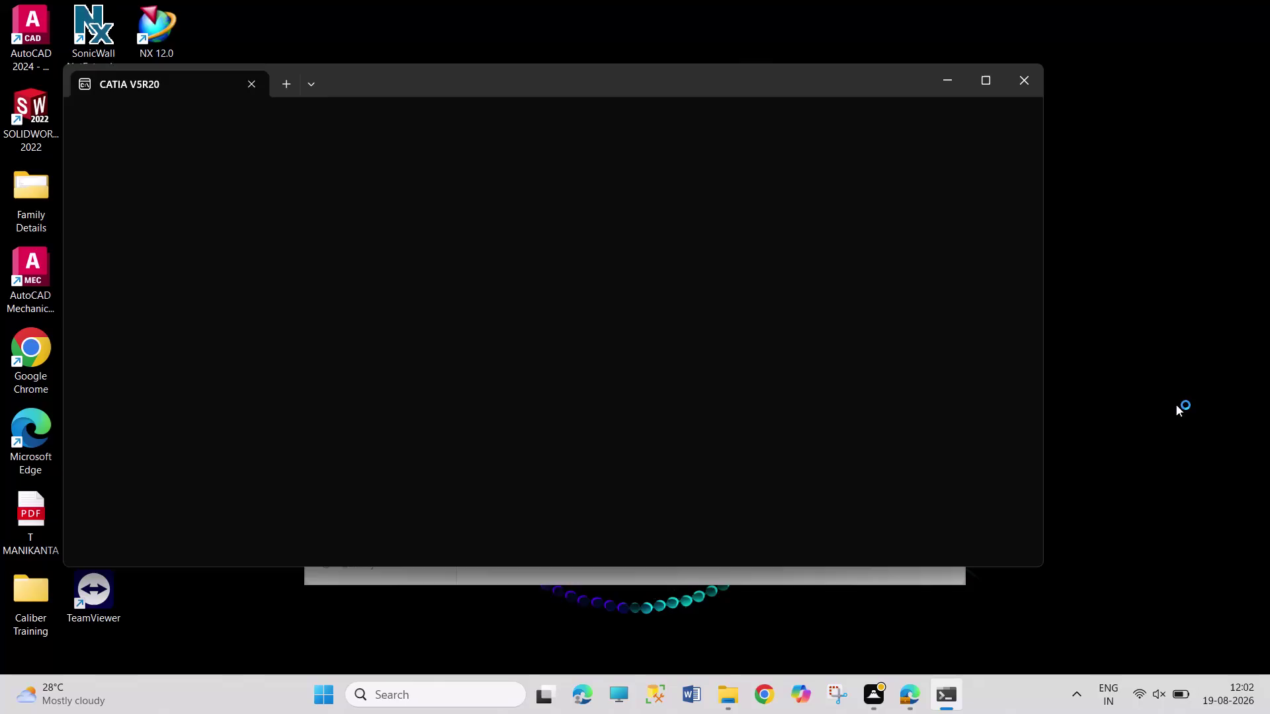
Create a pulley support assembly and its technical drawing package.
Wait in the console window while CATIA V5R20 loads, until its splash screen appears.
drag(1148, 330, 1219, 485)
drag(1146, 346, 1256, 485)
drag(1112, 342, 1220, 446)
drag(1175, 383, 1229, 449)
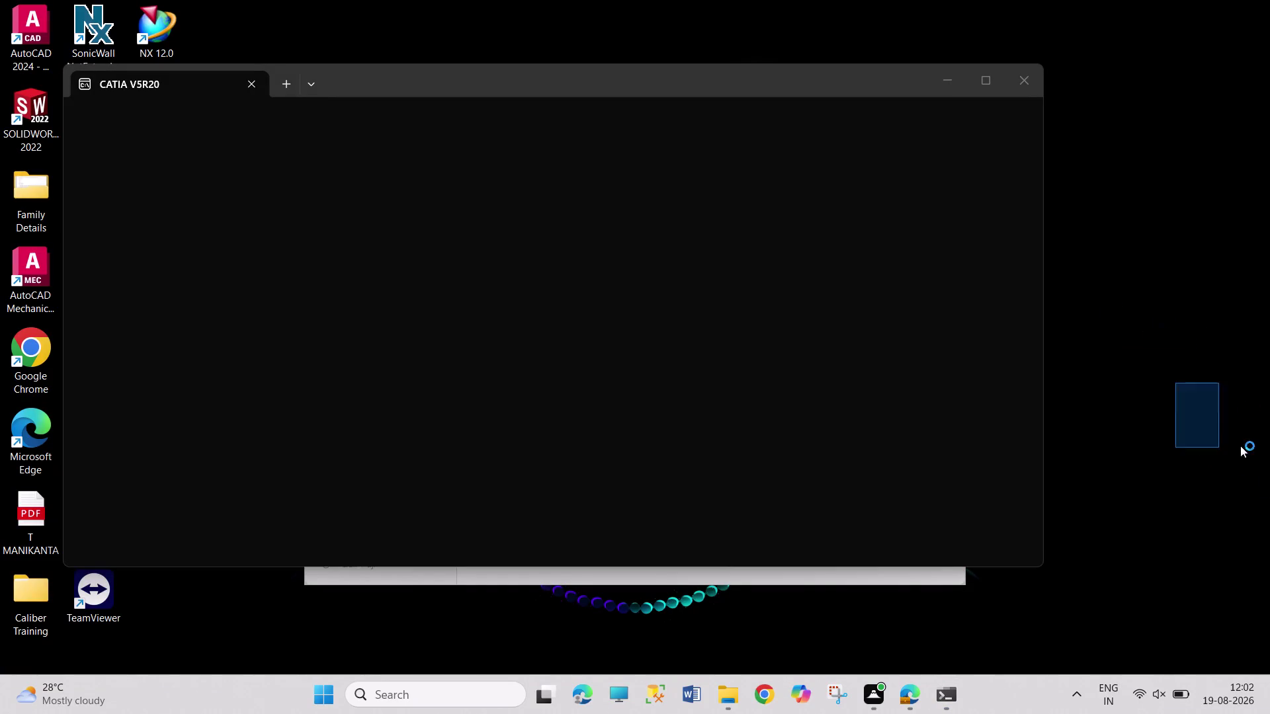
drag(1142, 349, 1204, 449)
drag(1111, 315, 1149, 400)
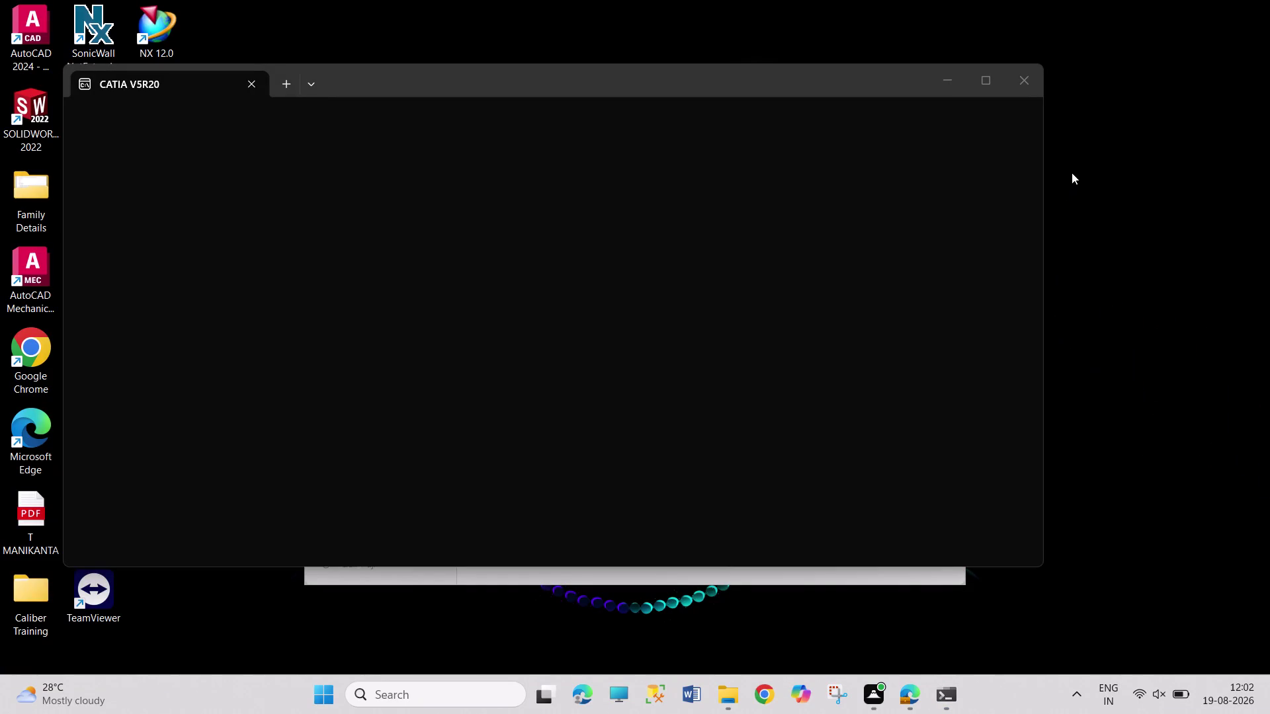
drag(1064, 0, 1164, 405)
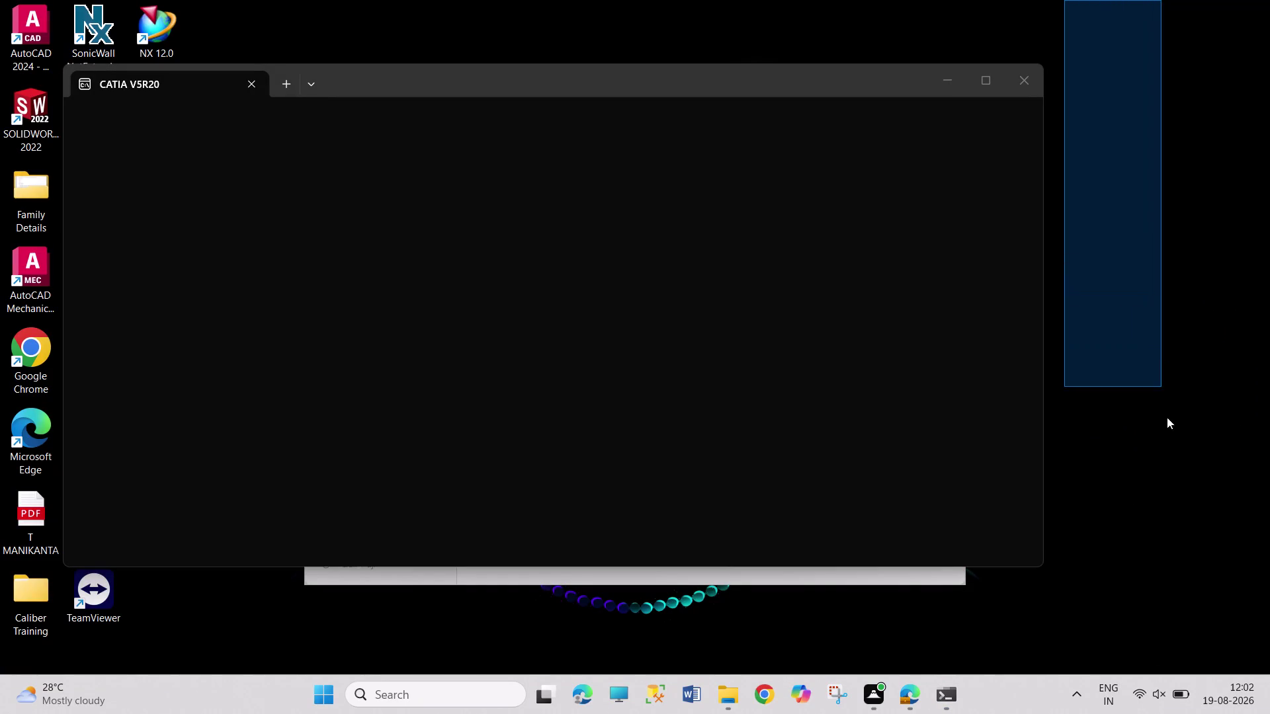
drag(1164, 406, 1238, 665)
drag(1068, 0, 1246, 550)
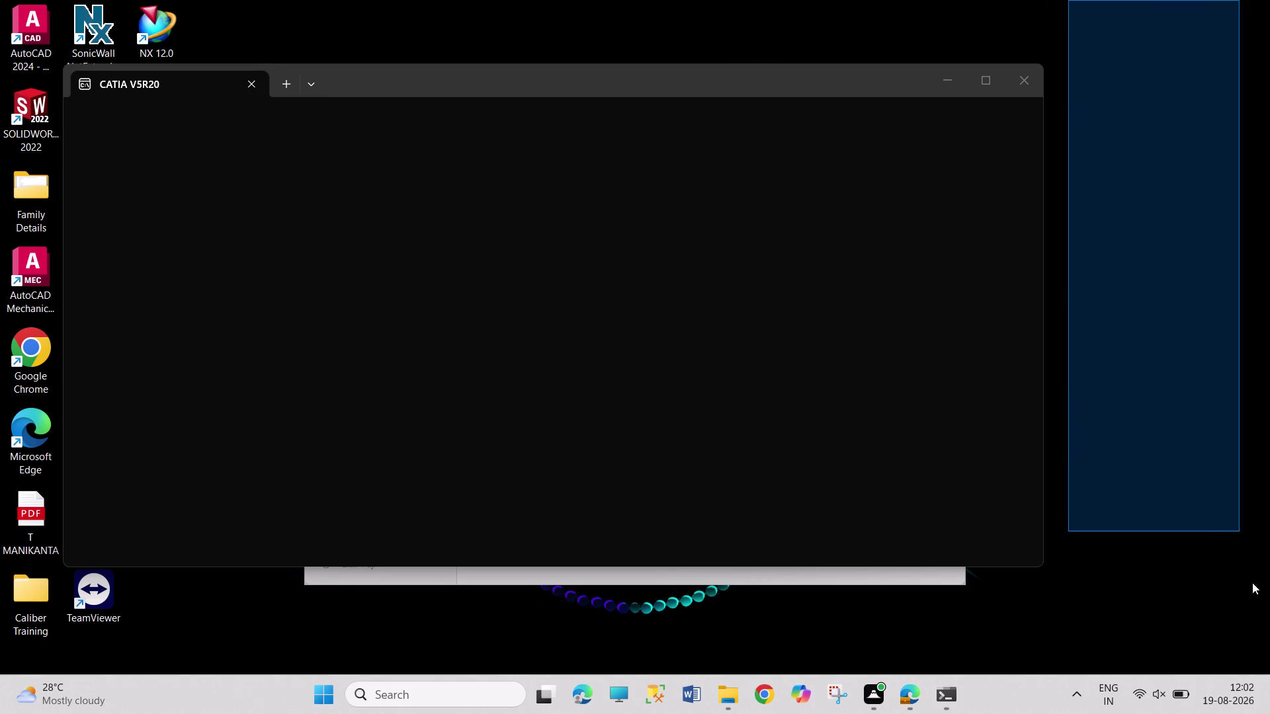
drag(1246, 550, 1269, 687)
drag(1074, 0, 1246, 638)
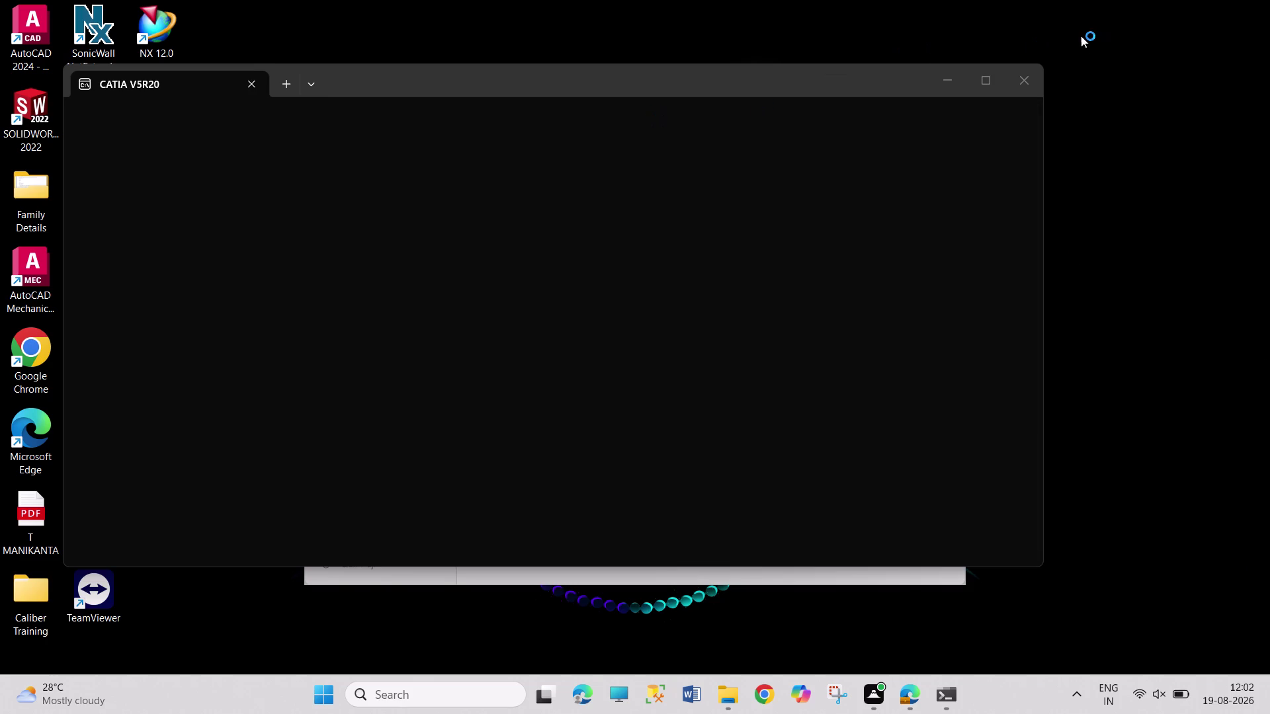
drag(1081, 35, 1210, 254)
drag(1092, 18, 1228, 271)
drag(1105, 54, 1164, 394)
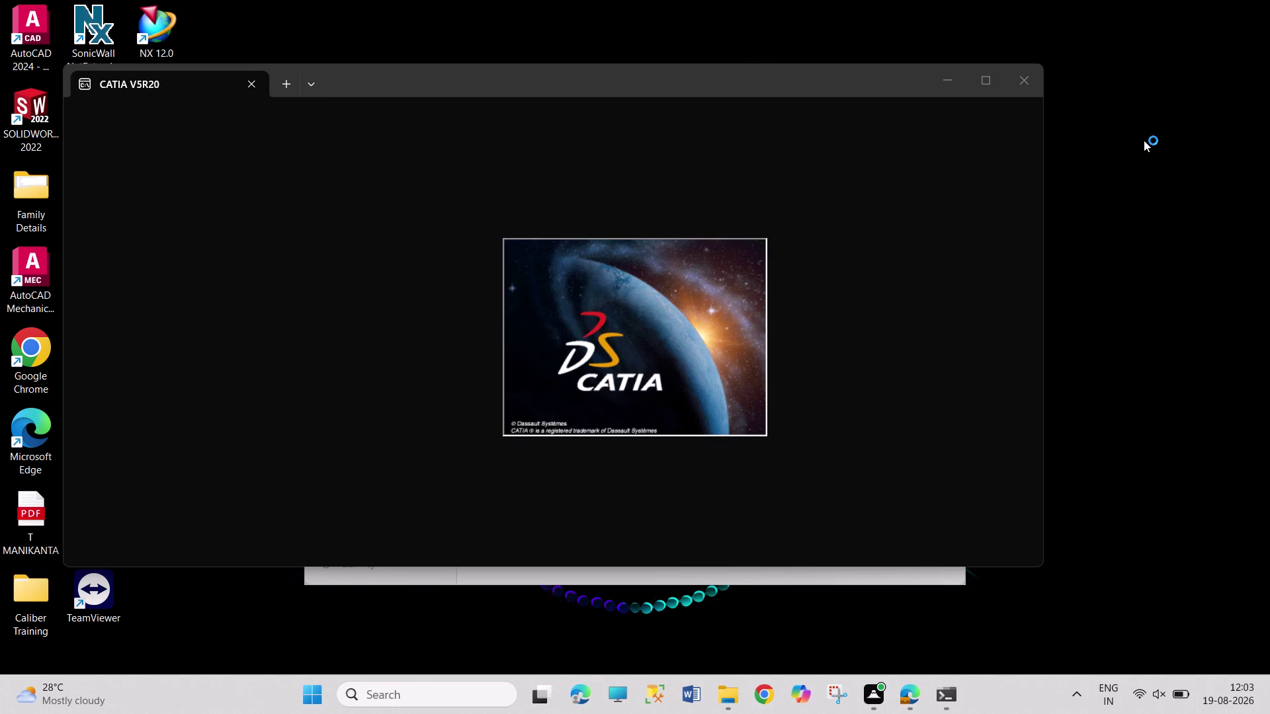
Wait past the splash screen until the empty Product1 assembly workspace opens.
drag(1085, 0, 1084, 5)
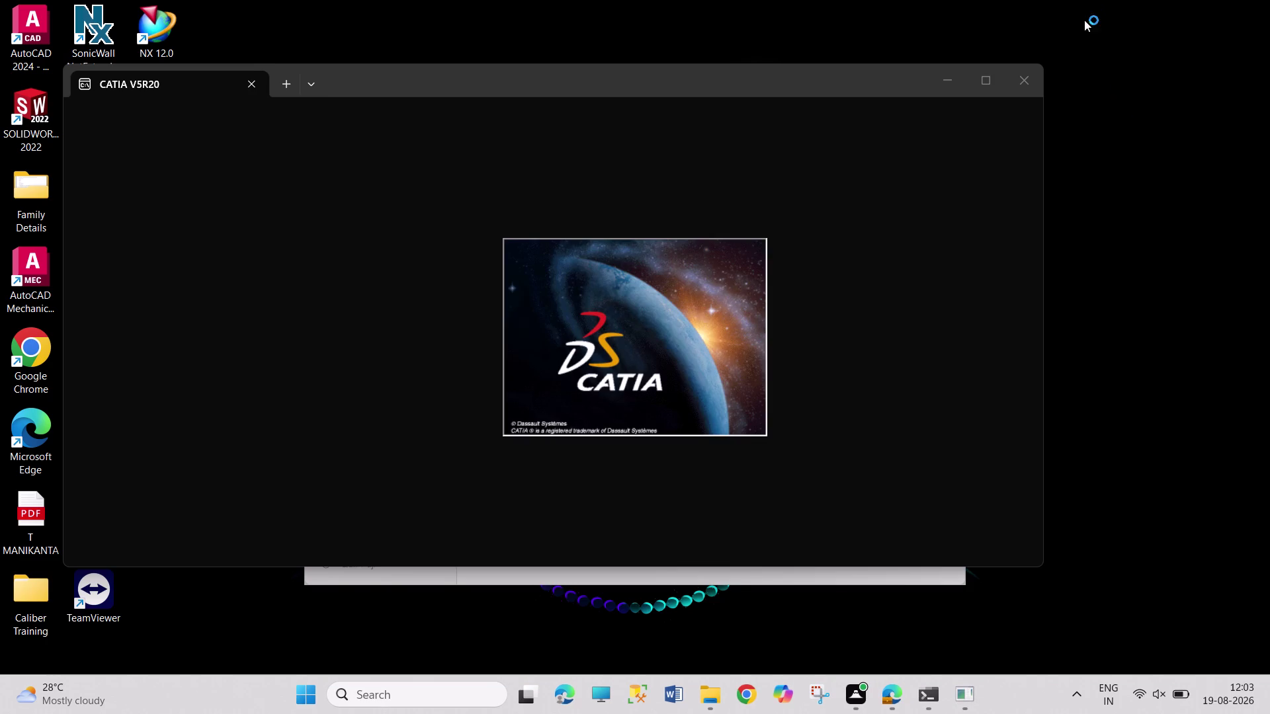
drag(1084, 5, 1261, 510)
drag(1071, 0, 1230, 684)
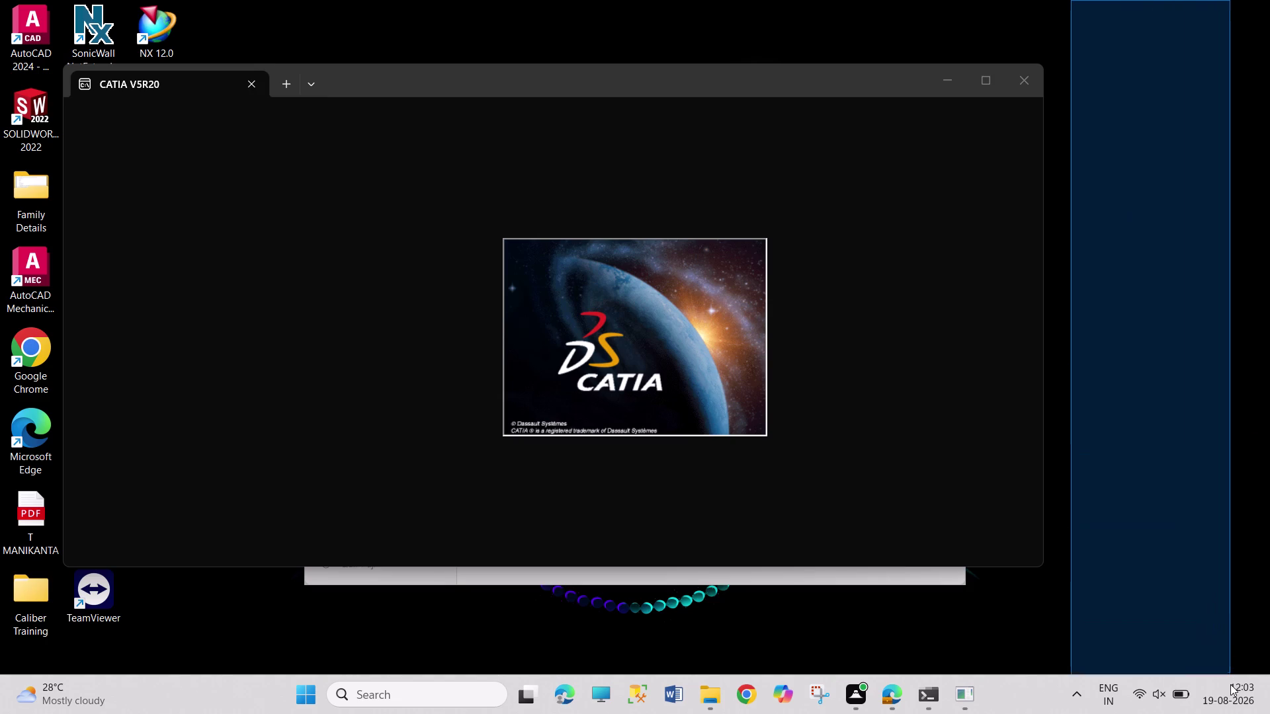
drag(1230, 685, 1237, 647)
drag(1057, 0, 1154, 565)
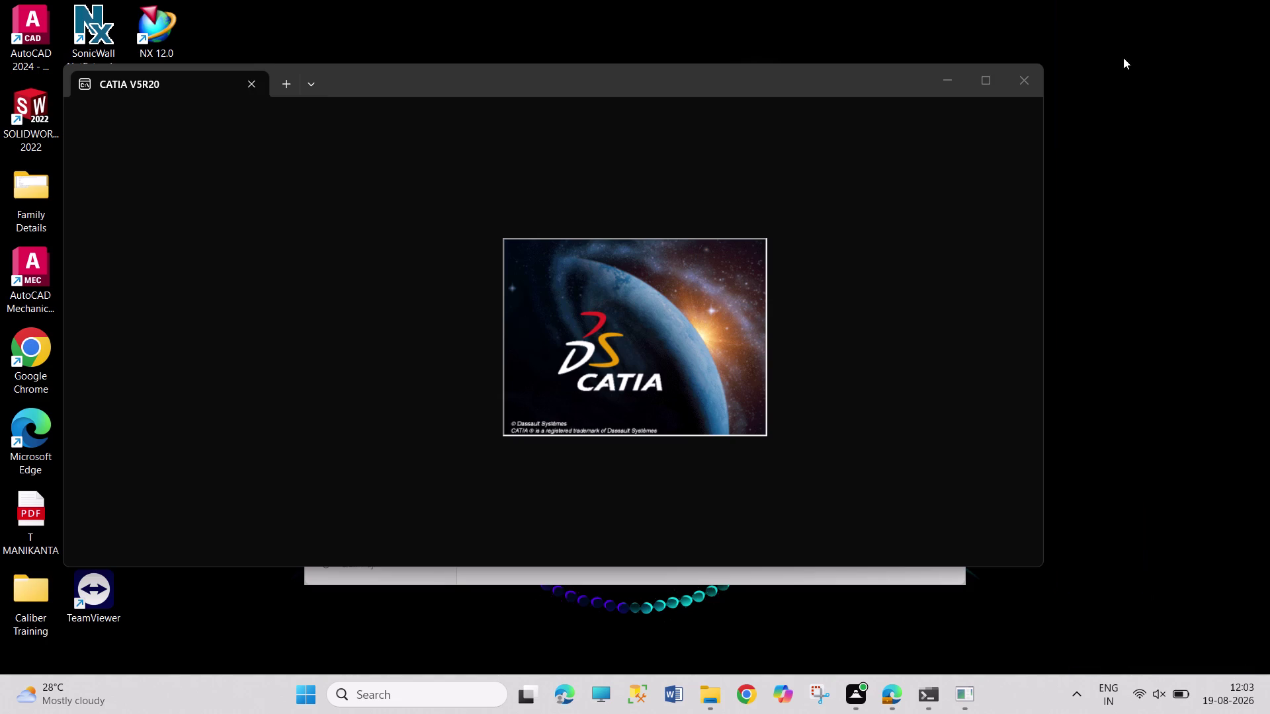
drag(1074, 0, 1269, 699)
drag(1160, 10, 1250, 494)
drag(1086, 0, 1144, 347)
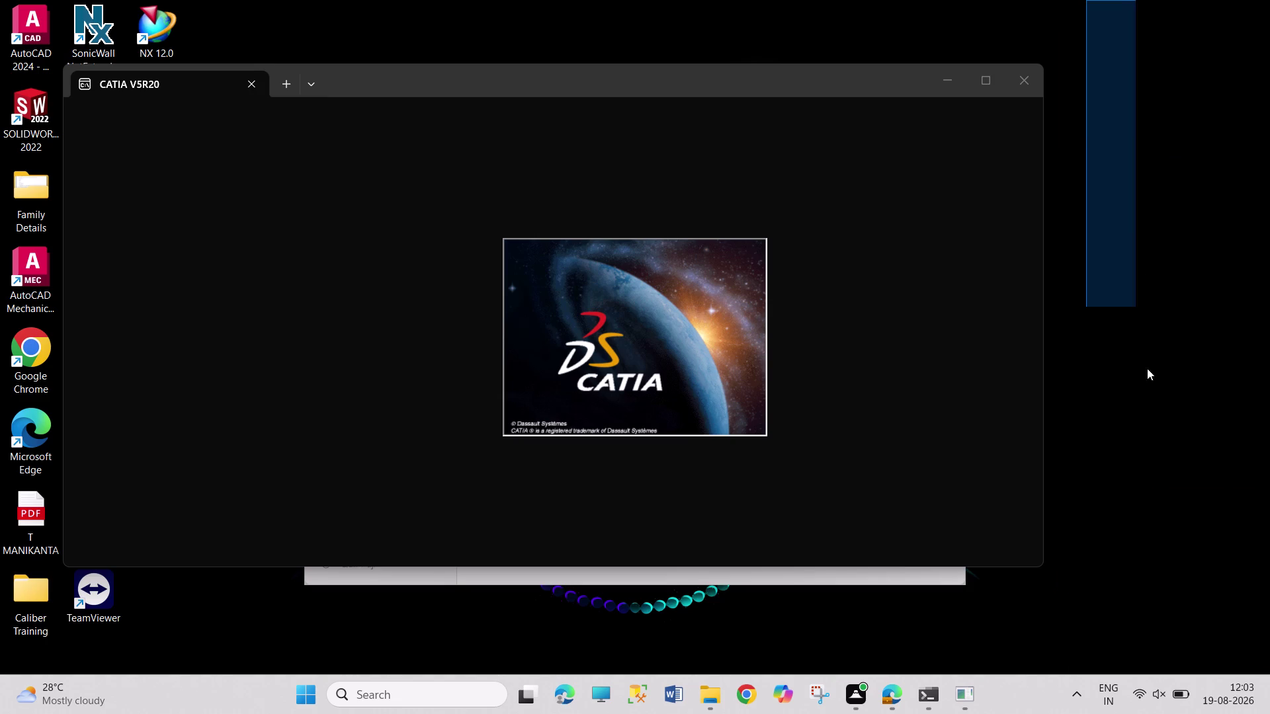
drag(1144, 348, 1171, 569)
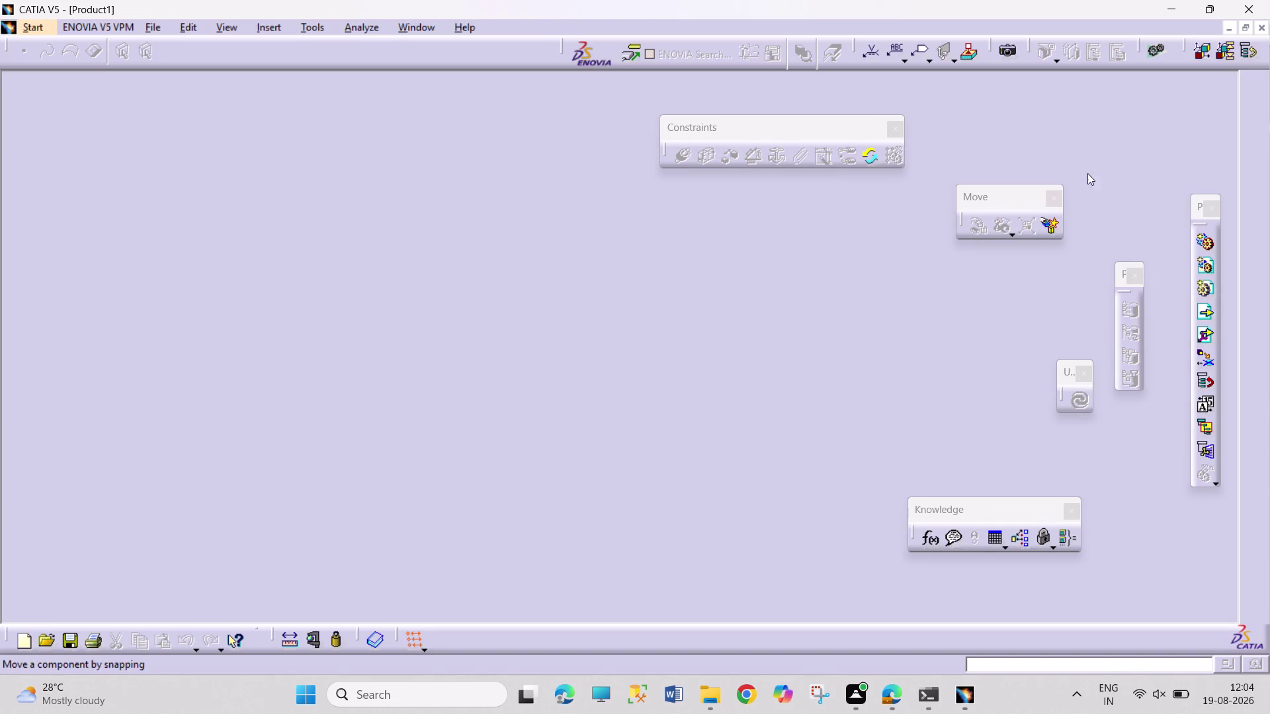
Close Product1 and set up a new CATScript macro recording.
click(1264, 28)
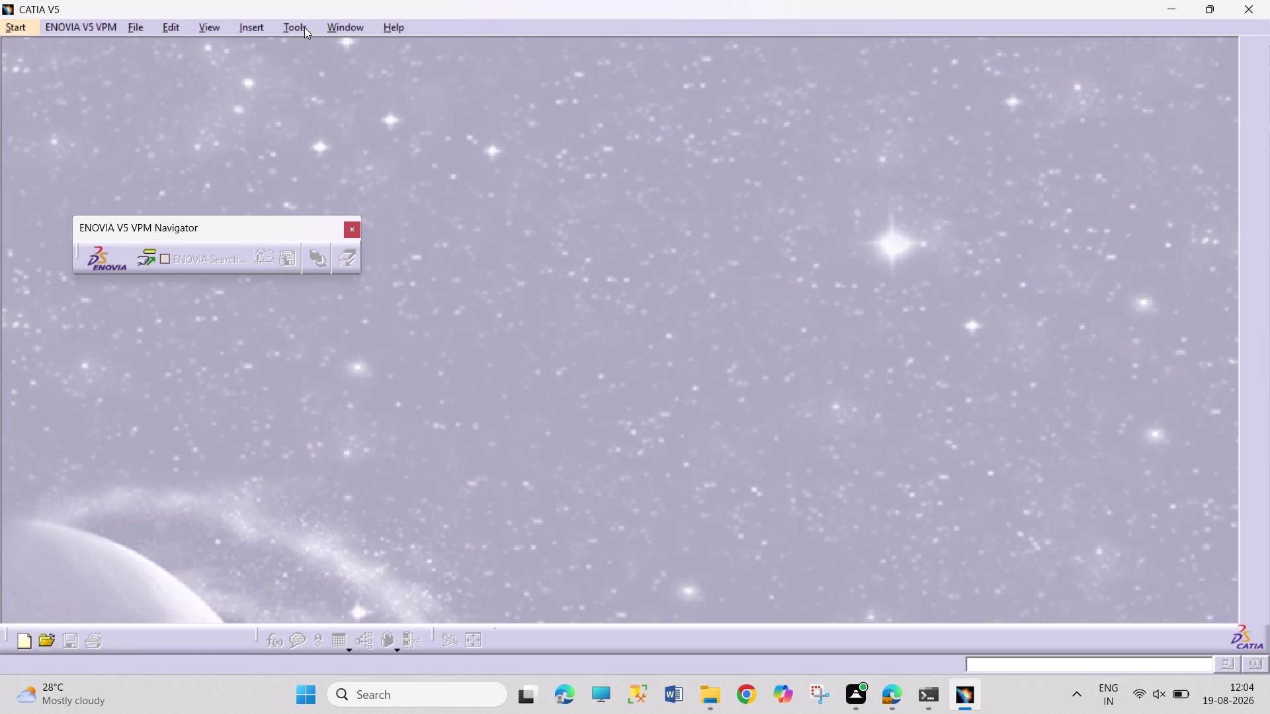
click(305, 27)
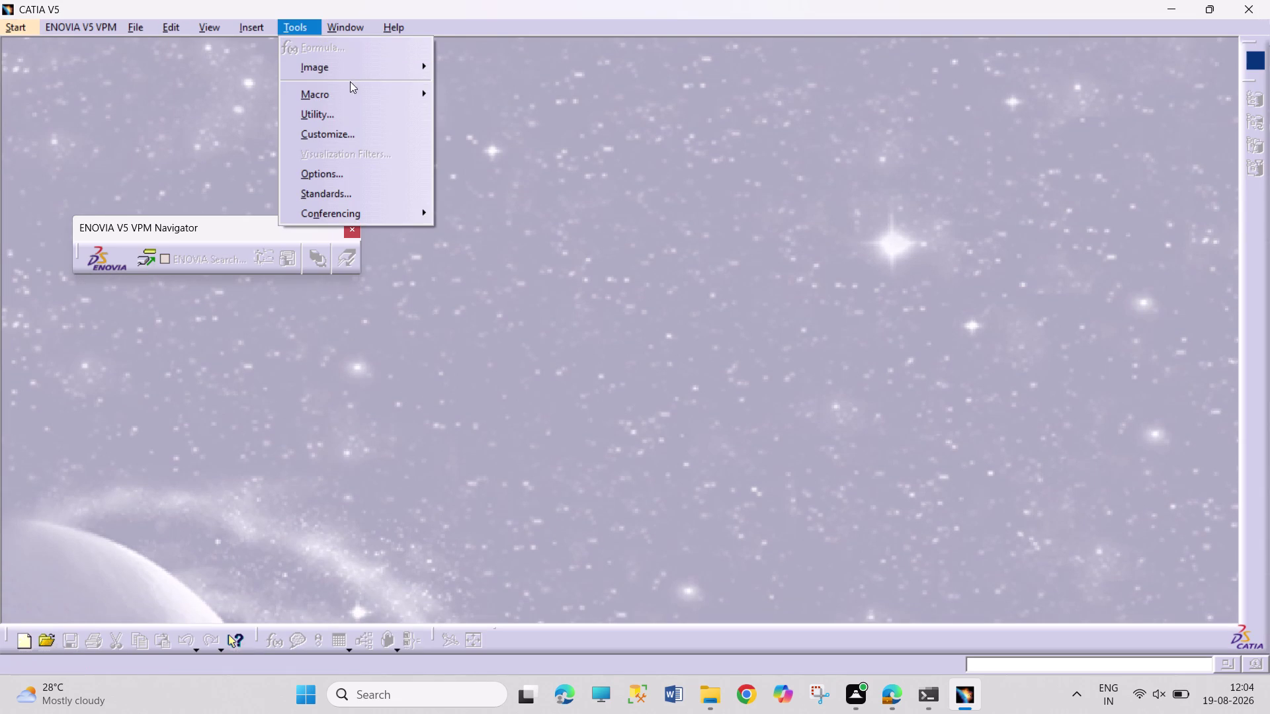
click(352, 89)
click(544, 118)
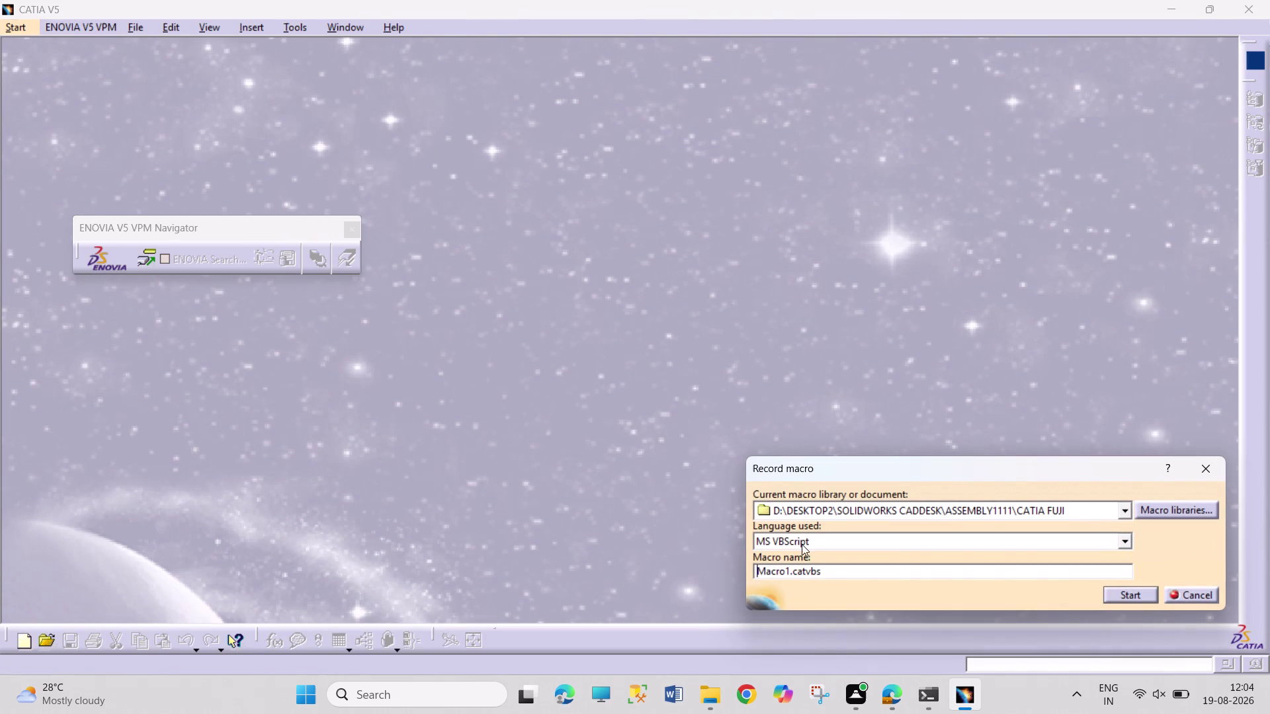
click(1121, 541)
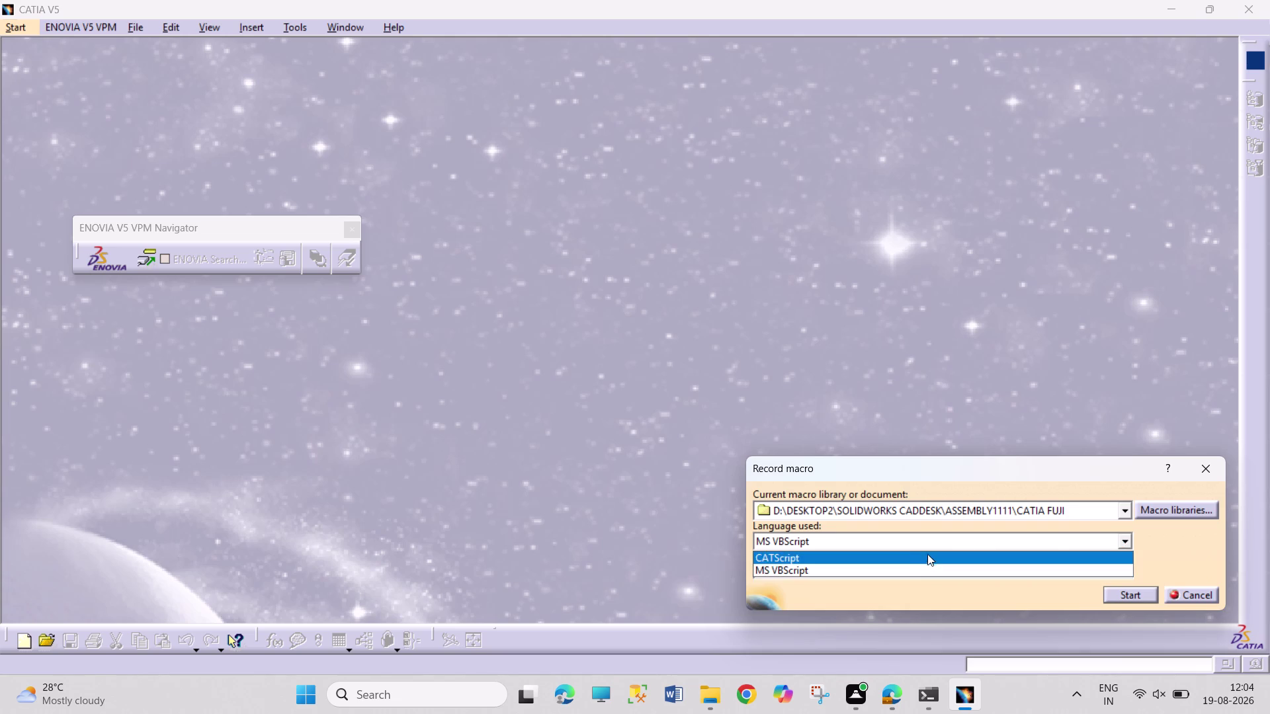
click(920, 557)
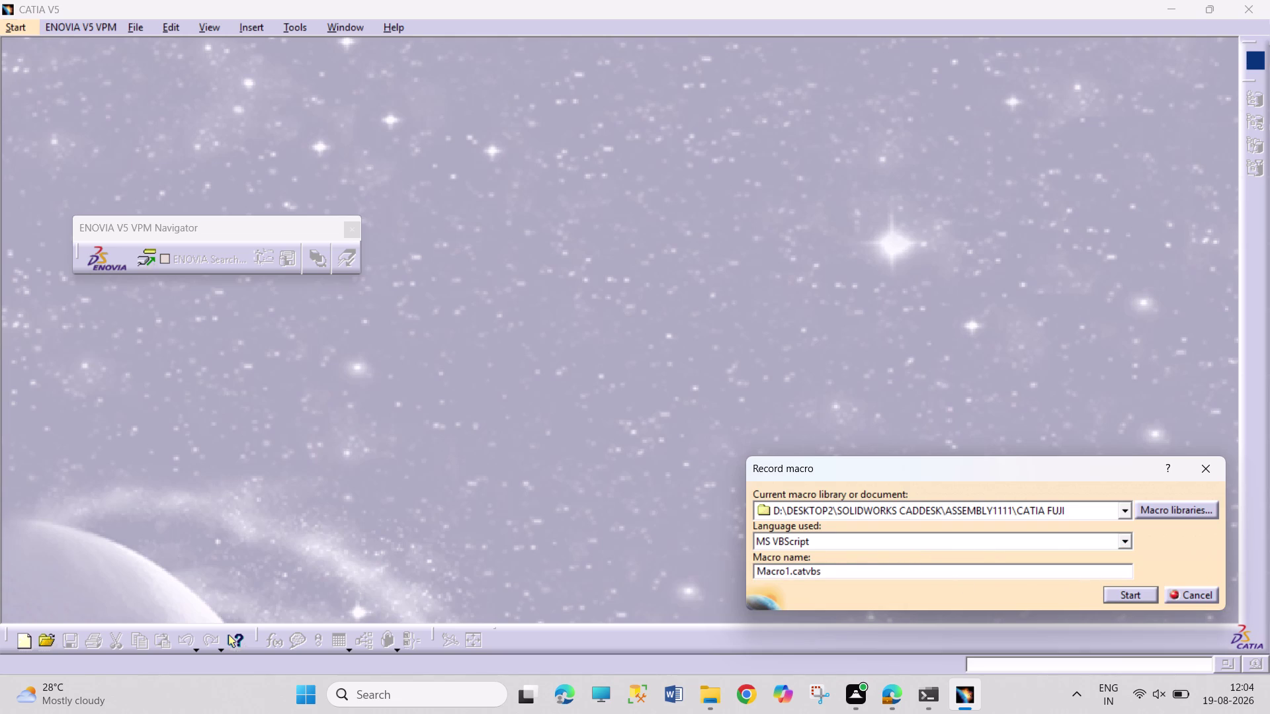
Name the macro 'PULLEY SUPPORT ASSEMBLY JOURNAL' and try to start recording.
double_click(864, 569)
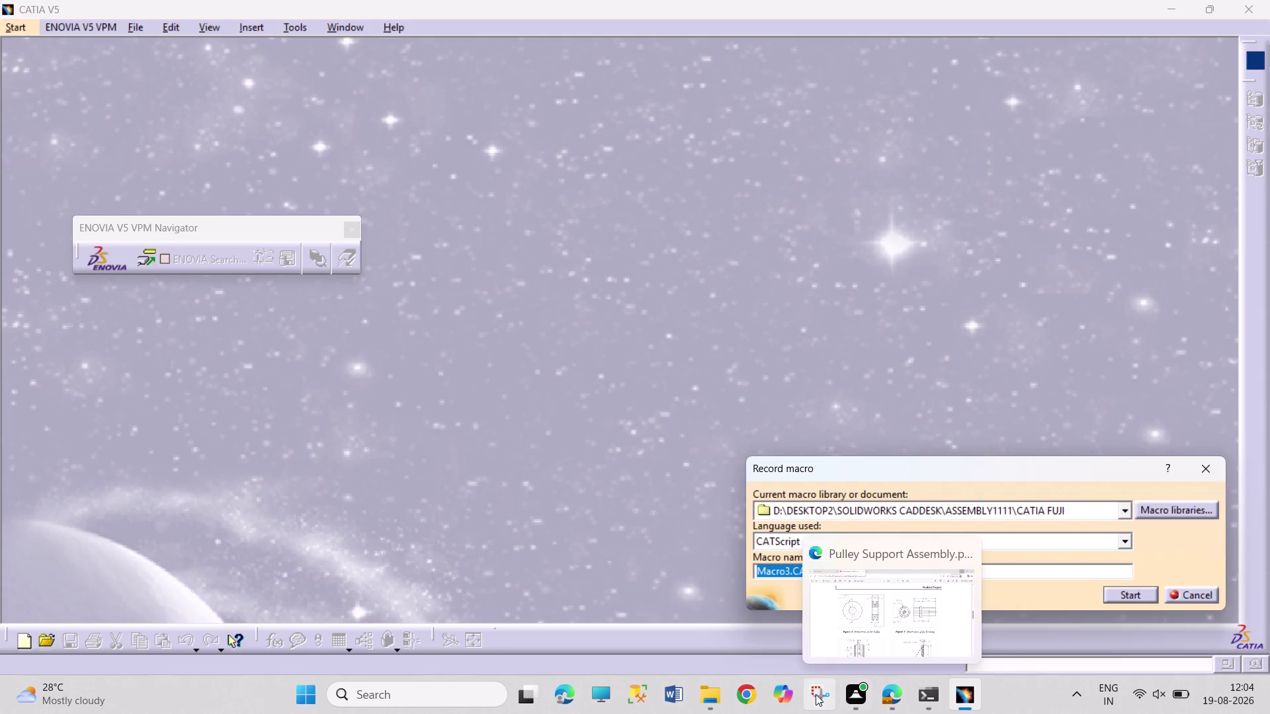
text(PULL)
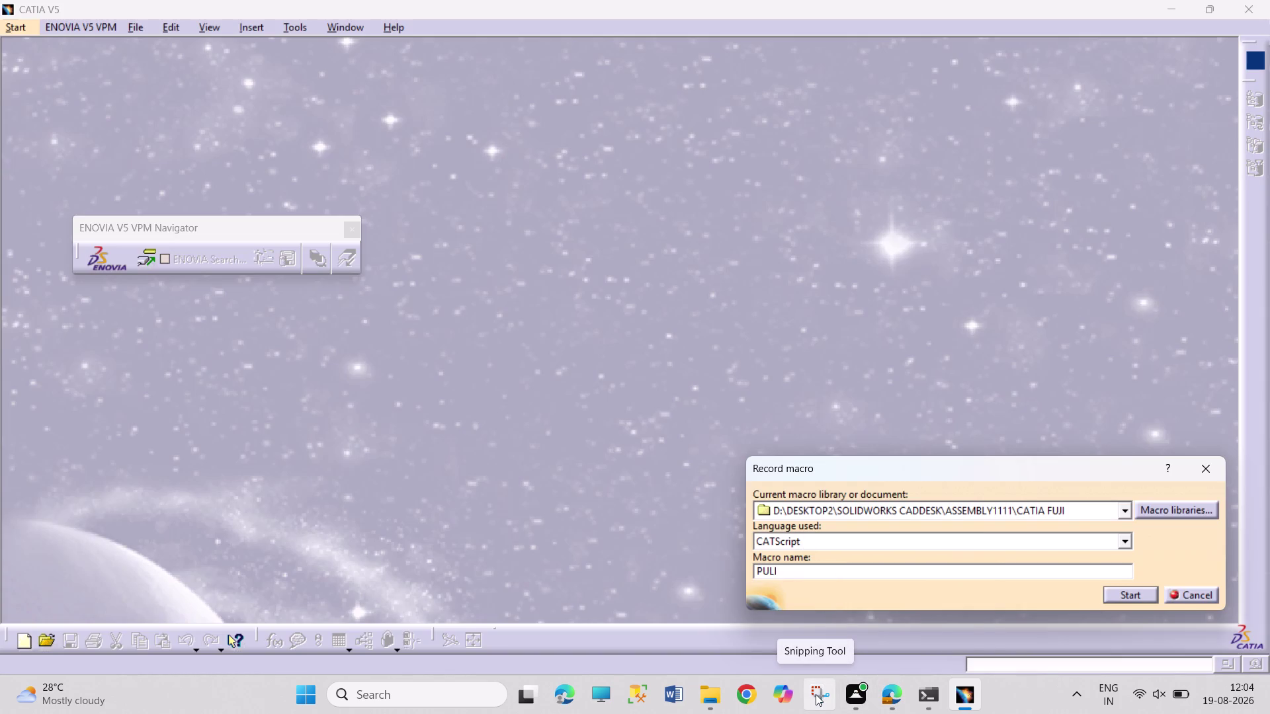
text(EY)
key(space)
text(SU)
text(PPORT)
key(space)
text(ASSEMB)
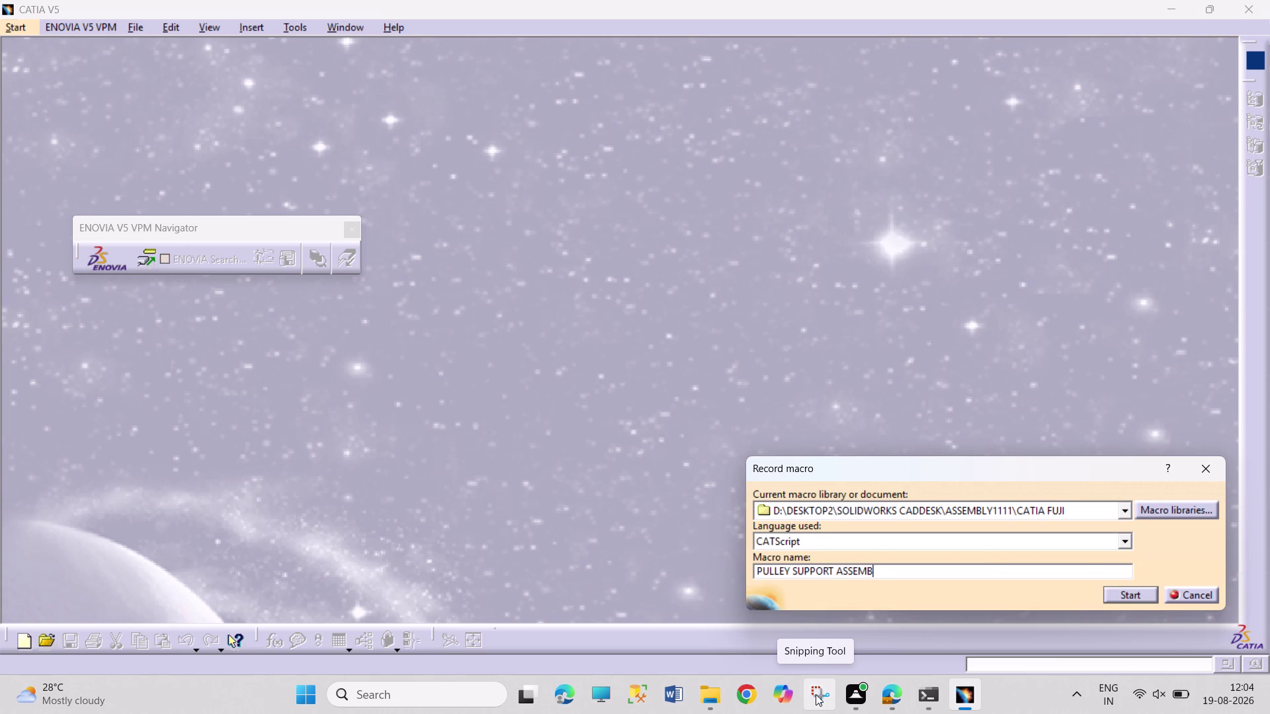
text(LY JO)
text(URNAL)
key(Return)
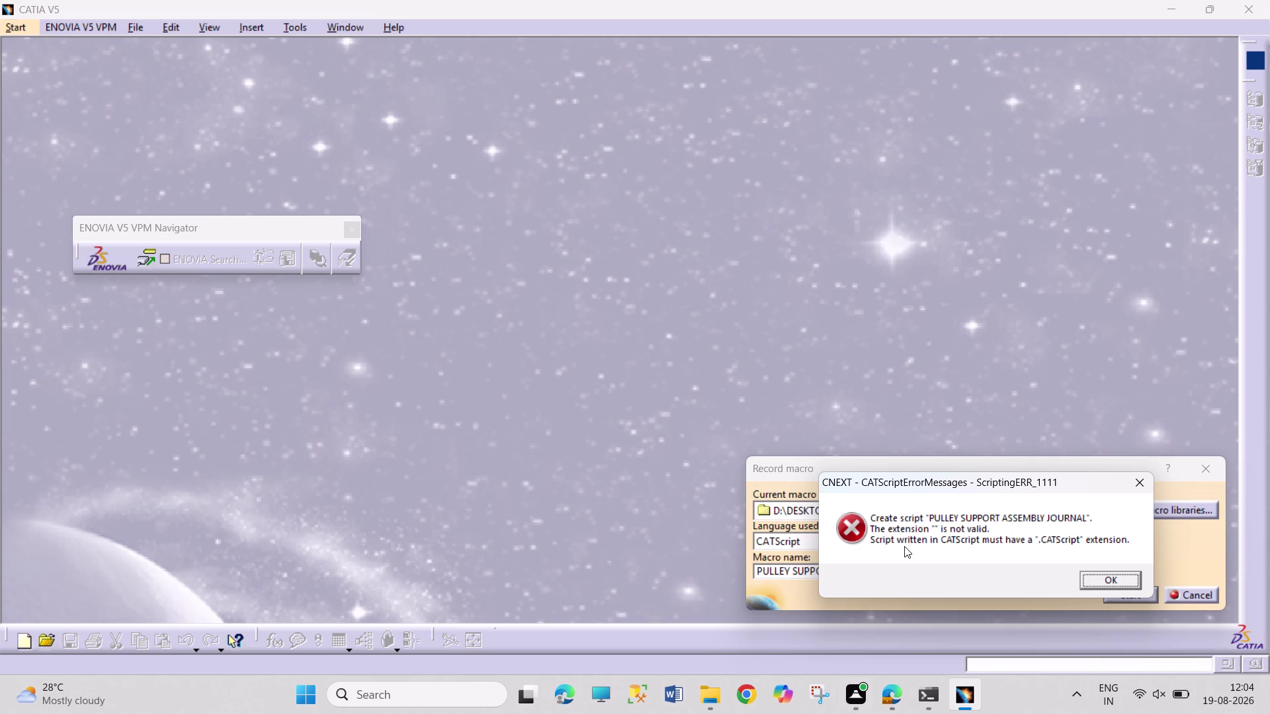
Dismiss the invalid extension errors and cancel the macro recording.
click(1090, 578)
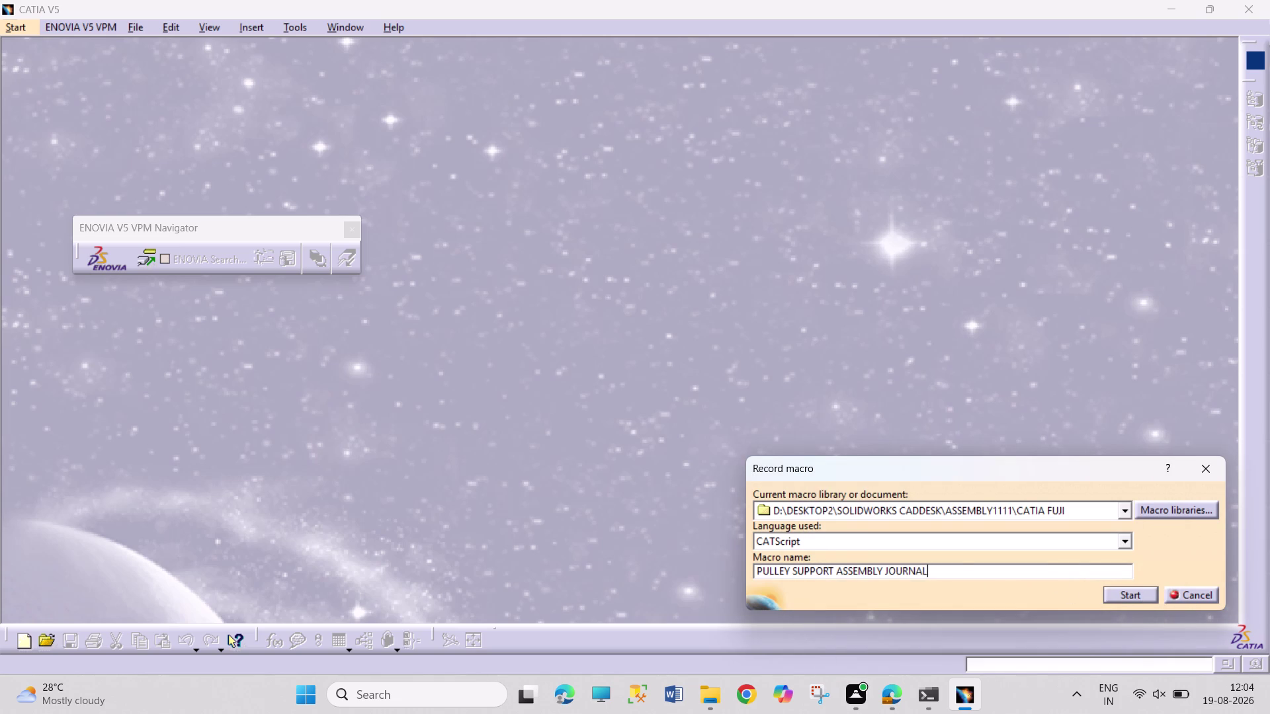
click(1144, 596)
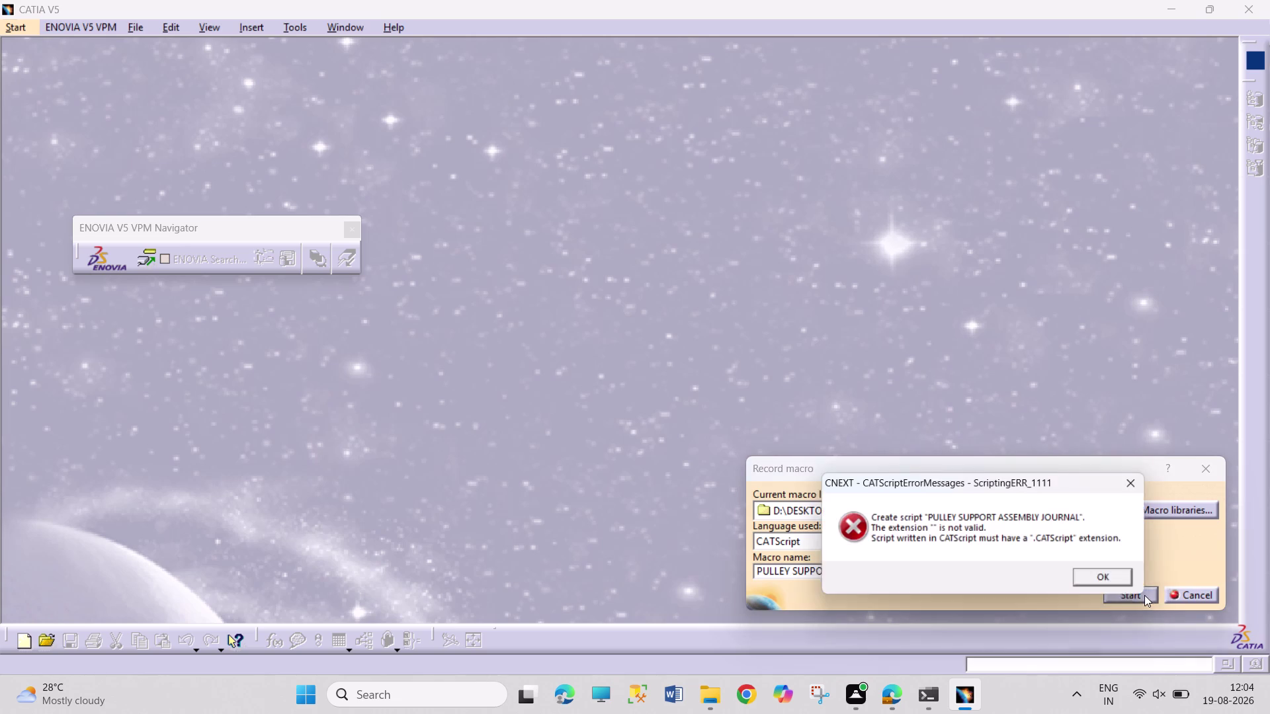
click(1101, 572)
click(1201, 598)
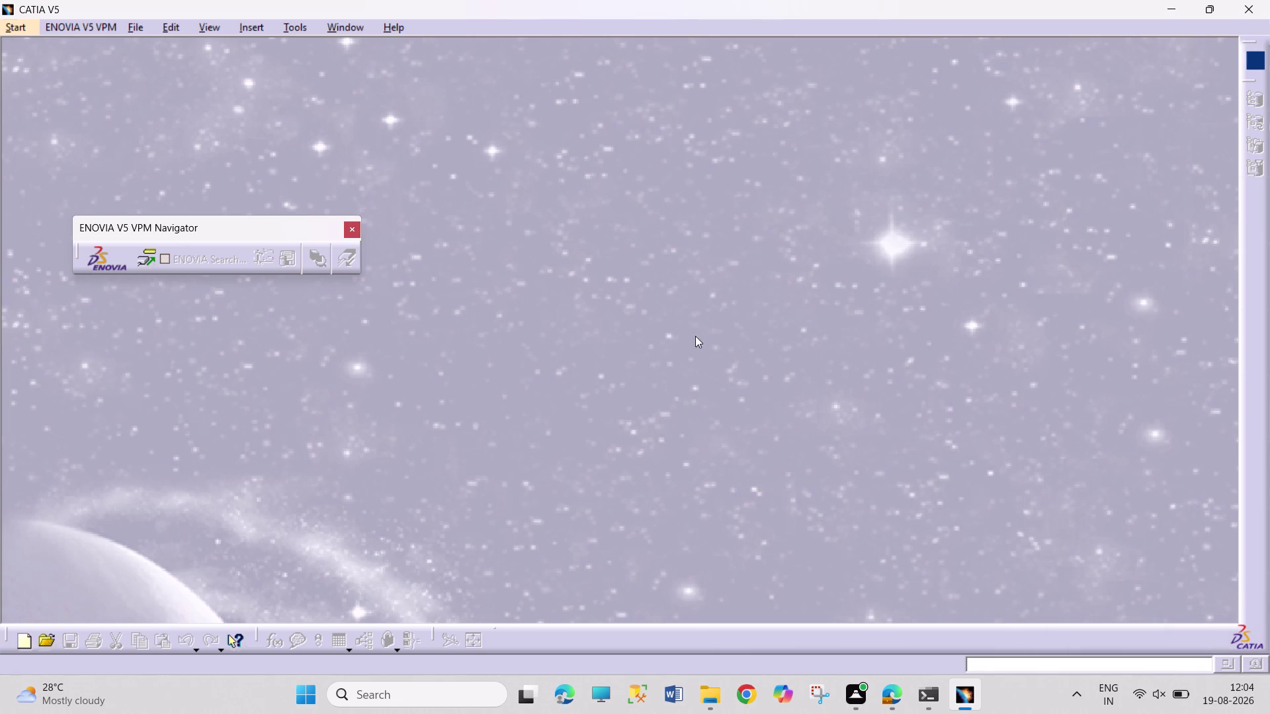
Set up a new macro recording and select the default name before the extension.
click(293, 27)
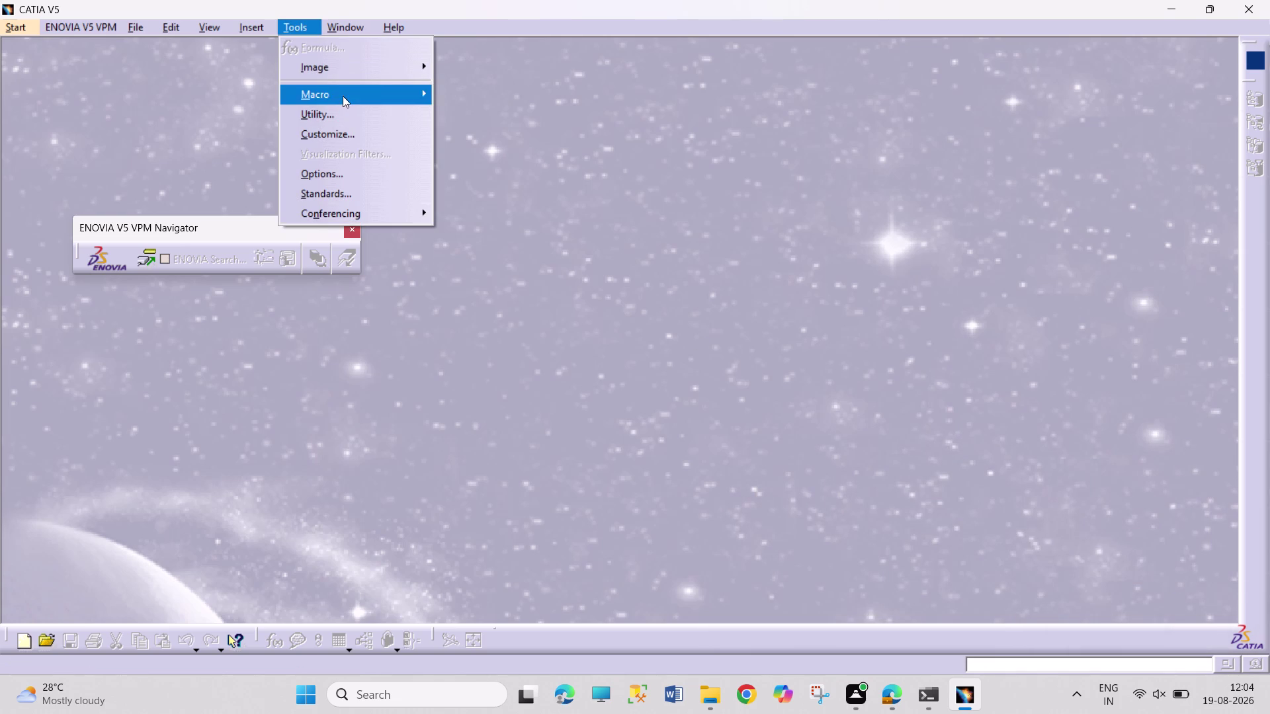
click(343, 96)
click(541, 117)
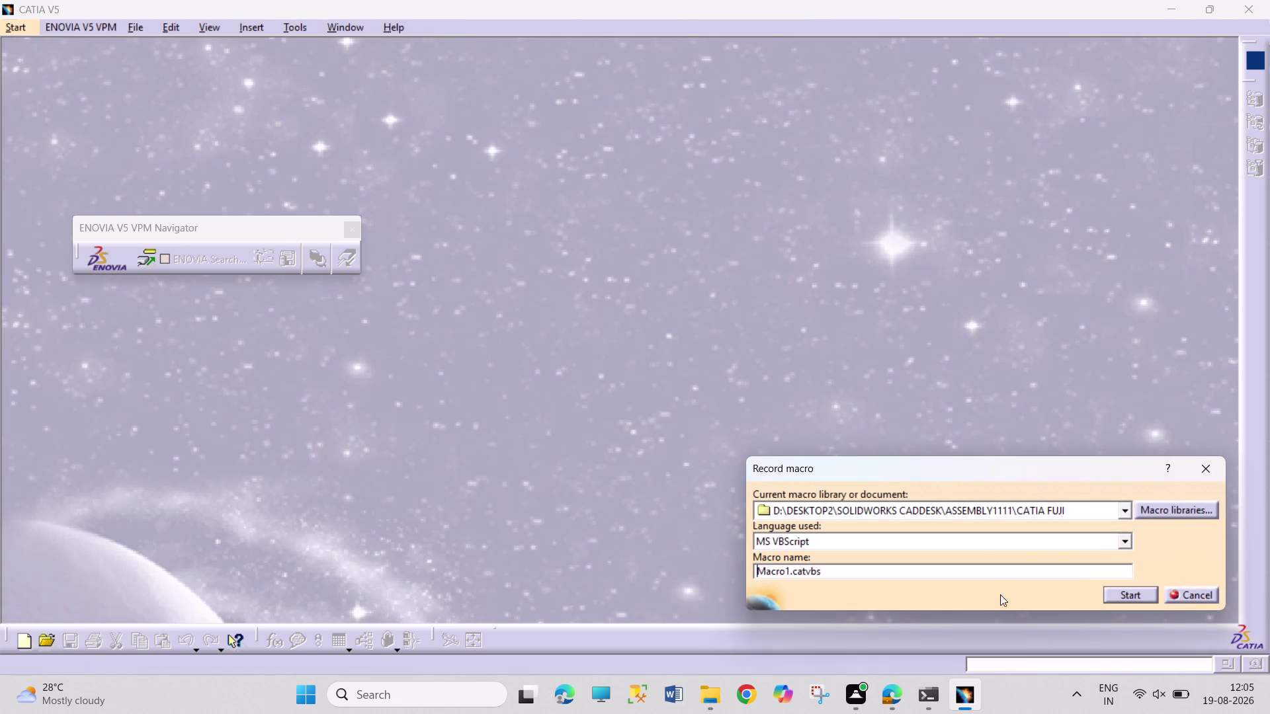
click(789, 576)
drag(789, 570, 747, 568)
Name the VBScript macro 'PULLY SUPPORT ASSEMBLY JOURNAL' and start recording.
text(PULLU)
key(BackSpace)
text(Y SU)
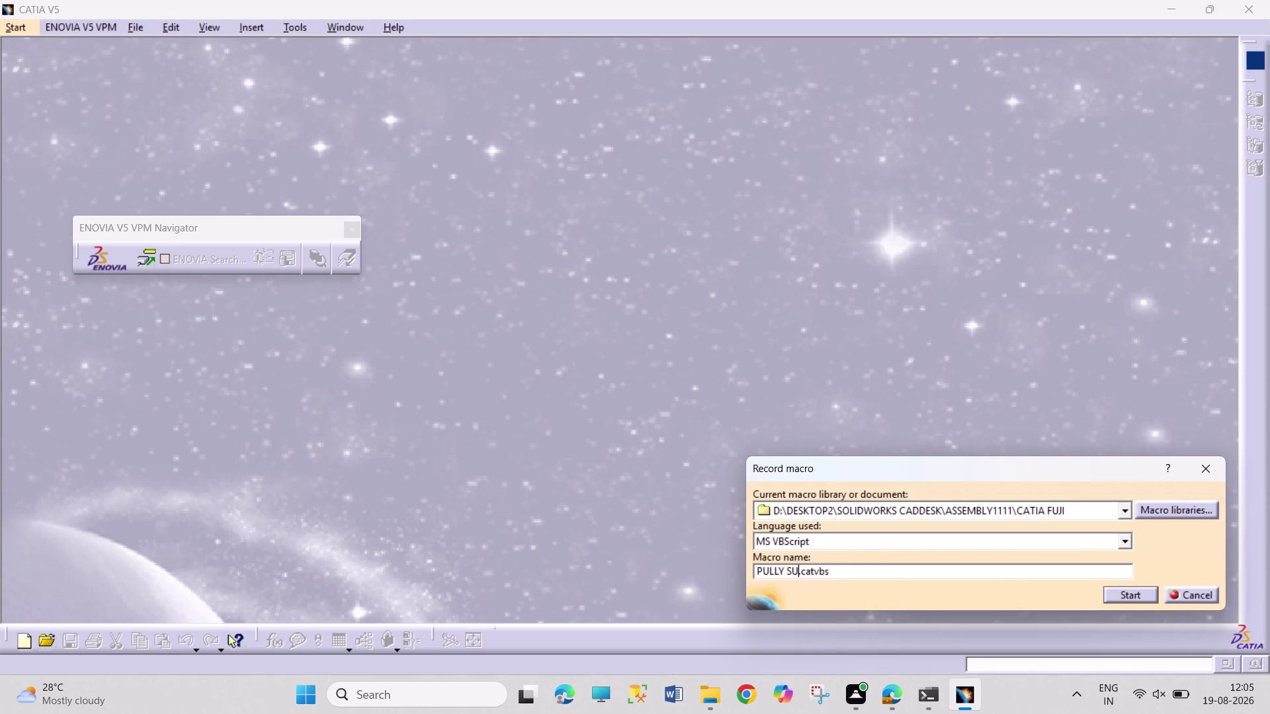
text(PPORT)
key(space)
text(ASSEMN)
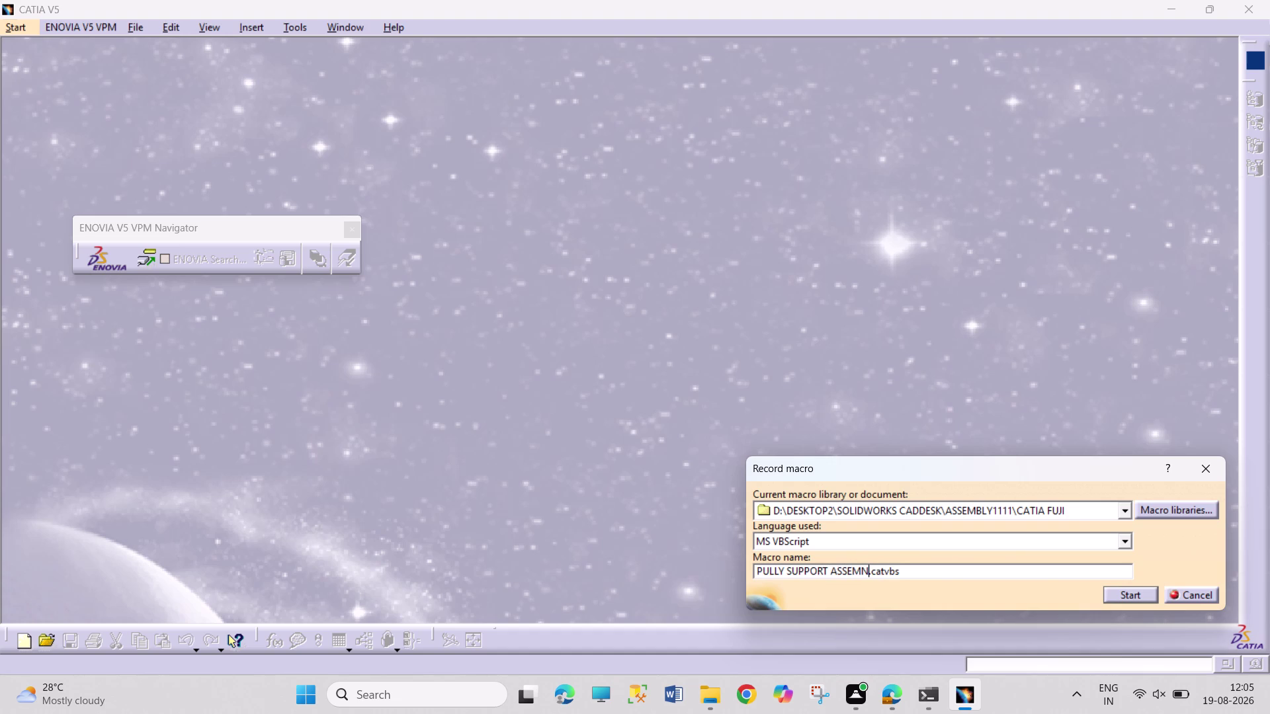
key(BackSpace)
text(BLY J)
text(OURNA)
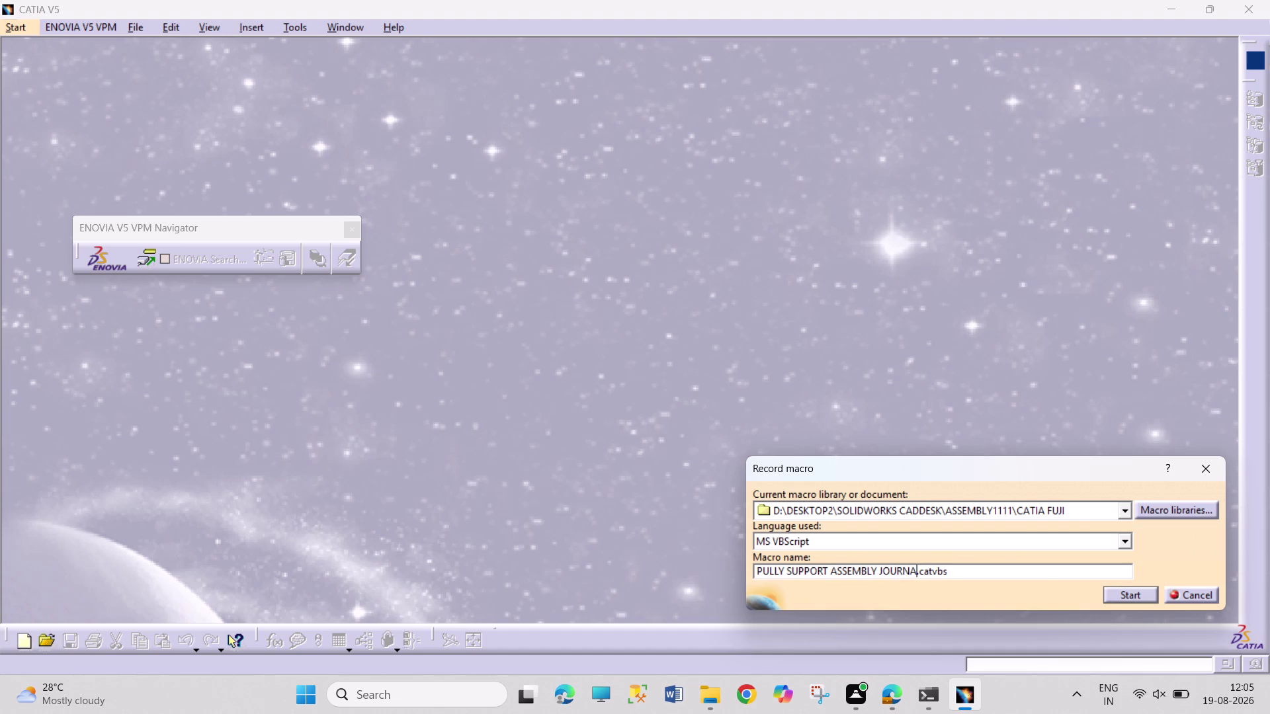
text(L)
key(Return)
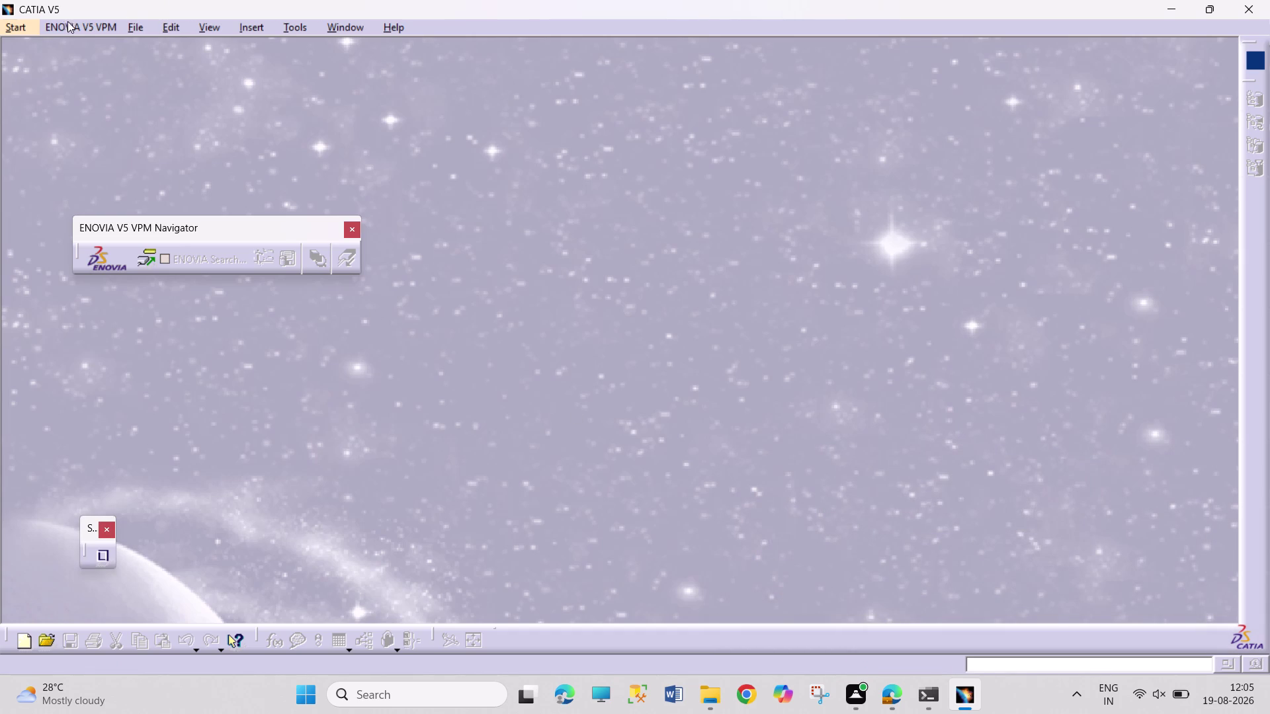
click(37, 25)
click(125, 64)
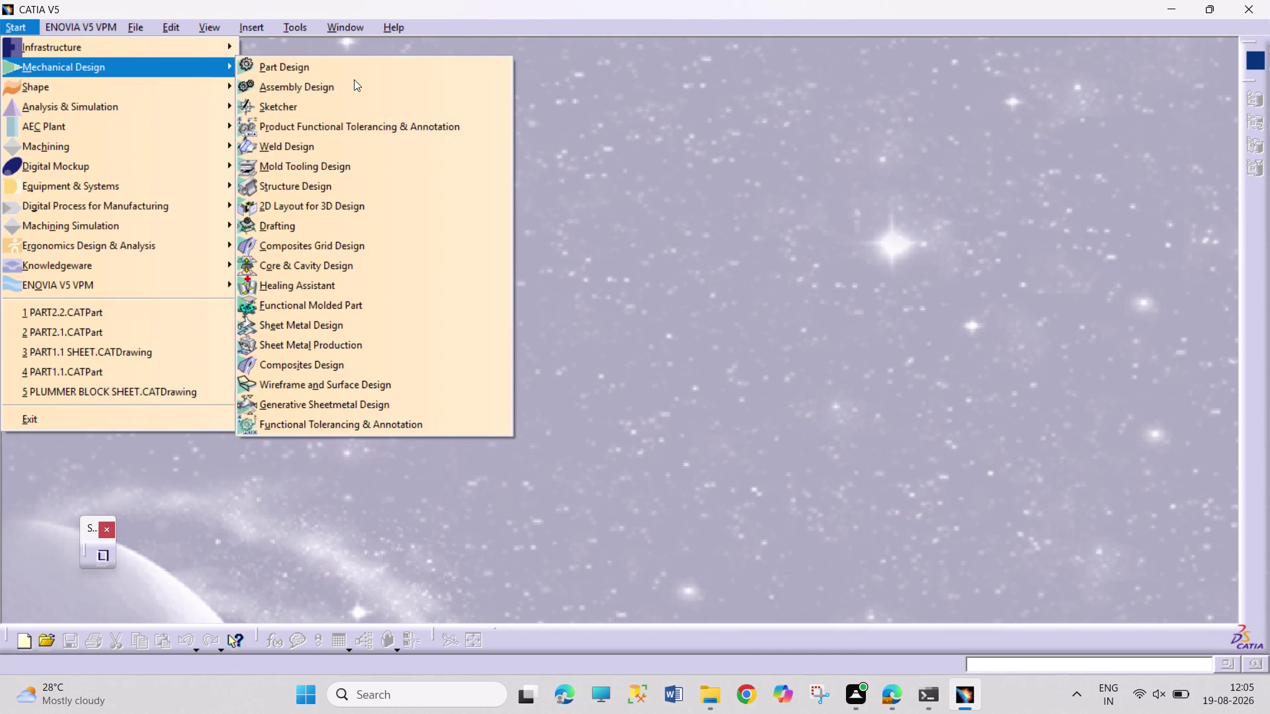
click(375, 67)
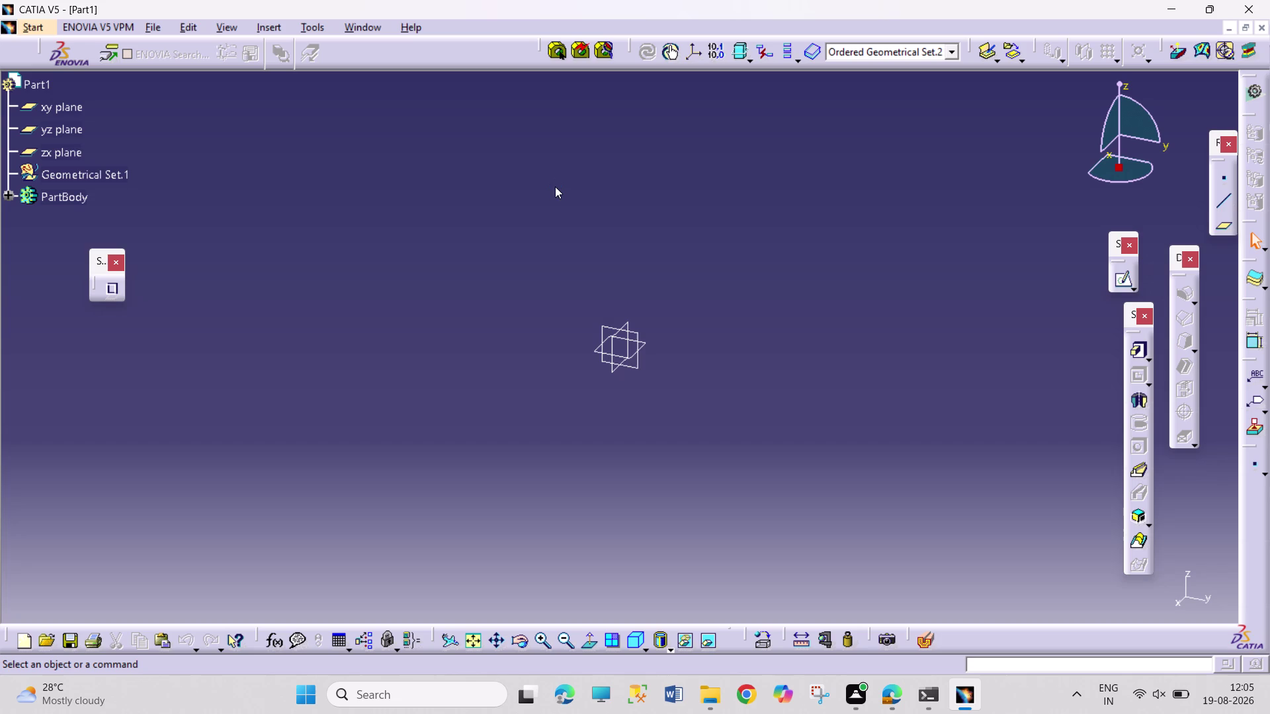
click(647, 348)
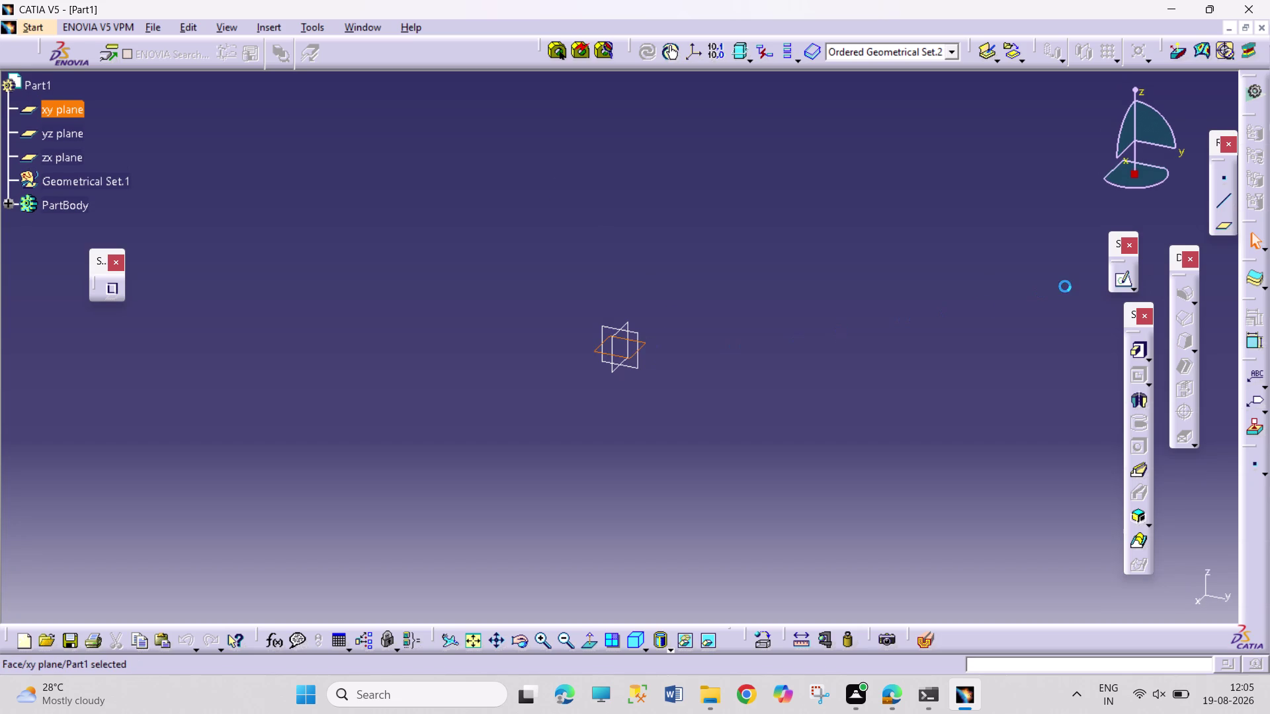
Start a sketch on the xy plane and draw the U outline with a V-notch top.
click(1119, 282)
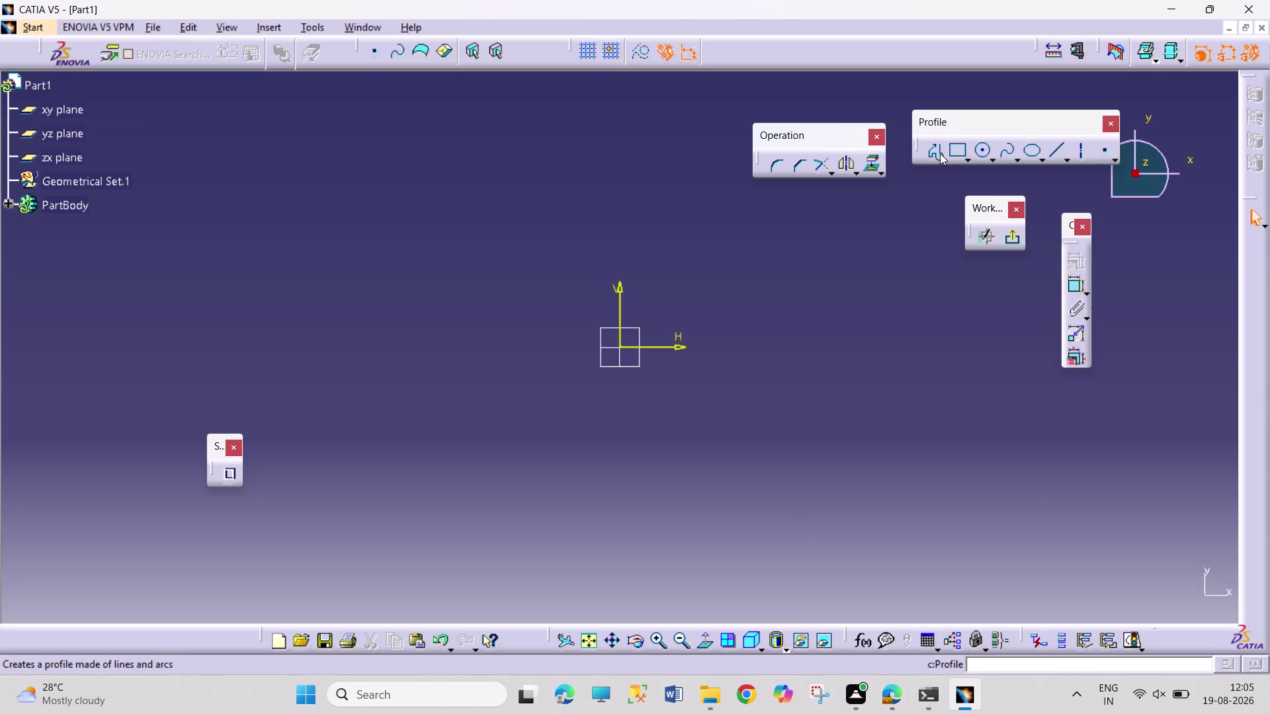
click(936, 153)
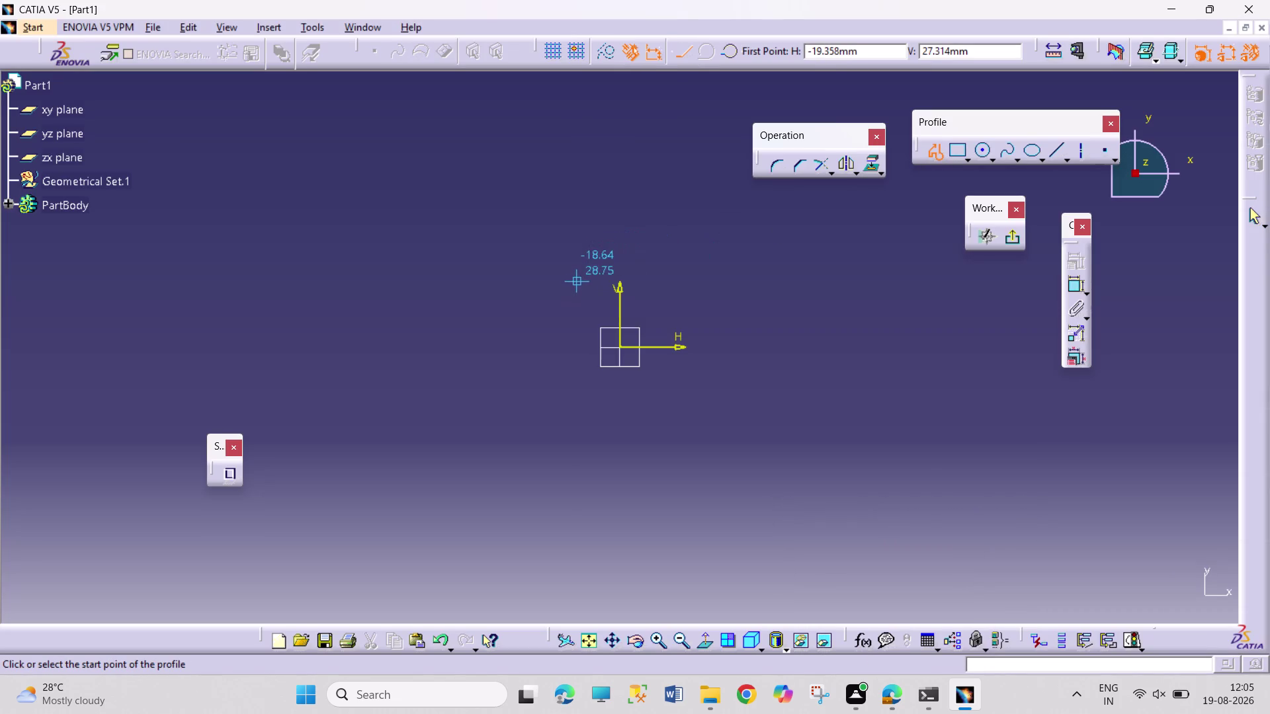
click(576, 286)
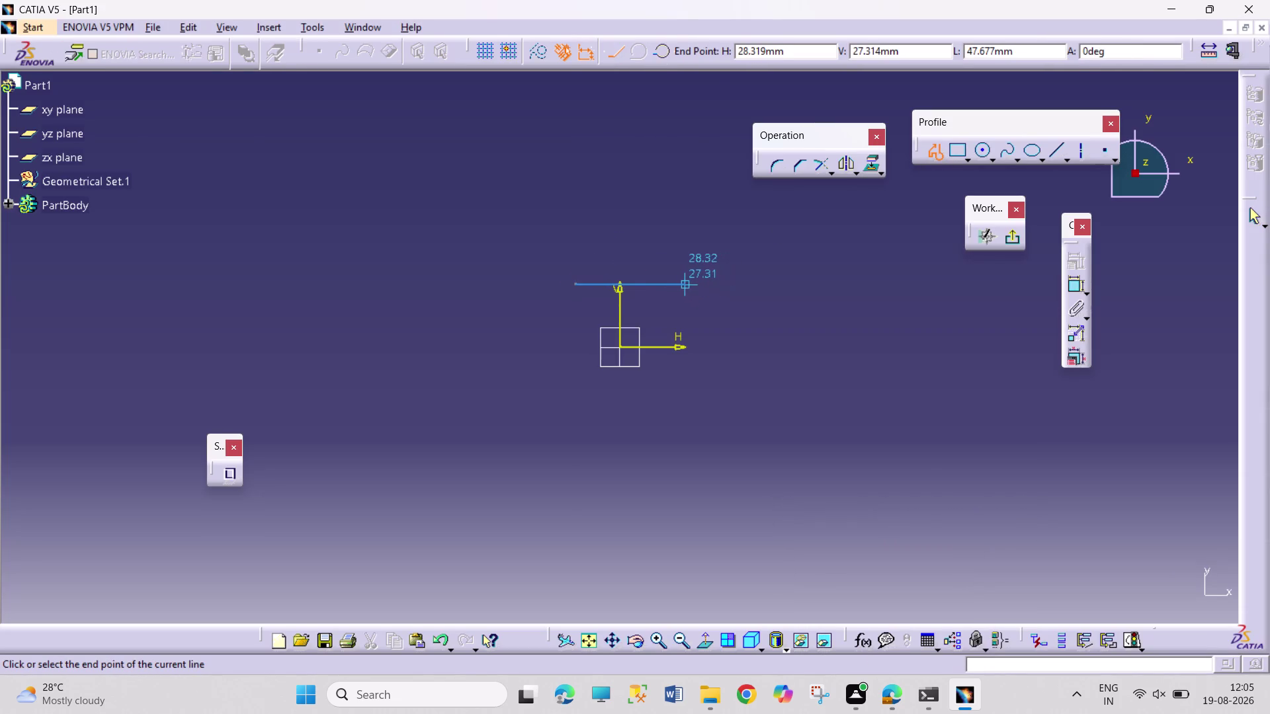
click(685, 285)
click(687, 162)
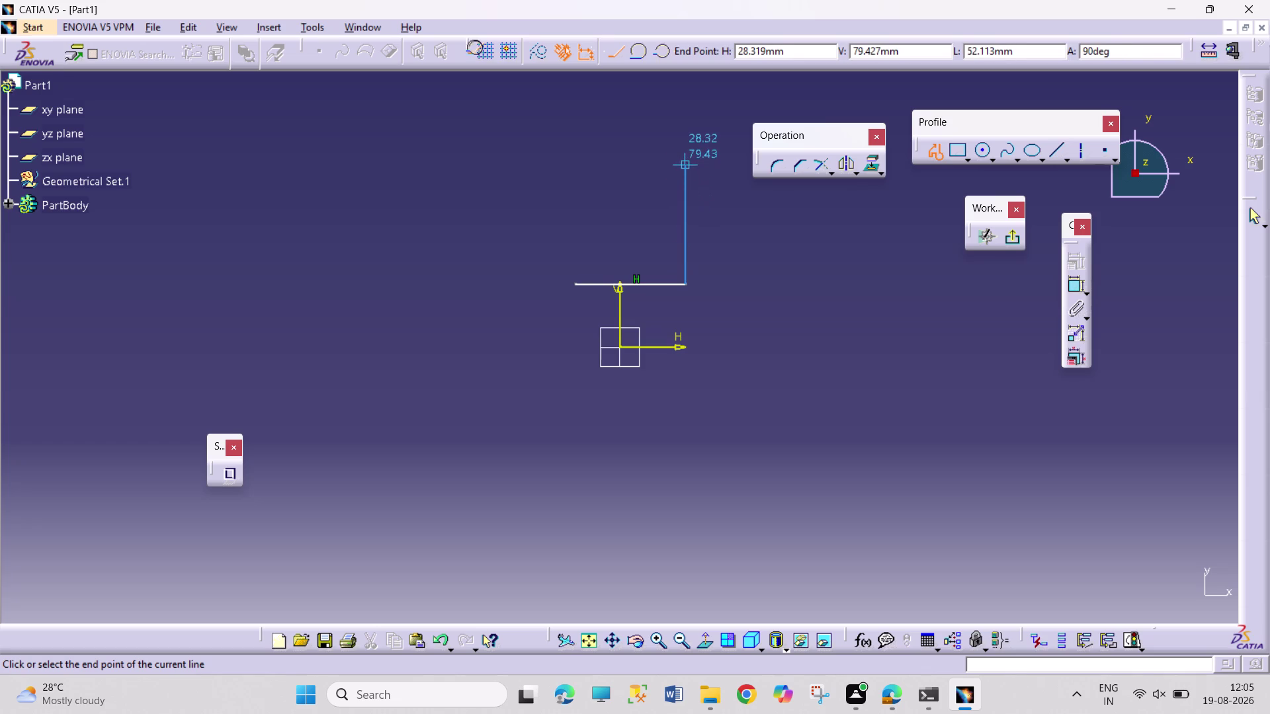
click(659, 162)
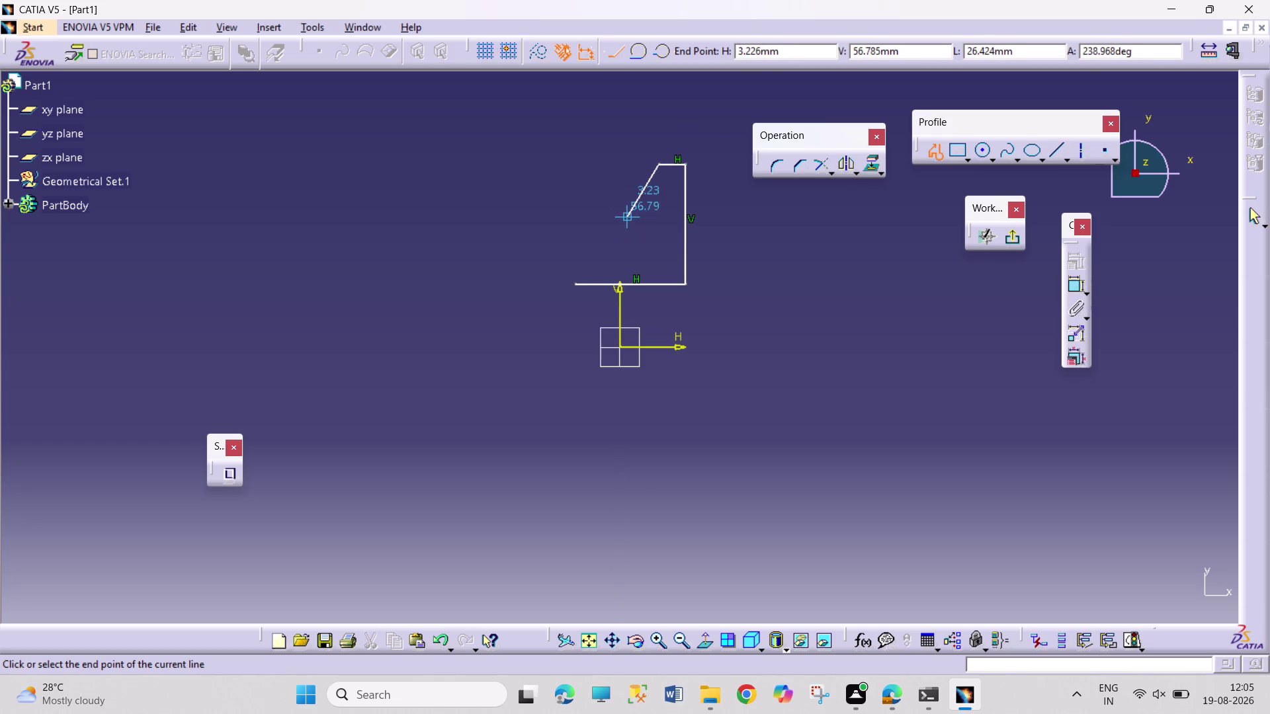
click(626, 212)
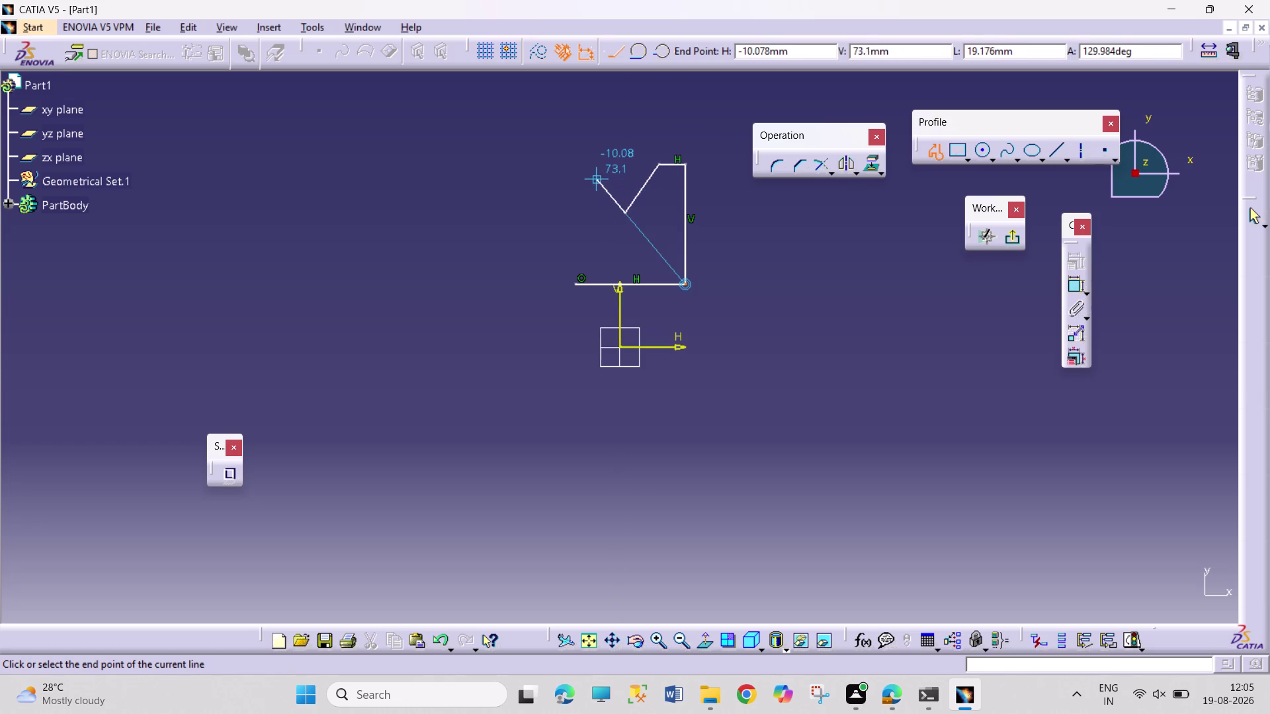
click(588, 163)
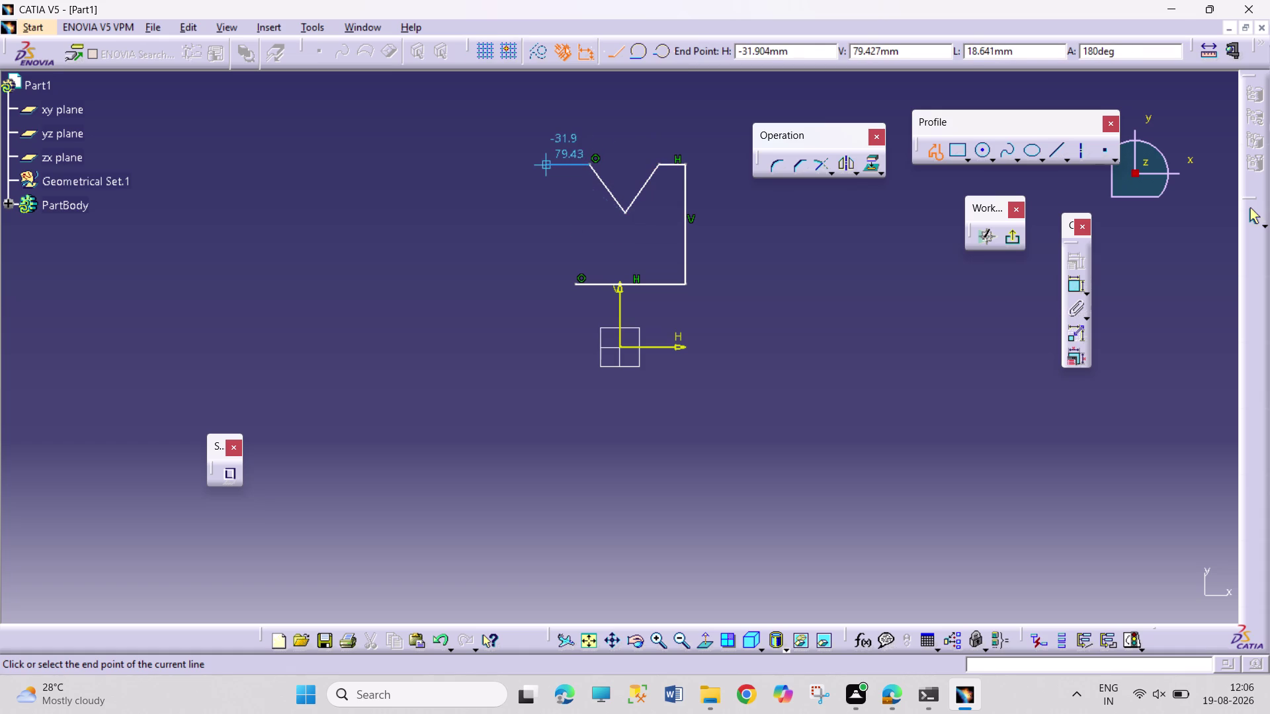
click(543, 165)
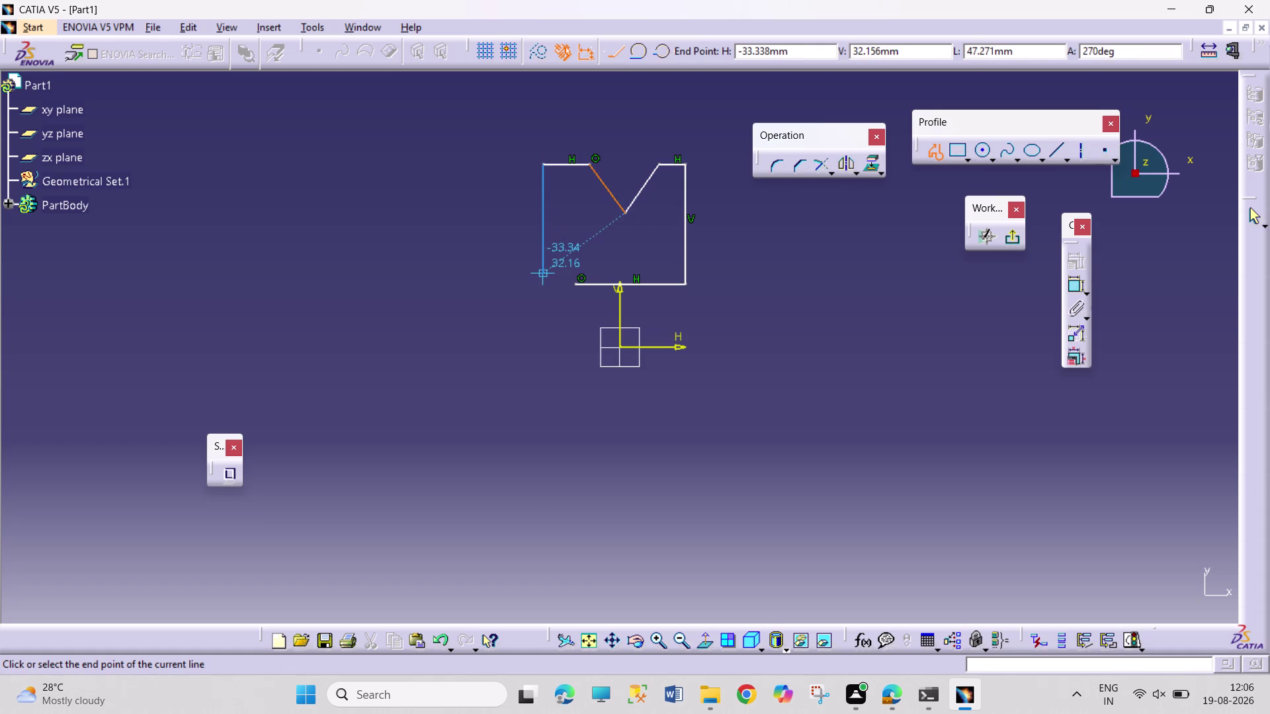
click(544, 285)
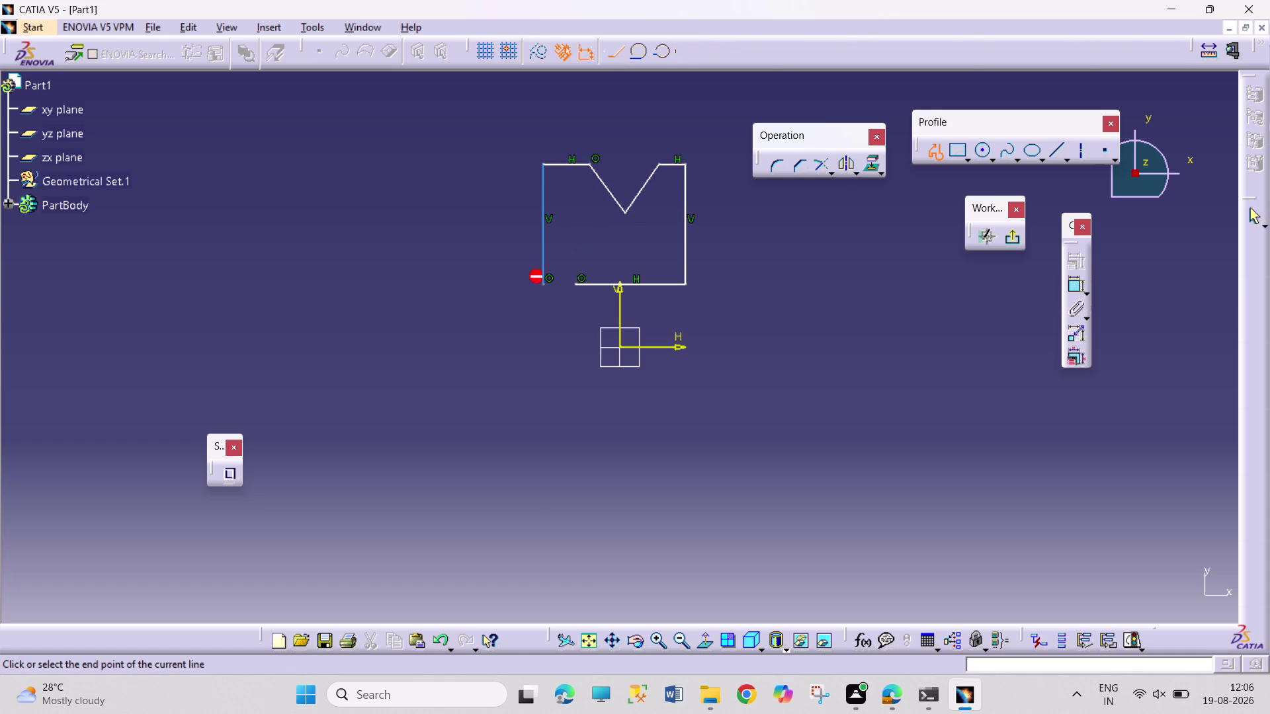
Exit the Profile tool and select the two open bottom end points for constraining.
key(Escape)
key(Escape)
key(Escape)
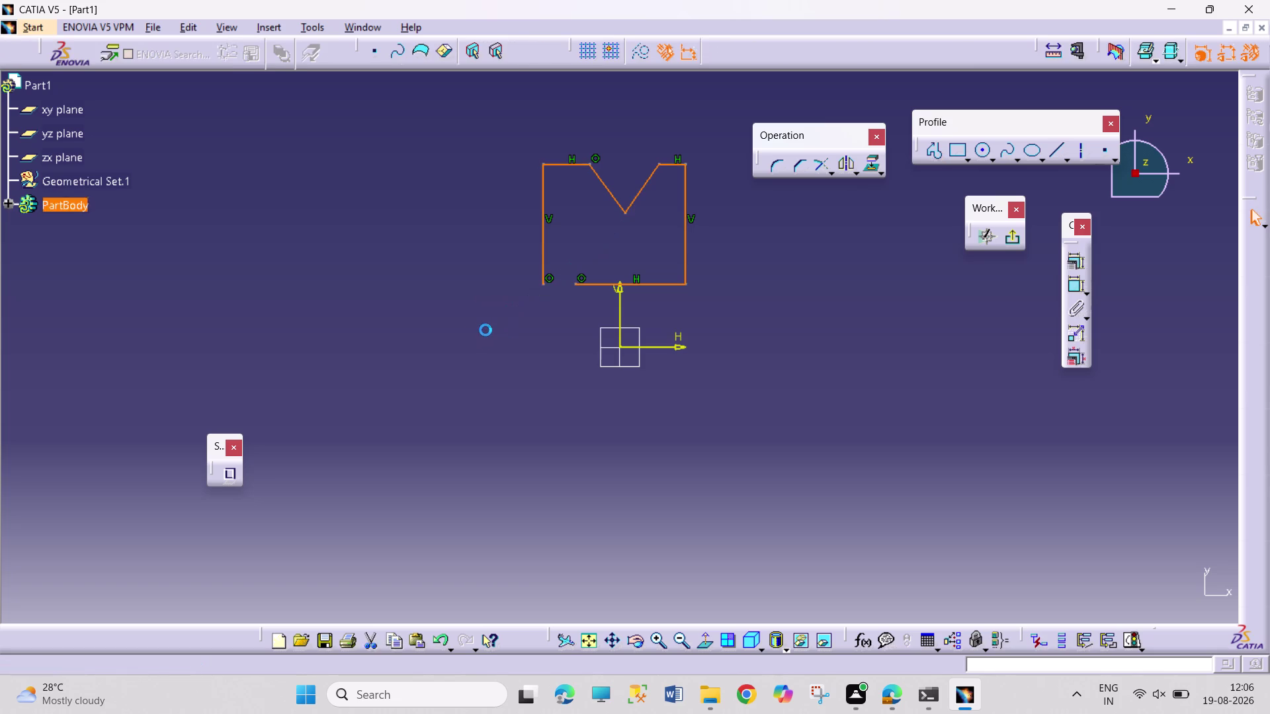
click(575, 287)
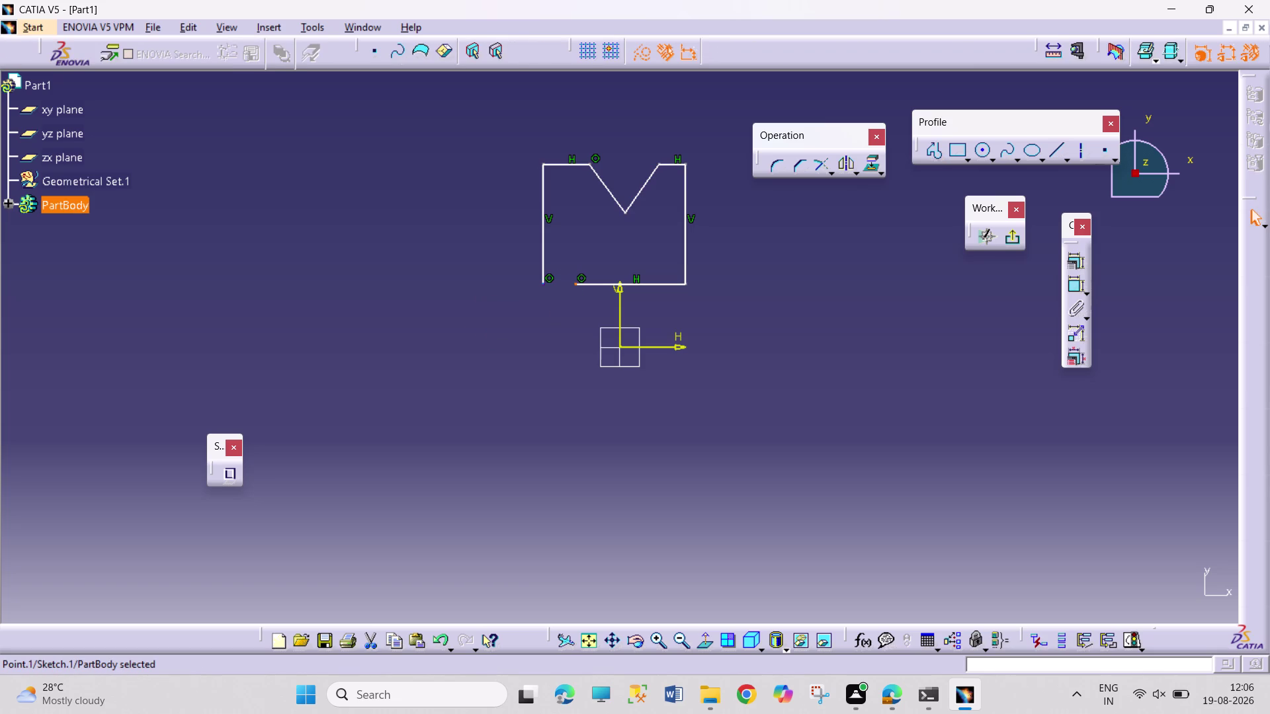
click(544, 285)
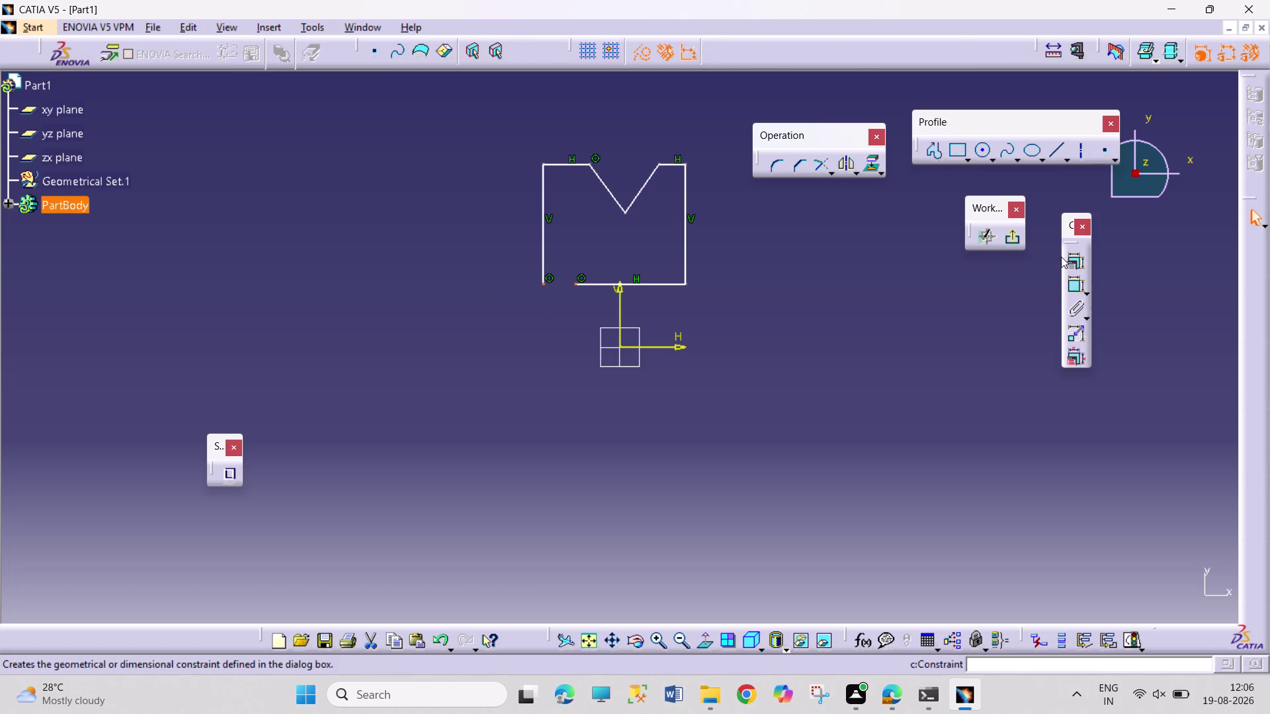
click(1065, 257)
Make the open end points coincident and the side edges symmetric about the vertical axis.
click(1163, 434)
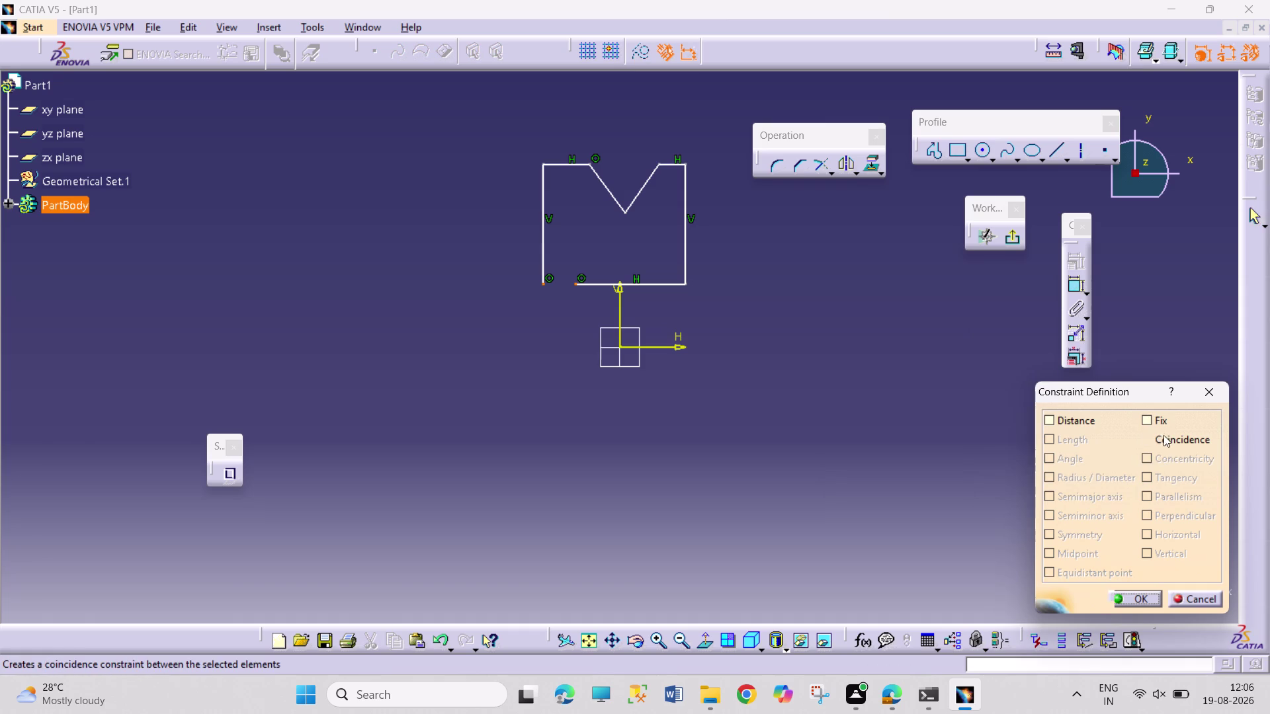
click(1134, 601)
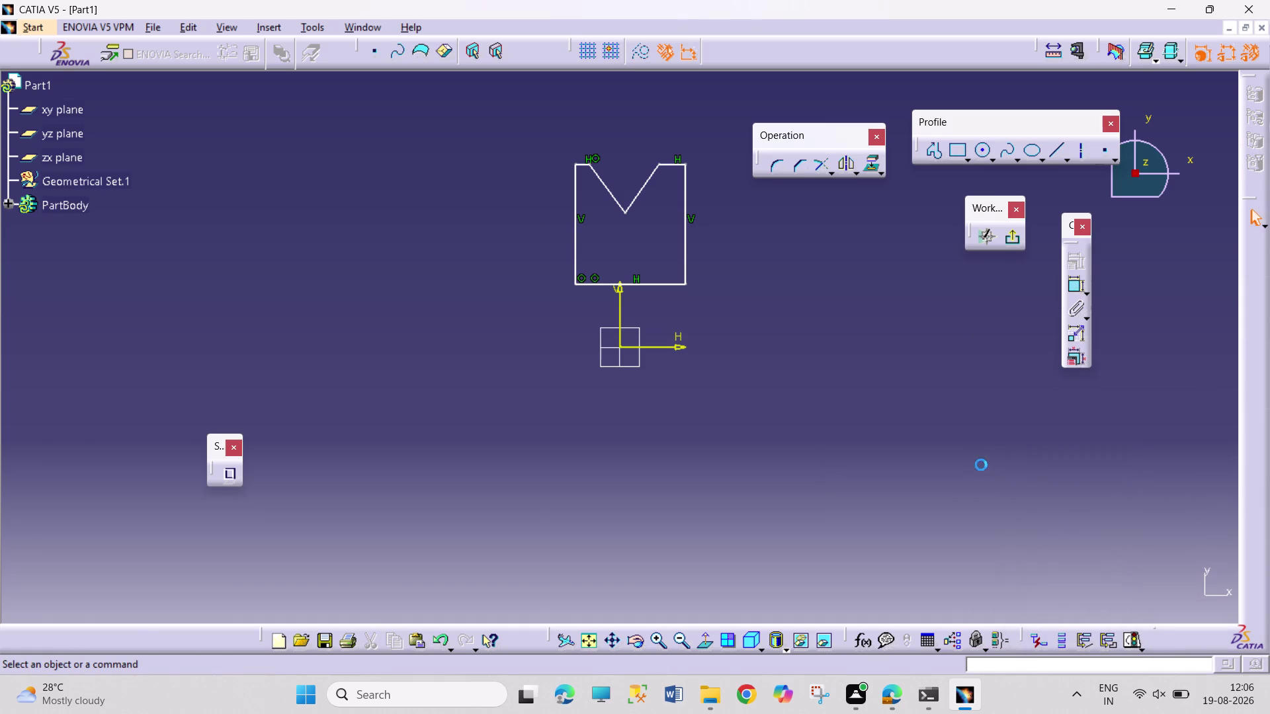
click(576, 248)
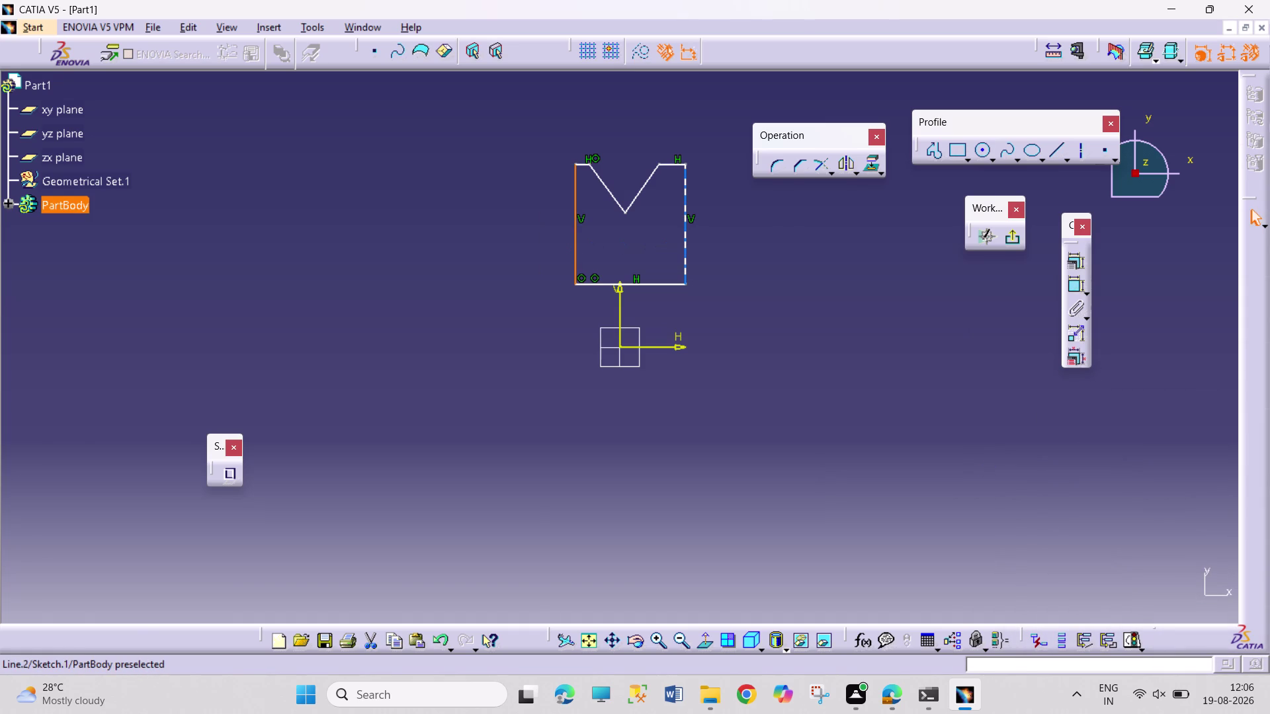
click(686, 251)
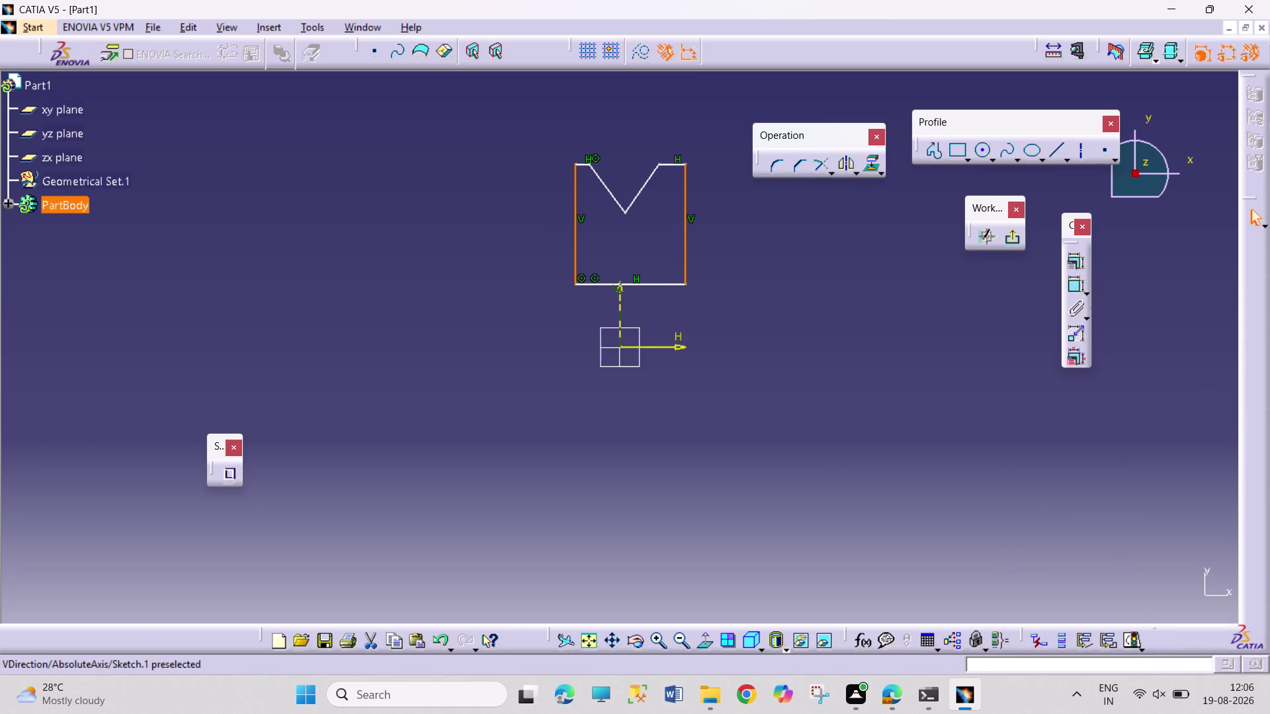
click(619, 303)
click(1074, 269)
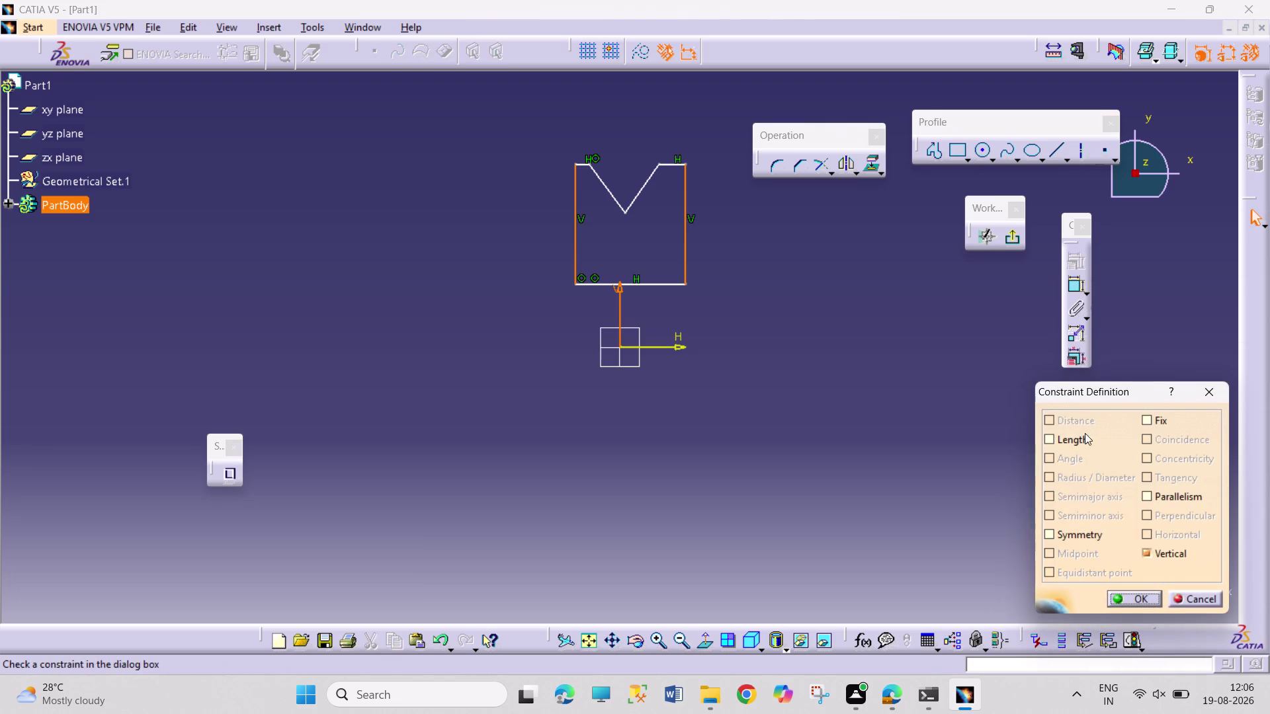
click(1063, 533)
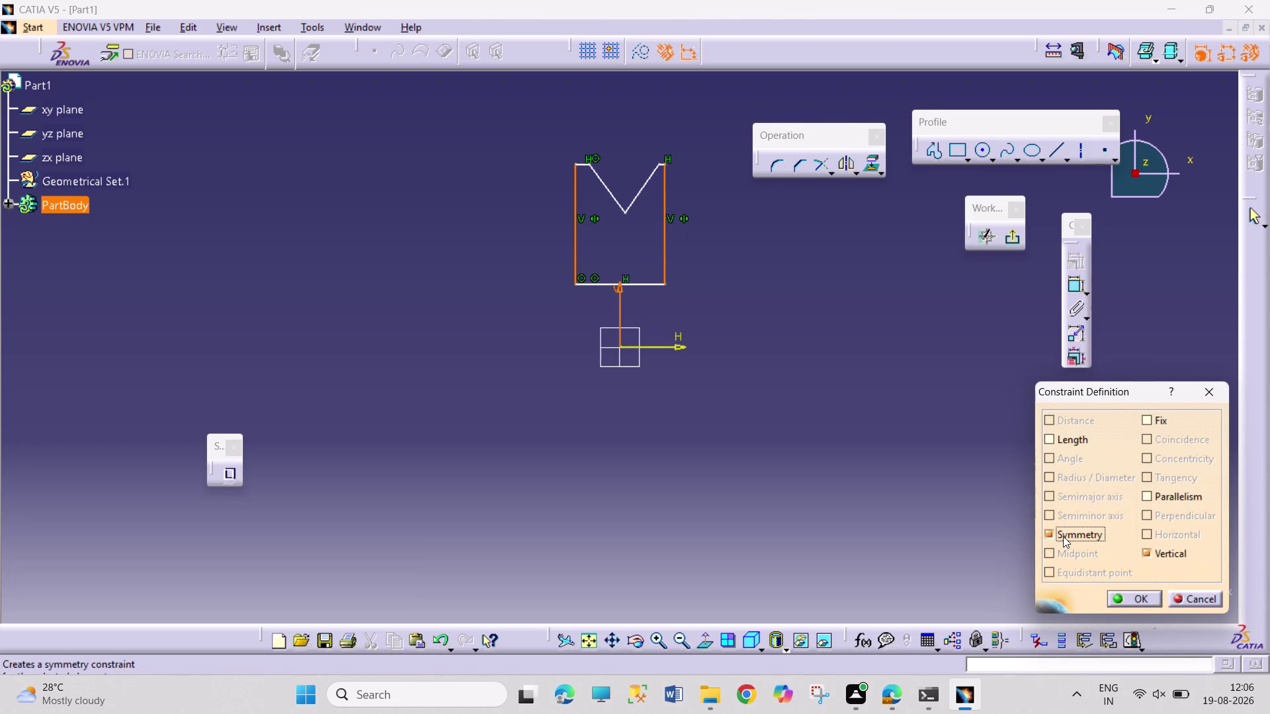
click(1139, 601)
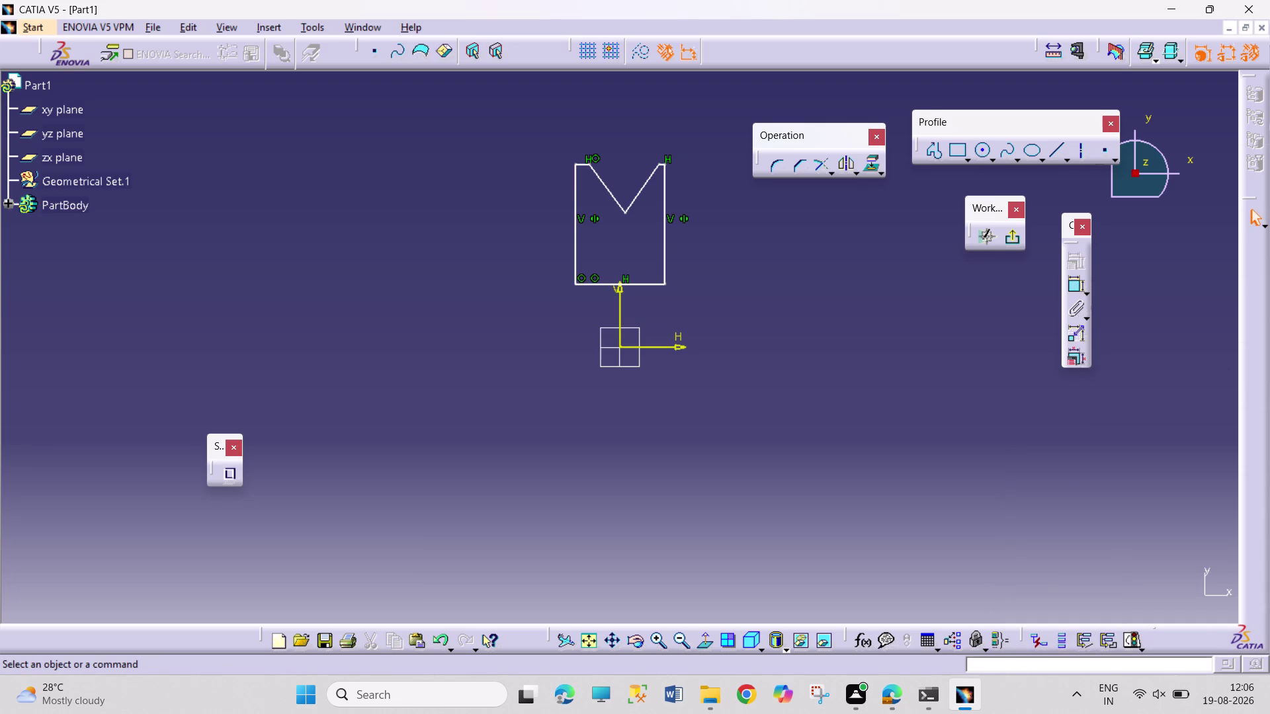
Adjust the outline height slightly and constrain both short top edges horizontal.
drag(655, 172, 646, 172)
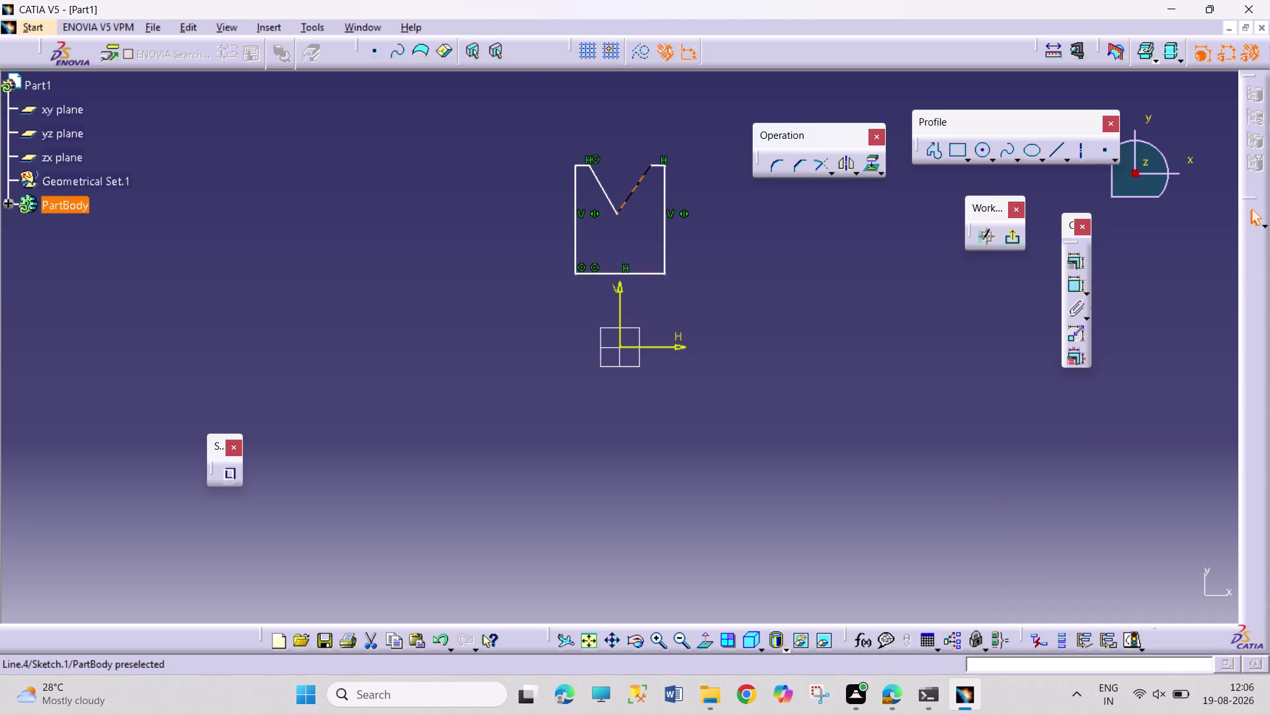
drag(646, 171, 644, 172)
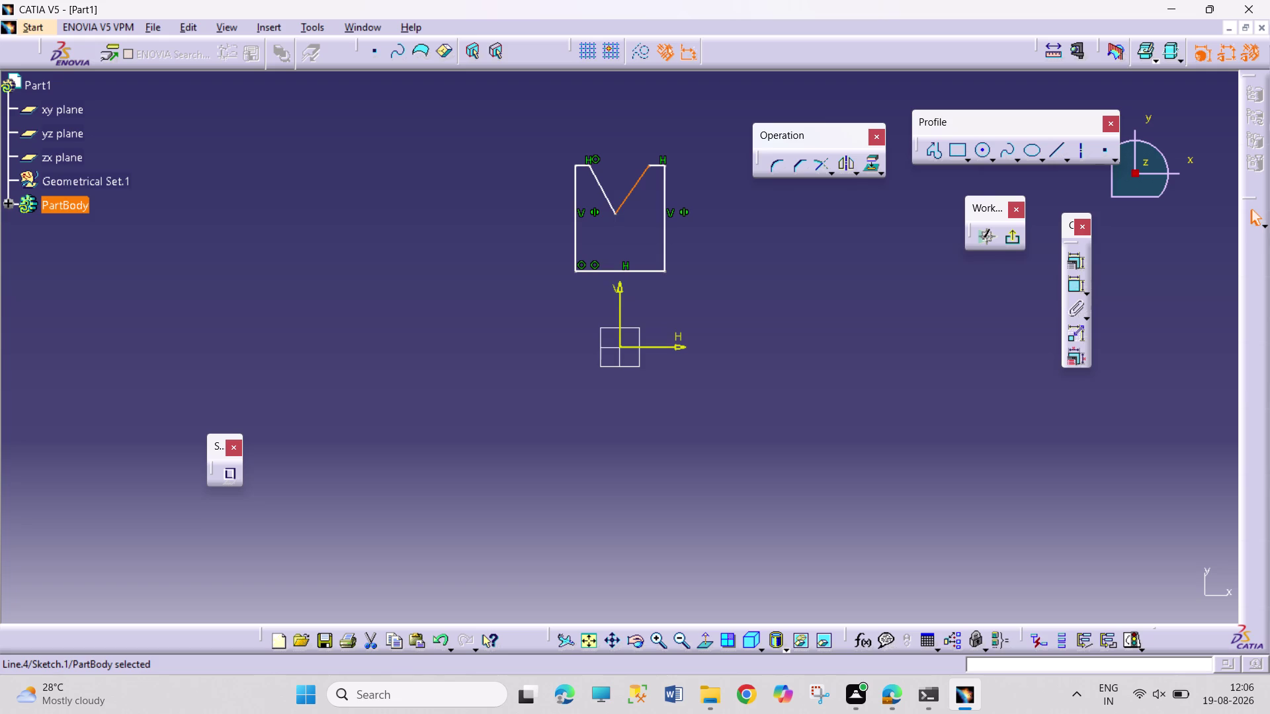
click(583, 168)
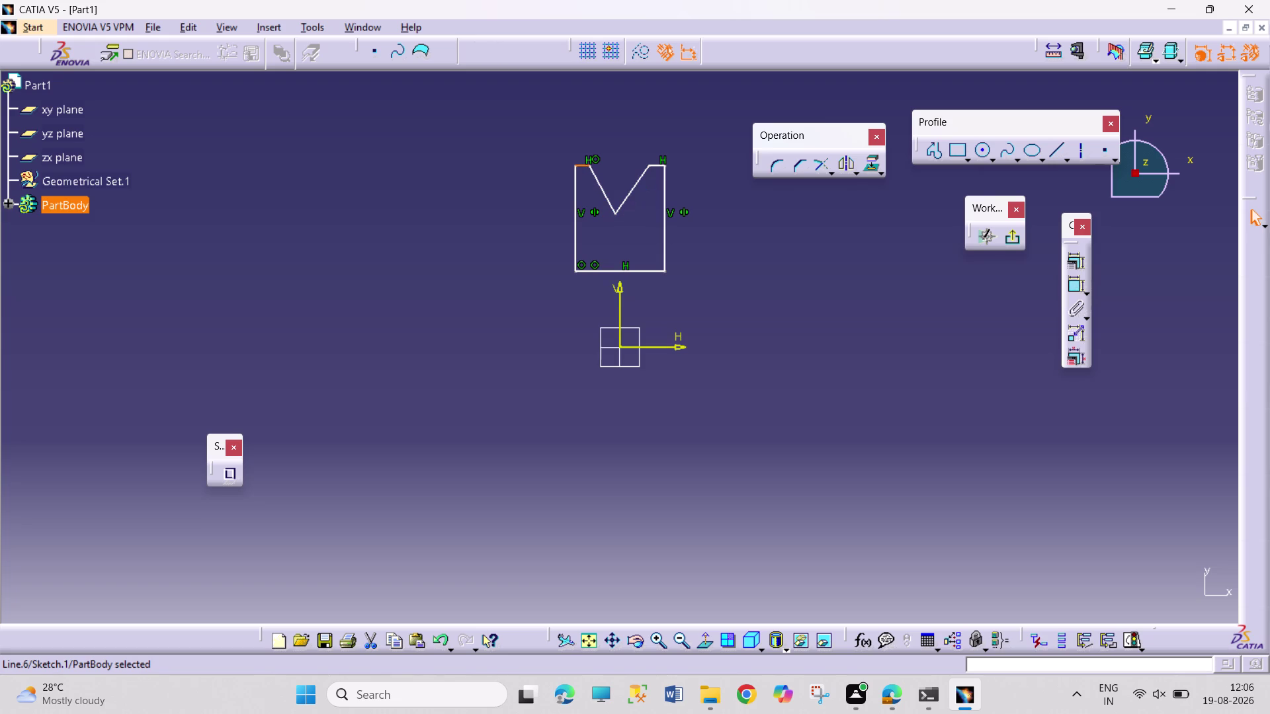
click(656, 164)
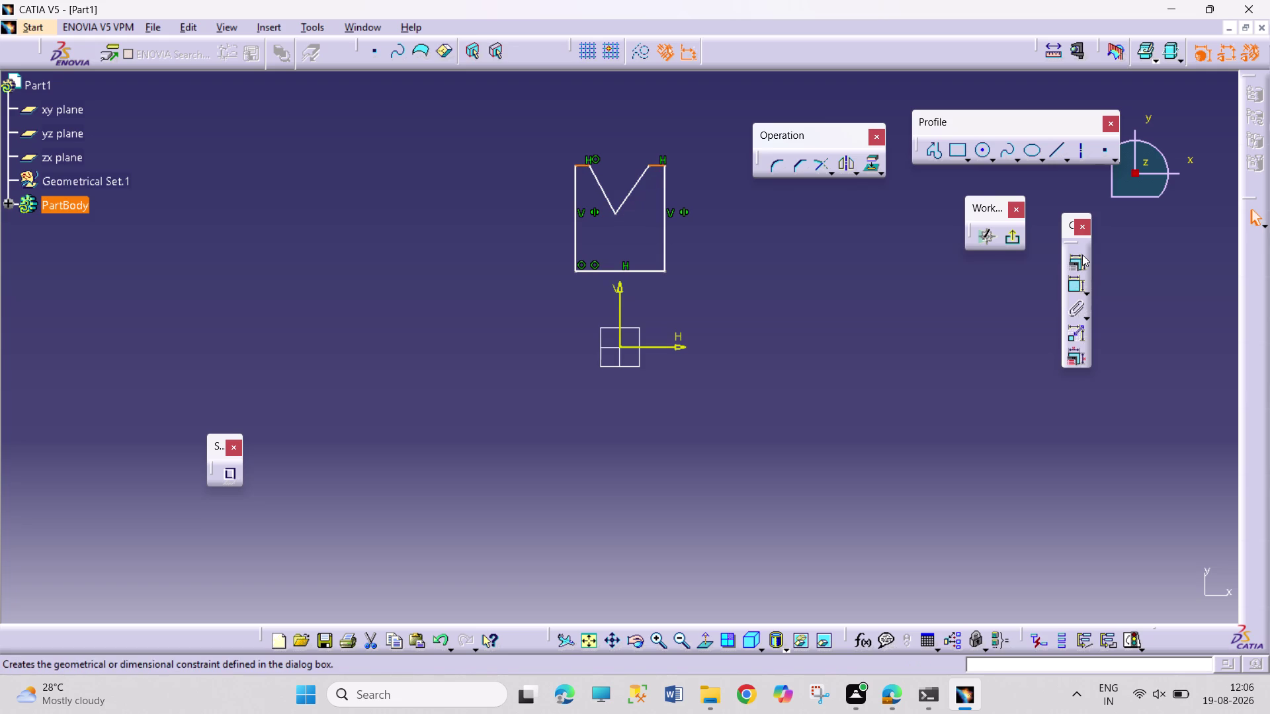
click(1082, 255)
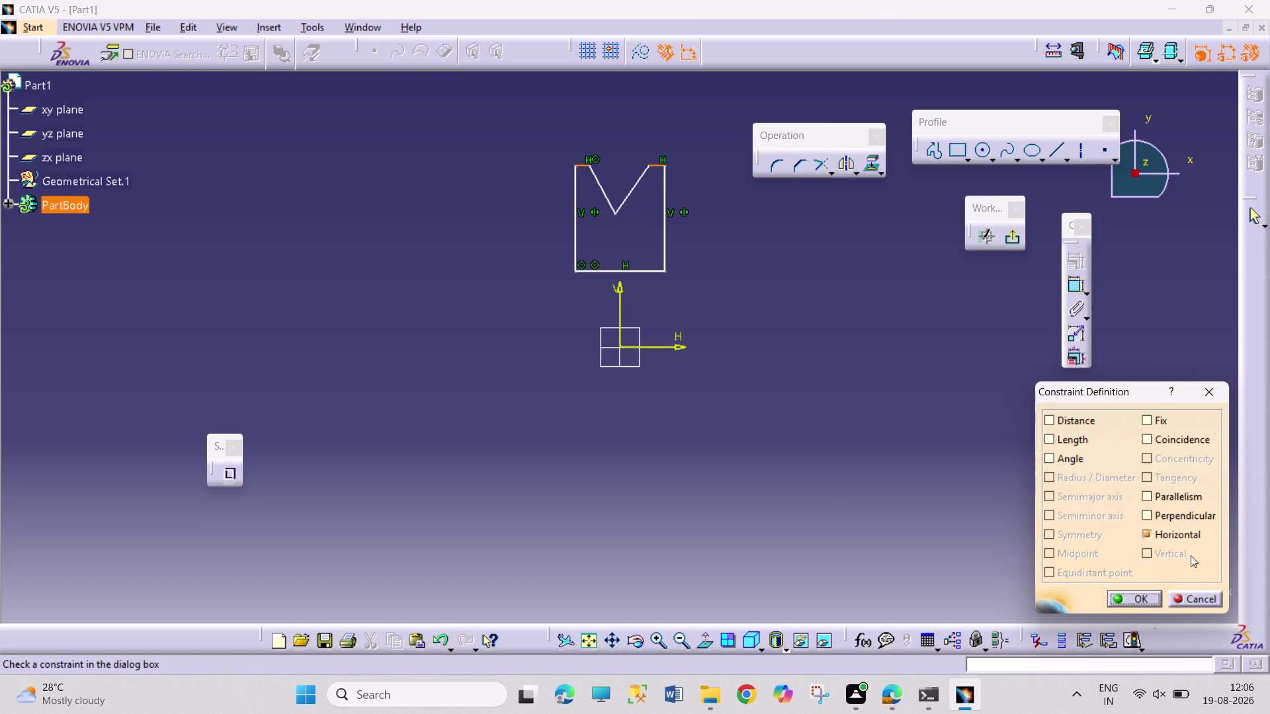
click(1193, 603)
click(954, 536)
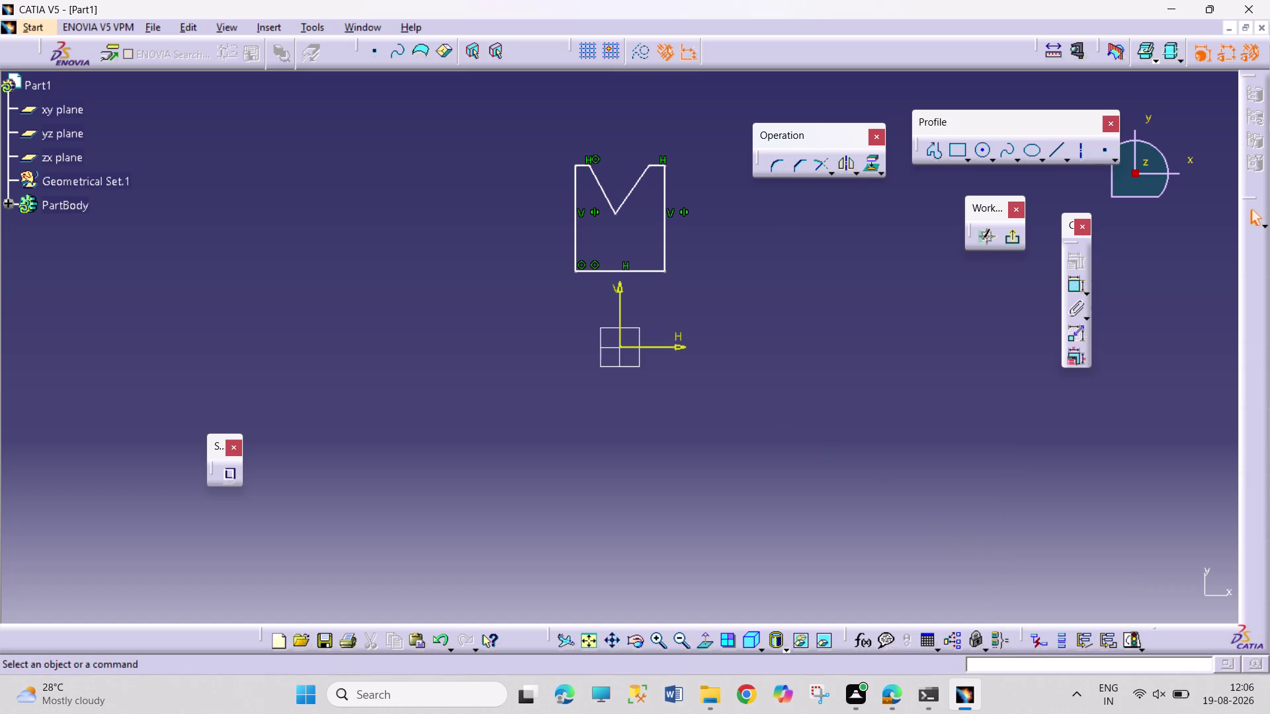
Make the V-notch sides symmetric about the vertical axis.
click(601, 183)
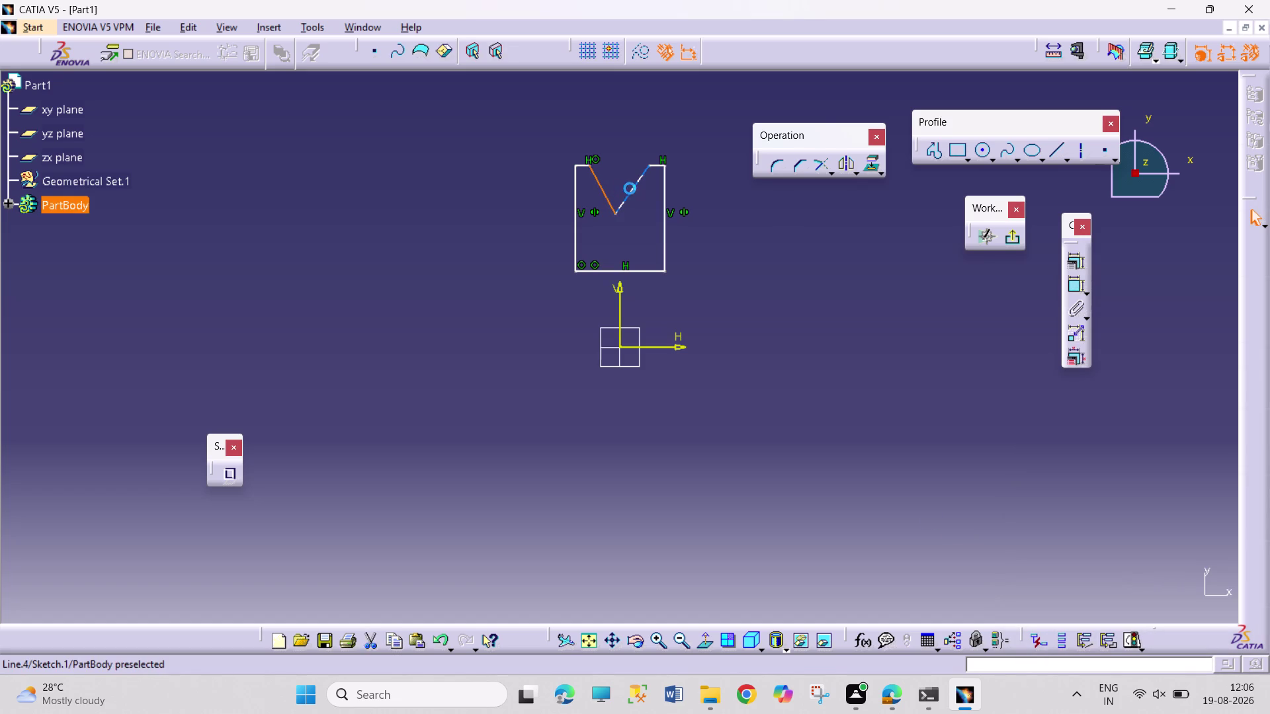
click(633, 189)
click(621, 309)
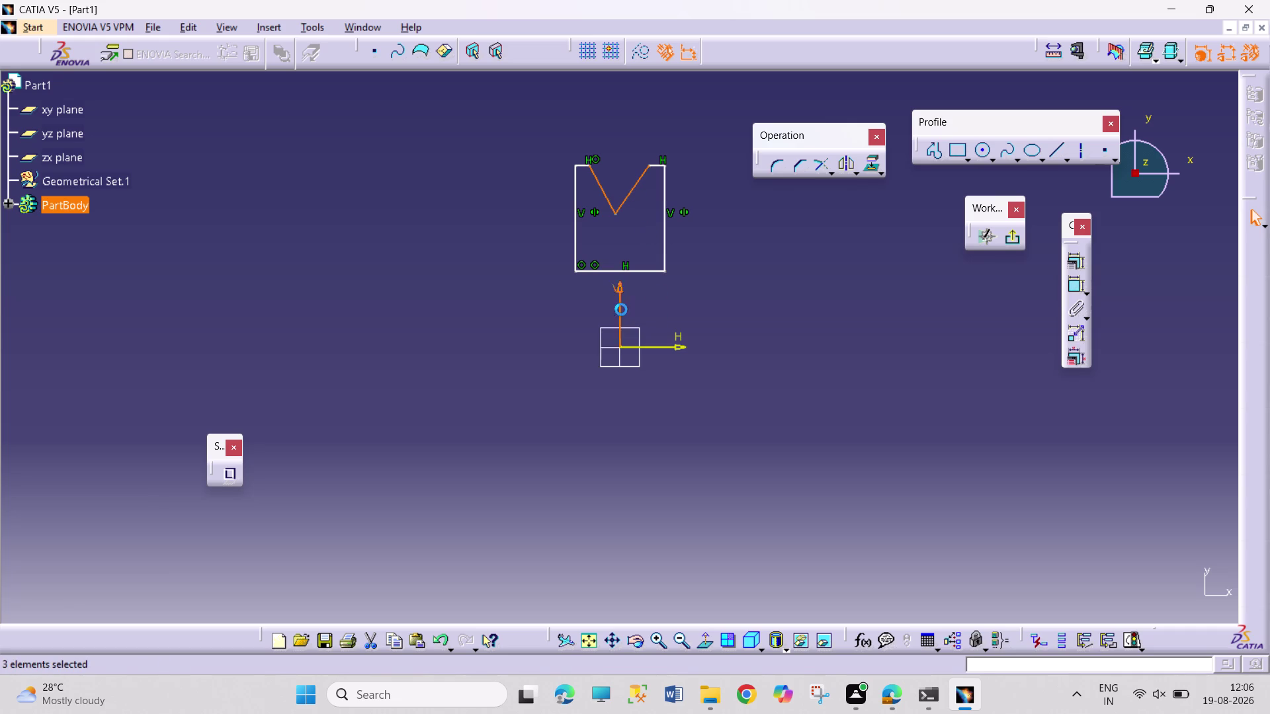
click(1075, 262)
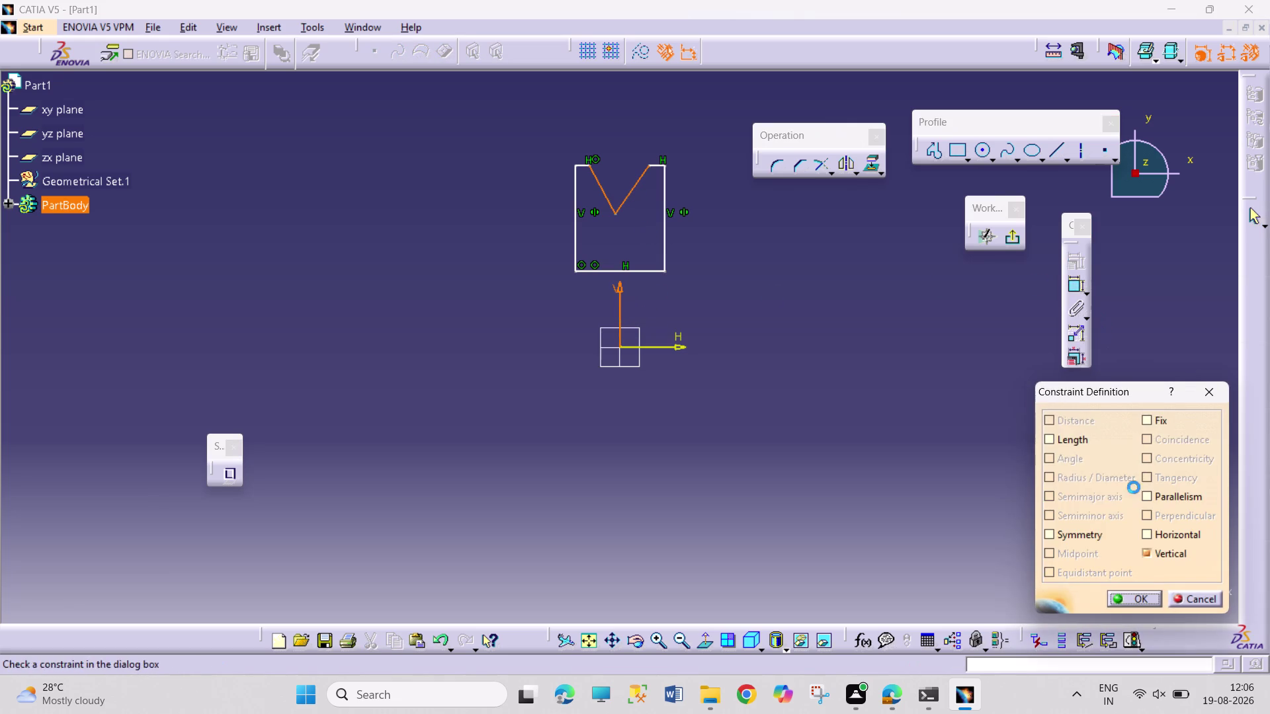
click(1087, 538)
click(1134, 600)
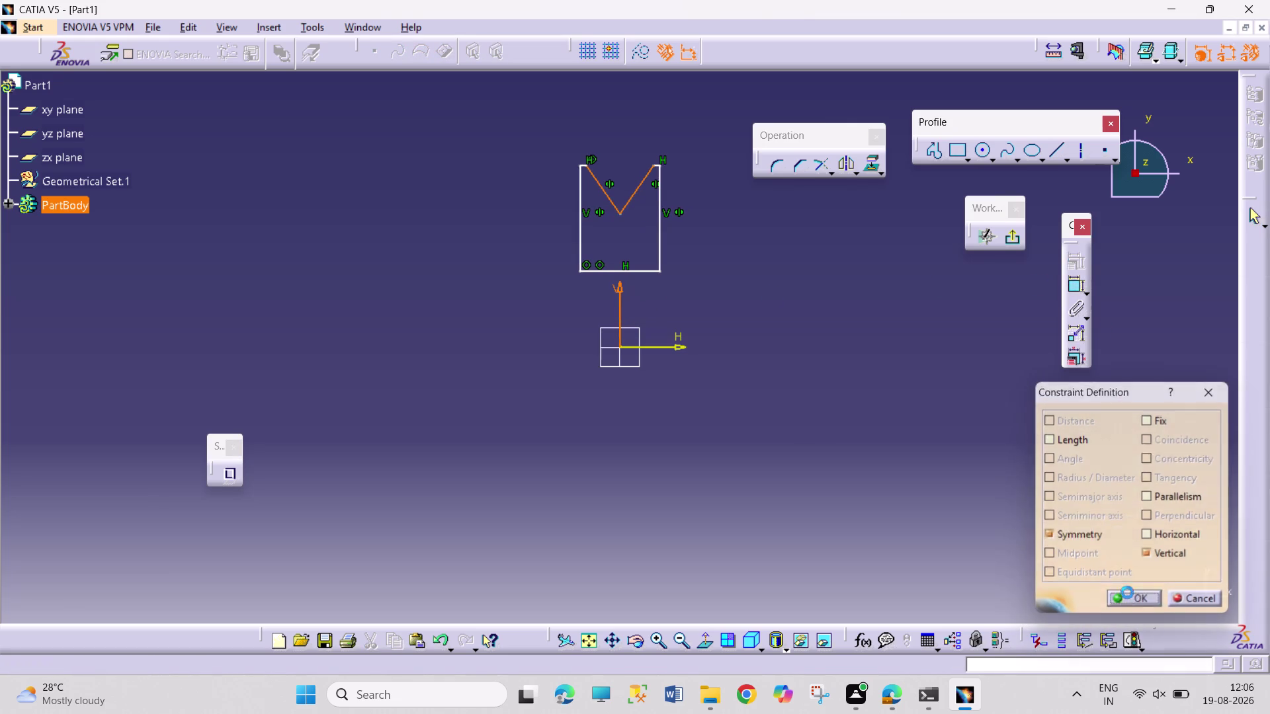
click(1079, 284)
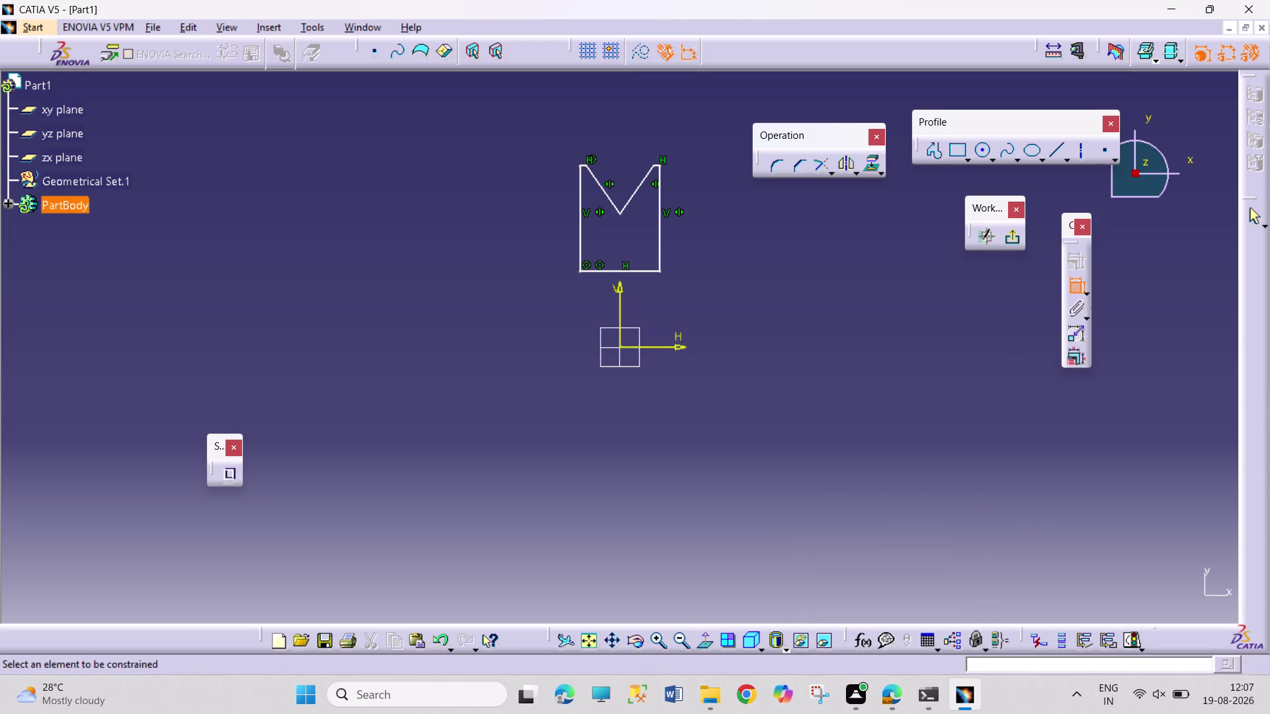
Dimension the bottom edge from the horizontal axis, entering 1.25/2 as the value.
click(654, 348)
click(652, 273)
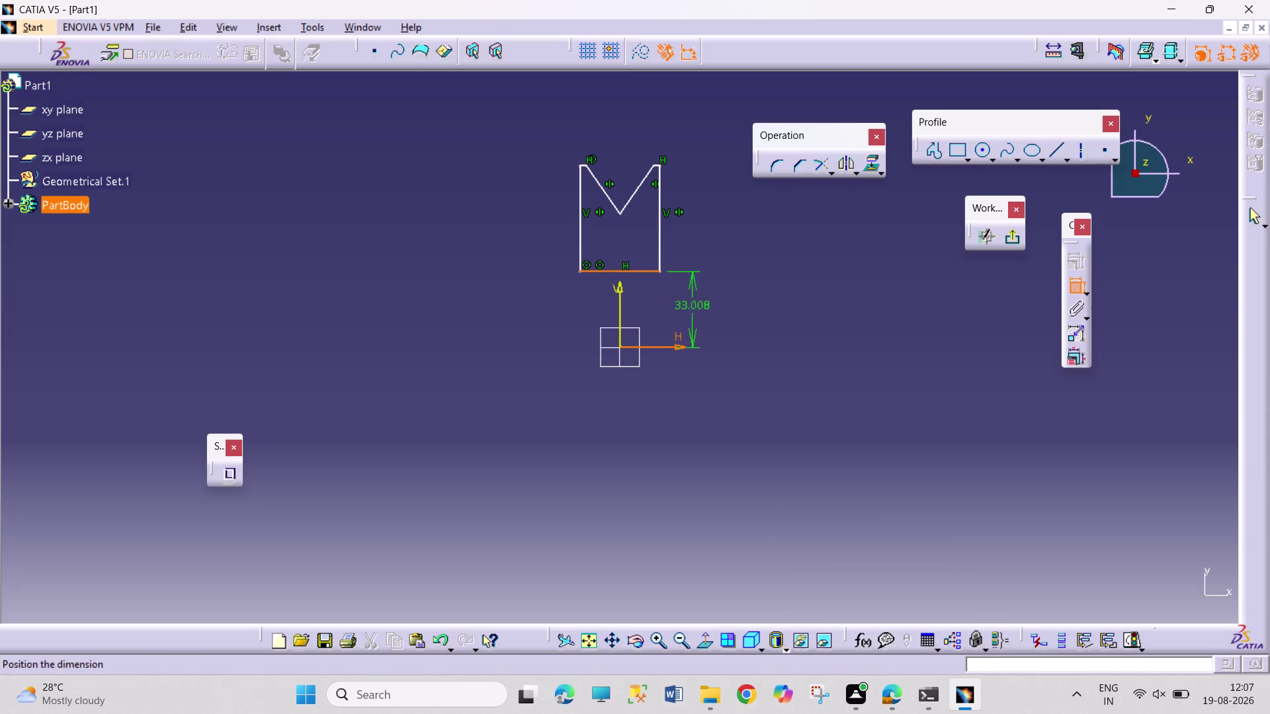
click(730, 317)
double_click(735, 312)
text(1)
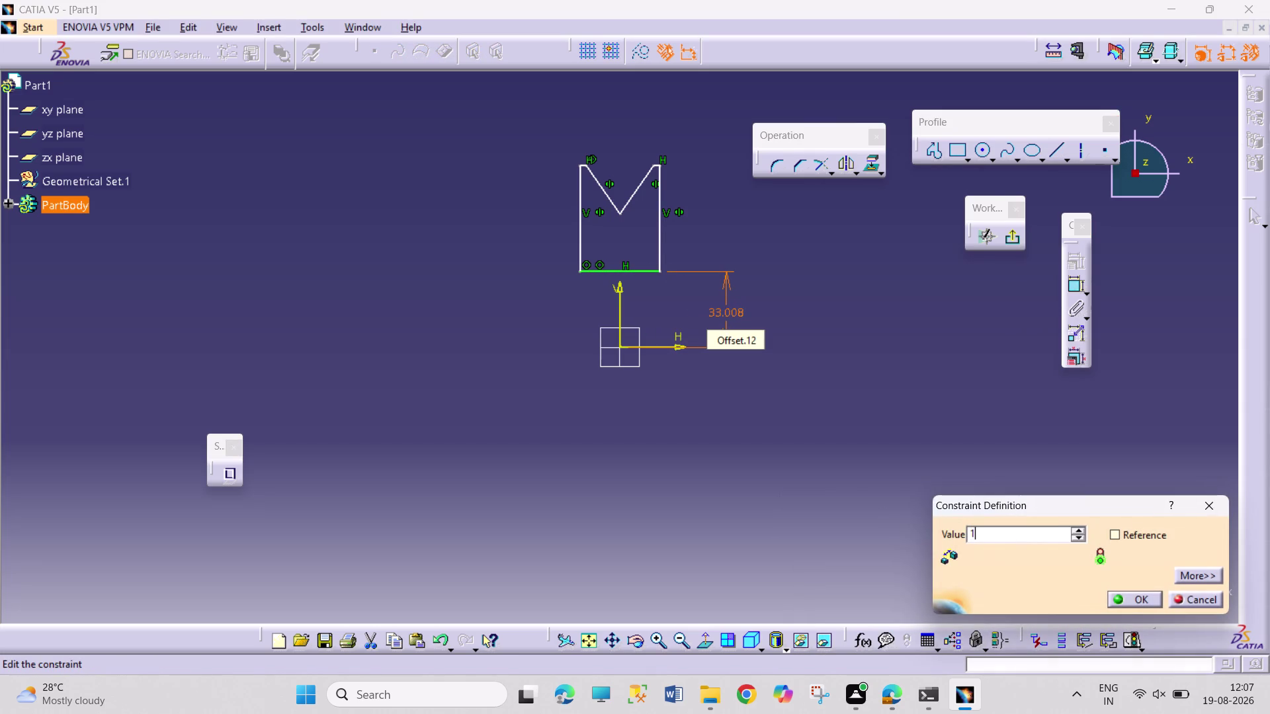
text(1.25/2)
key(Return)
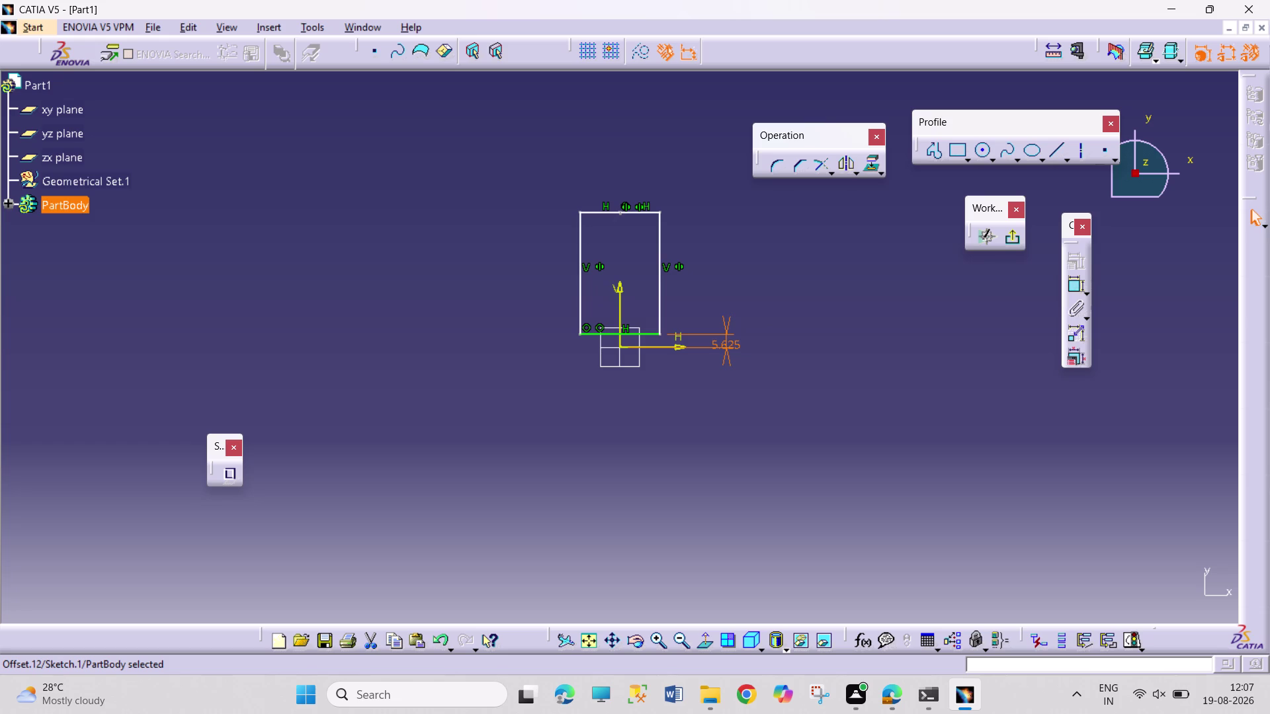
Move the dimension label higher and undo the value edit, leaving 33.008.
drag(742, 341, 788, 331)
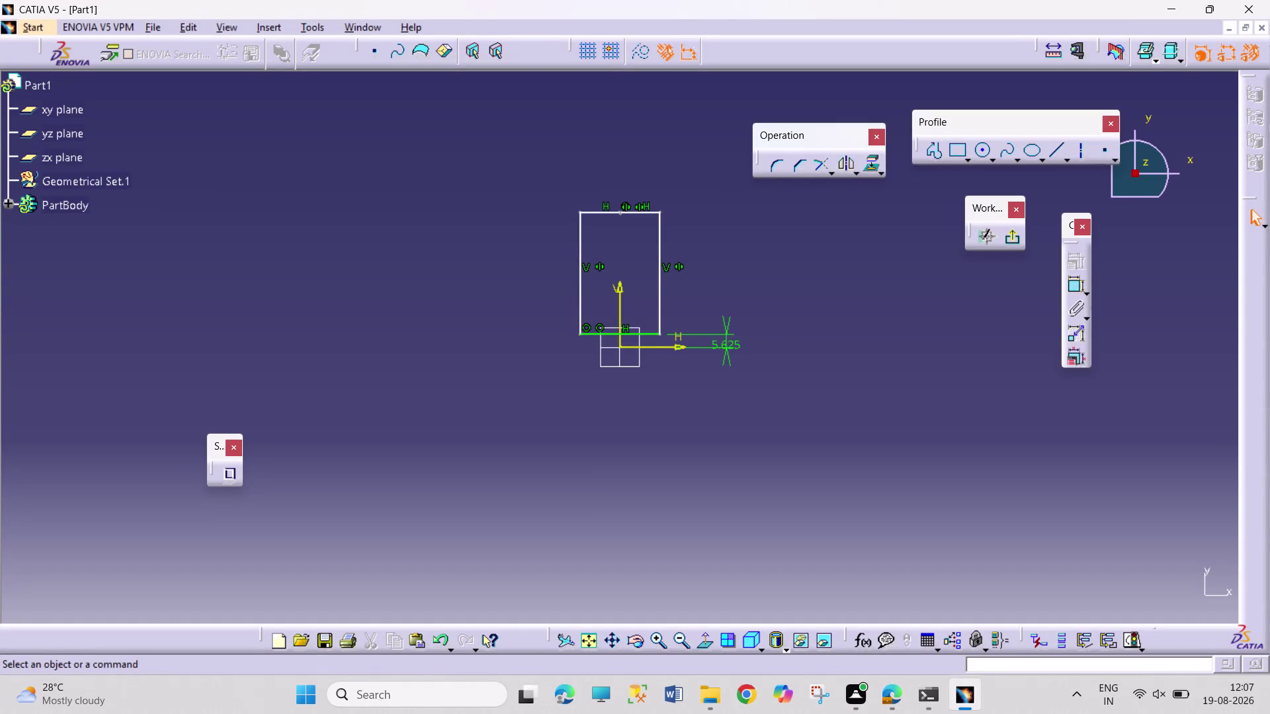
drag(727, 345, 767, 285)
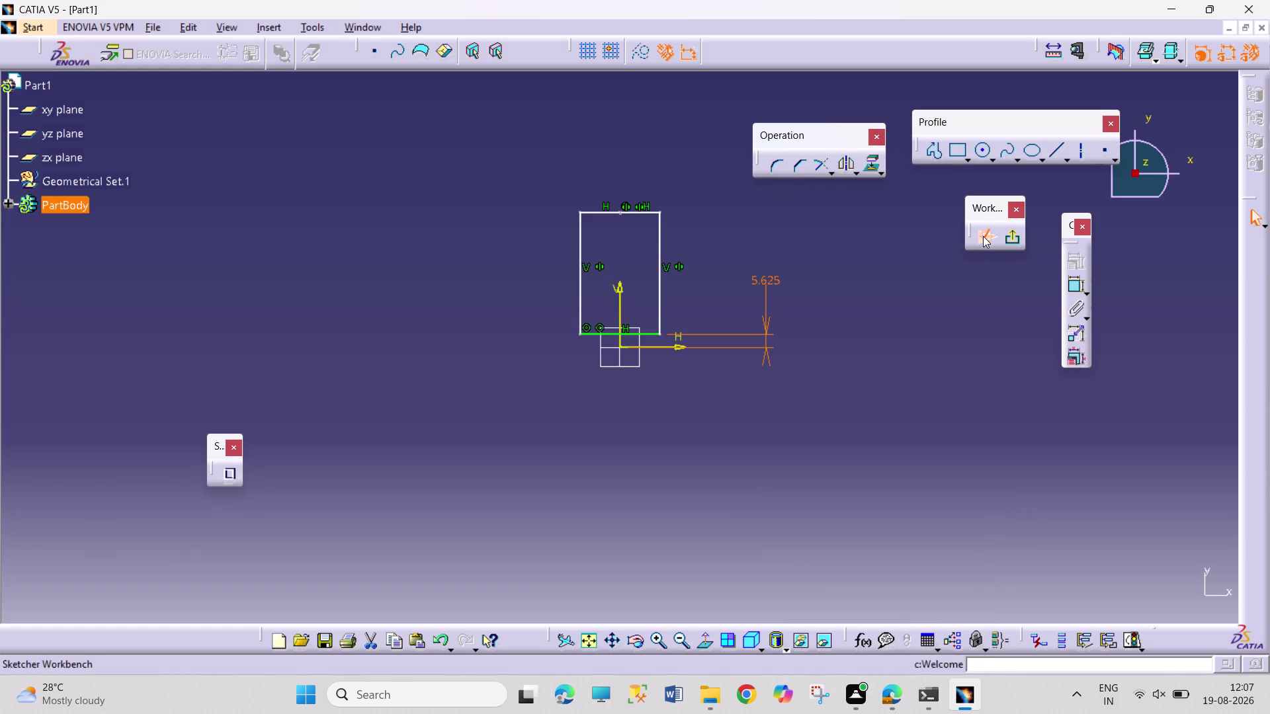
click(1068, 291)
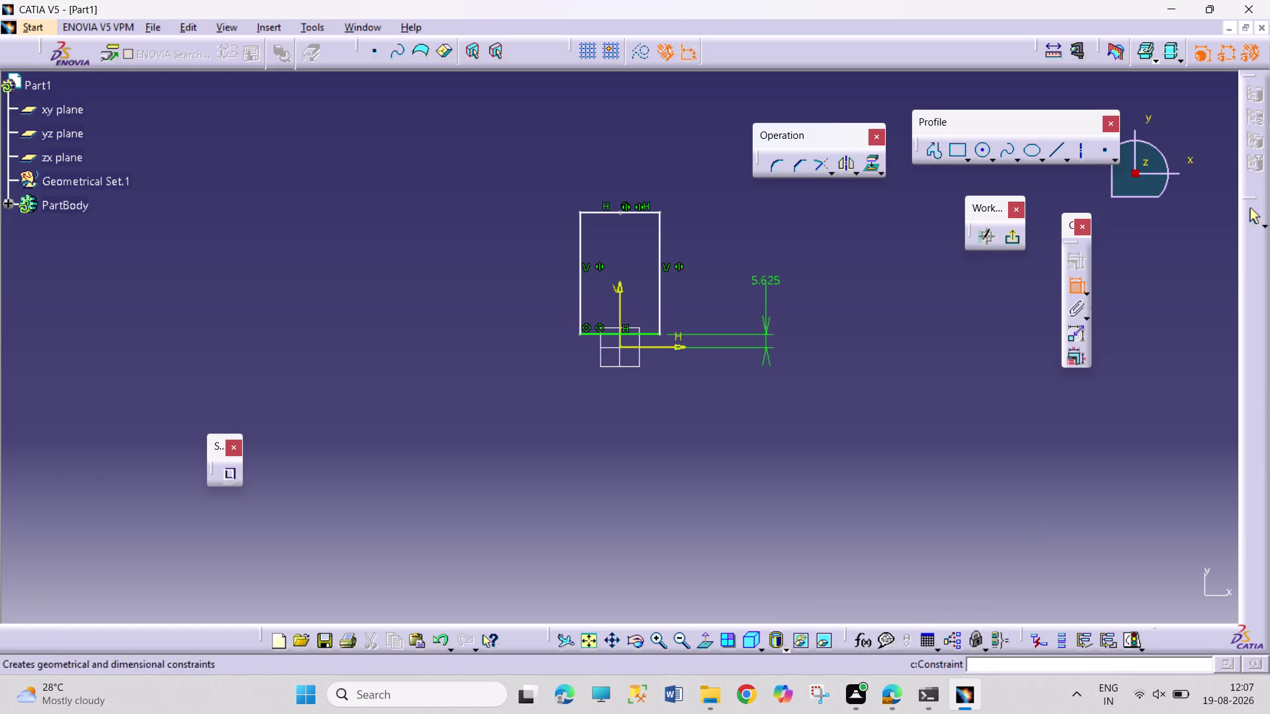
click(1075, 287)
key(ctrl+z)
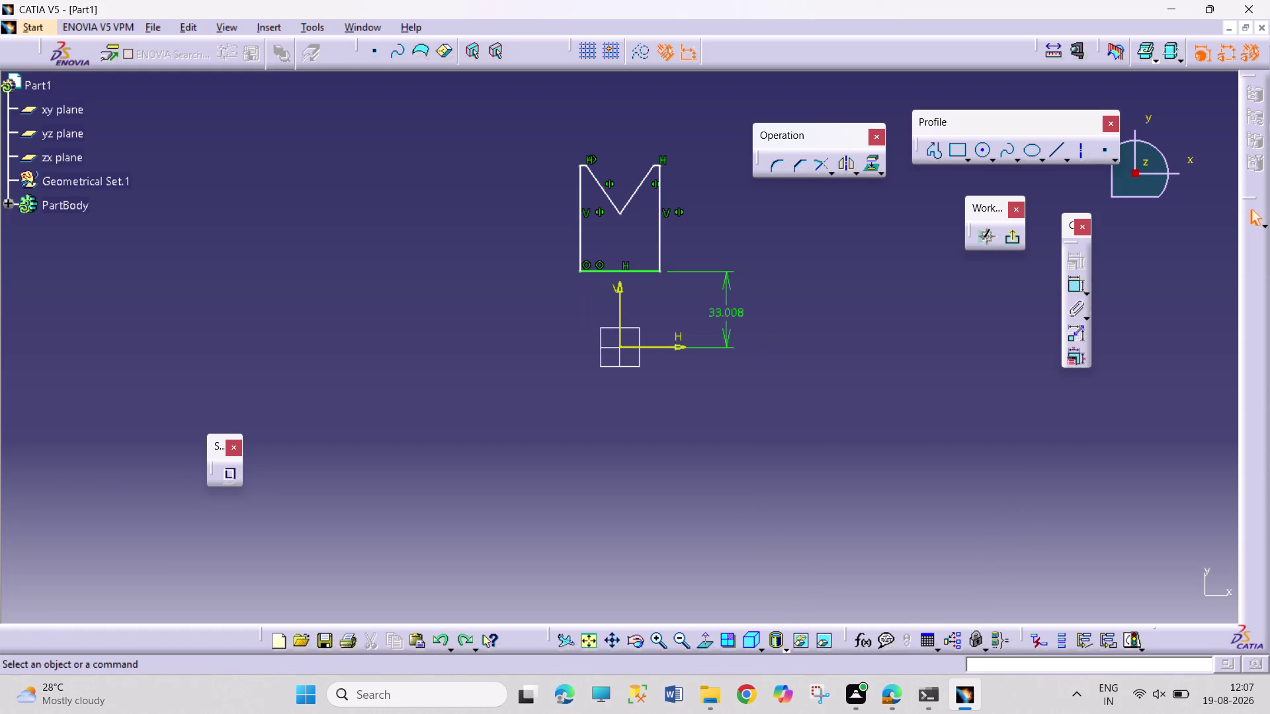
Dimension the short top-right edge at the corner with a length of 2.5.
click(922, 330)
click(1070, 288)
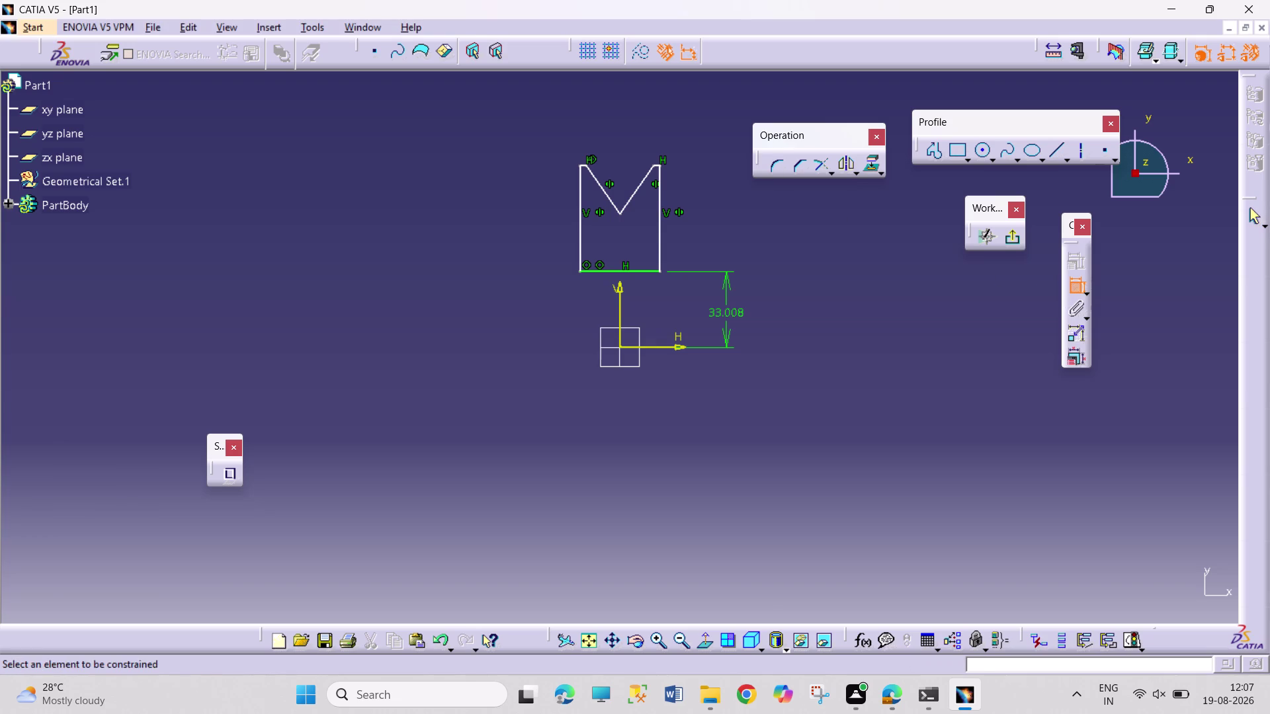
click(651, 165)
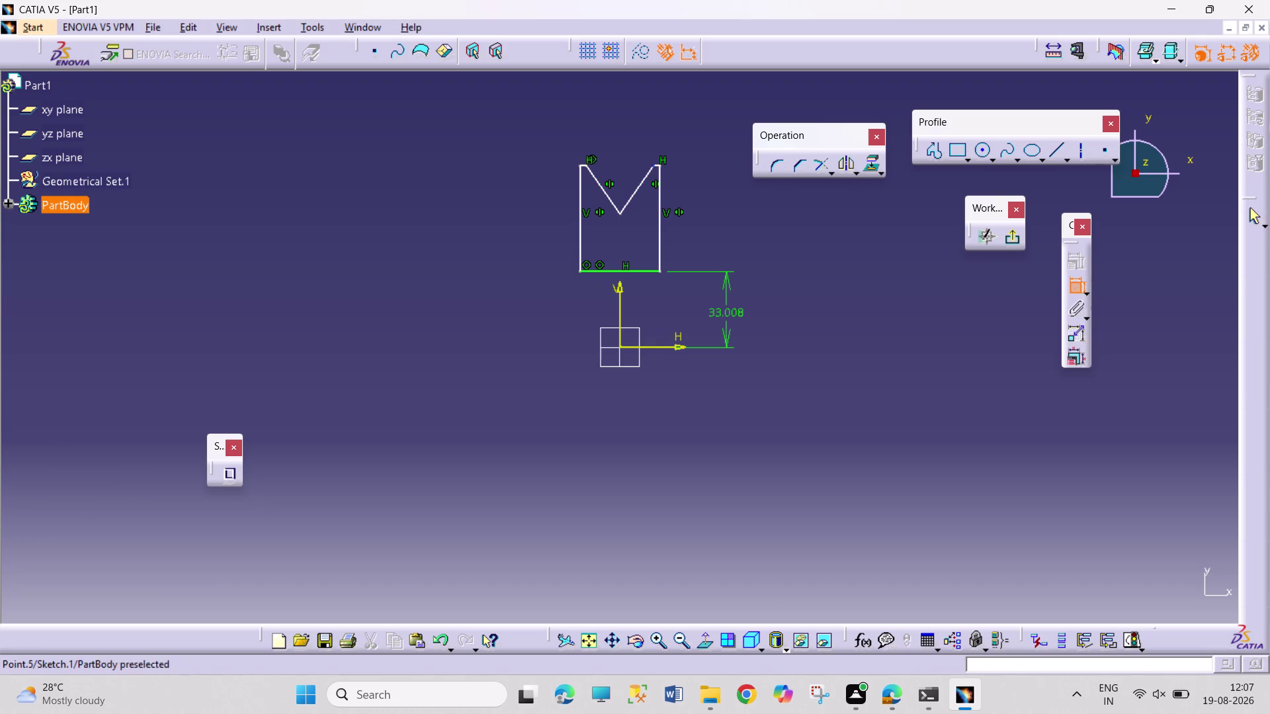
click(661, 167)
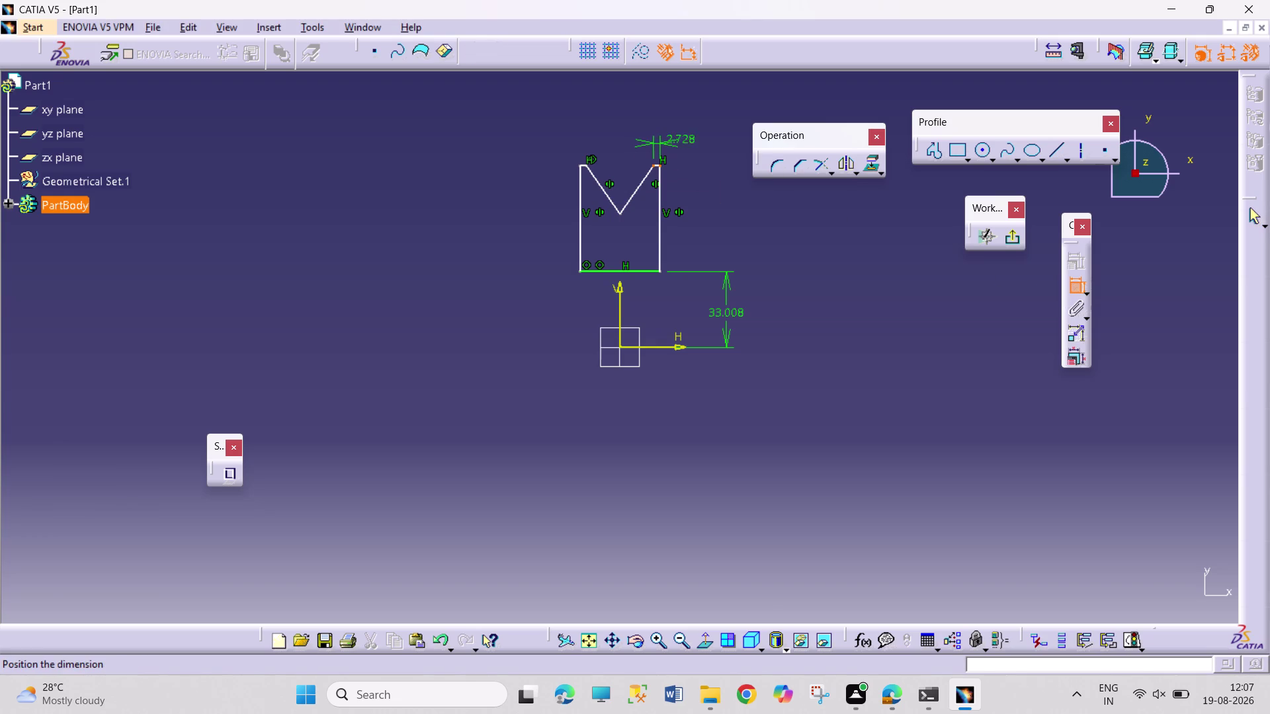
click(706, 147)
double_click(708, 142)
text(2)
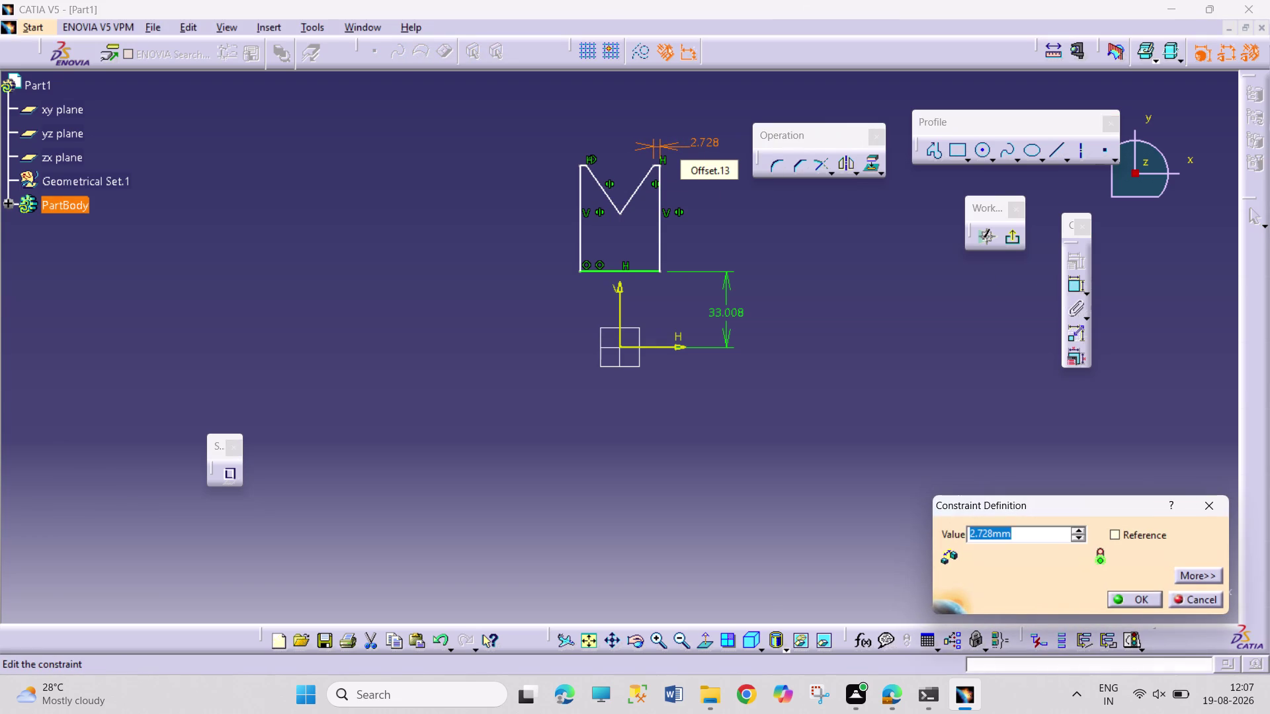
text(.5)
key(Return)
click(736, 202)
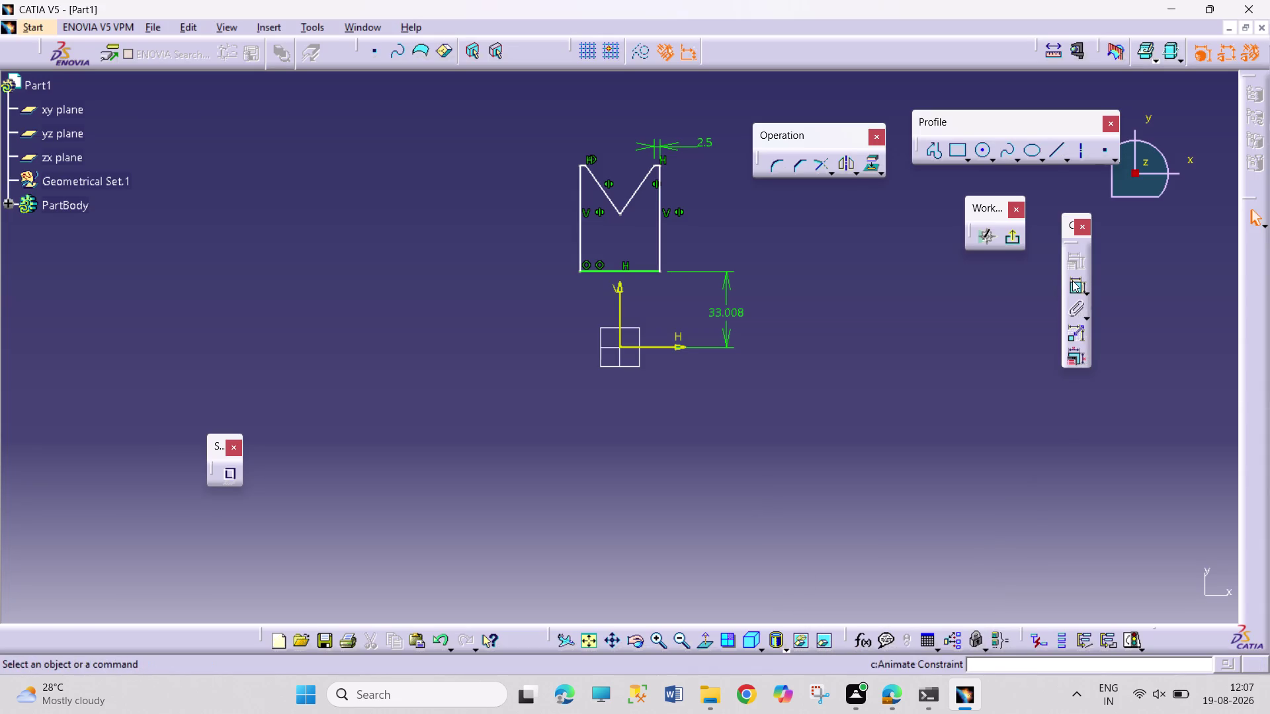
Add a dimension at the top-left corner, then delete it as unwanted.
click(1072, 281)
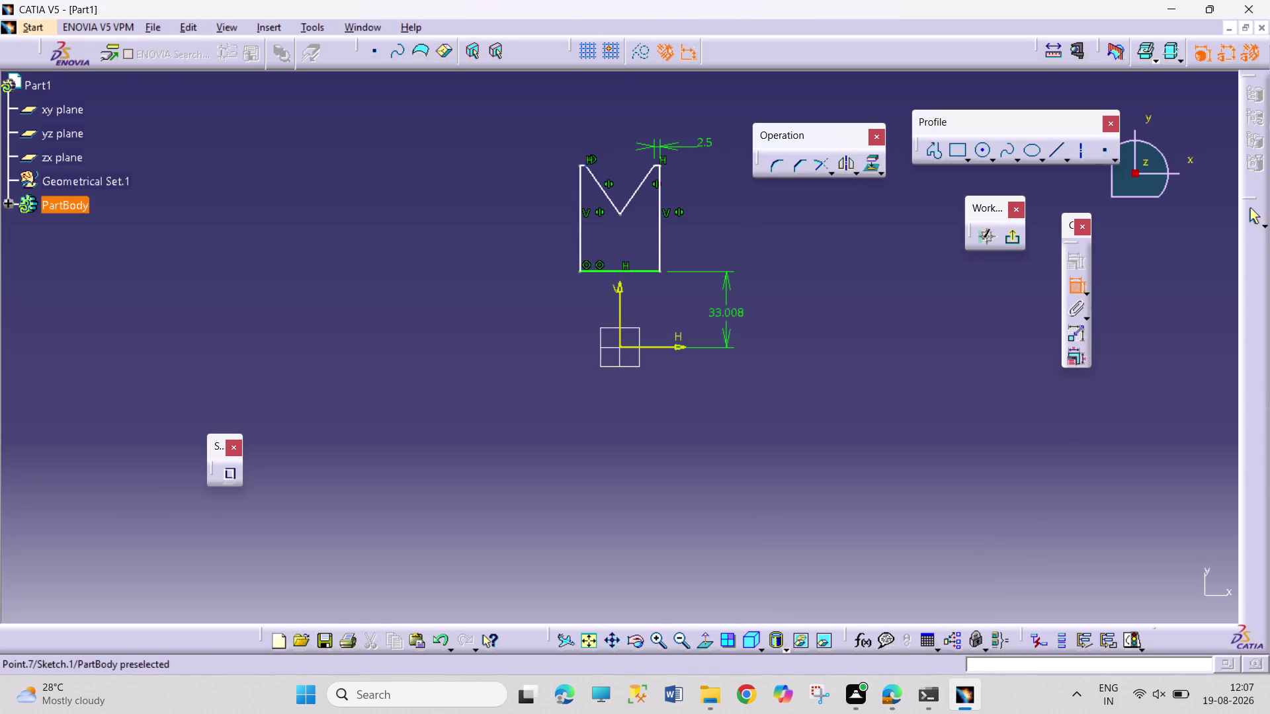
click(588, 165)
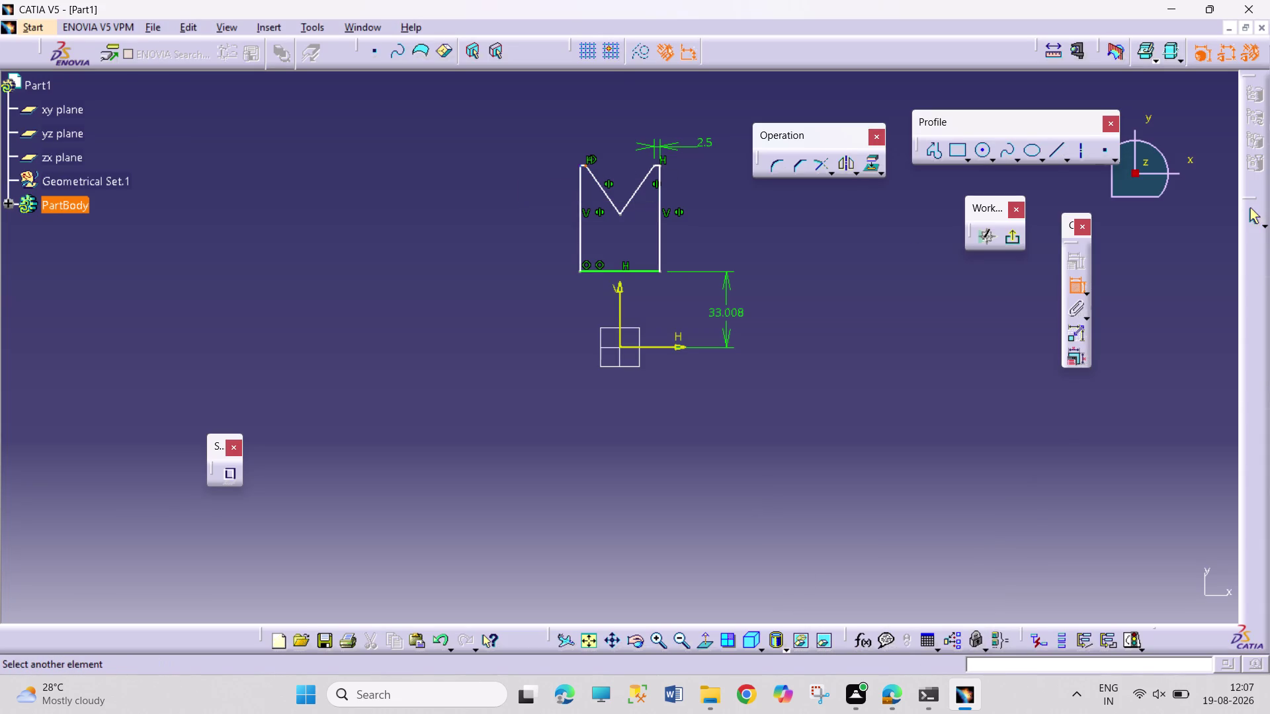
click(581, 166)
click(506, 134)
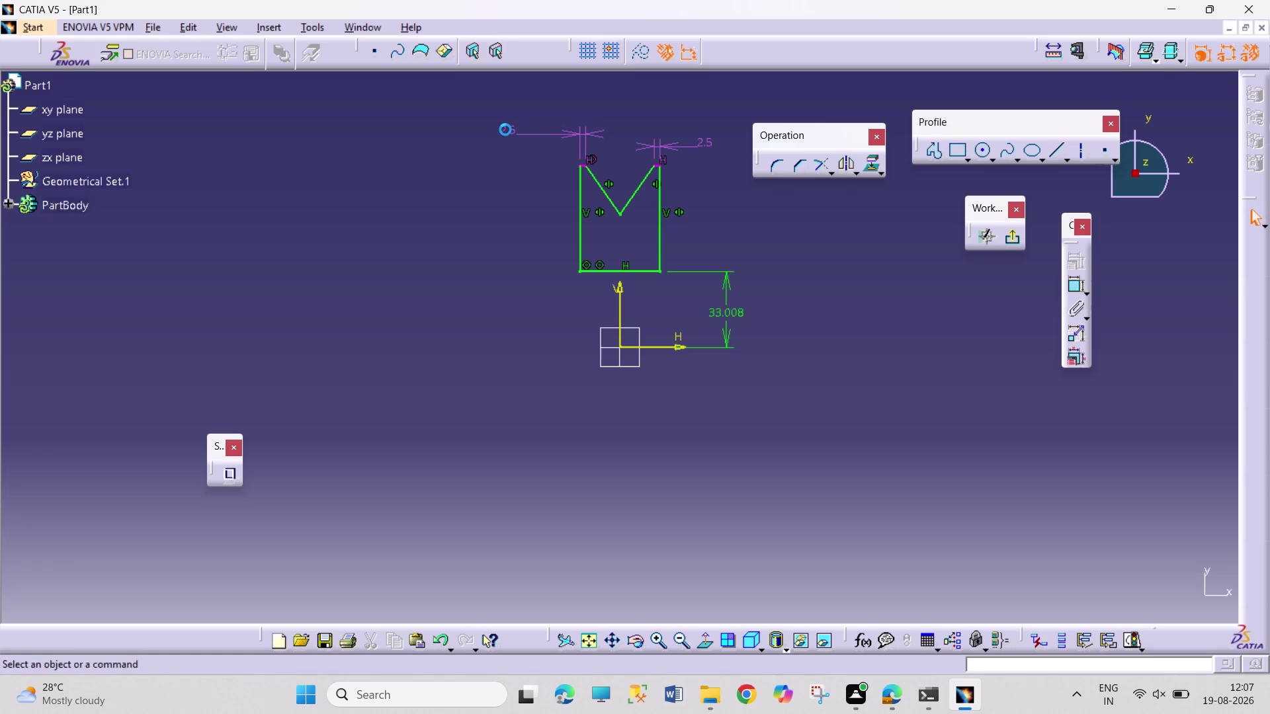
right_click(505, 129)
click(557, 353)
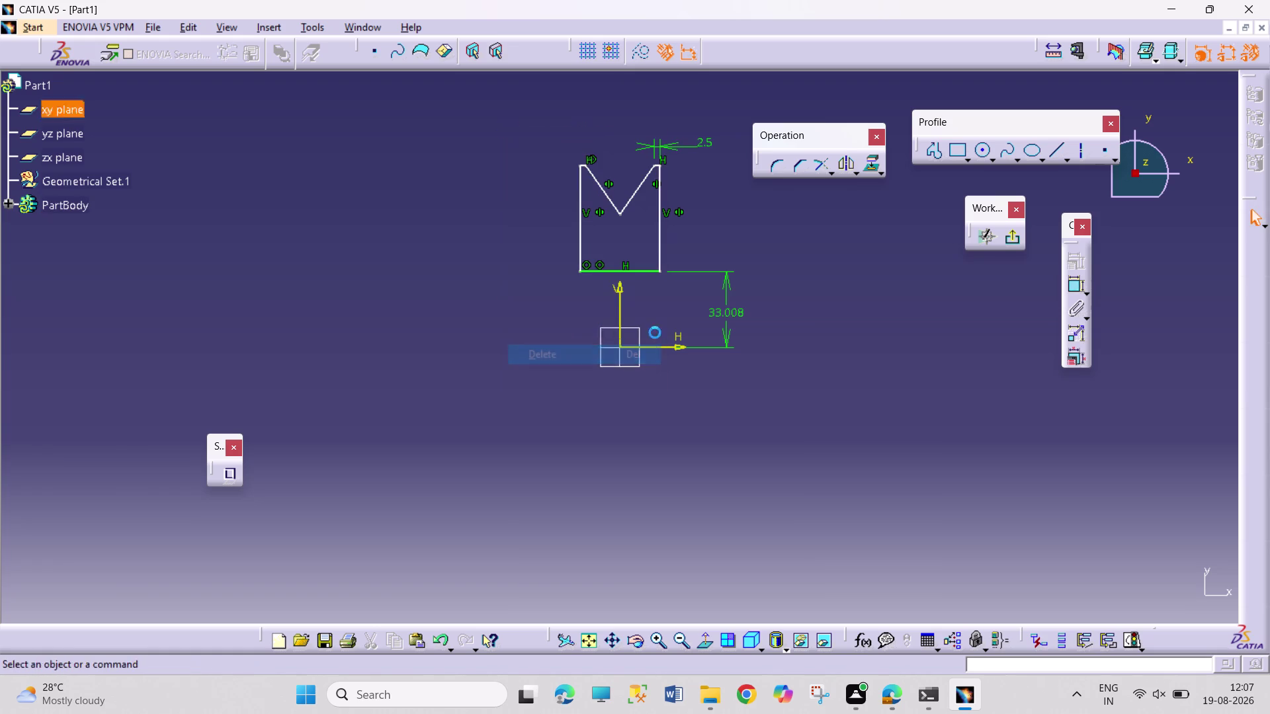
Try a width dimension between the side edges, then delete the misplaced one.
click(1072, 287)
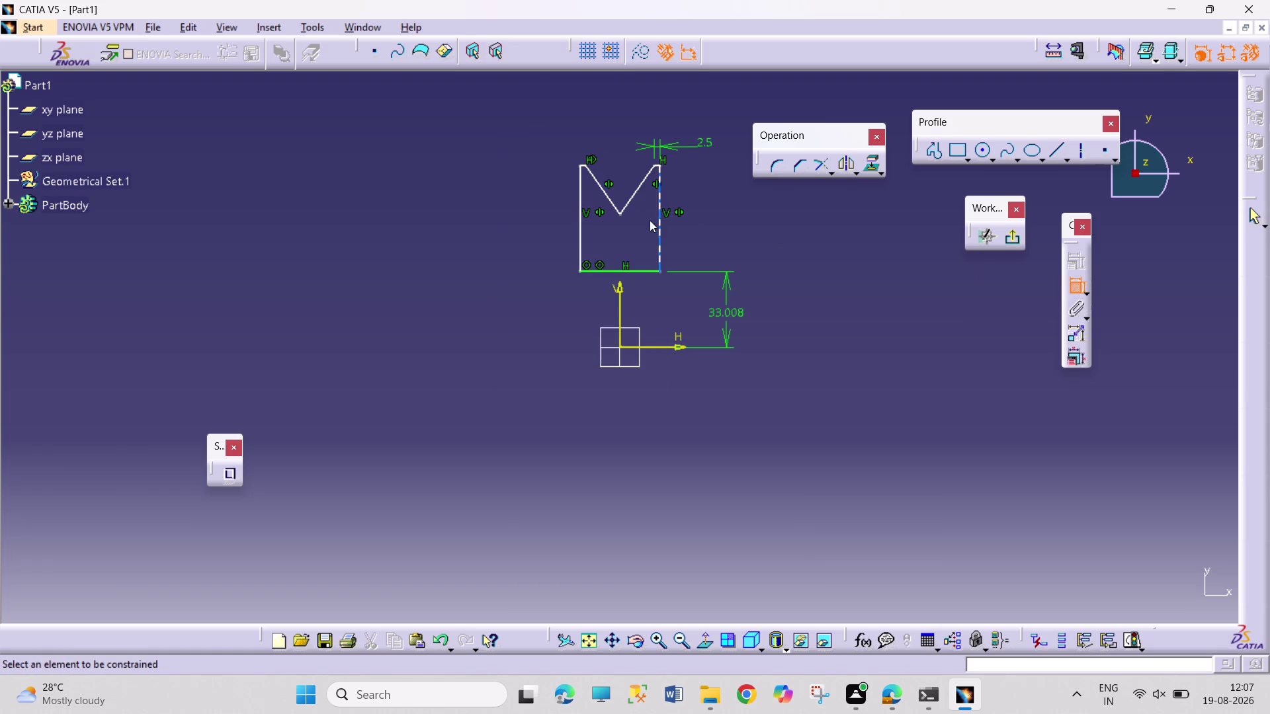
click(580, 227)
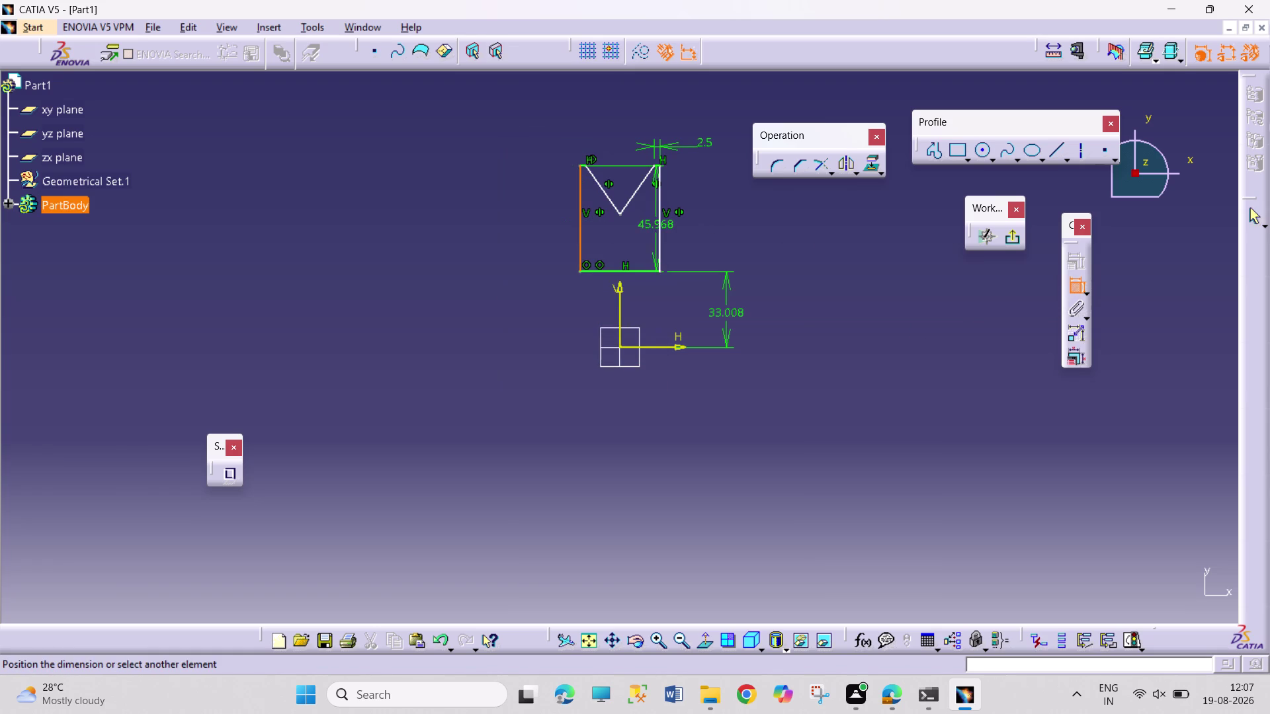
click(658, 228)
right_click(643, 222)
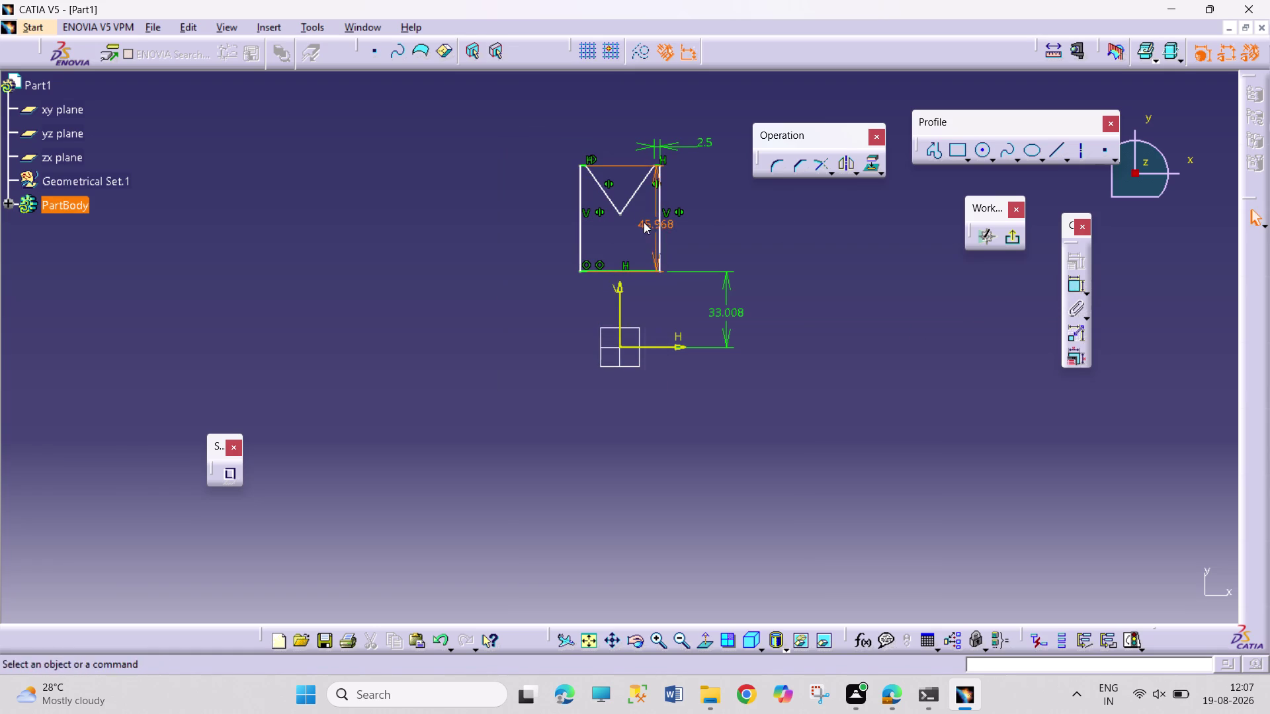
click(686, 455)
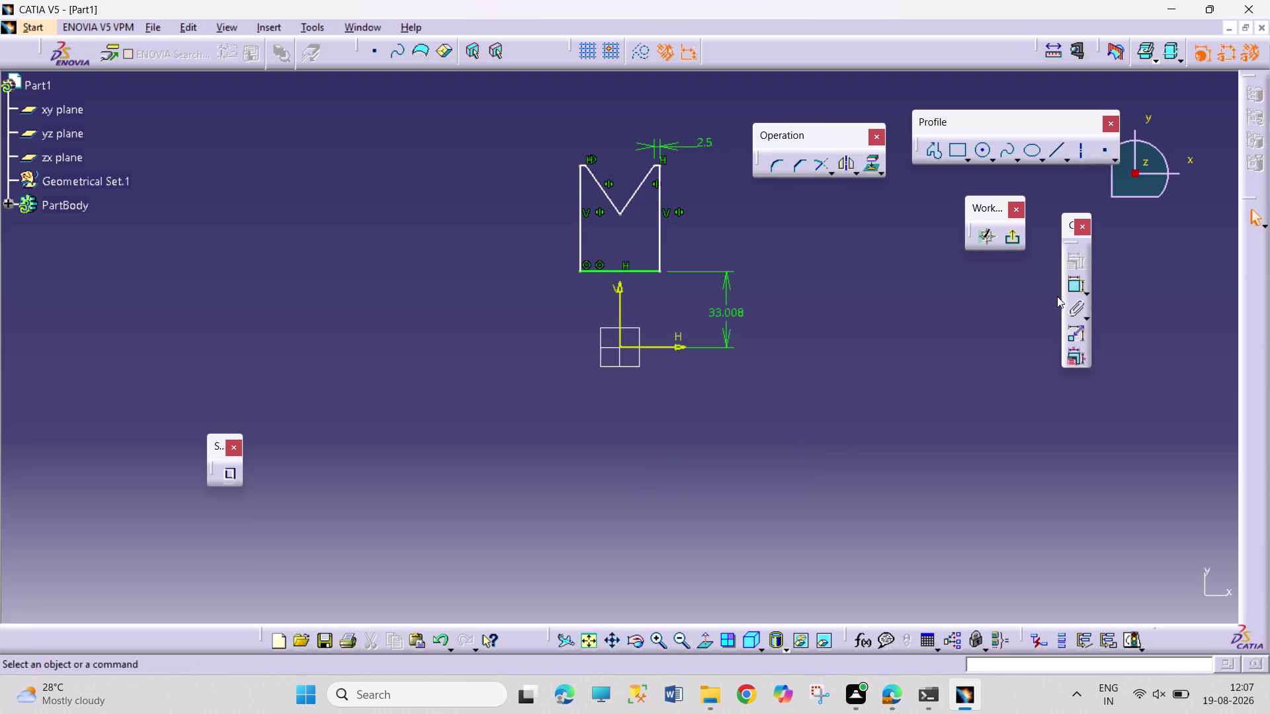
Dimension the profile width between the side edges as 10.
click(1071, 291)
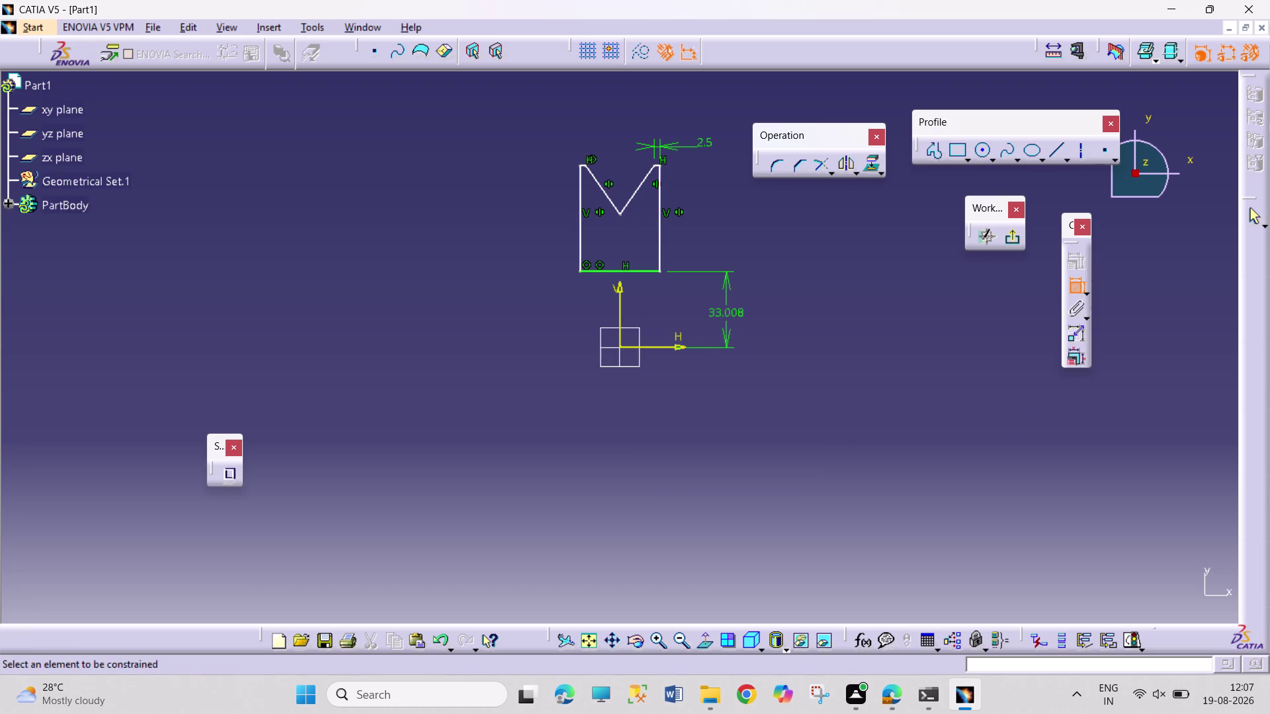
click(579, 240)
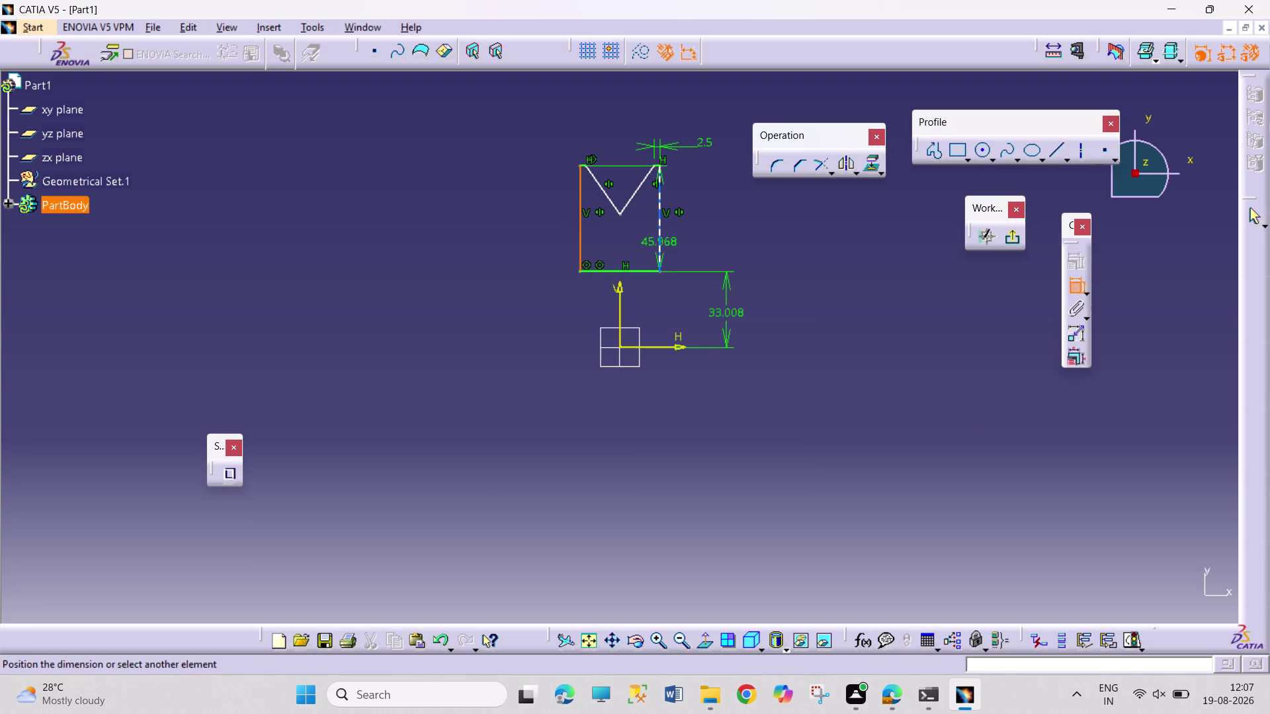
click(661, 246)
click(618, 111)
double_click(625, 108)
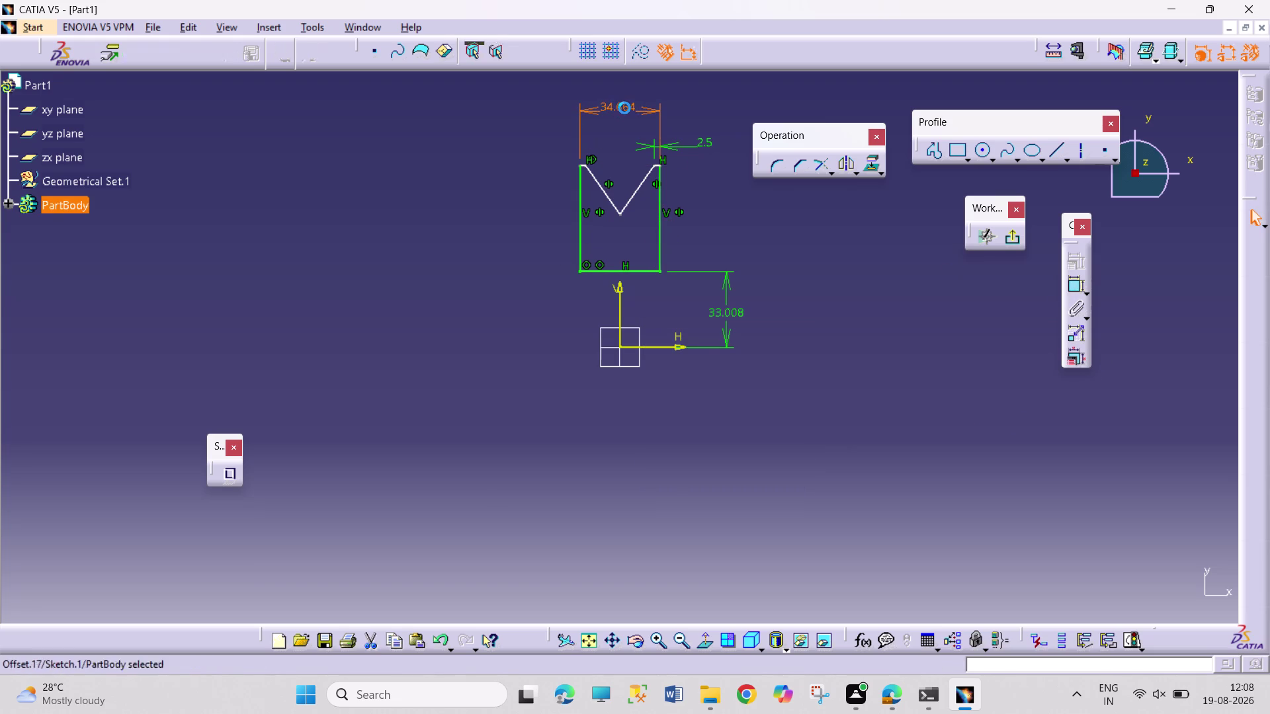
text(10)
key(Return)
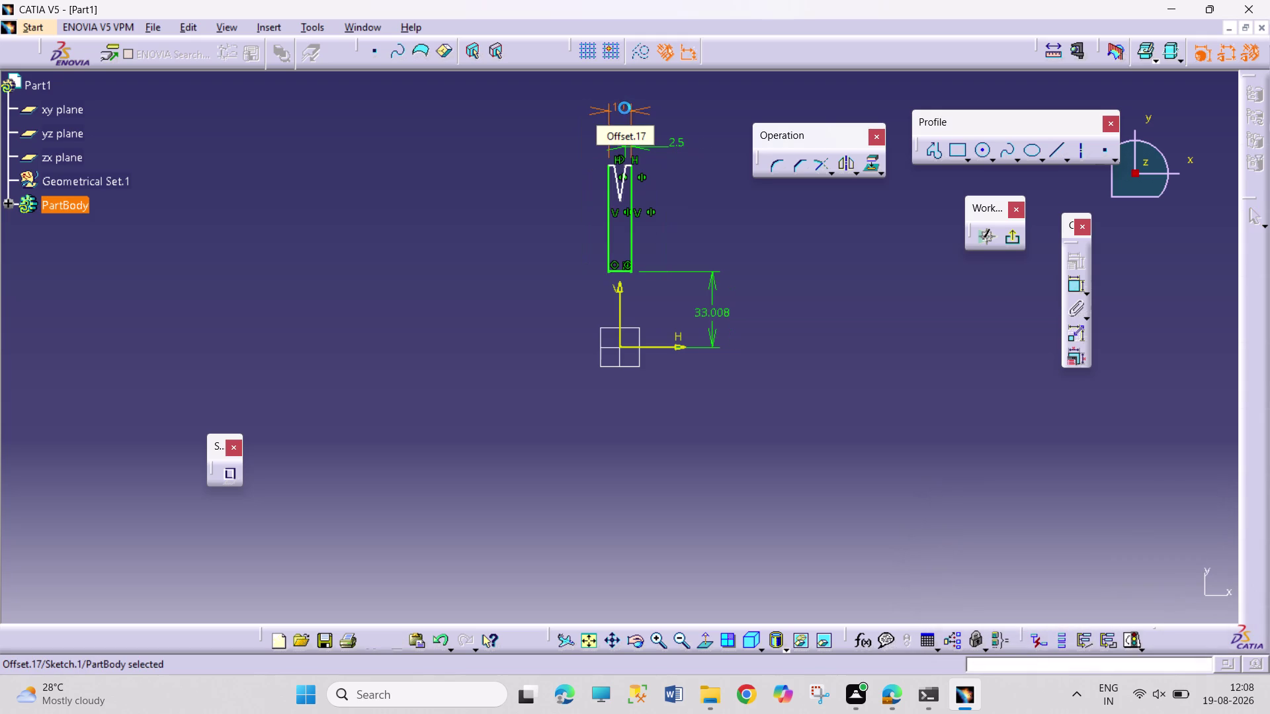
click(838, 263)
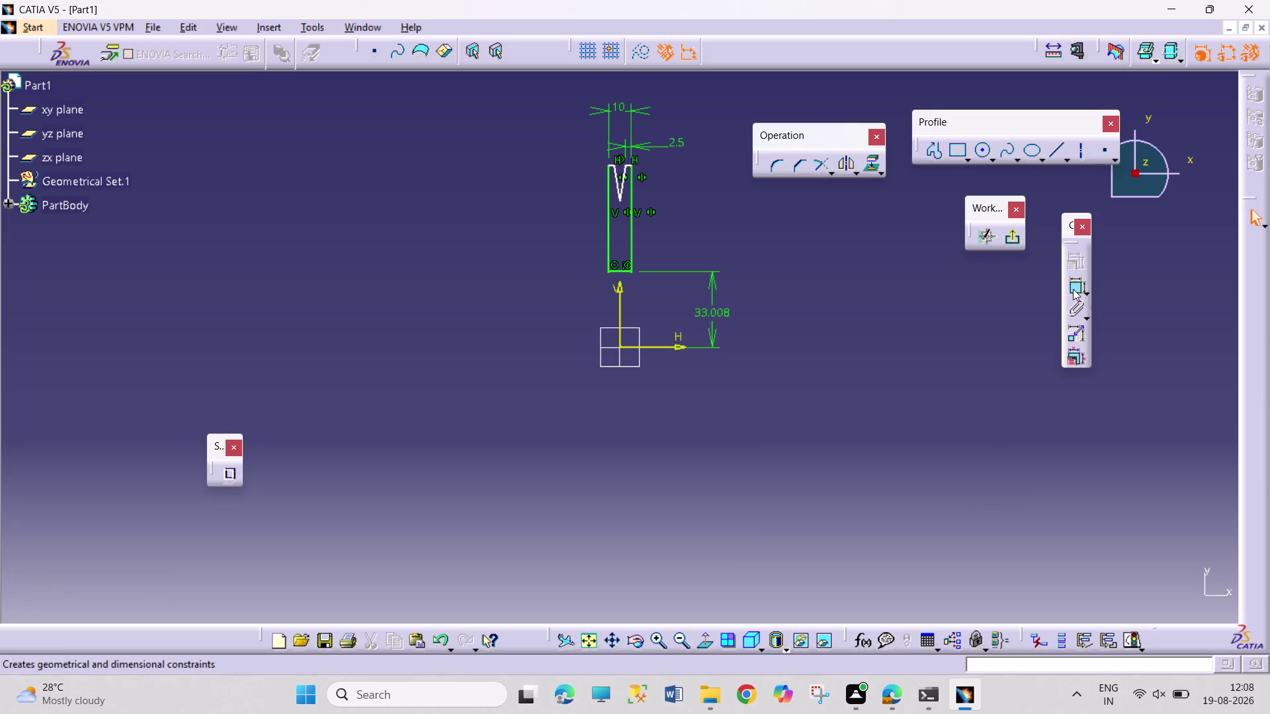
Constrain the V notch angle to 45°.
click(1072, 289)
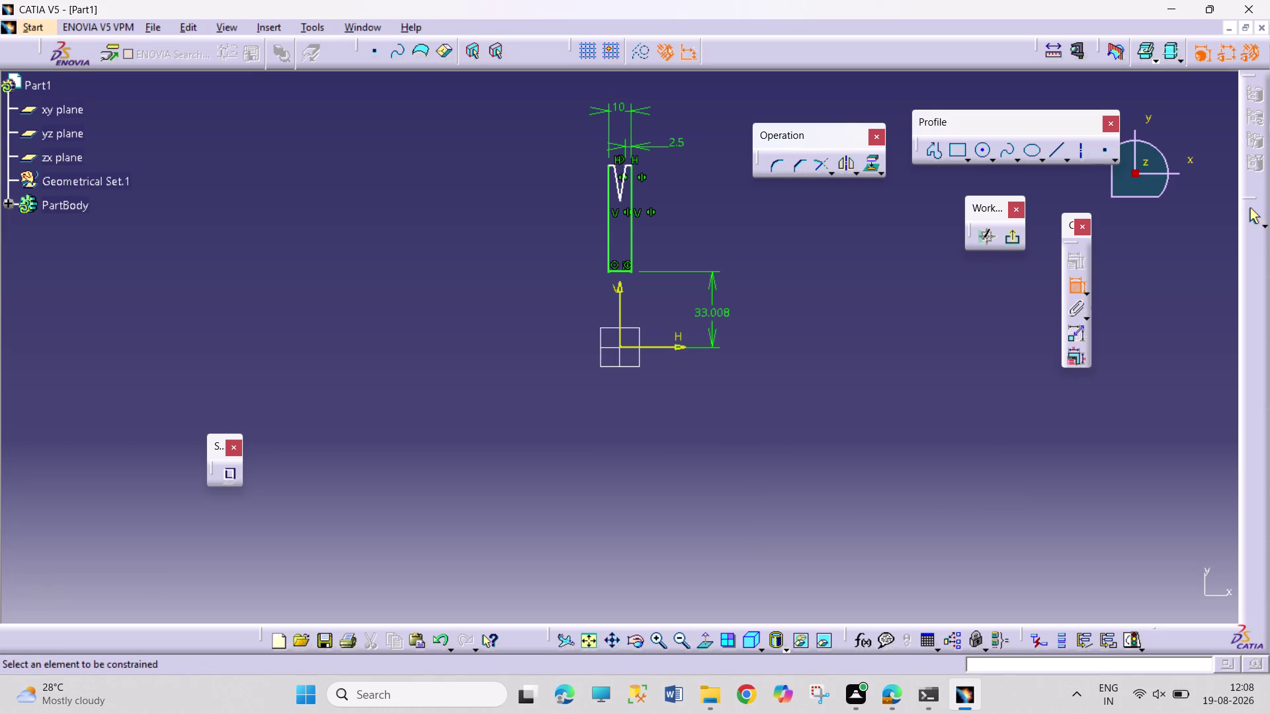
click(617, 184)
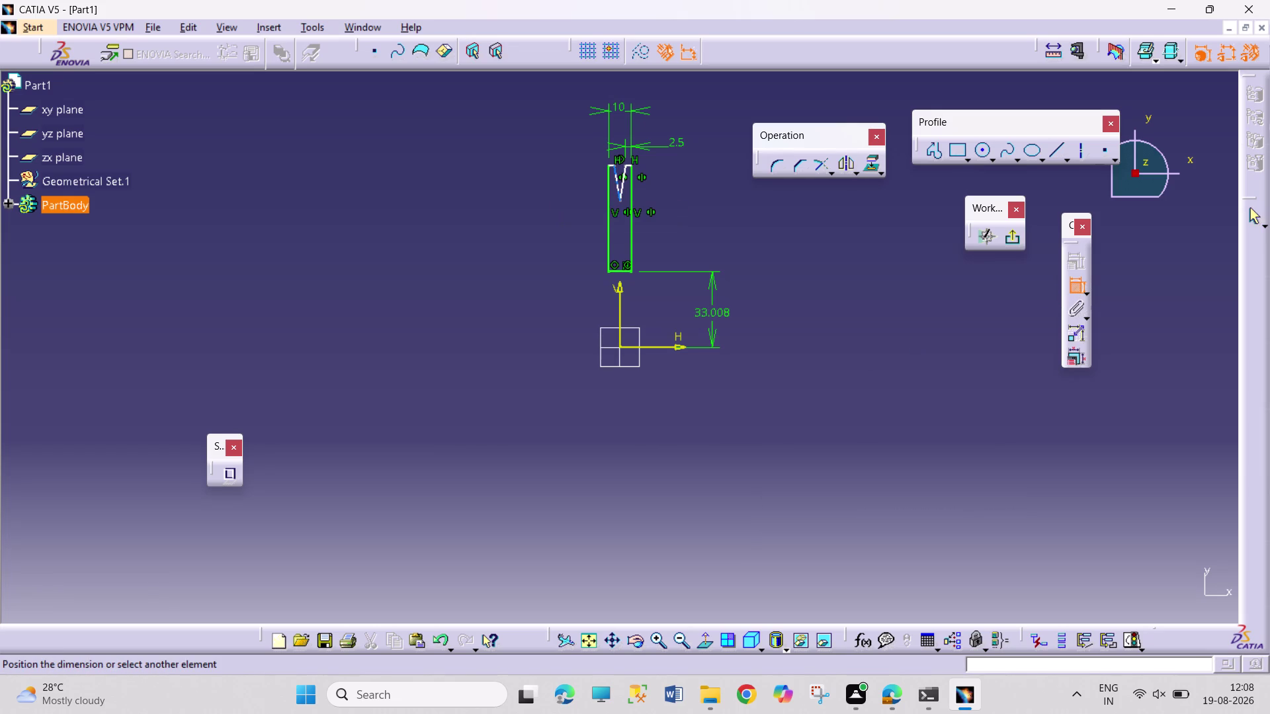
click(625, 191)
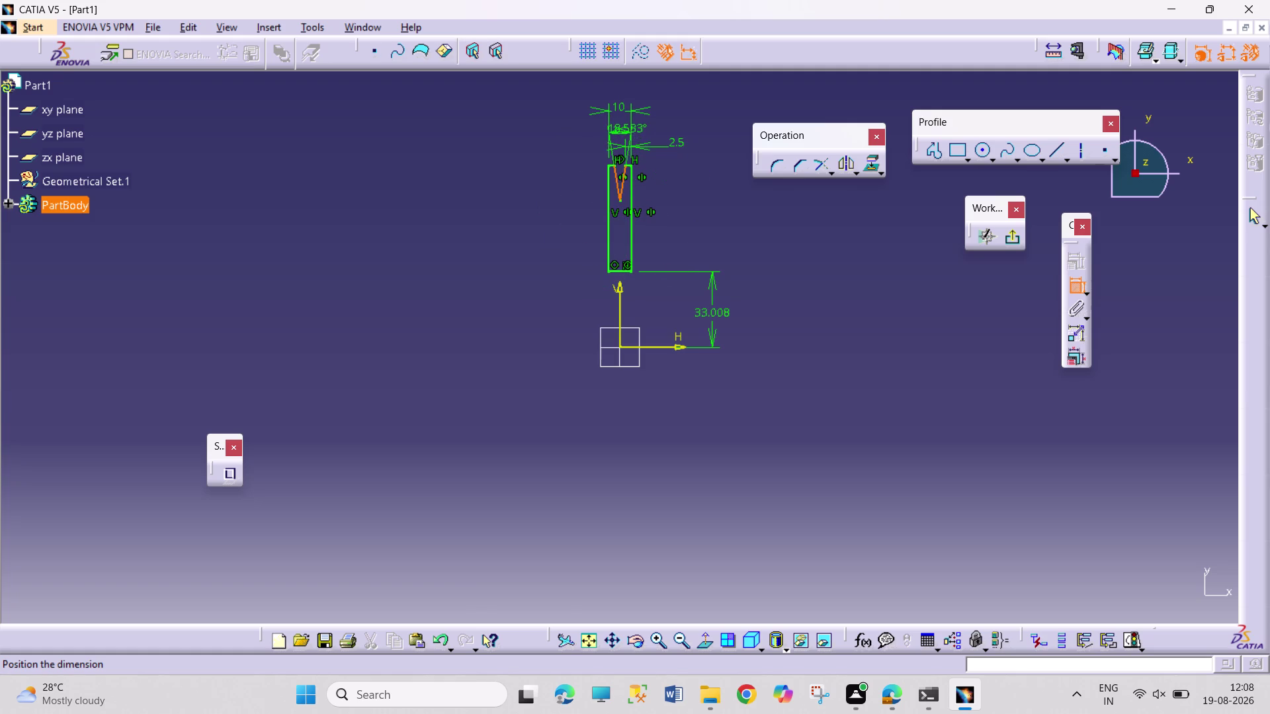
click(627, 133)
double_click(621, 125)
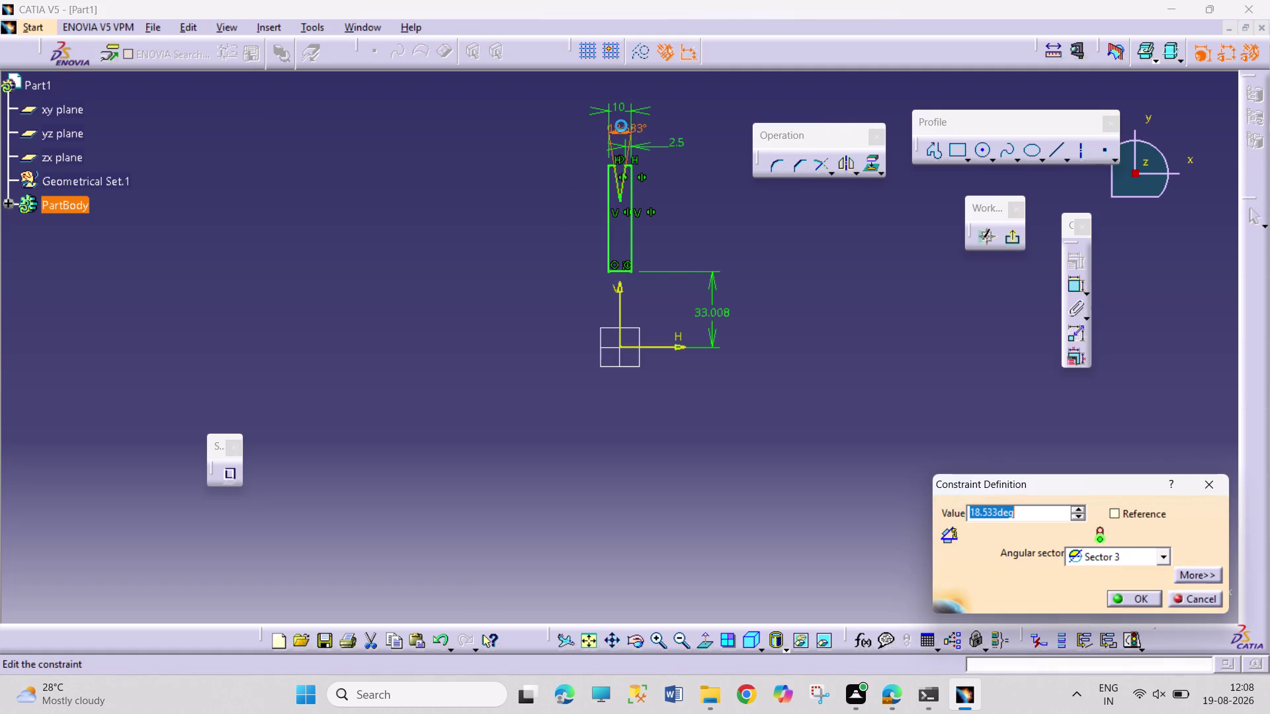
text(4)
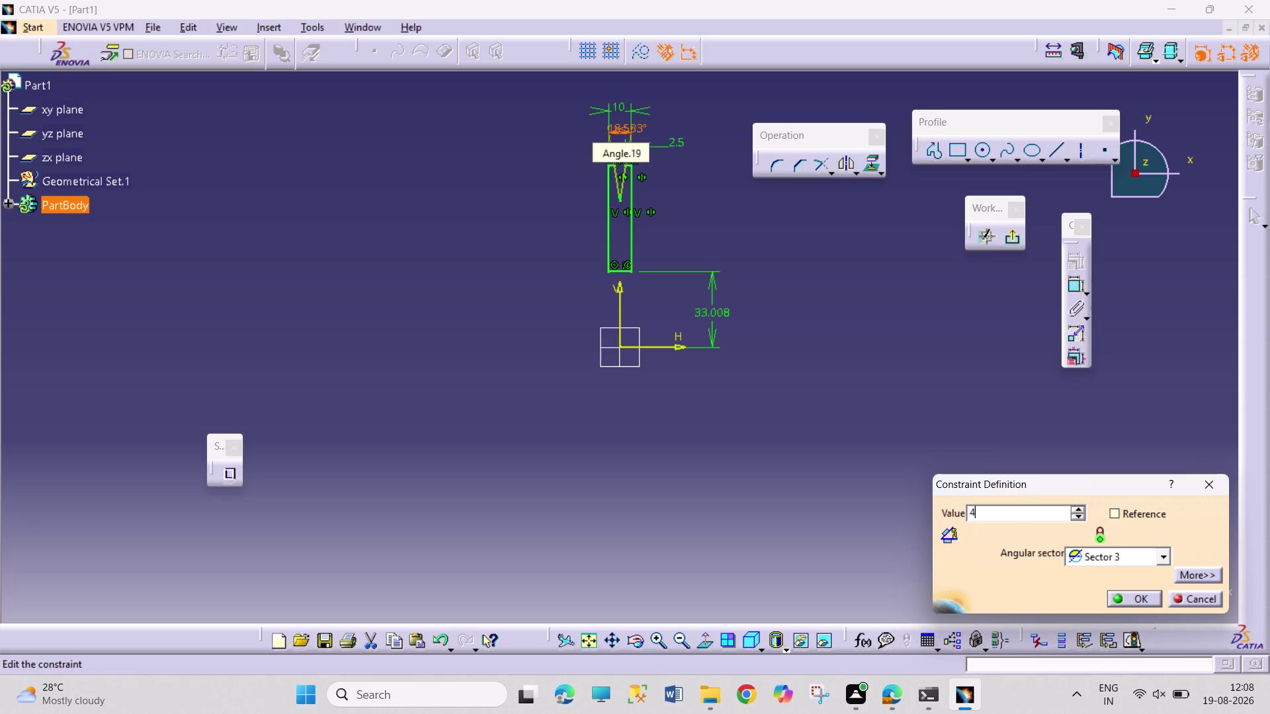
text(5)
key(Return)
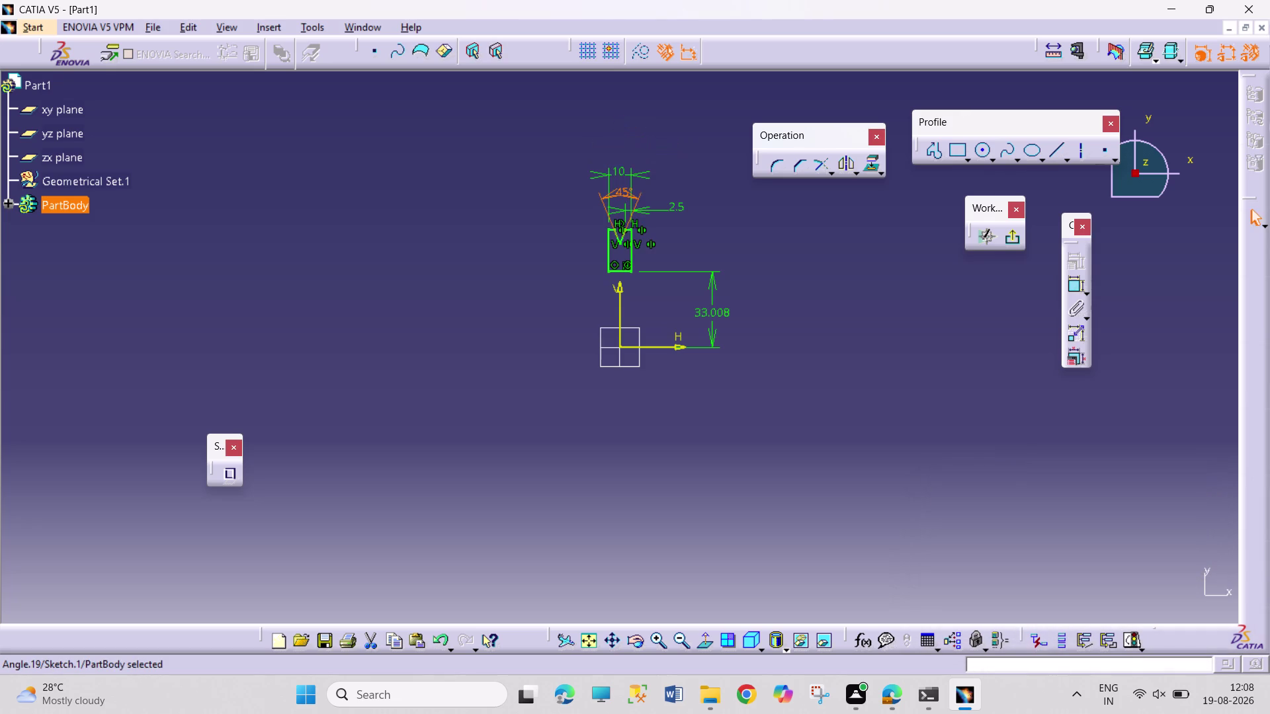
Change the 33.008 offset dimension to 11.25/2.
click(773, 268)
double_click(717, 311)
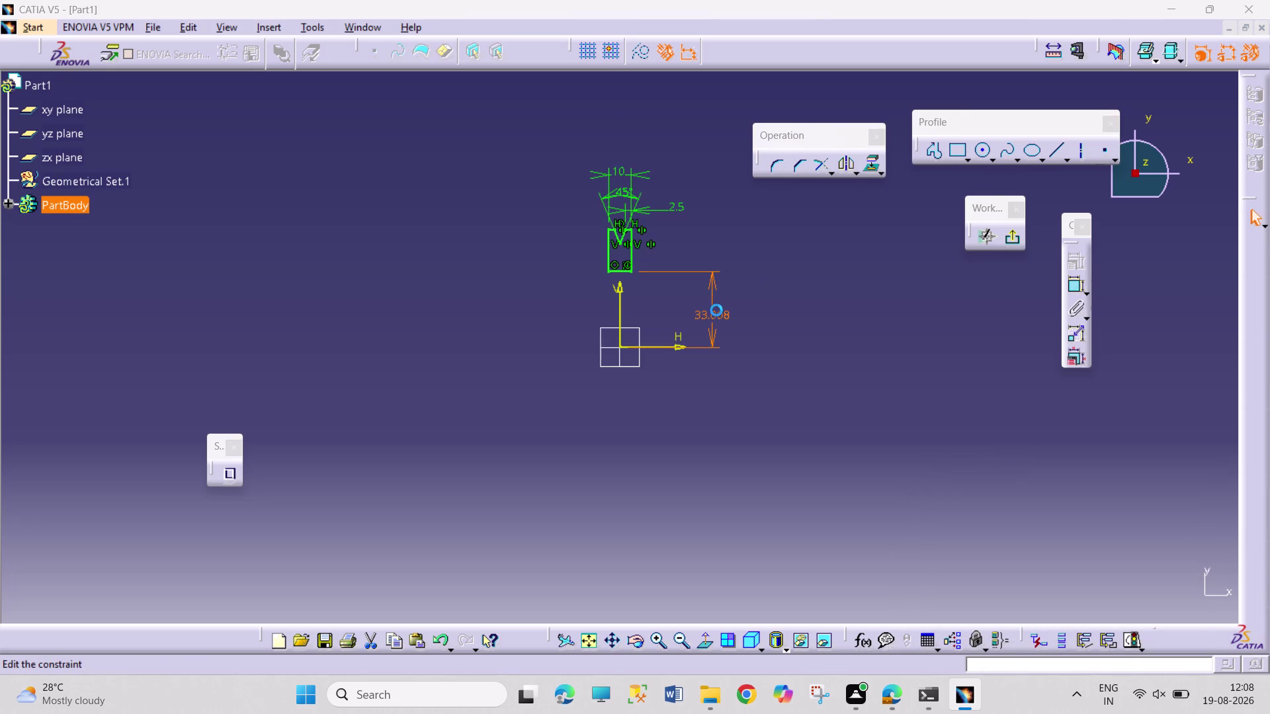
text(11.25)
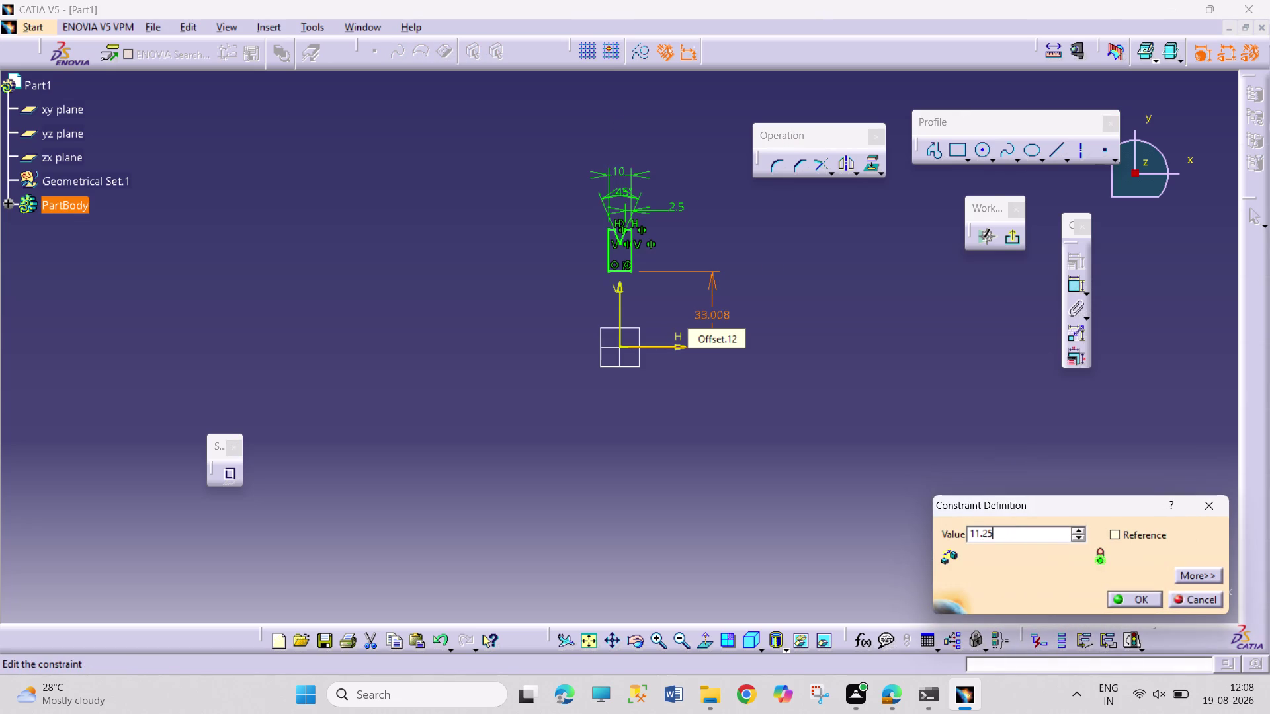
text(/2)
key(Return)
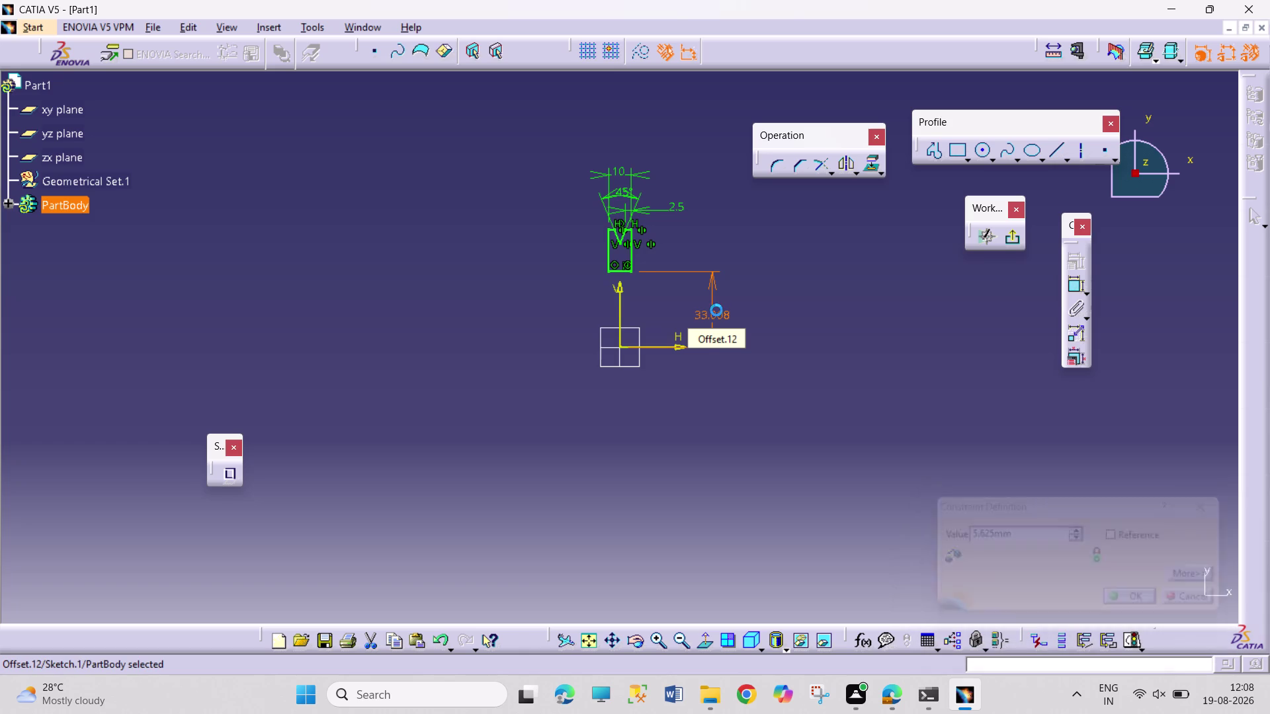
click(806, 329)
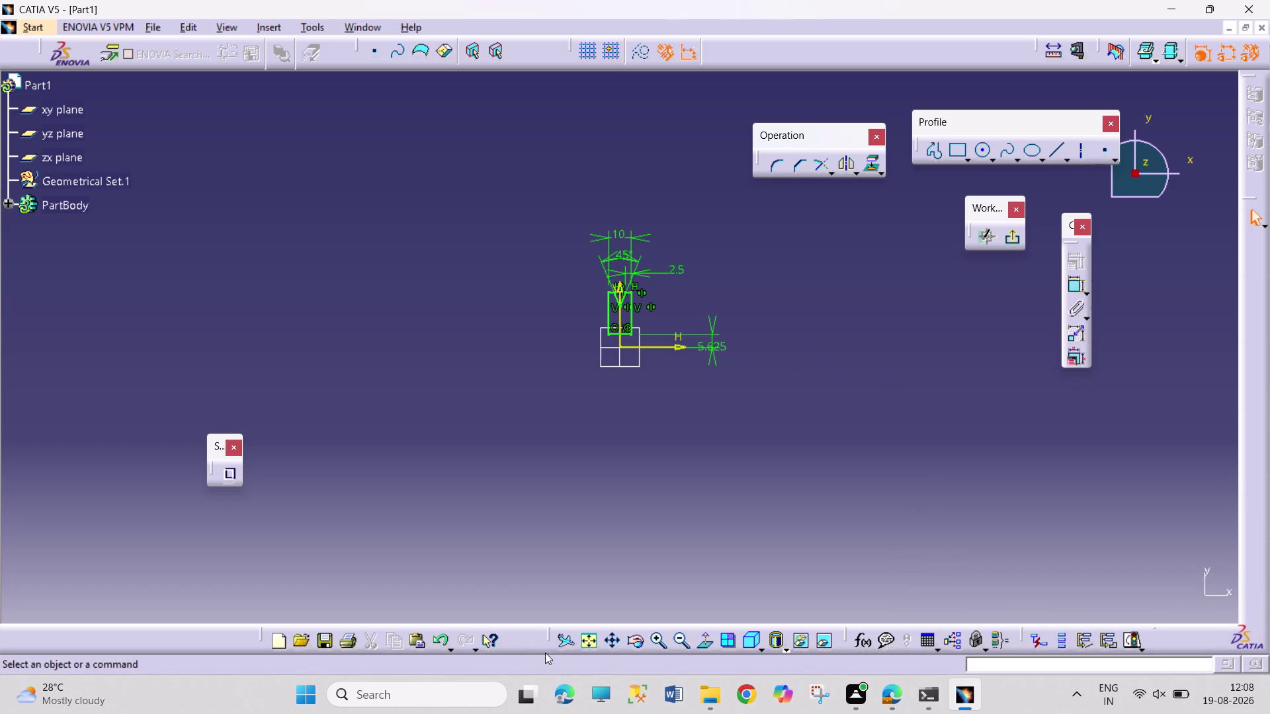
Fit the sketch in view and move the 5.625 label higher.
click(592, 645)
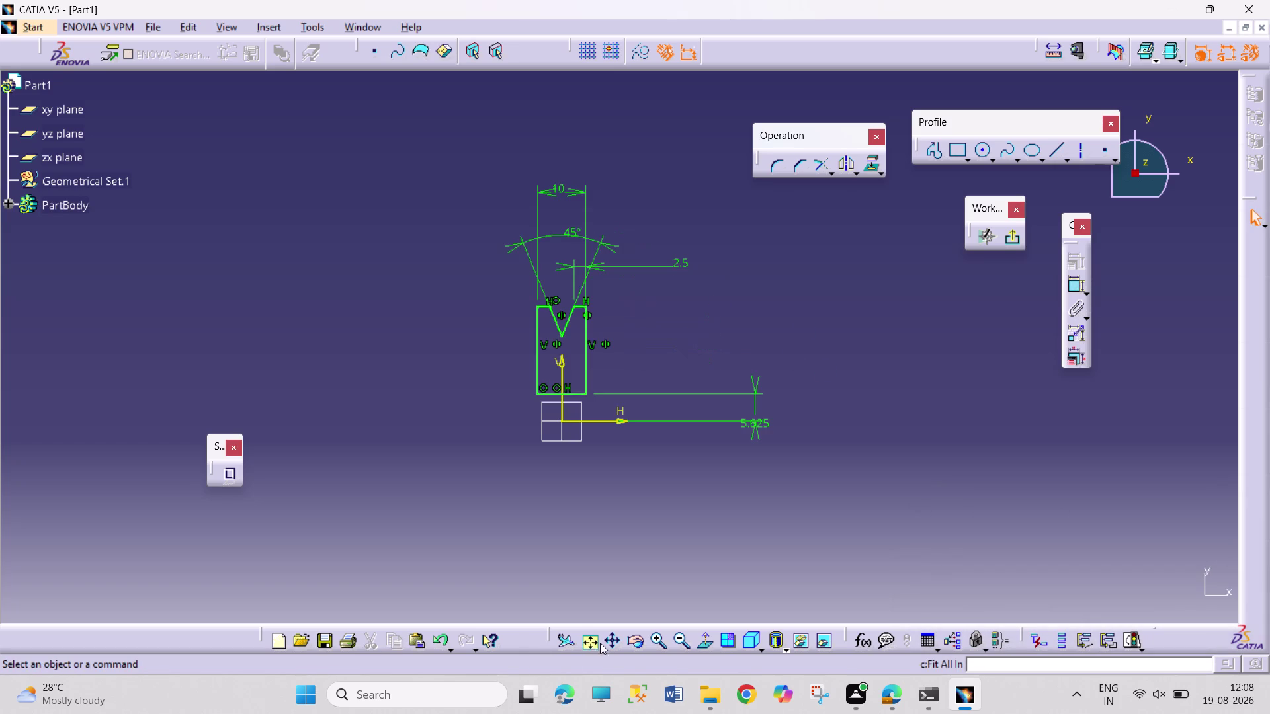
click(657, 649)
drag(816, 453, 739, 412)
drag(734, 459, 723, 387)
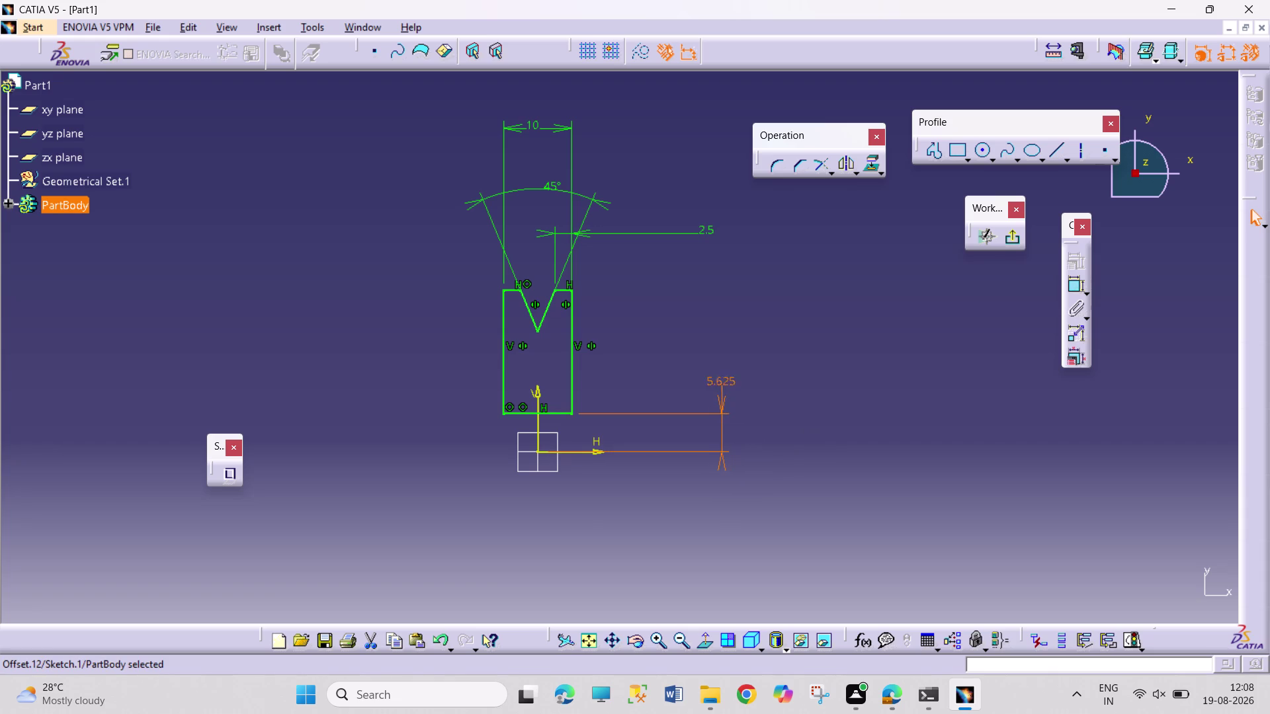
drag(723, 387, 721, 353)
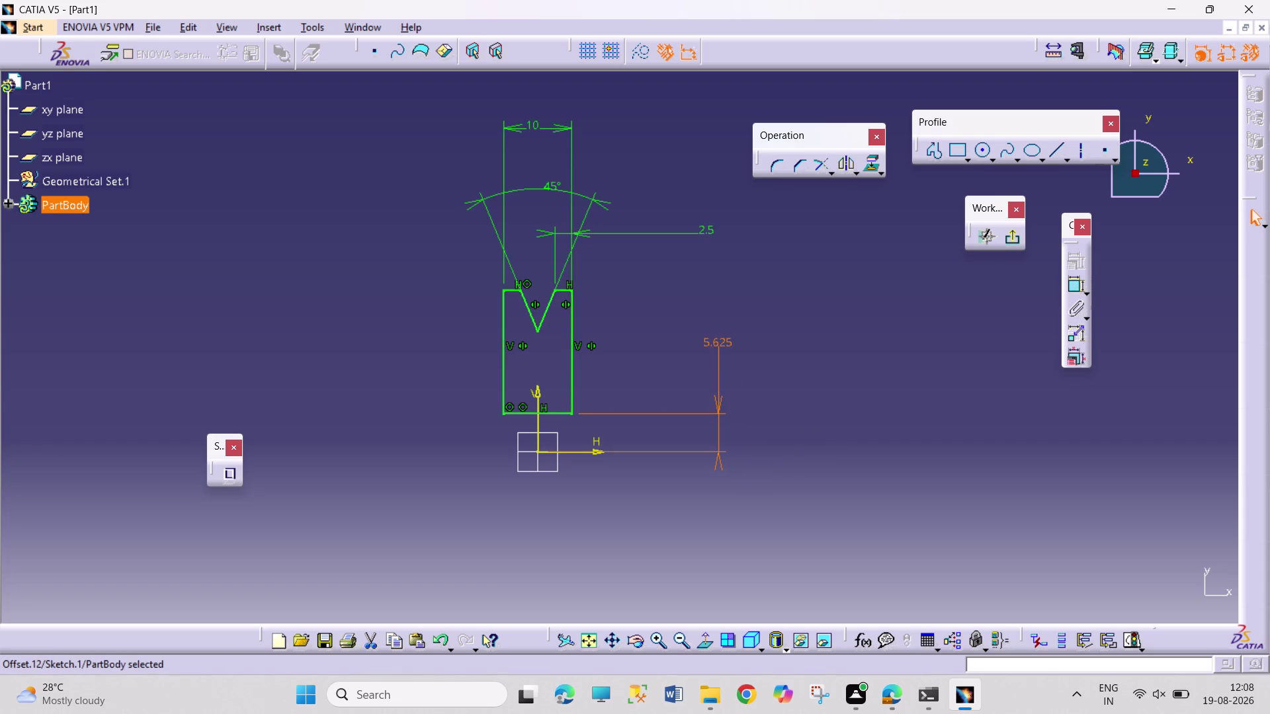
Reposition the 45° label beside the notch and the 2.5 label near the profile.
drag(548, 185, 549, 250)
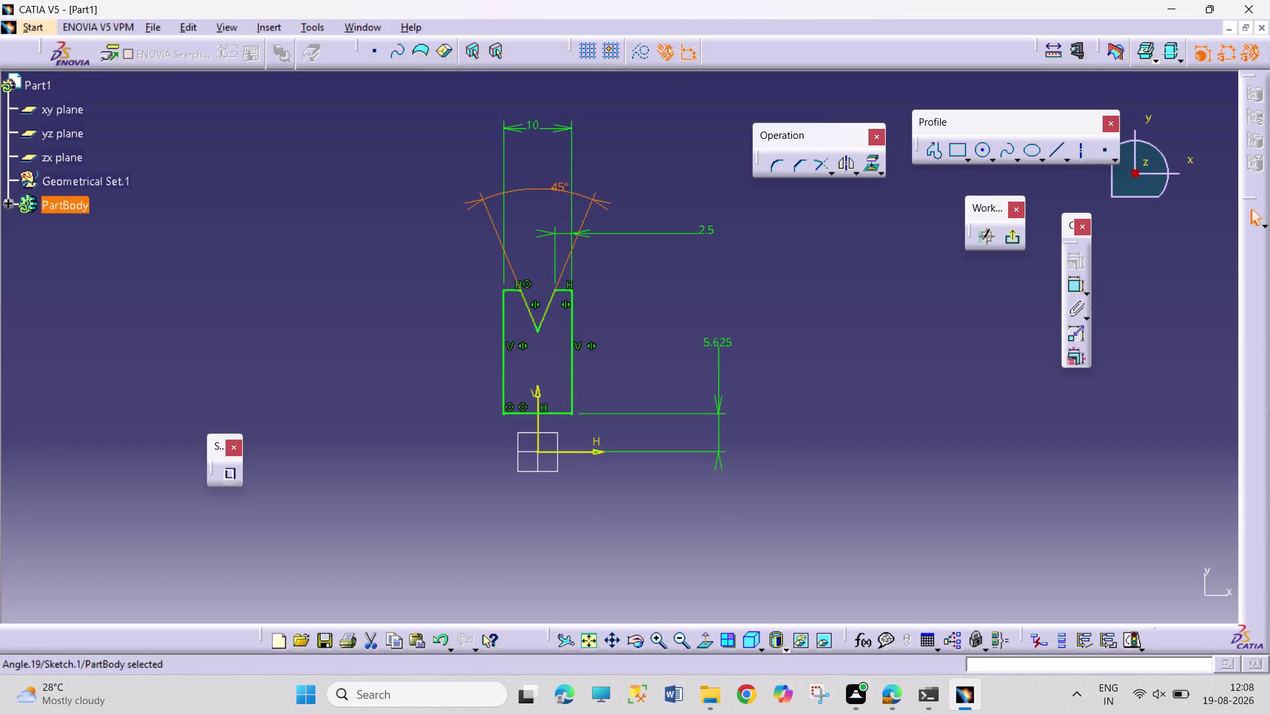
drag(548, 249, 528, 234)
drag(601, 205, 576, 248)
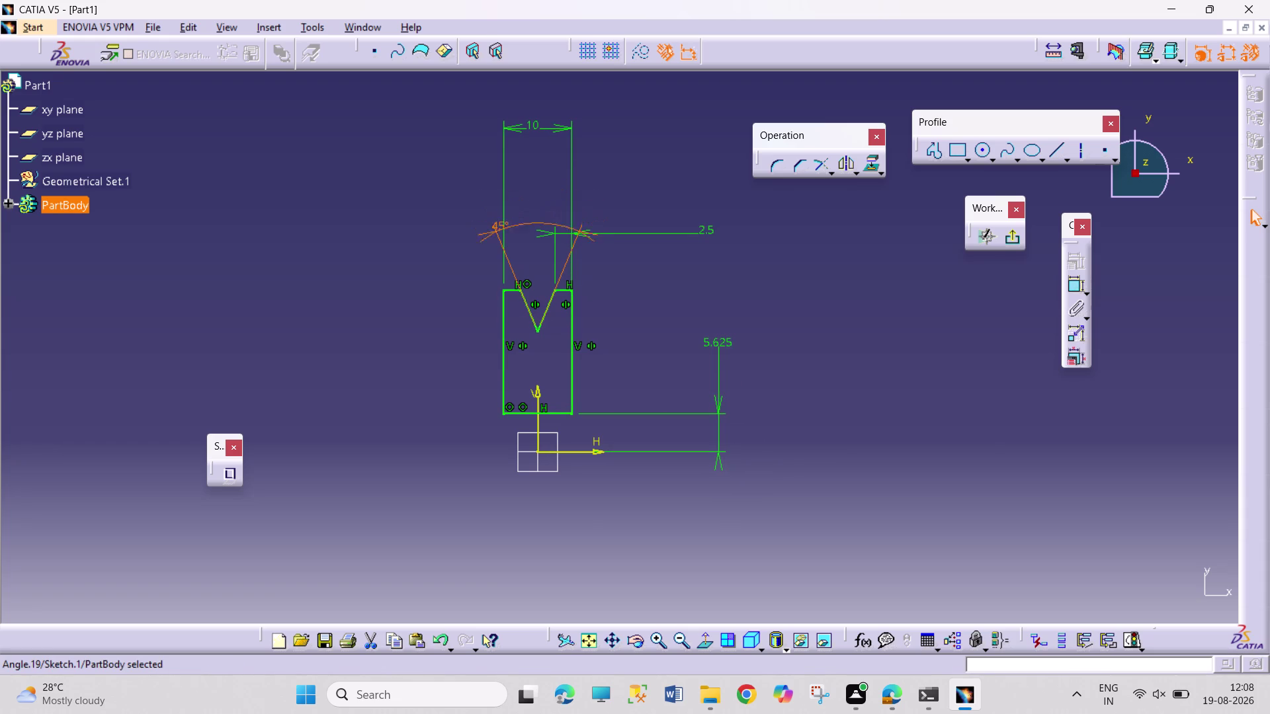
drag(575, 248, 539, 346)
drag(711, 225, 697, 239)
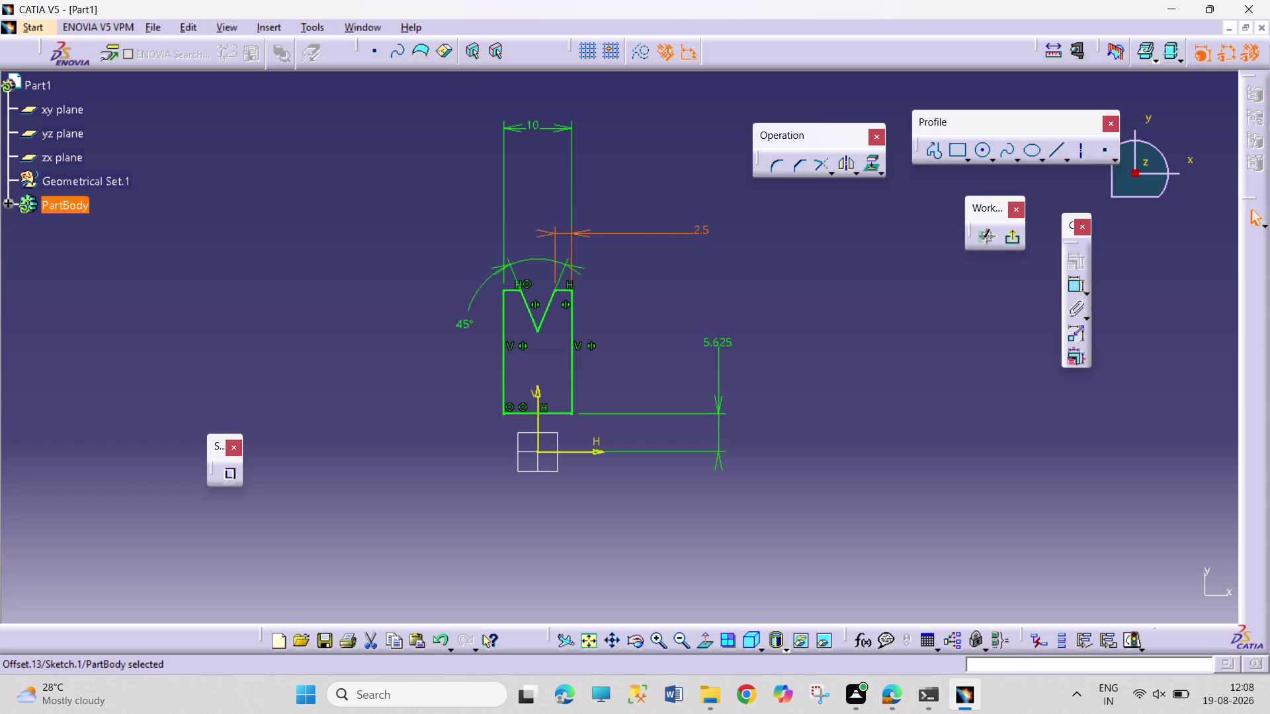
drag(697, 240, 630, 259)
drag(567, 126, 568, 207)
click(687, 264)
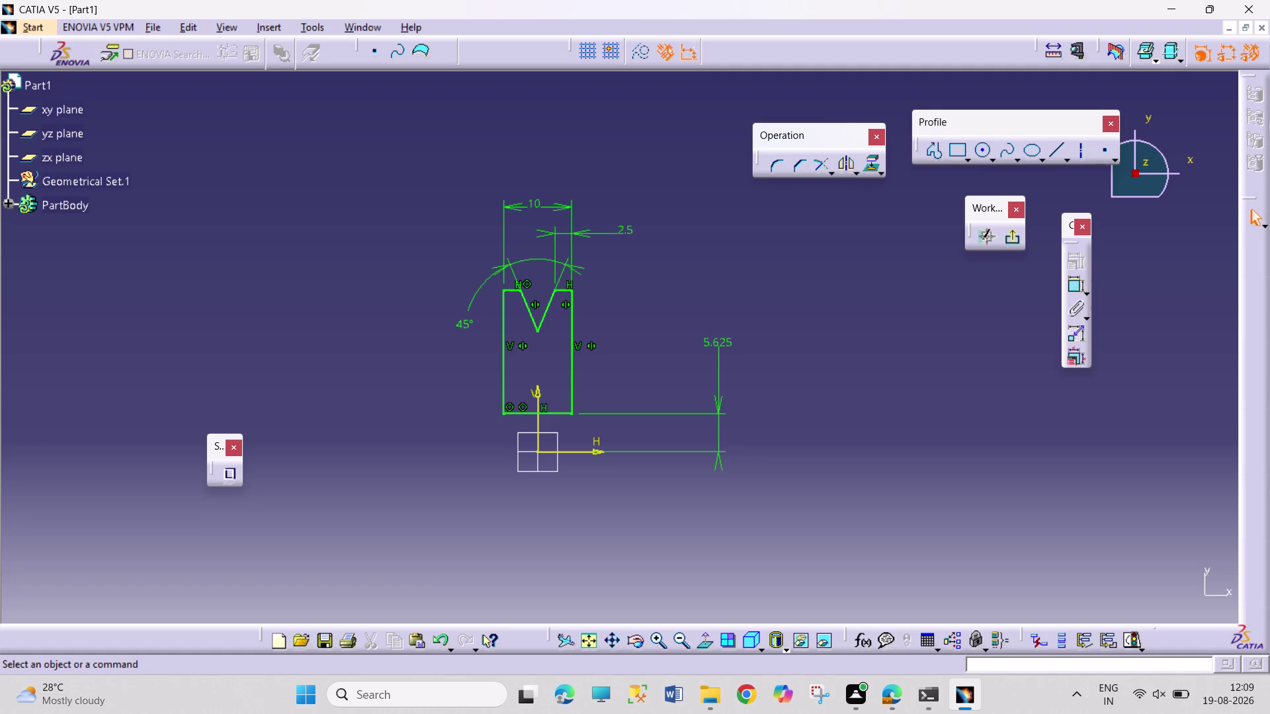
Exit the sketch and create a 360° Shaft about the H axis.
click(1011, 244)
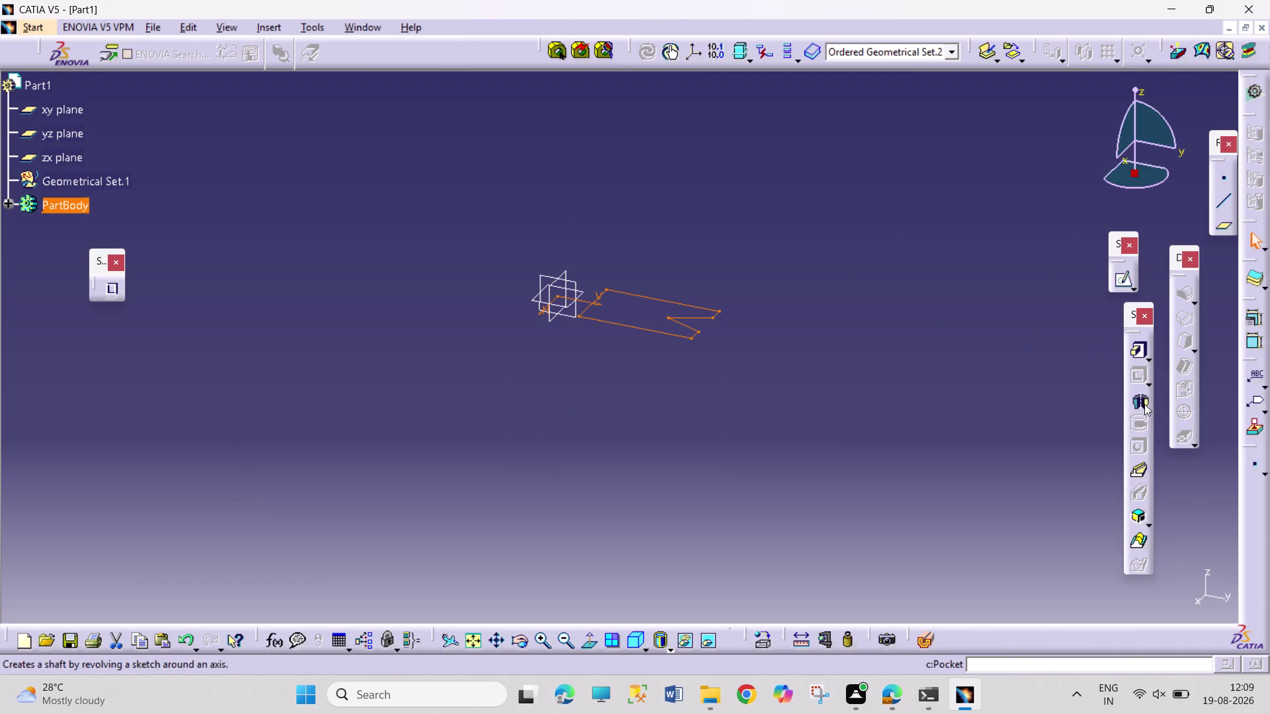
click(1144, 404)
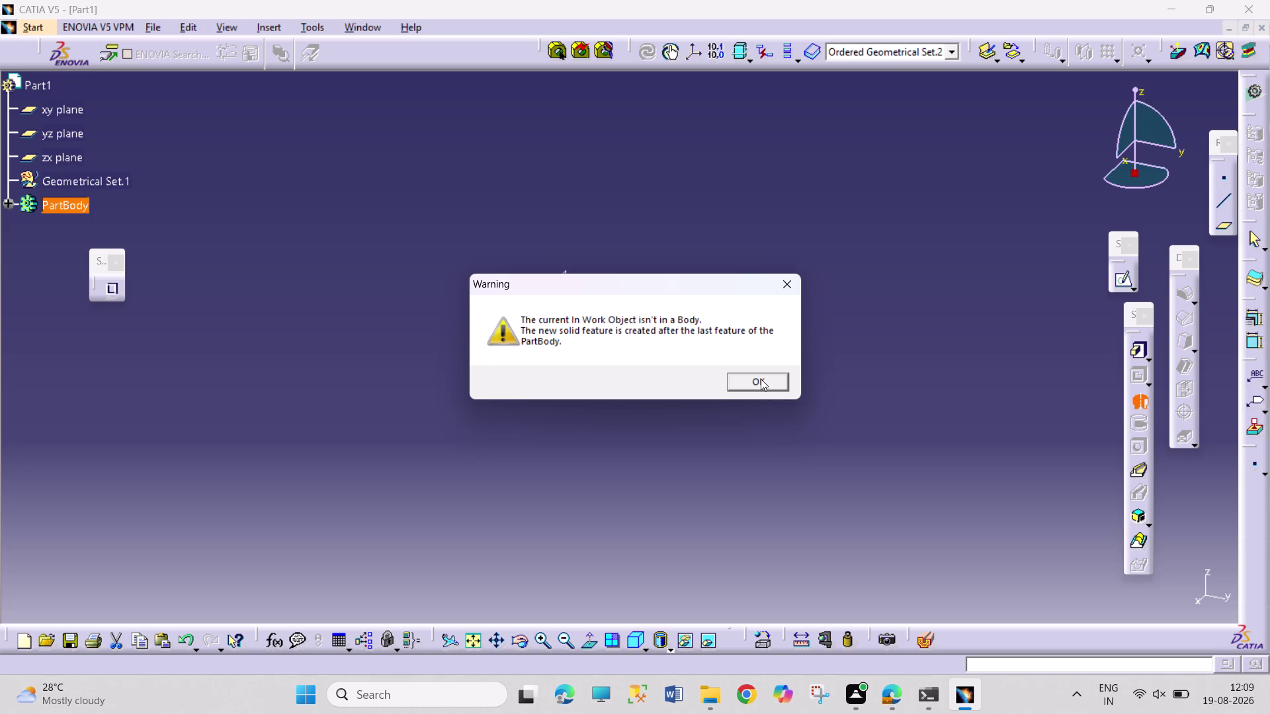
click(763, 375)
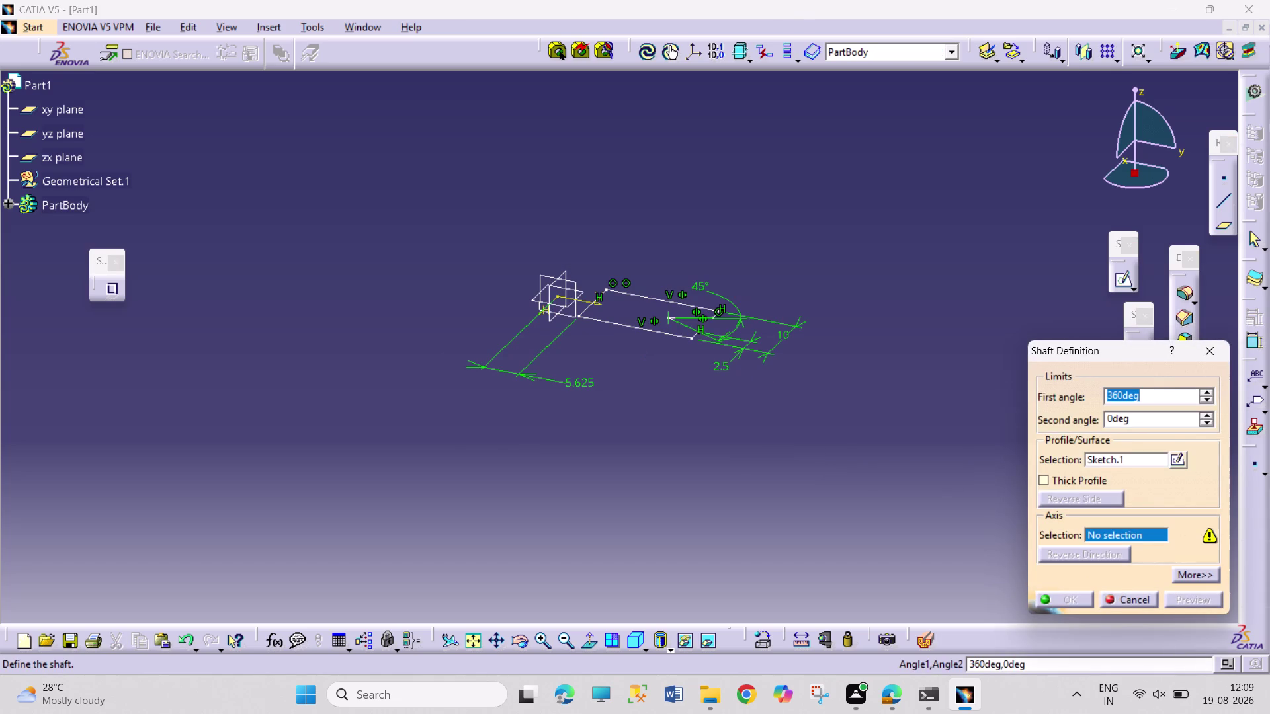
click(543, 313)
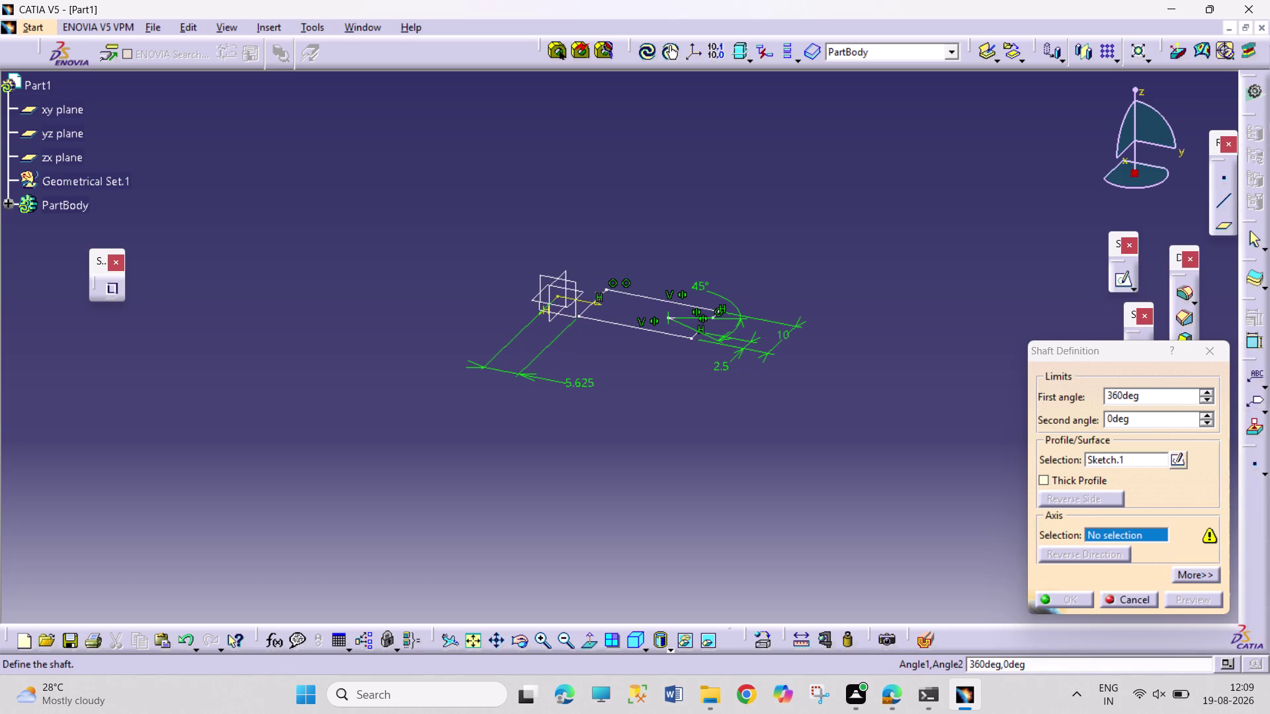
click(539, 315)
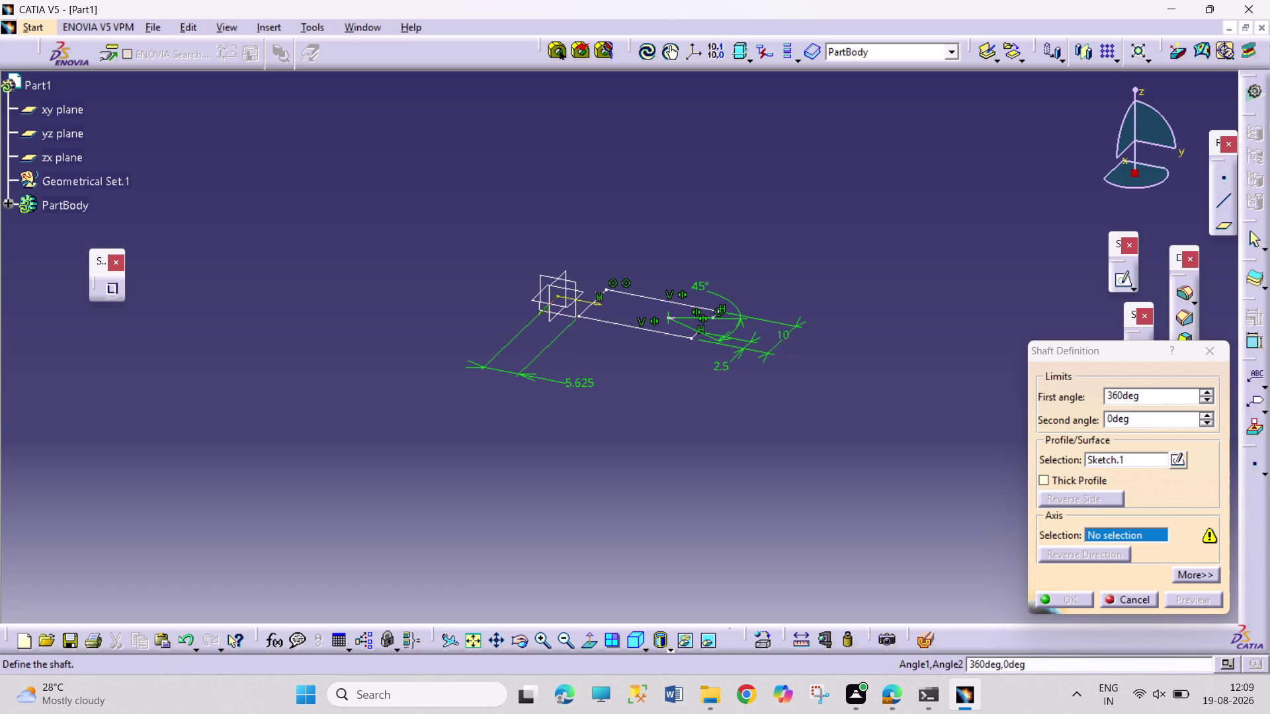
click(555, 297)
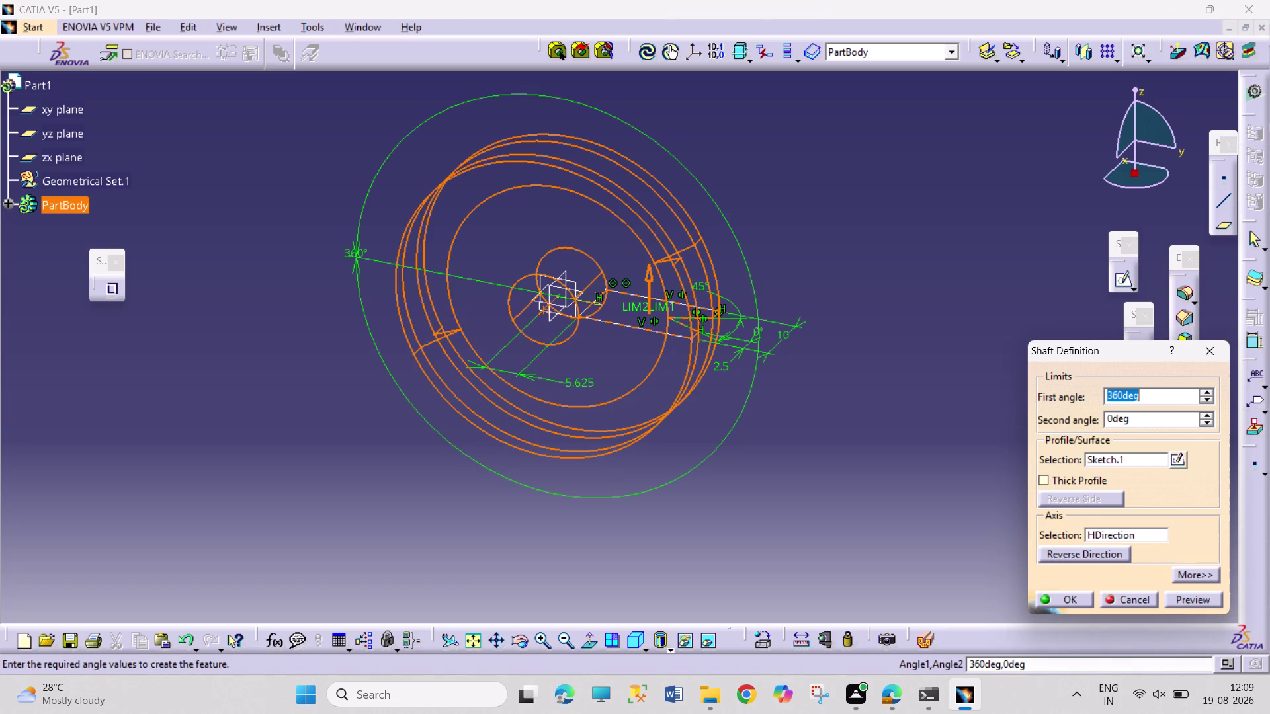
click(1071, 602)
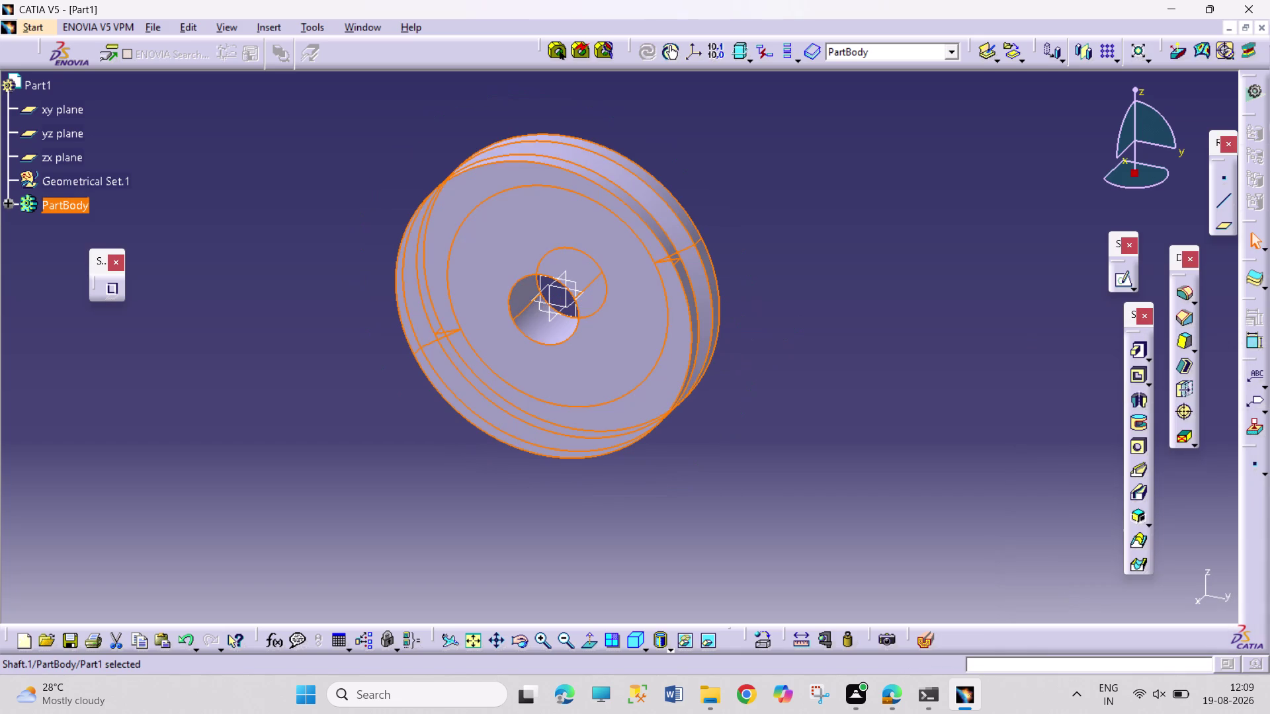
Orbit the finished pulley to view its other face, then start saving with Ctrl+S.
click(895, 568)
click(527, 641)
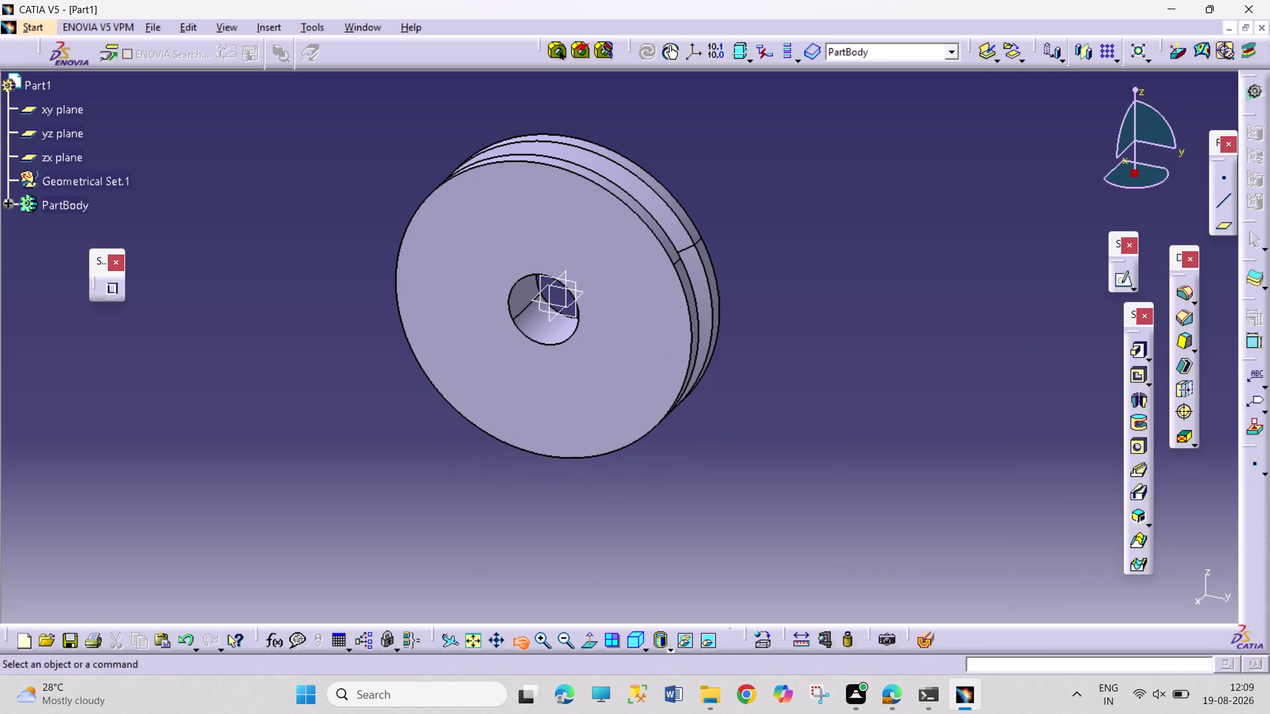
drag(396, 469, 898, 478)
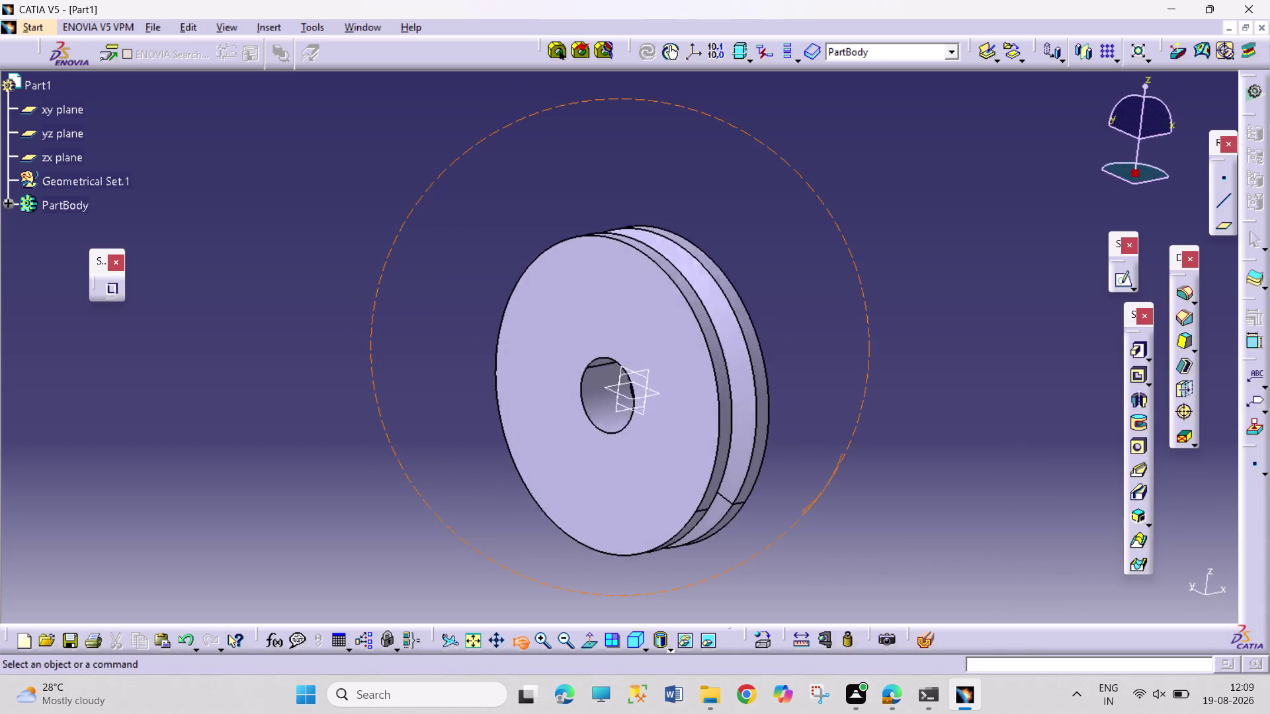
drag(898, 478, 657, 361)
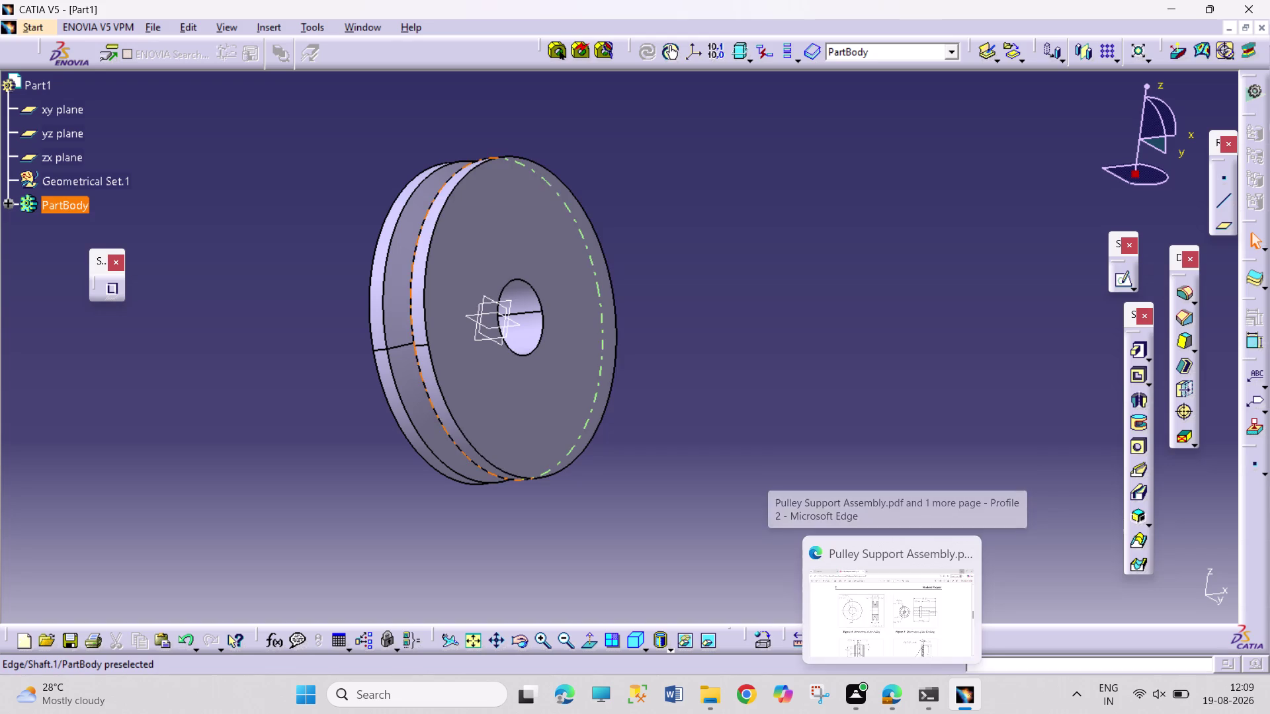
key(ctrl+s)
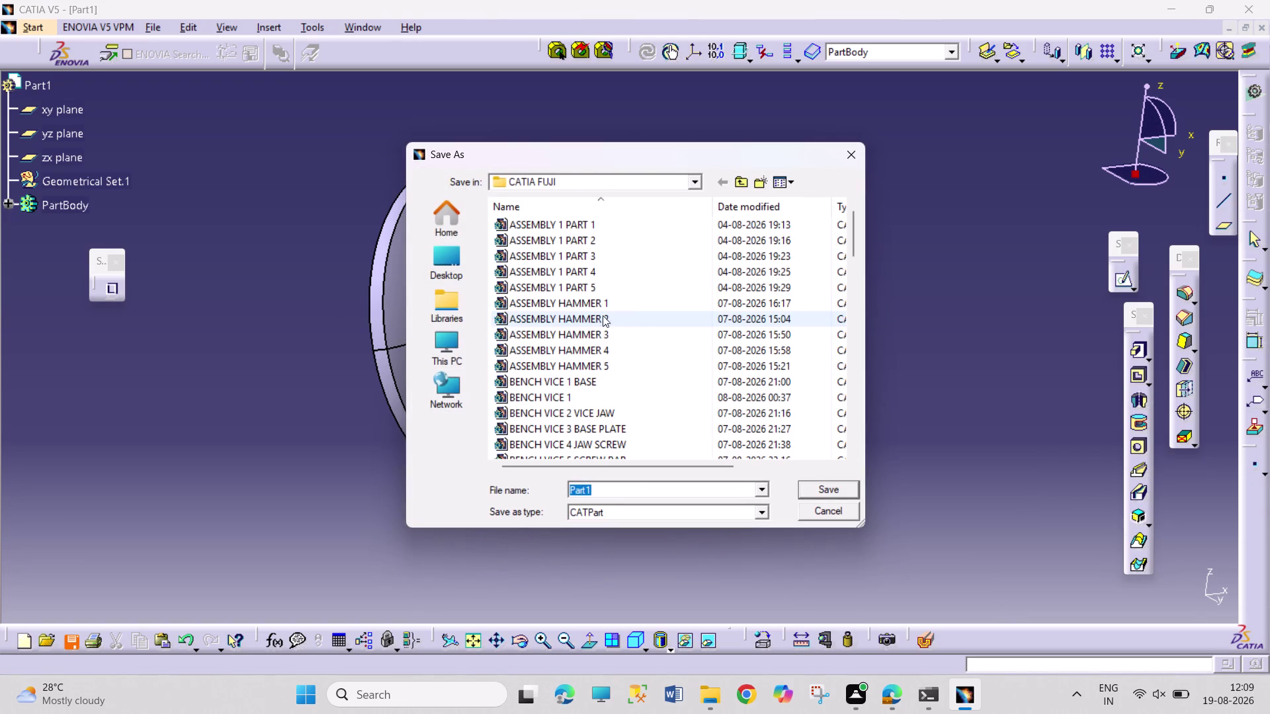
Create a 'PULLY SUPPORT ASSEMBLY' folder in CATIA FUJI and open it.
right_click(654, 334)
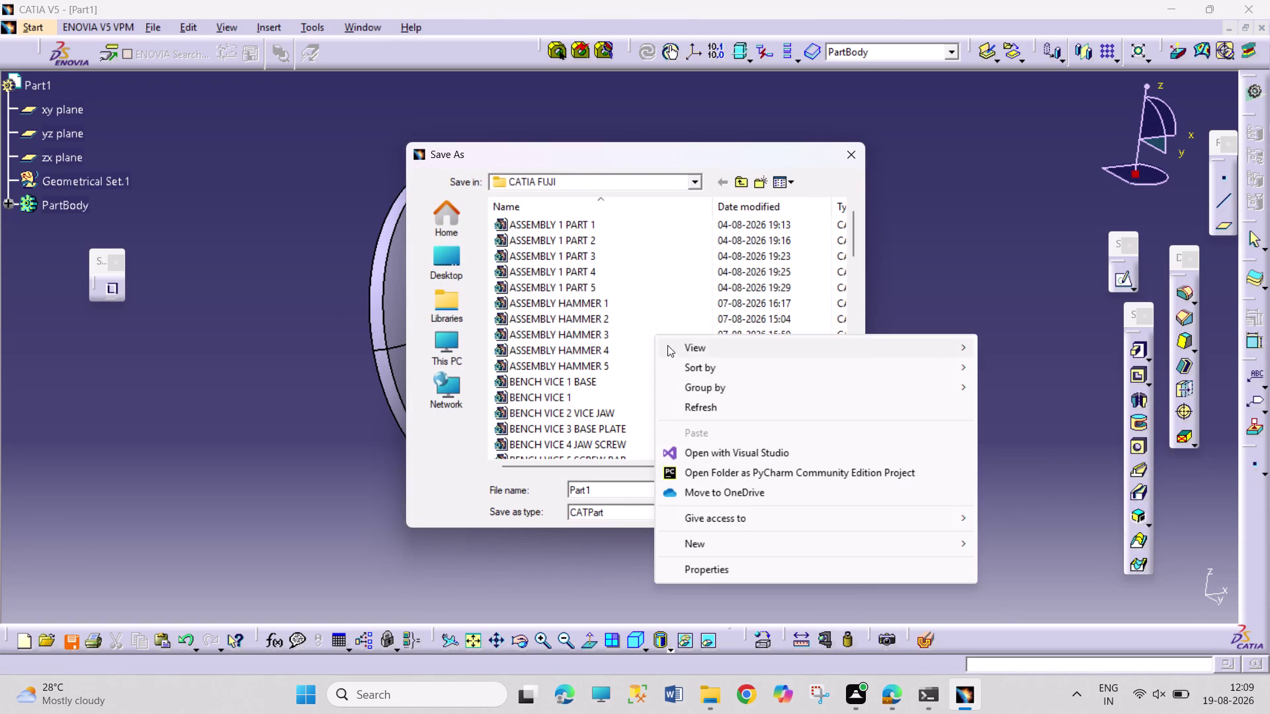
click(736, 544)
click(1025, 236)
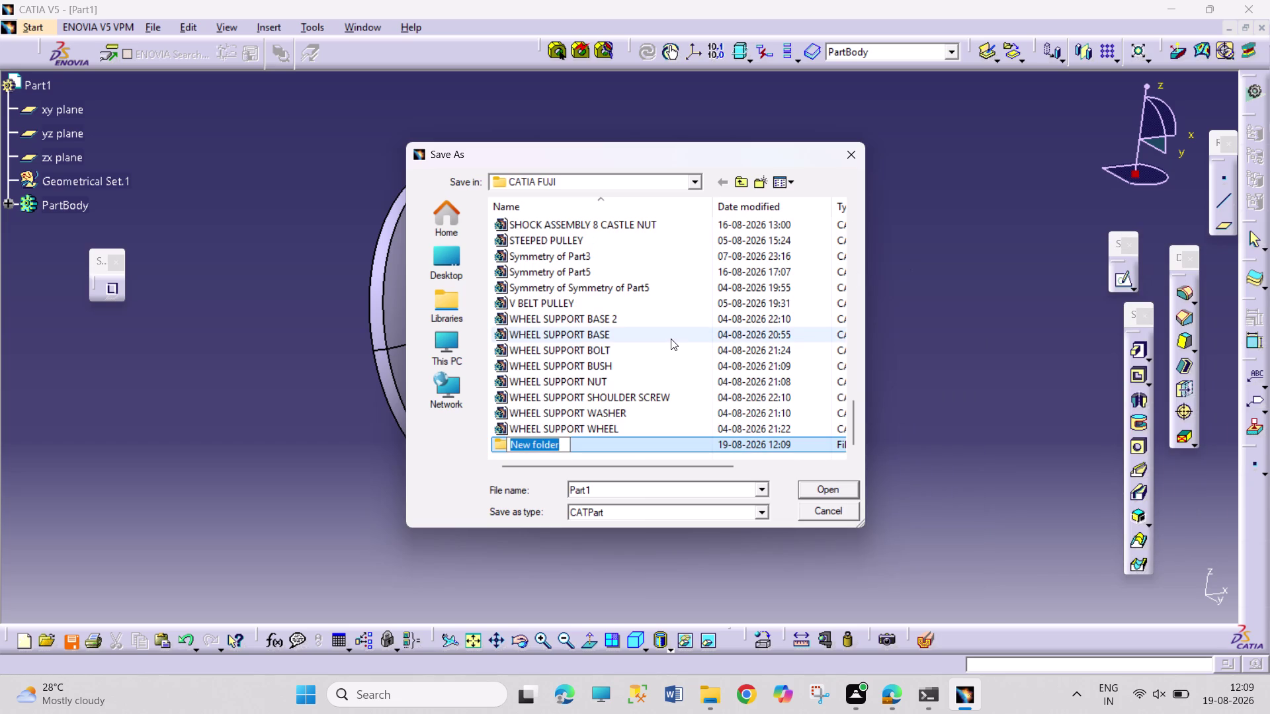
text(PULLY S)
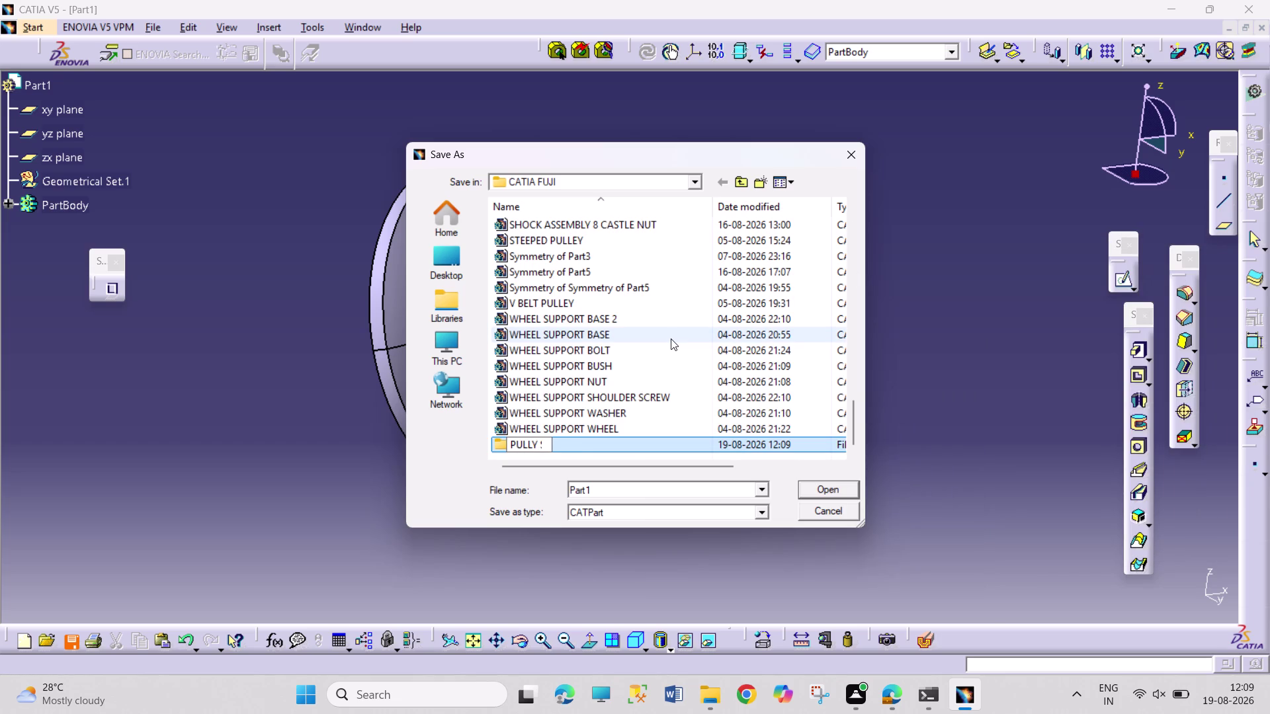
text(UPPORT)
key(space)
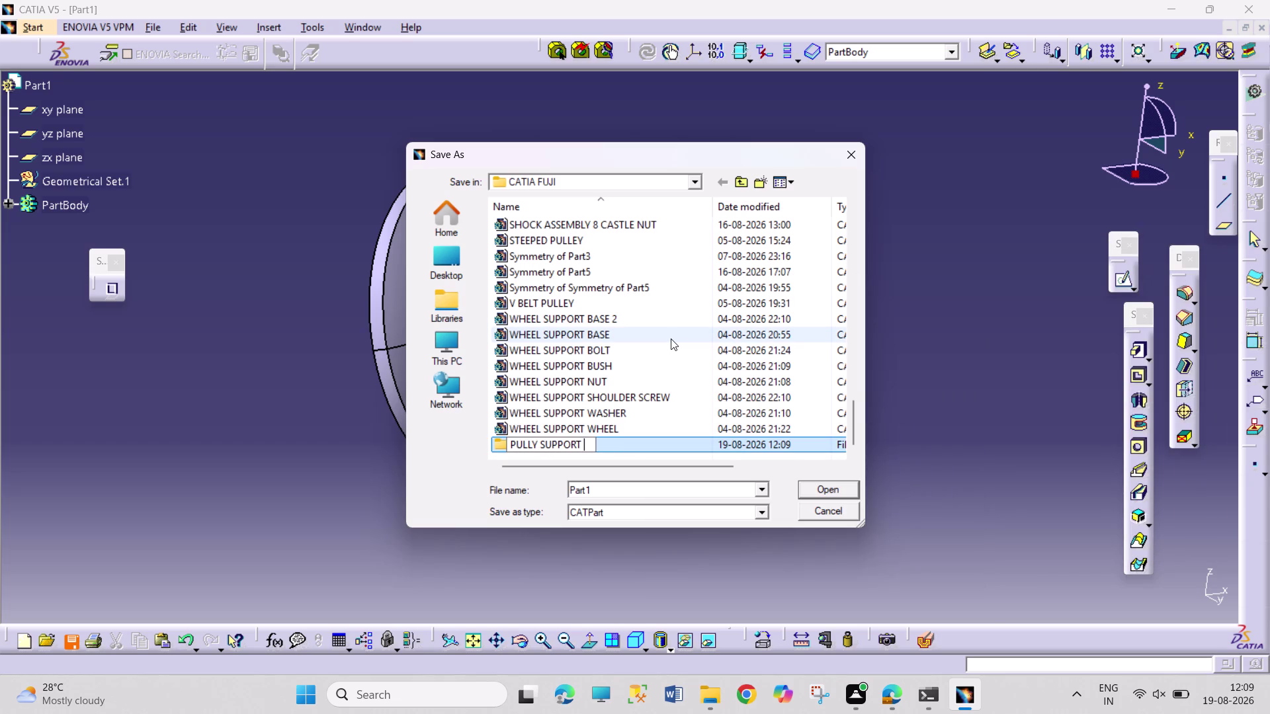
text(ASSEMBL)
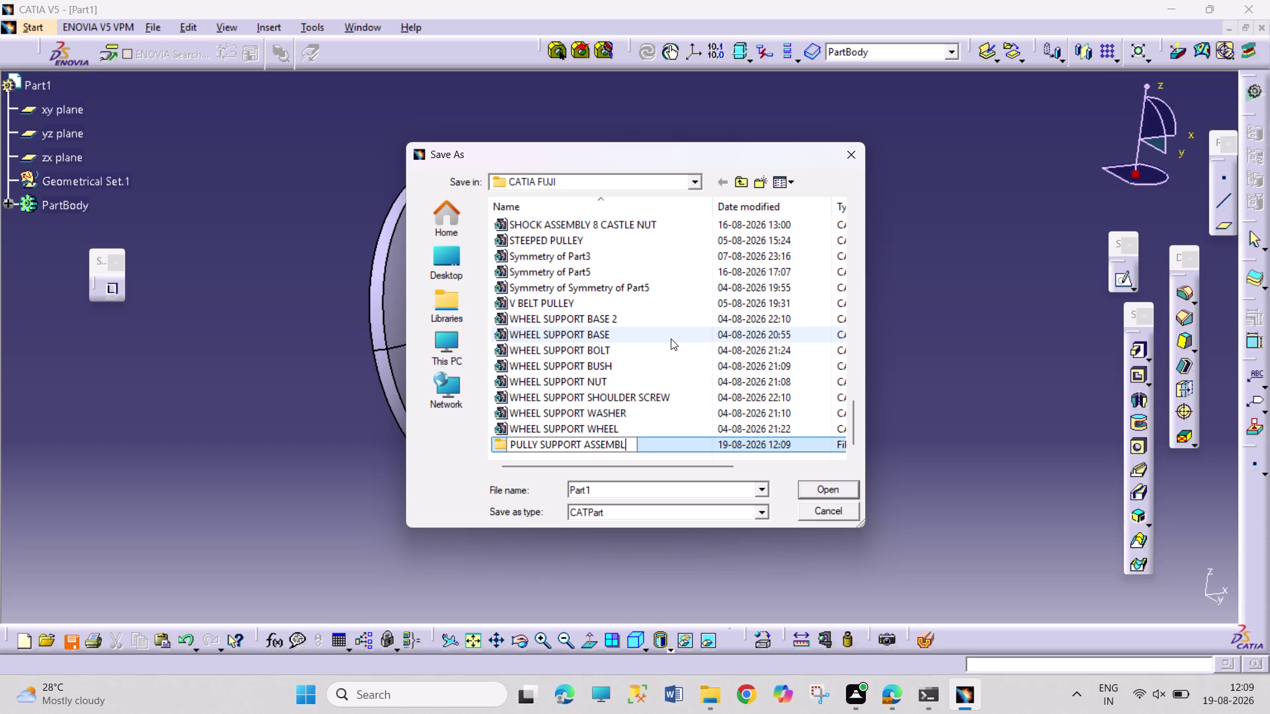
text(Y)
click(802, 487)
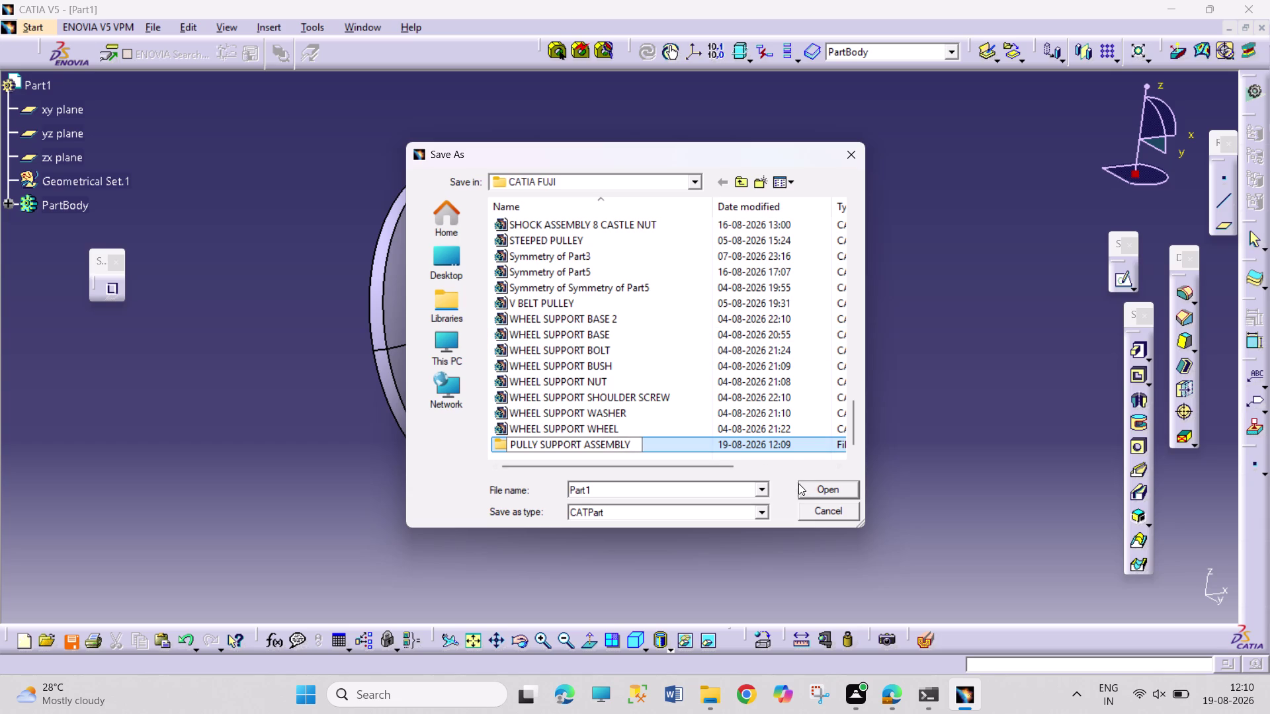
click(808, 490)
Save the part as '1.PULLEY' and call up a new document.
text(1.)
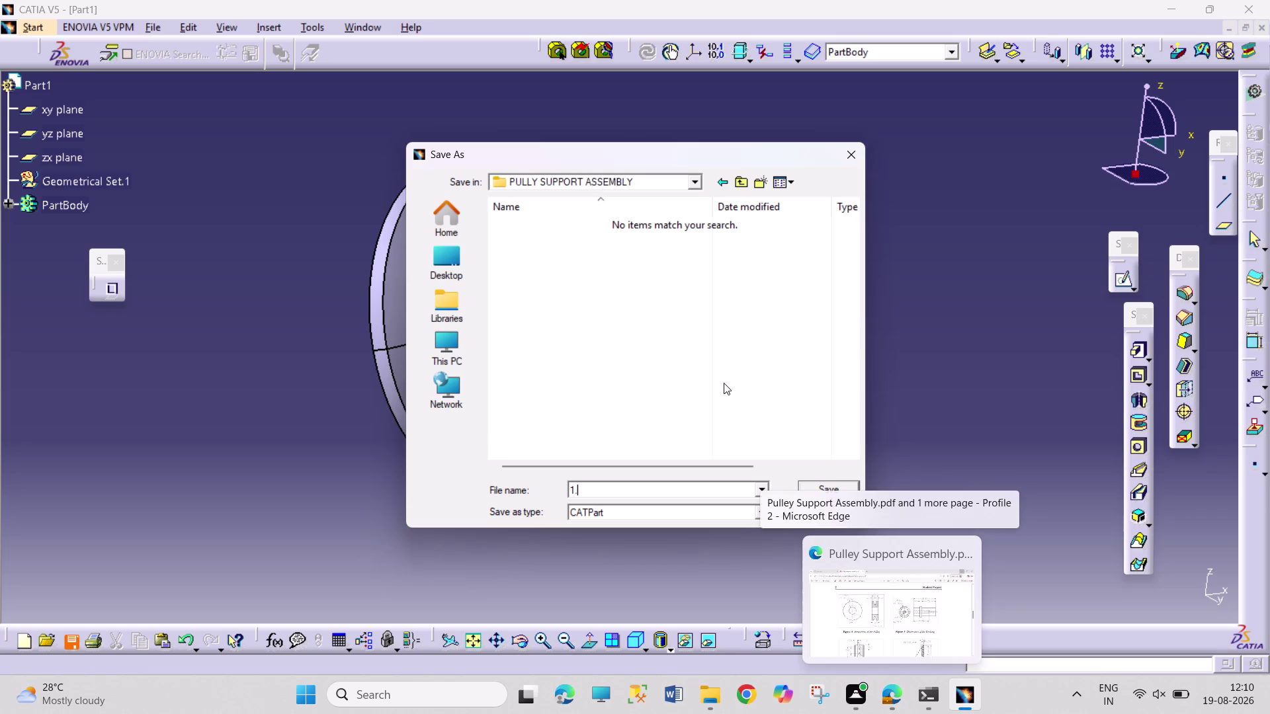
text(PULL)
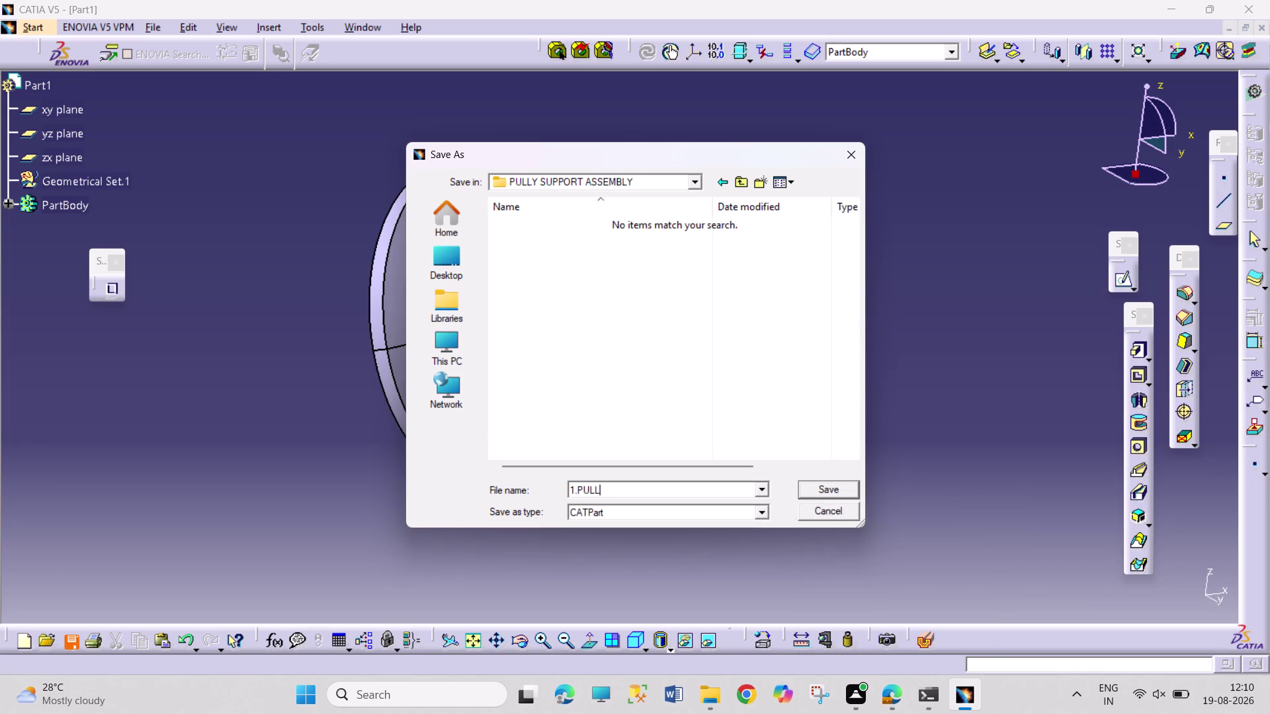
text(EY)
drag(735, 373, 824, 394)
click(849, 488)
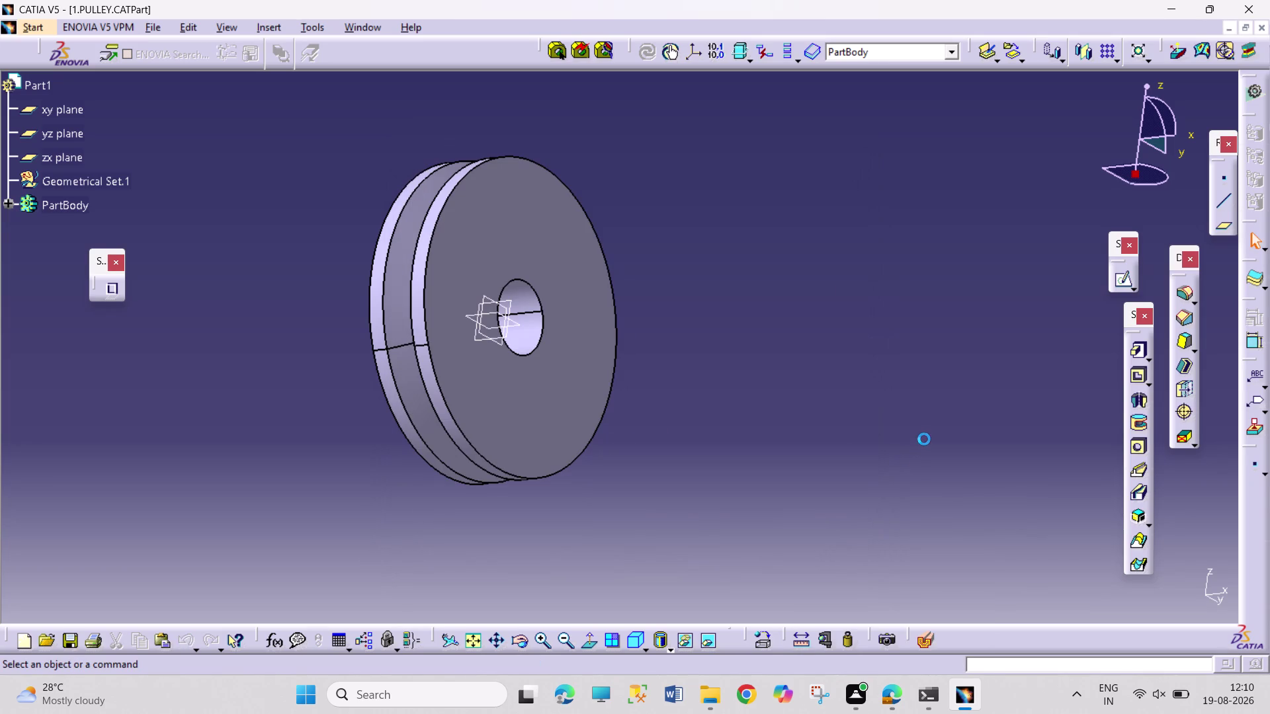
key(ctrl+n)
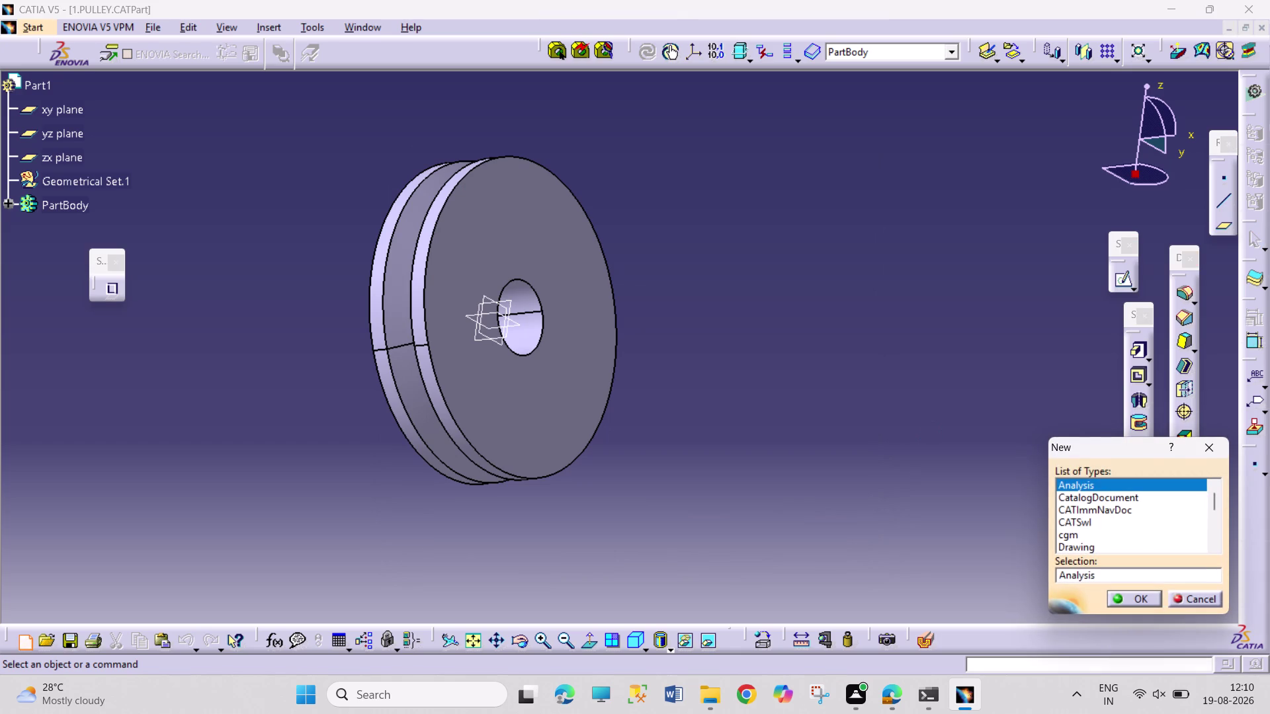
Choose Part as the new document type, then sketch on the xy plane.
scroll(down, 3)
scroll(down, 3)
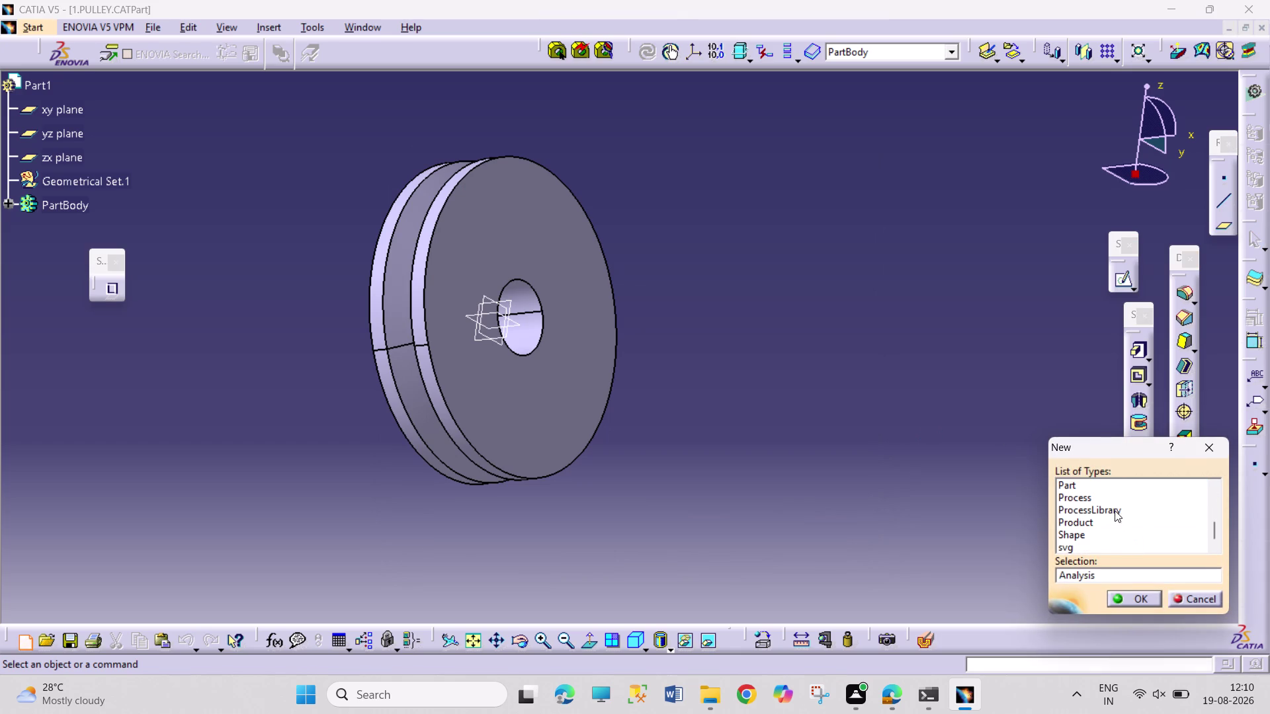
click(1114, 488)
click(1125, 600)
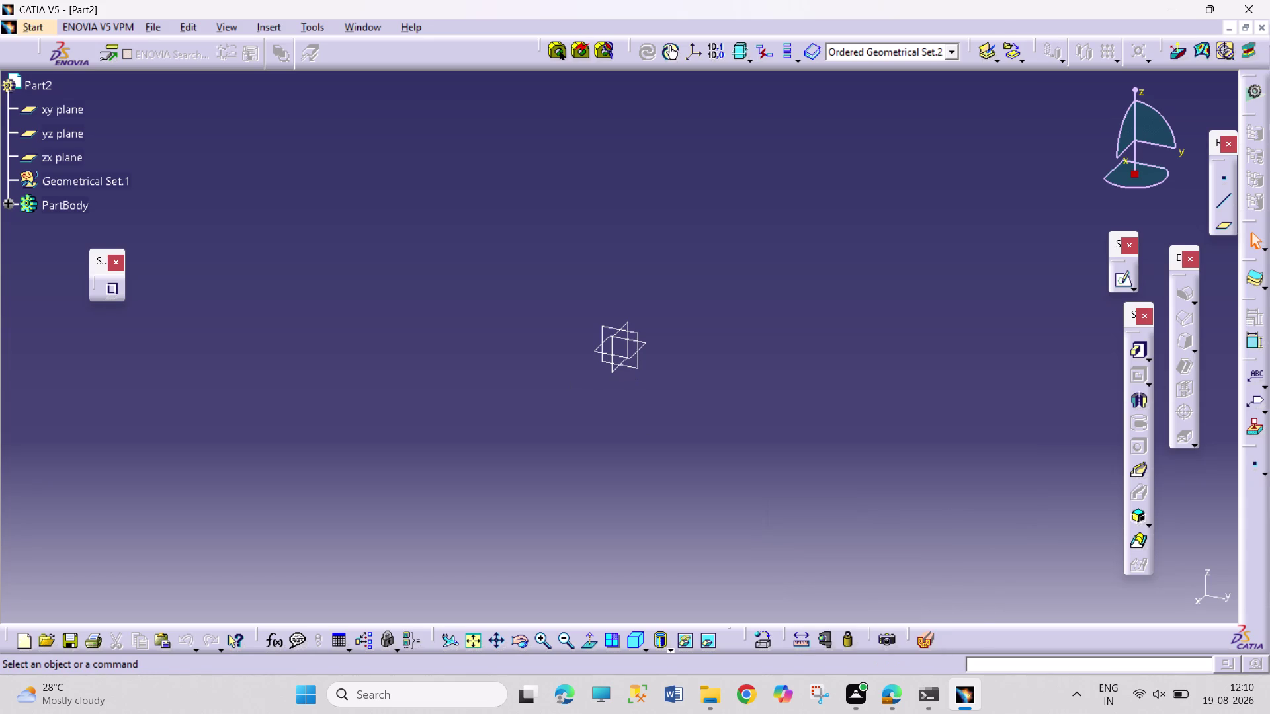
click(646, 344)
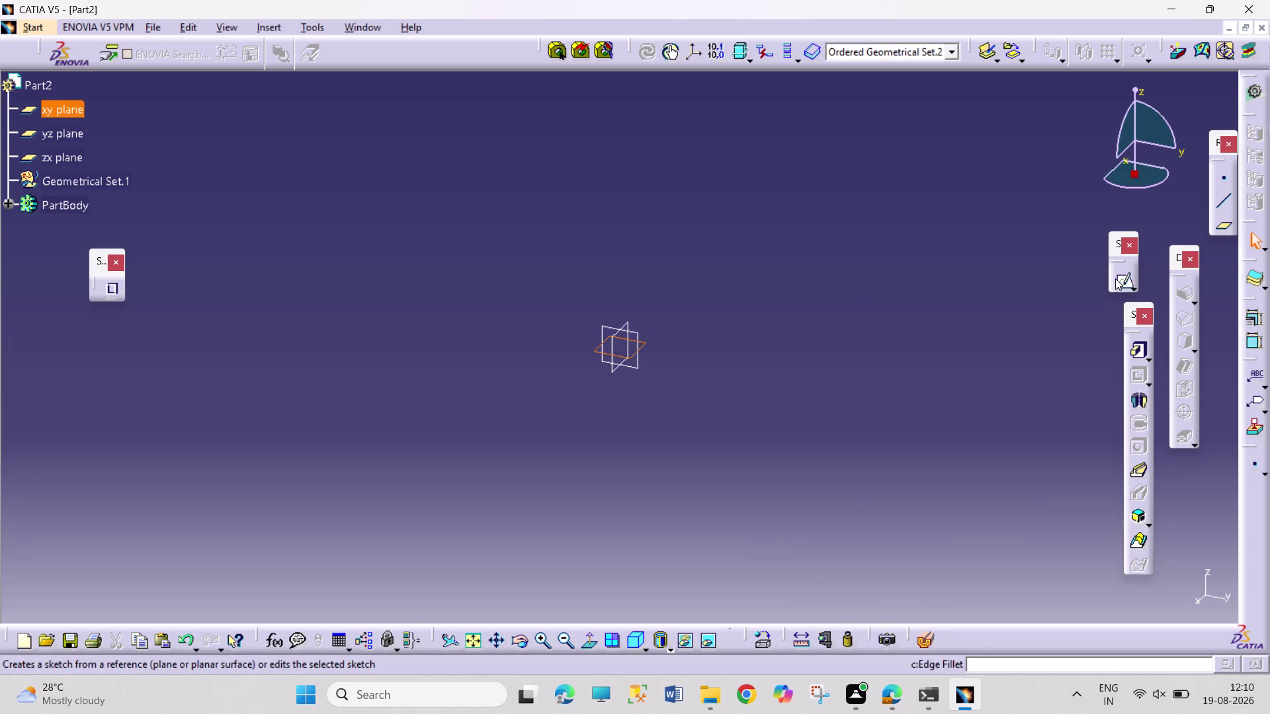
click(1115, 279)
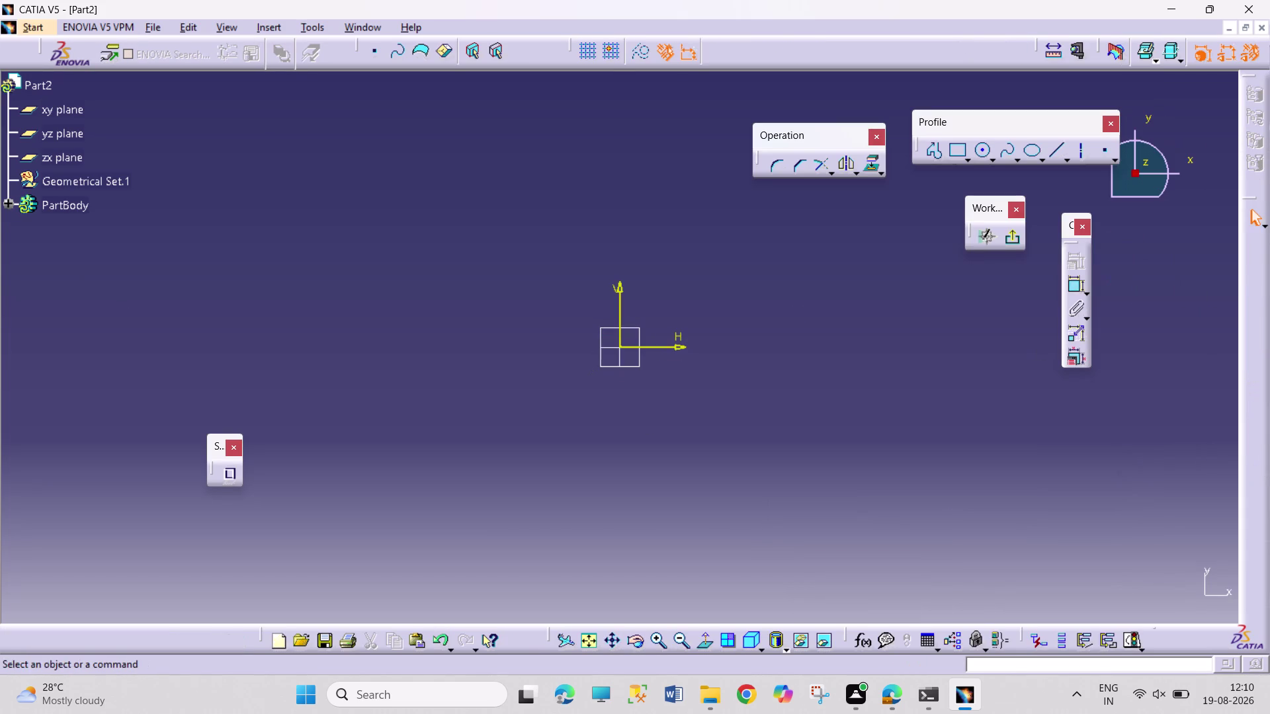
Start the profile on the vertical axis: left edge, first top edge and raised notch.
click(592, 639)
click(928, 157)
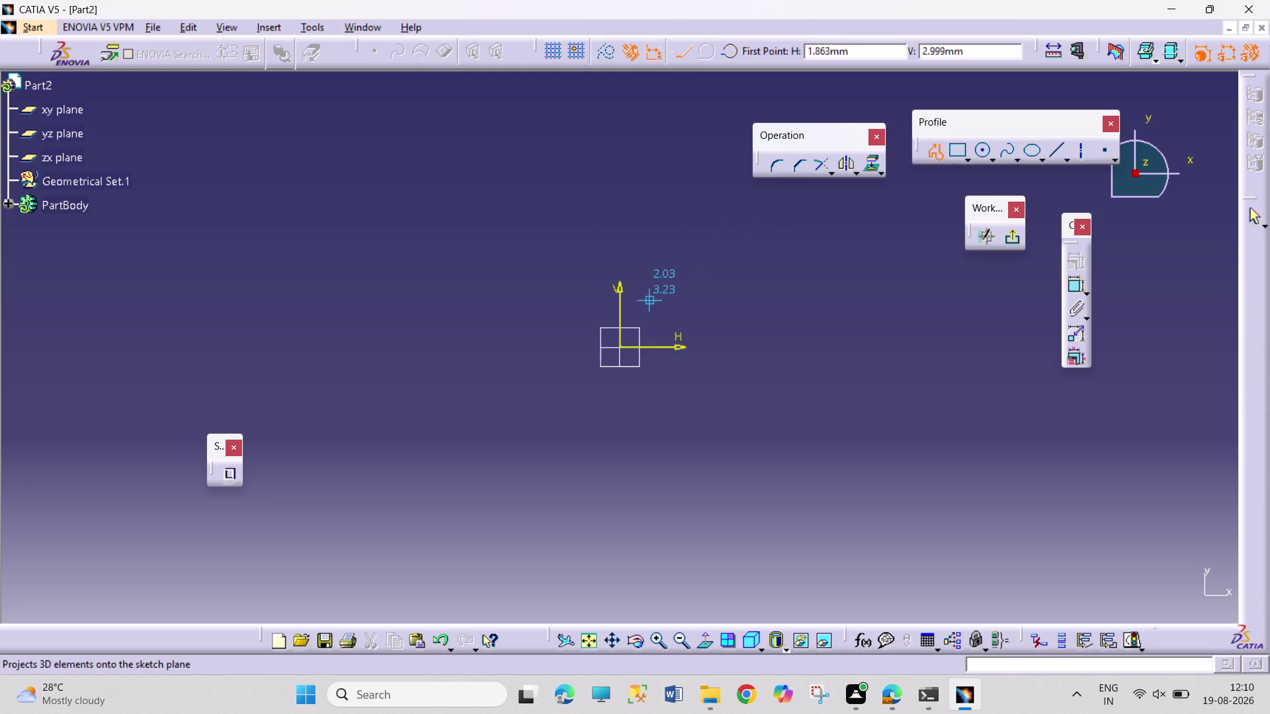
click(619, 316)
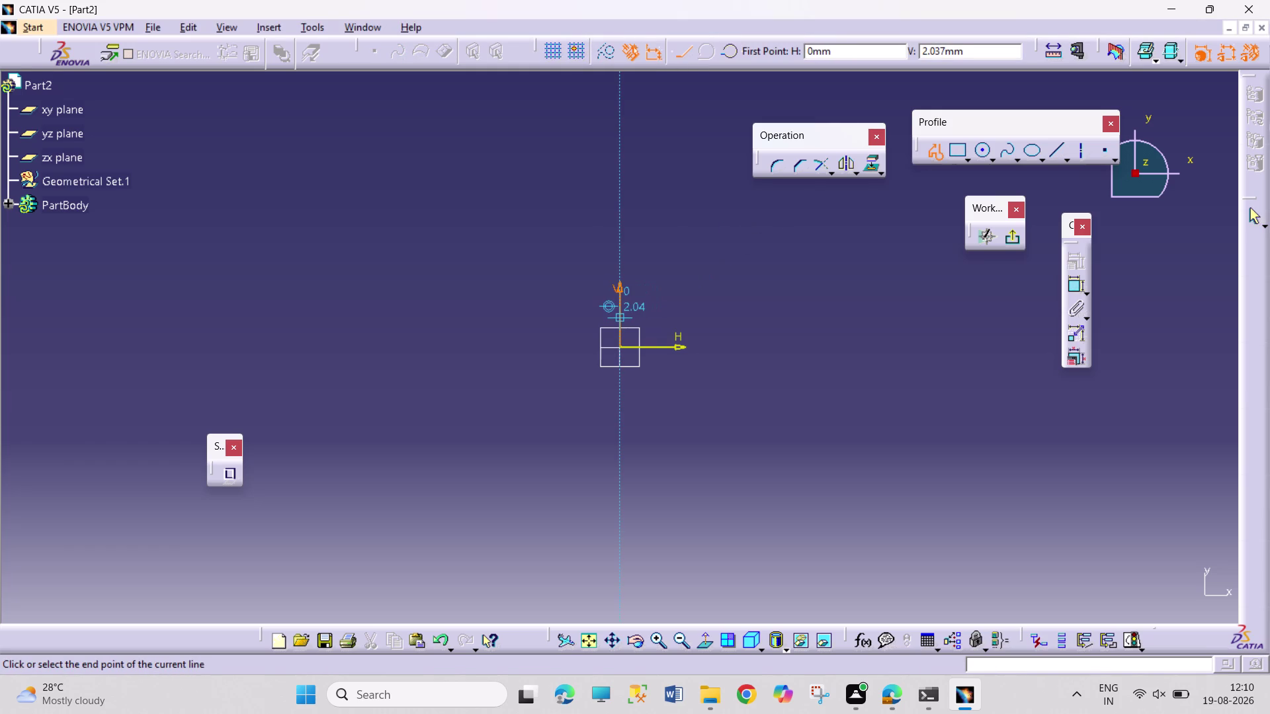
click(619, 266)
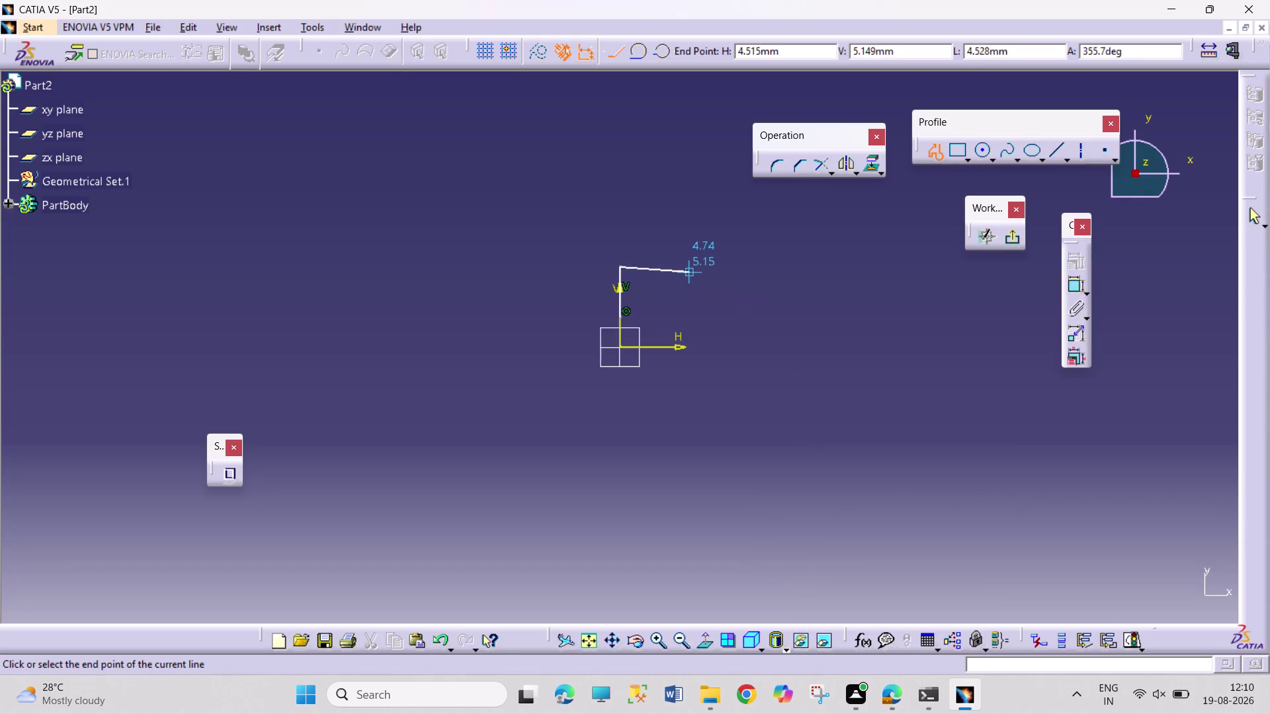
click(687, 263)
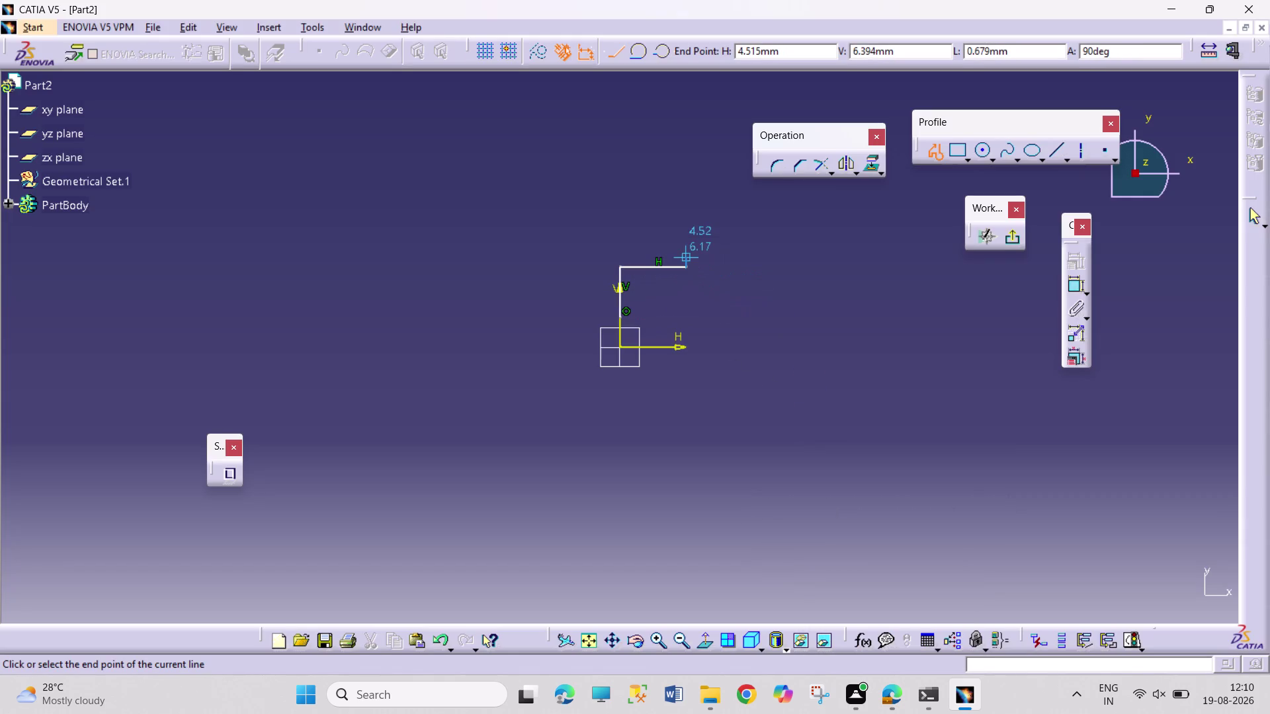
click(689, 243)
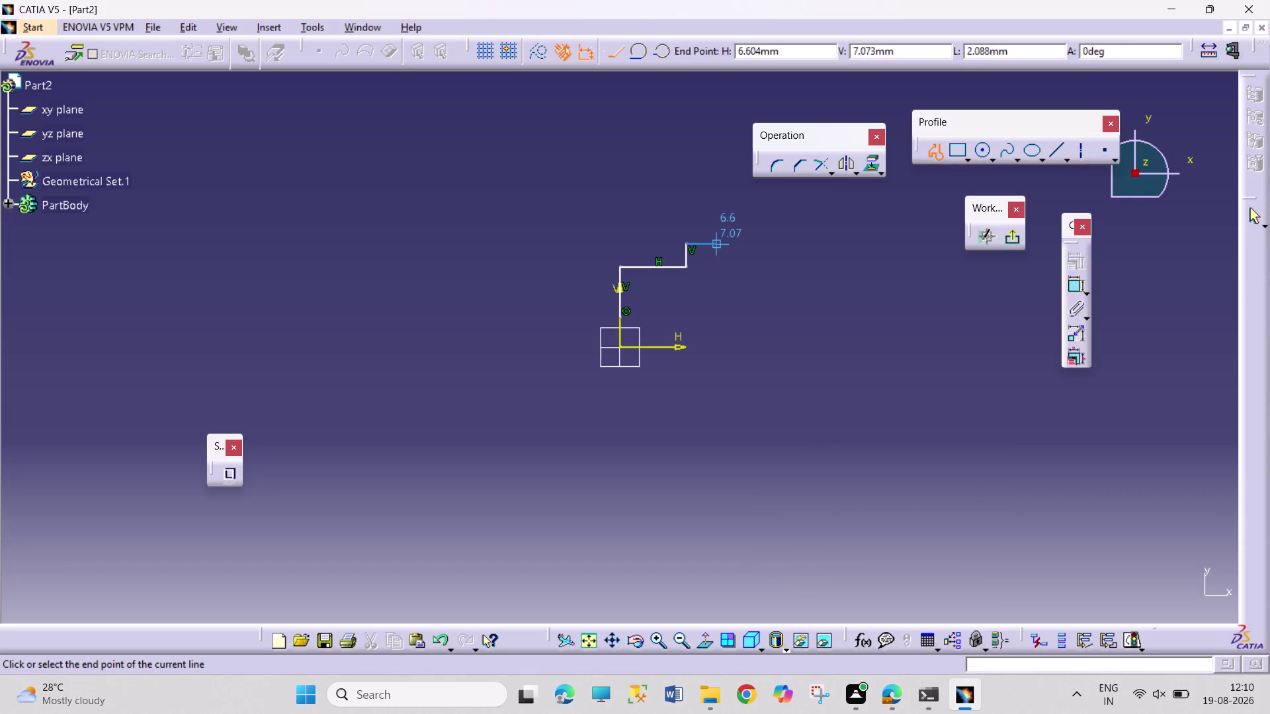
click(719, 244)
click(717, 270)
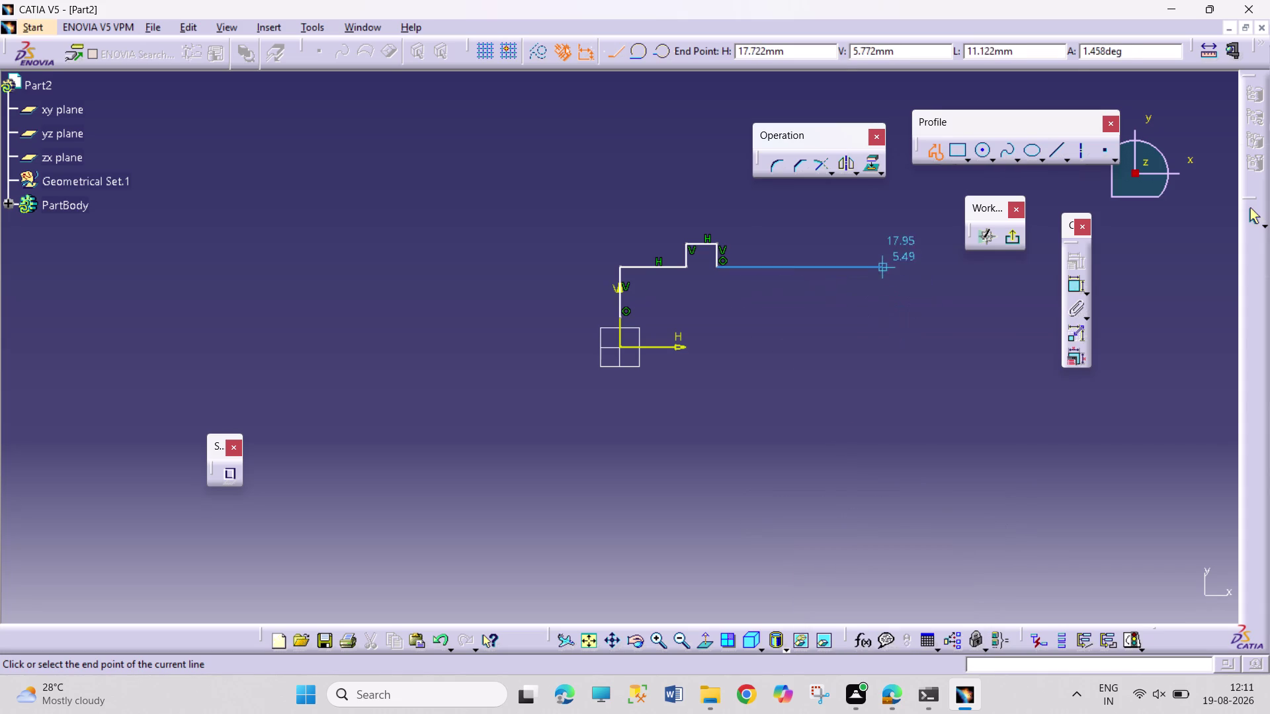
Finish the long top edge, right edge and stepped bottom back to the vertical axis.
click(891, 270)
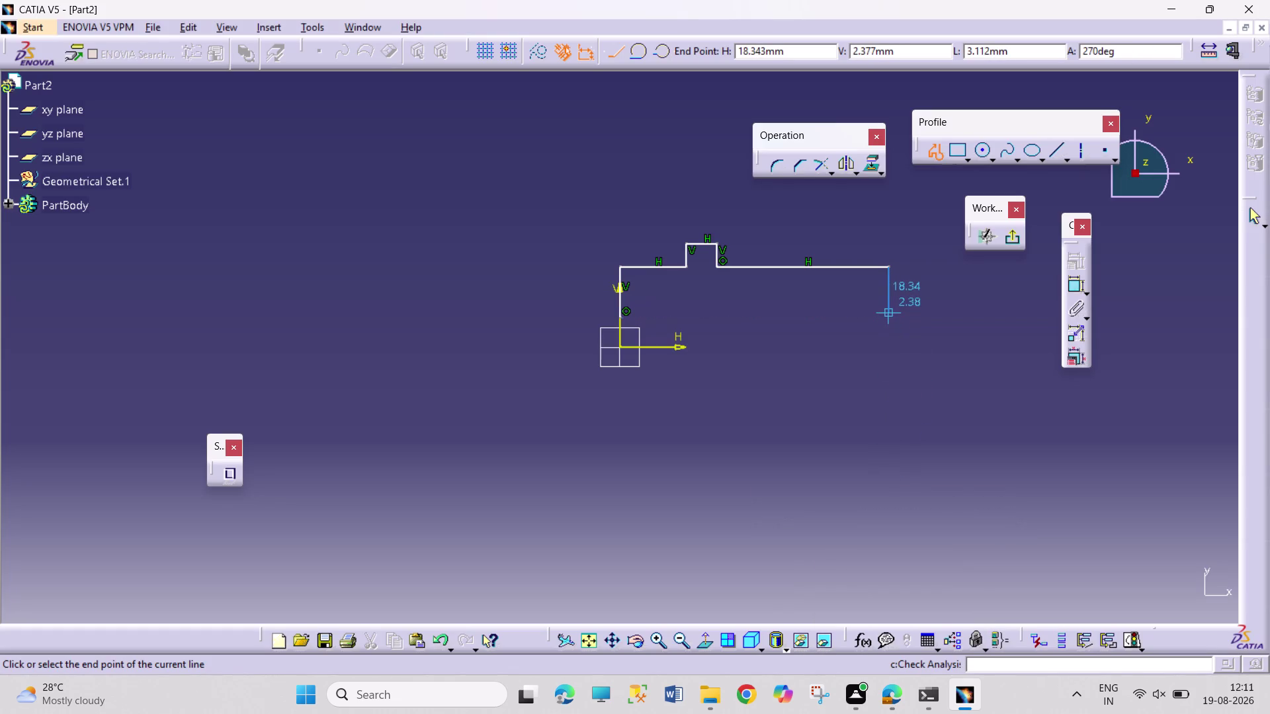
click(890, 307)
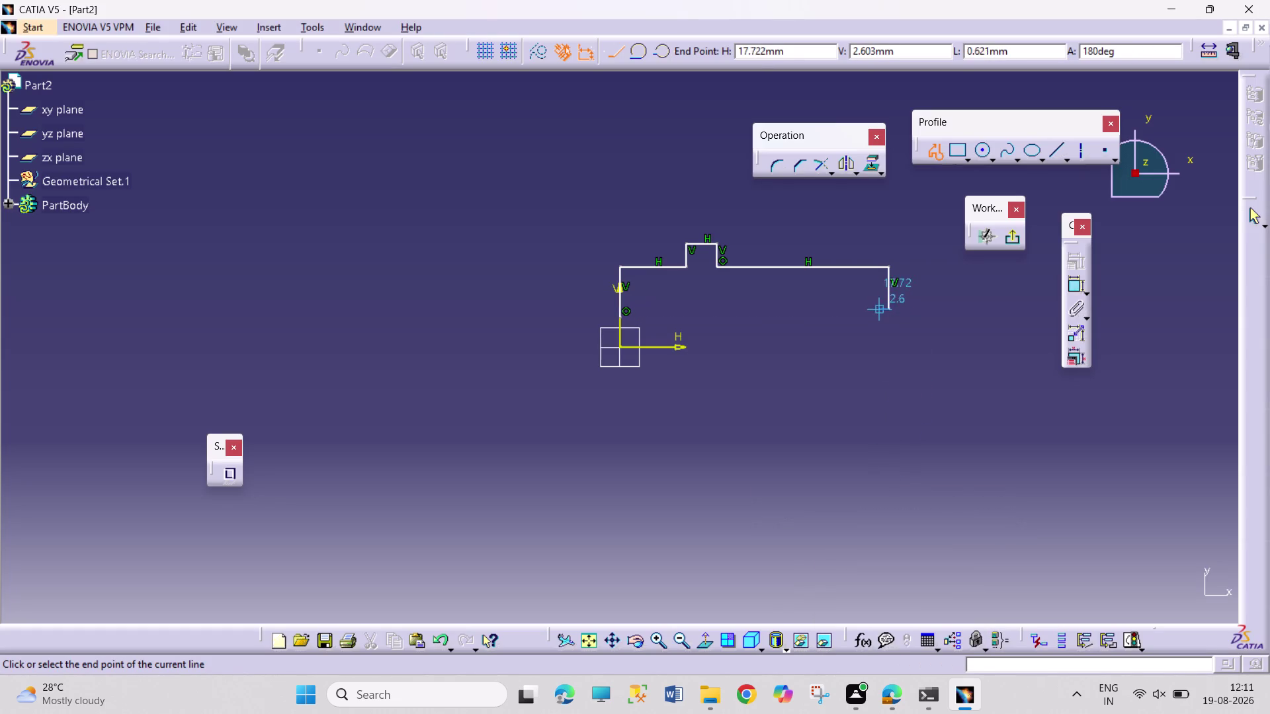
click(801, 310)
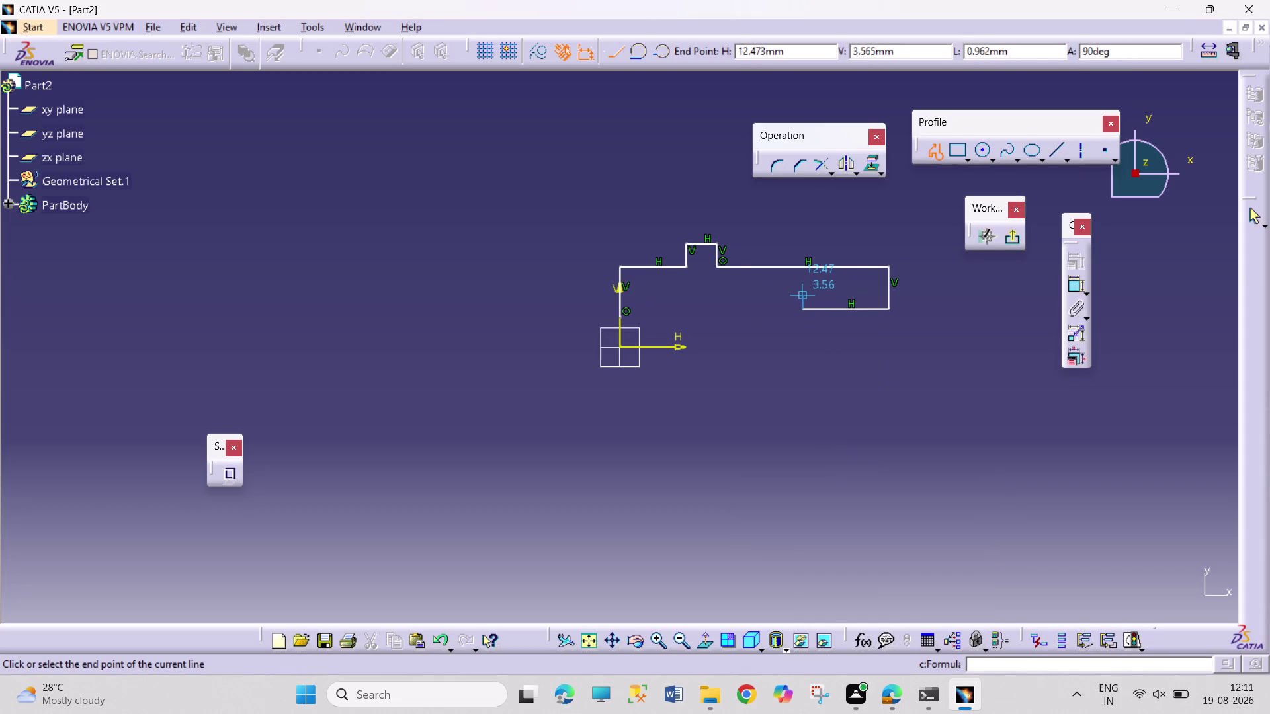
click(804, 294)
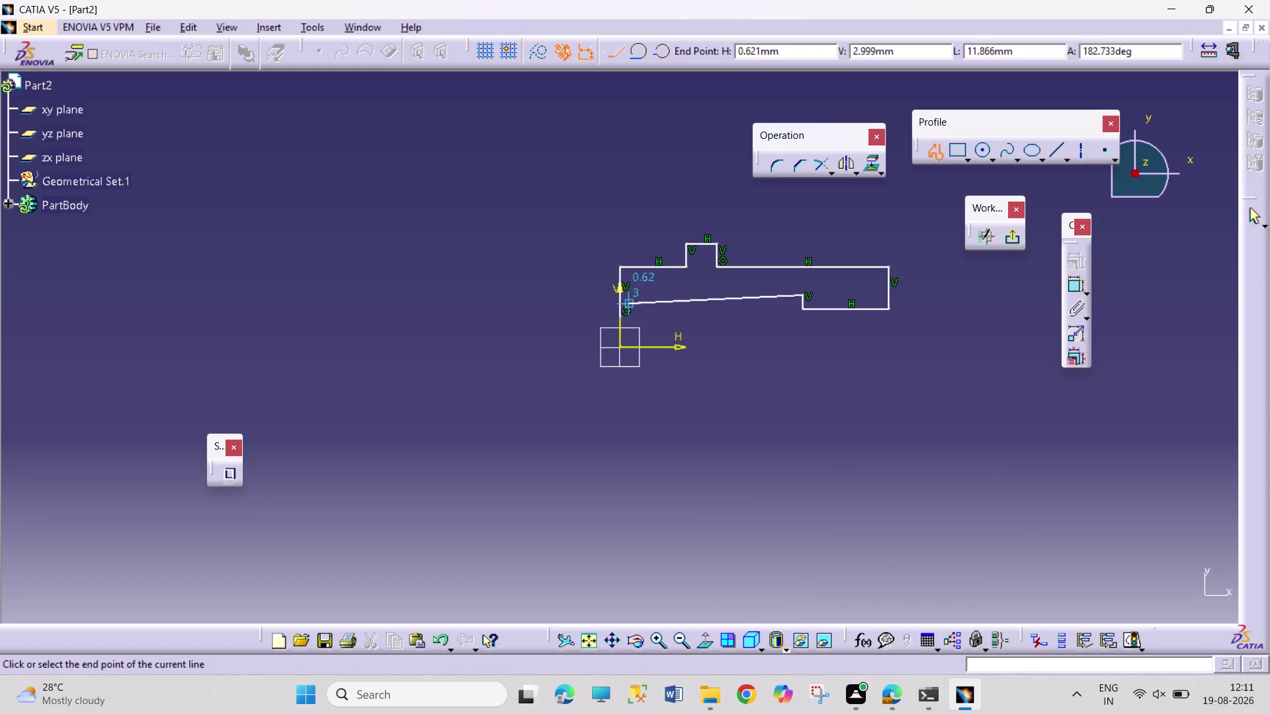
click(620, 297)
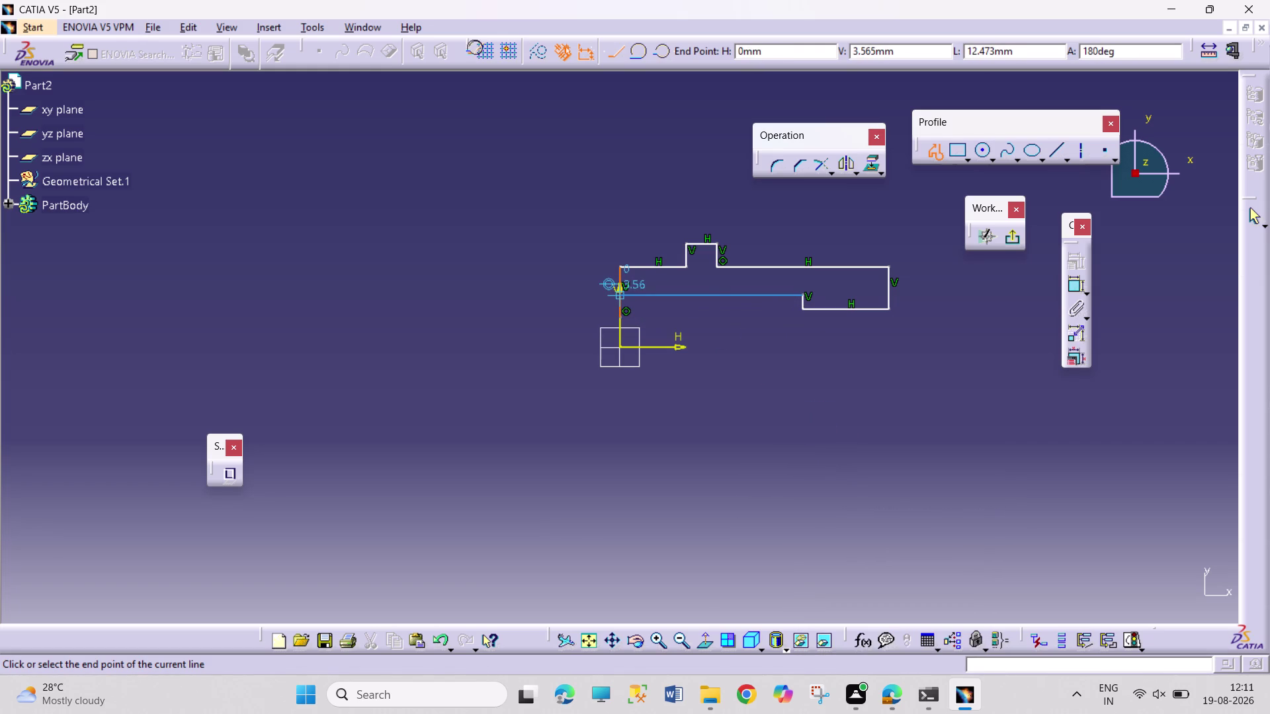
key(Escape)
key(Escape)
key(Escape)
key(Escape)
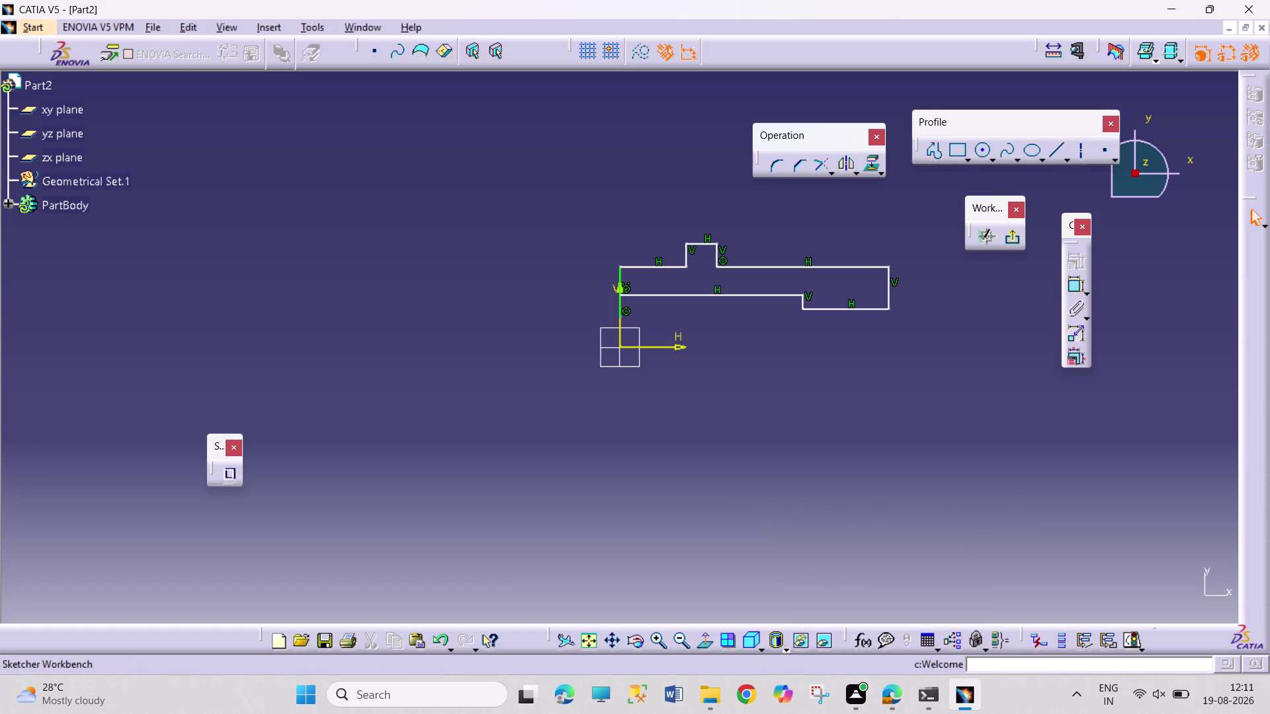
Attempt trimming the left edge at the bottom corner, then undo the wrong trim.
click(820, 165)
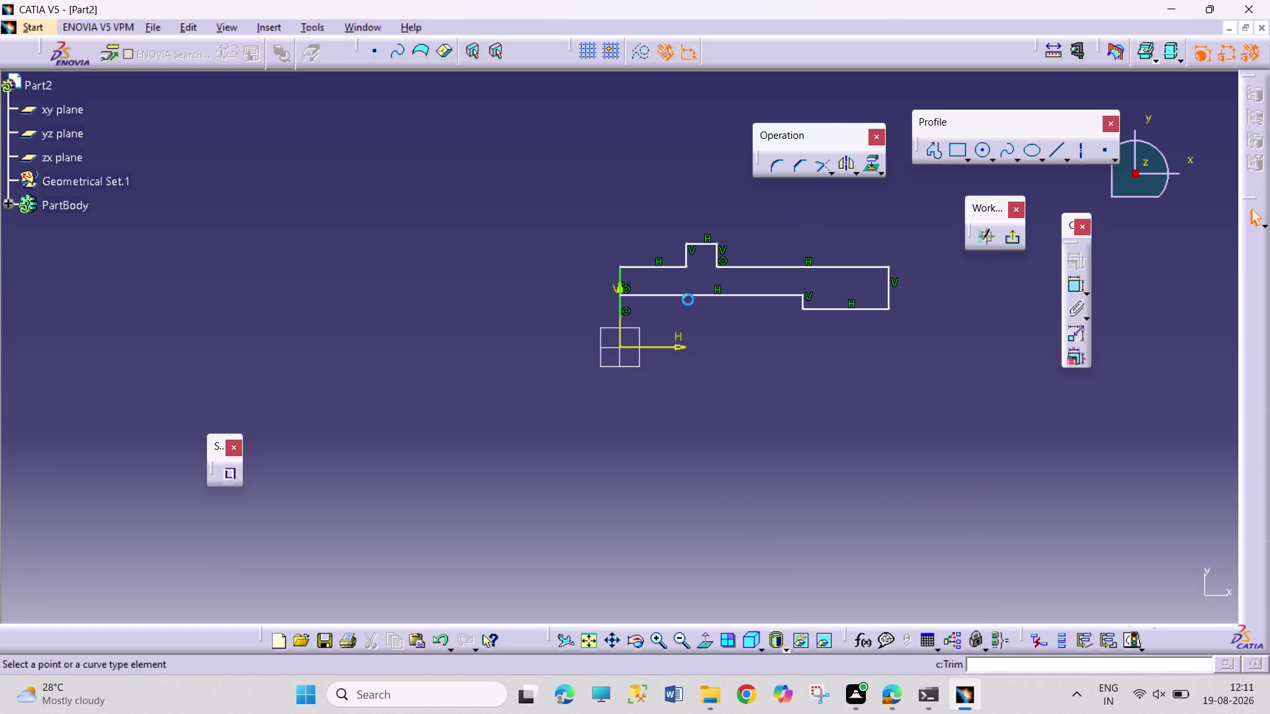
click(621, 310)
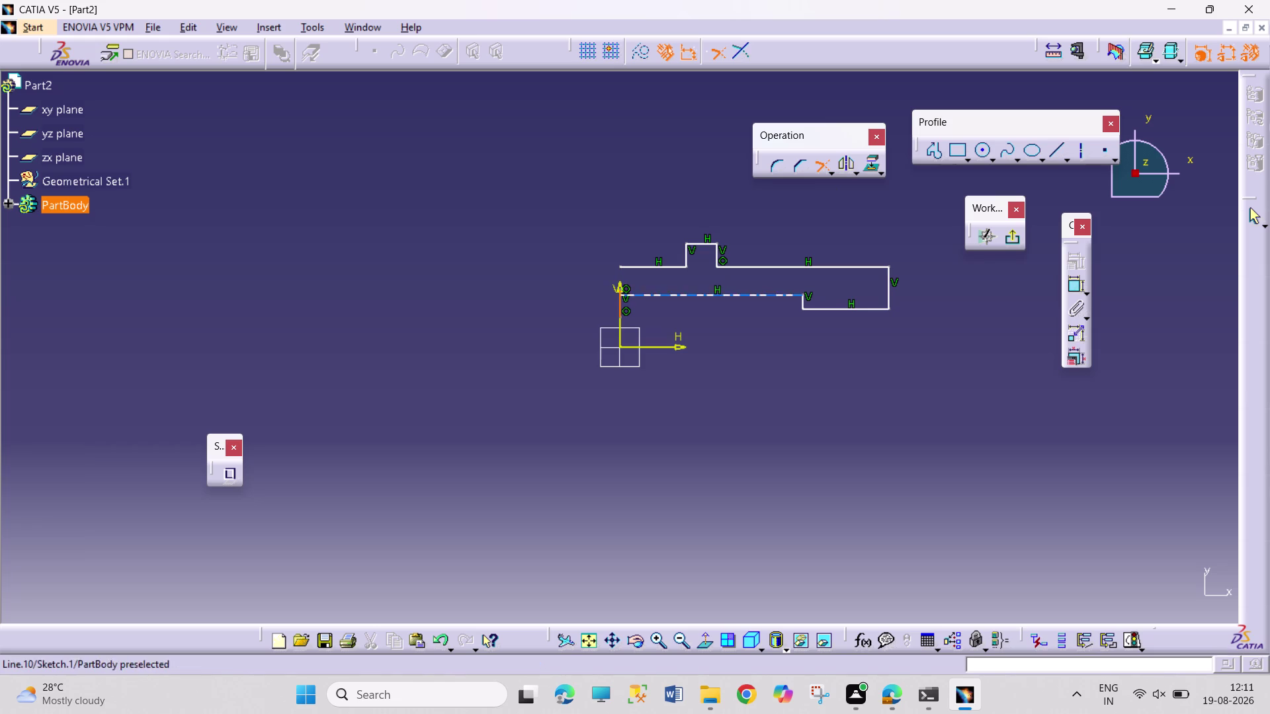
click(816, 166)
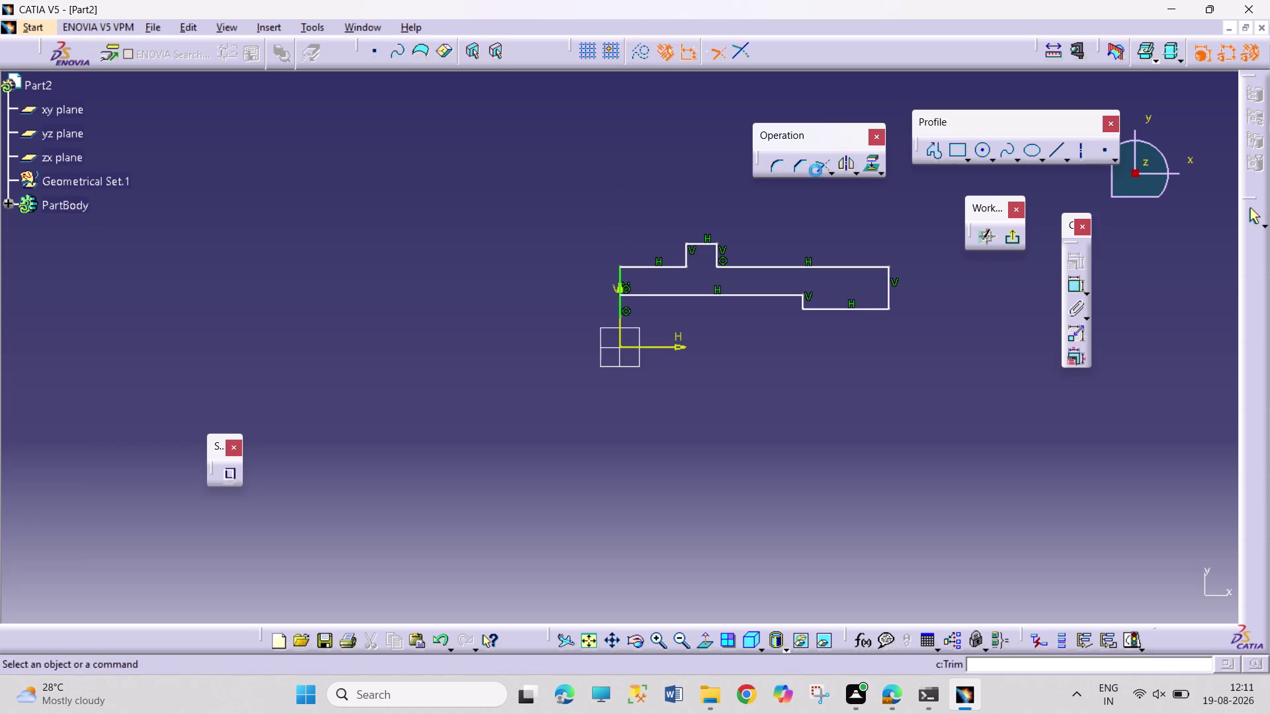
click(819, 166)
click(676, 296)
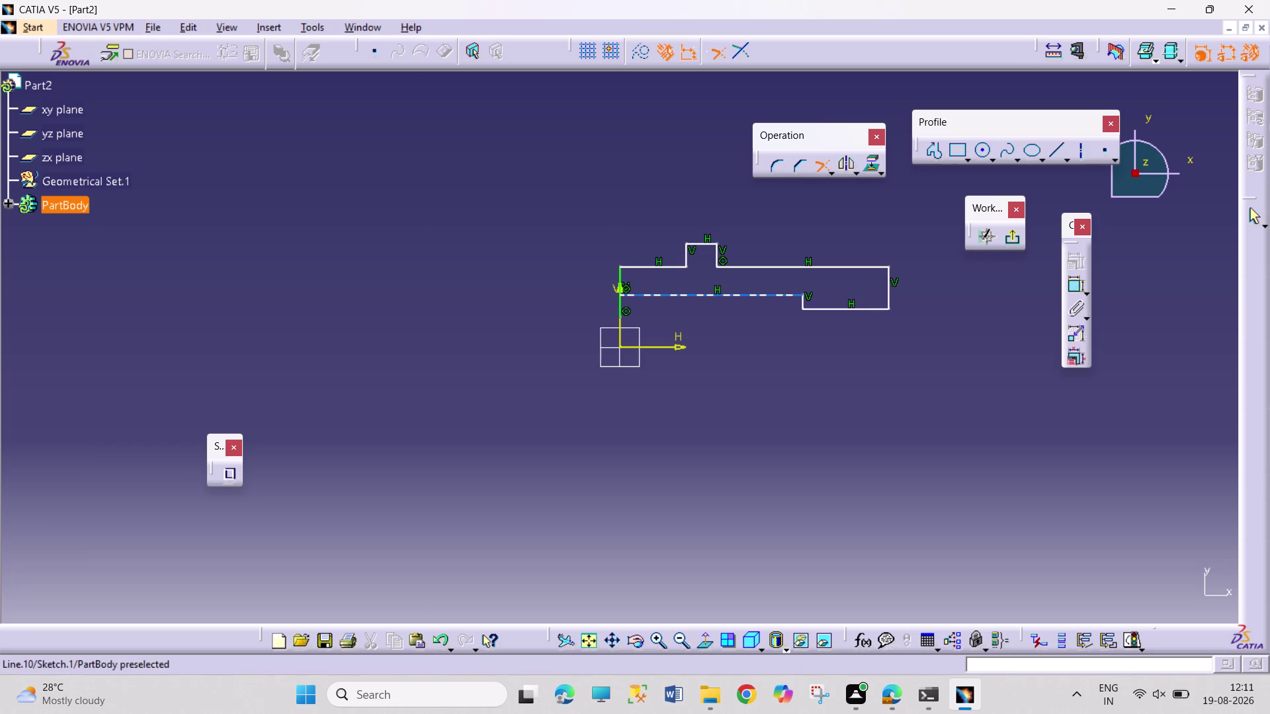
click(619, 313)
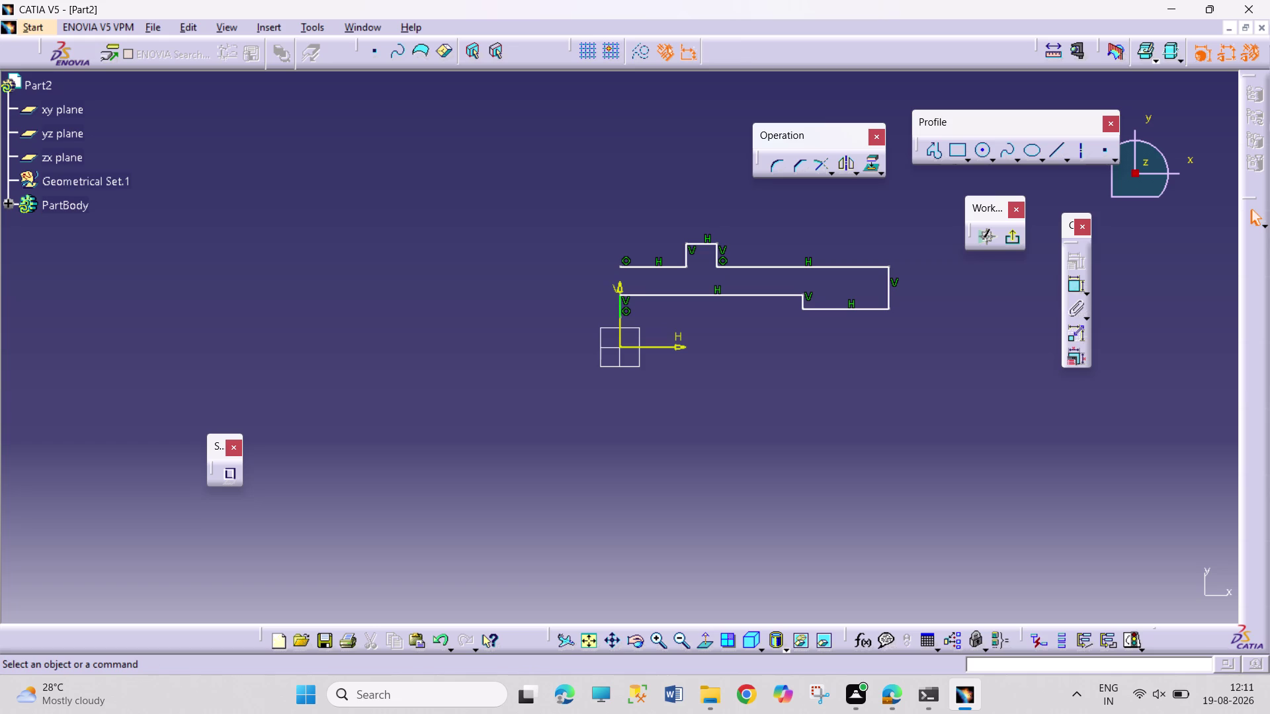
key(ctrl+z)
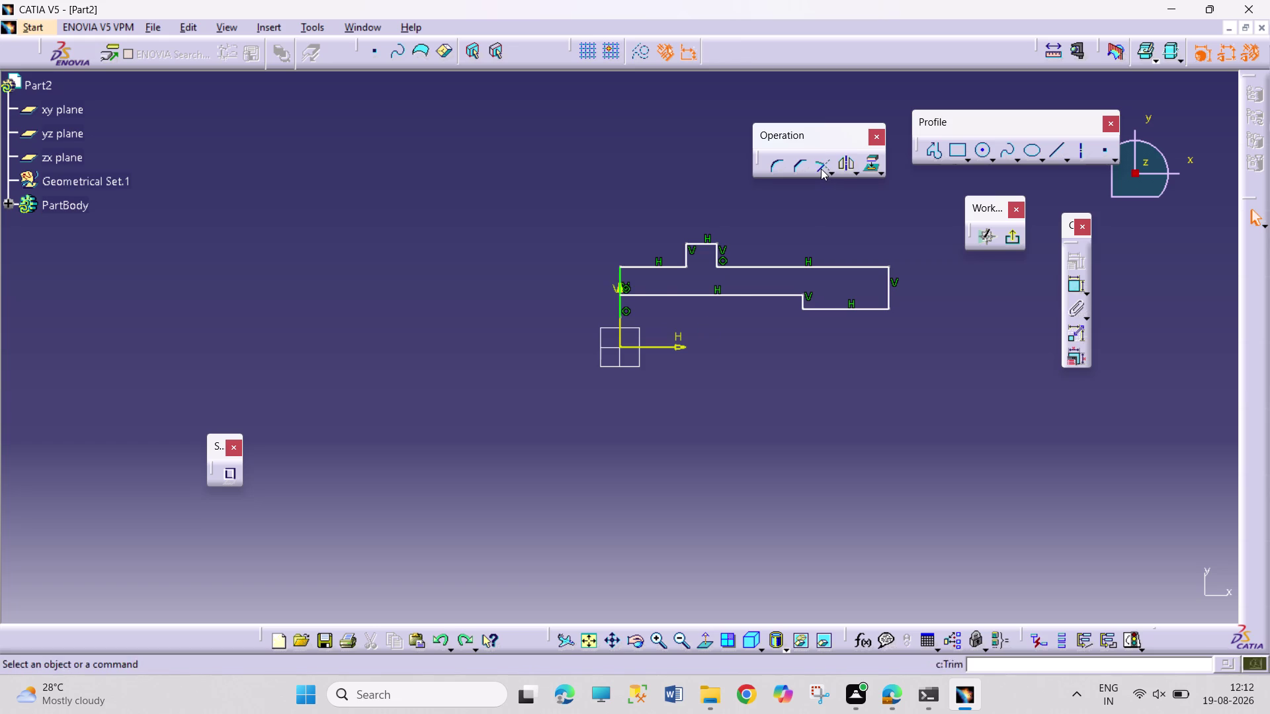
Trim off the left edge's stub below the bottom edge, then begin an axis dimension.
click(821, 169)
click(707, 296)
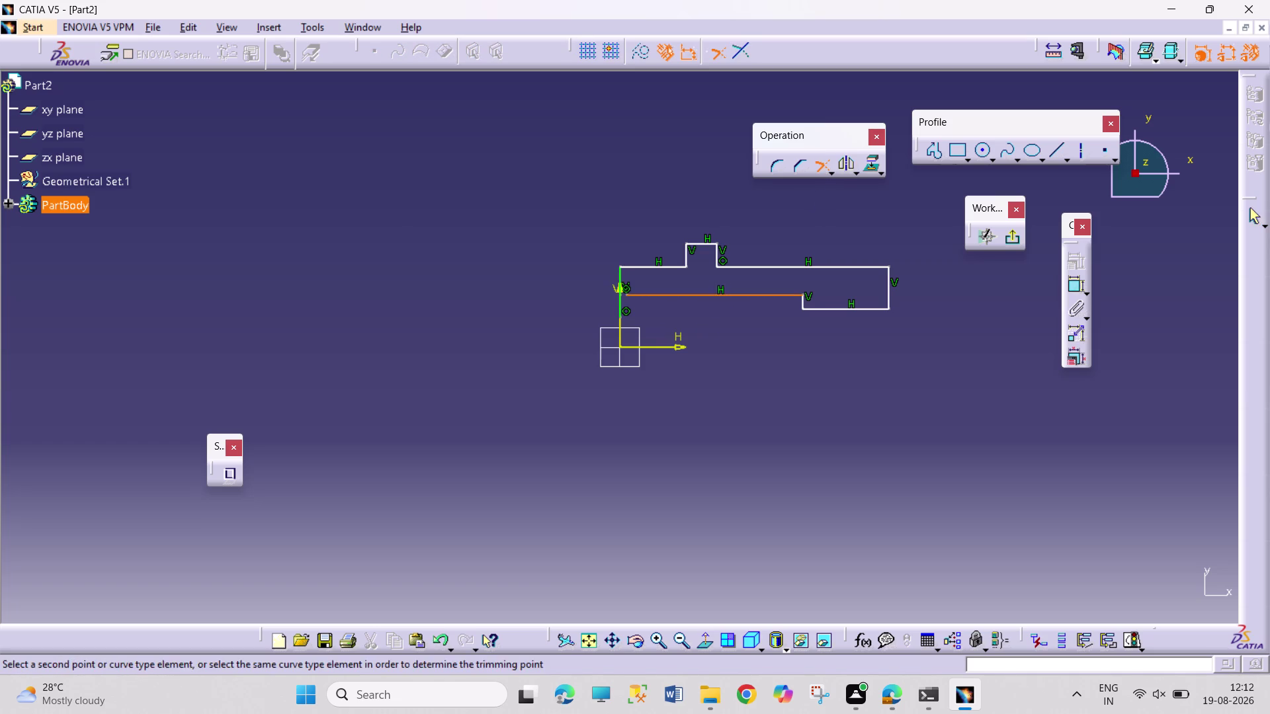
click(623, 278)
click(769, 371)
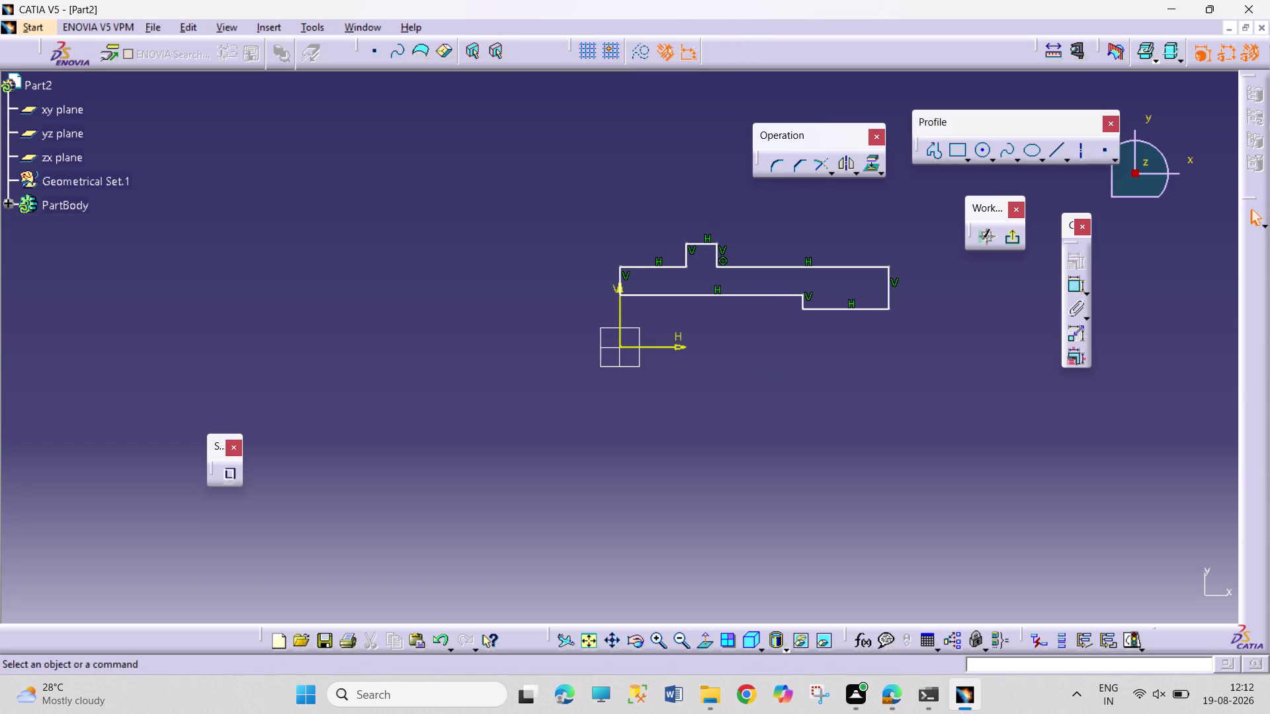
click(1066, 280)
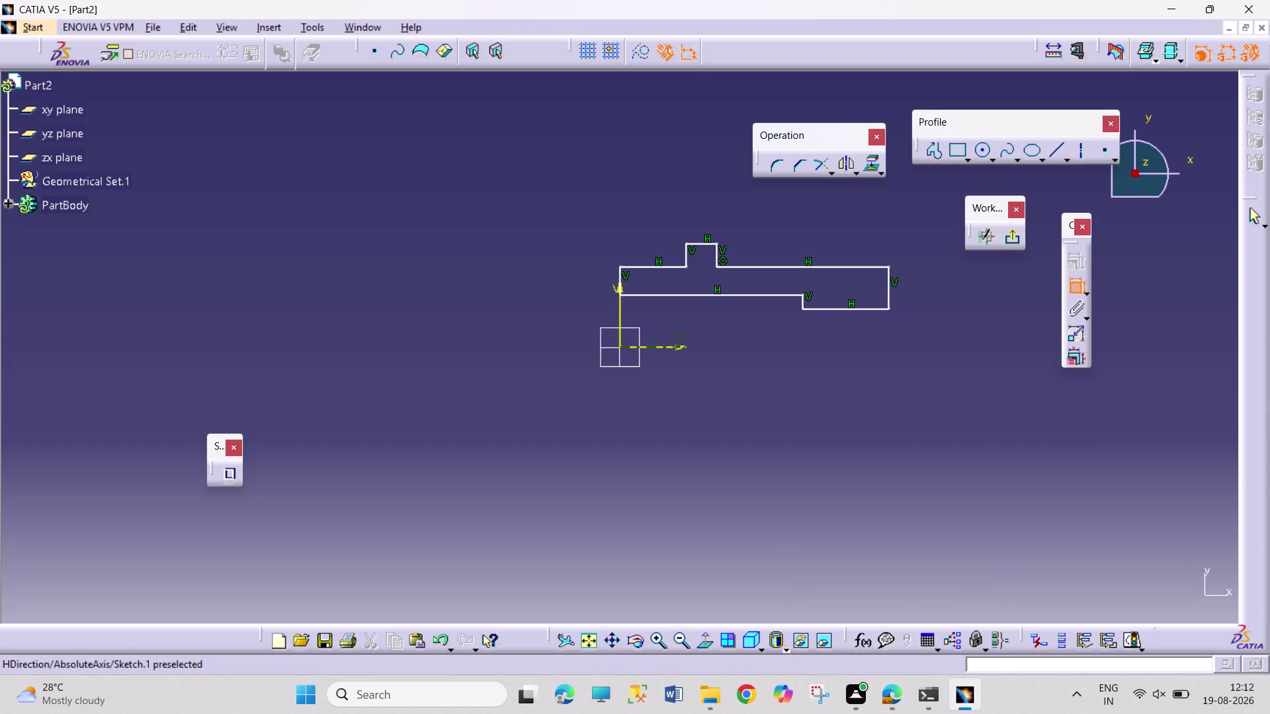
click(667, 348)
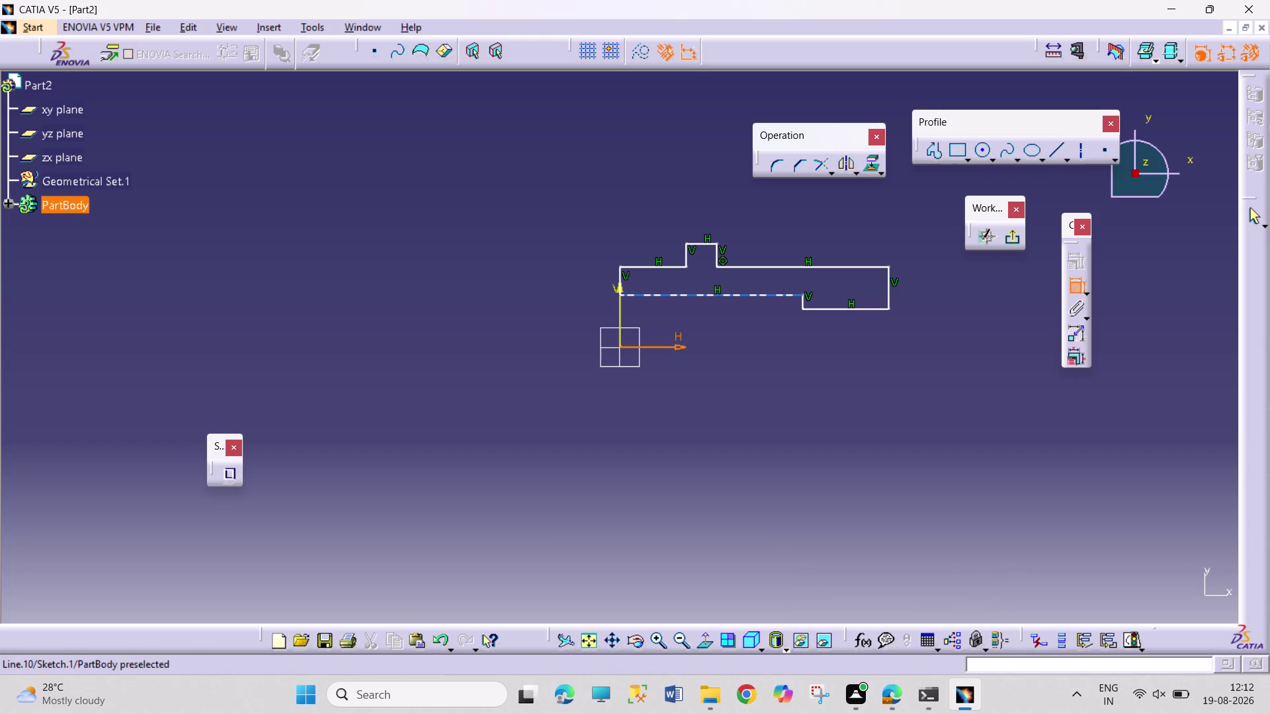
Dimension the first bottom edge 1.875 (3.75/2) from the horizontal axis.
click(668, 295)
click(740, 337)
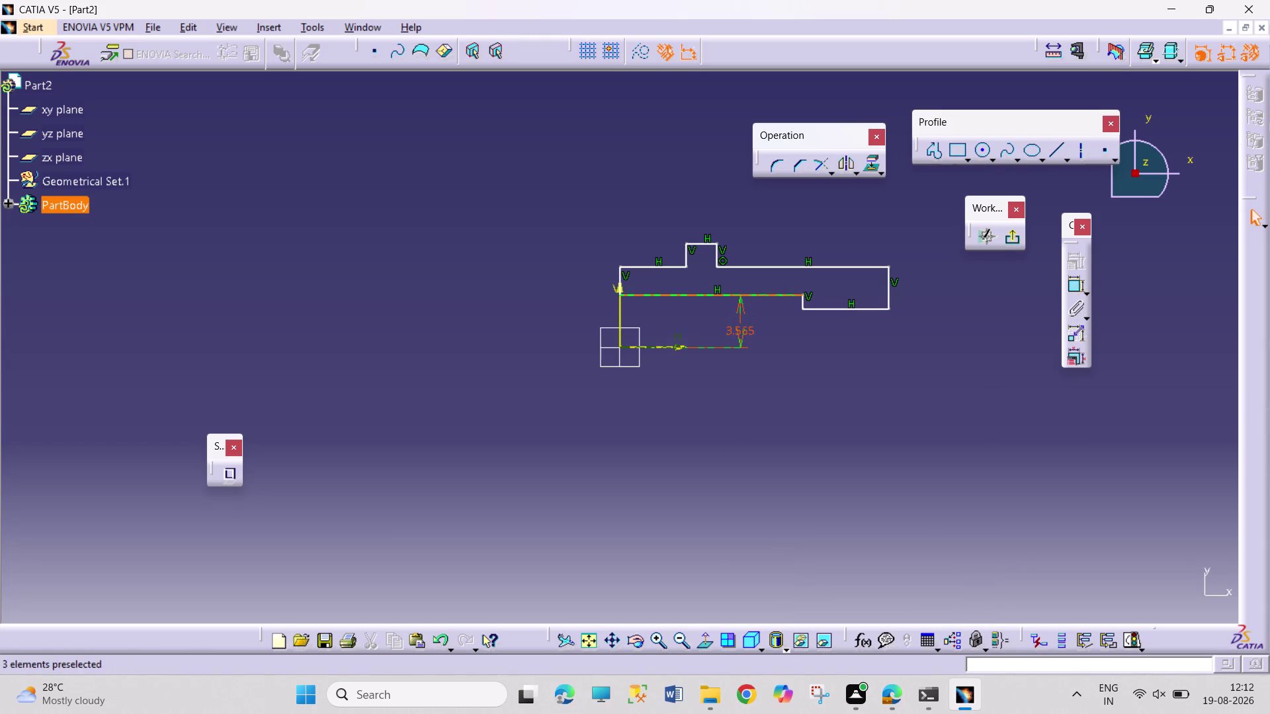
double_click(745, 329)
text(3)
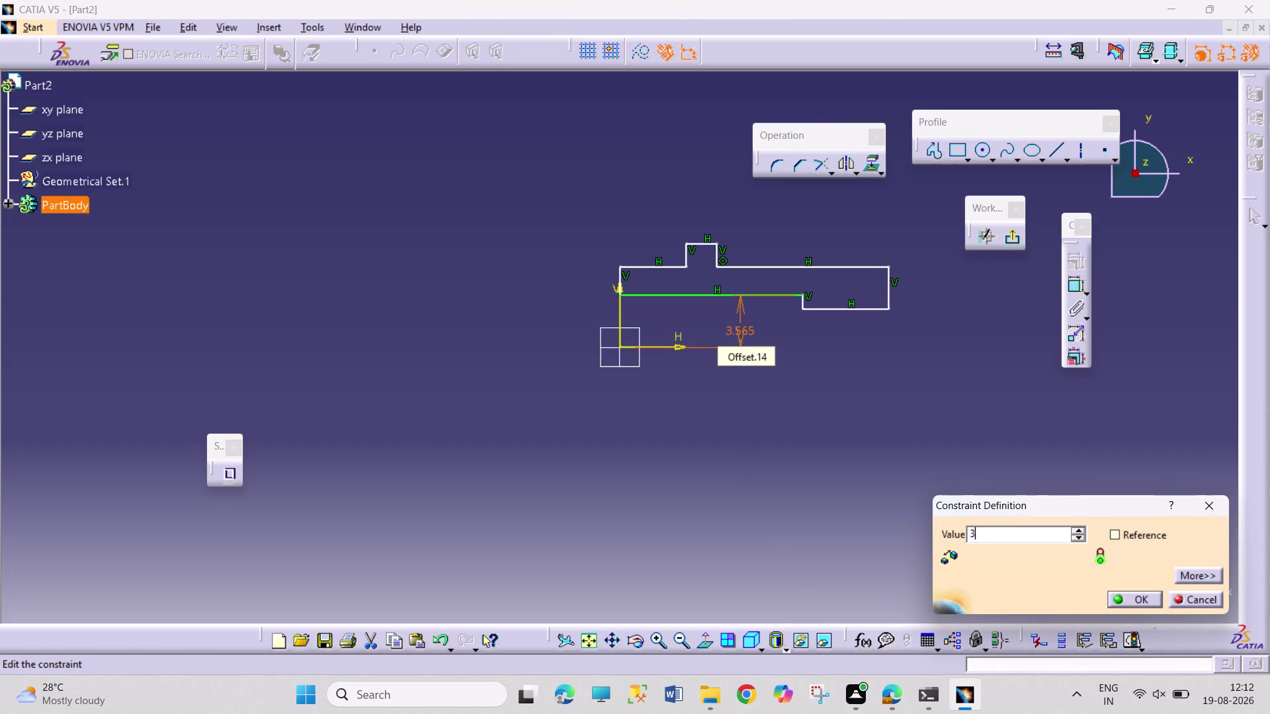
text(.75/2)
key(Return)
click(852, 461)
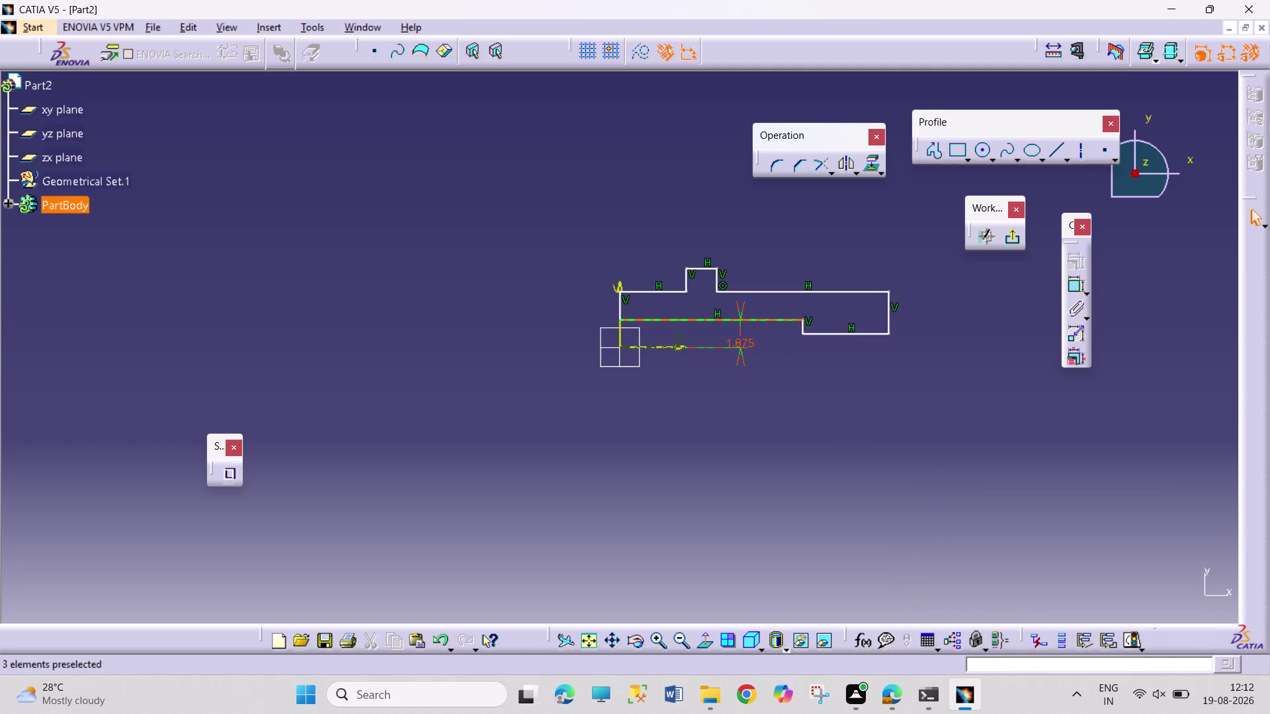
drag(741, 340, 738, 384)
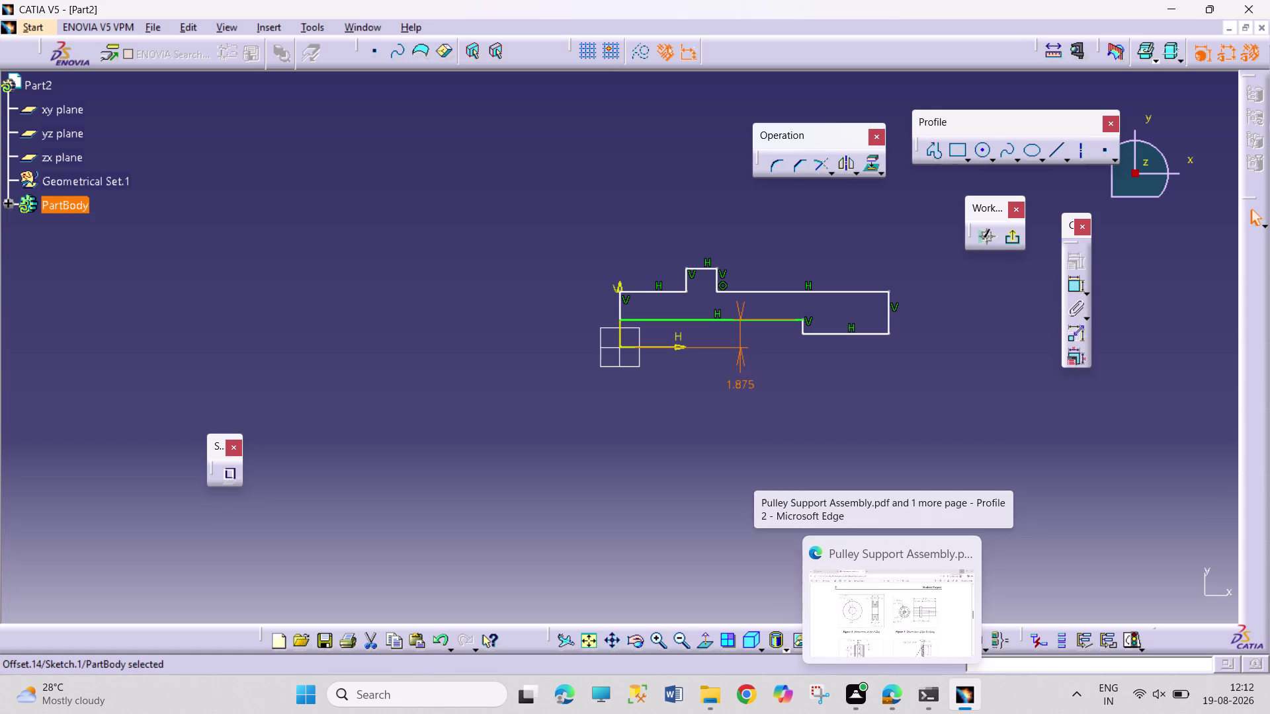
Dimension the lower right edge 2.5/2 from the horizontal axis.
click(1076, 285)
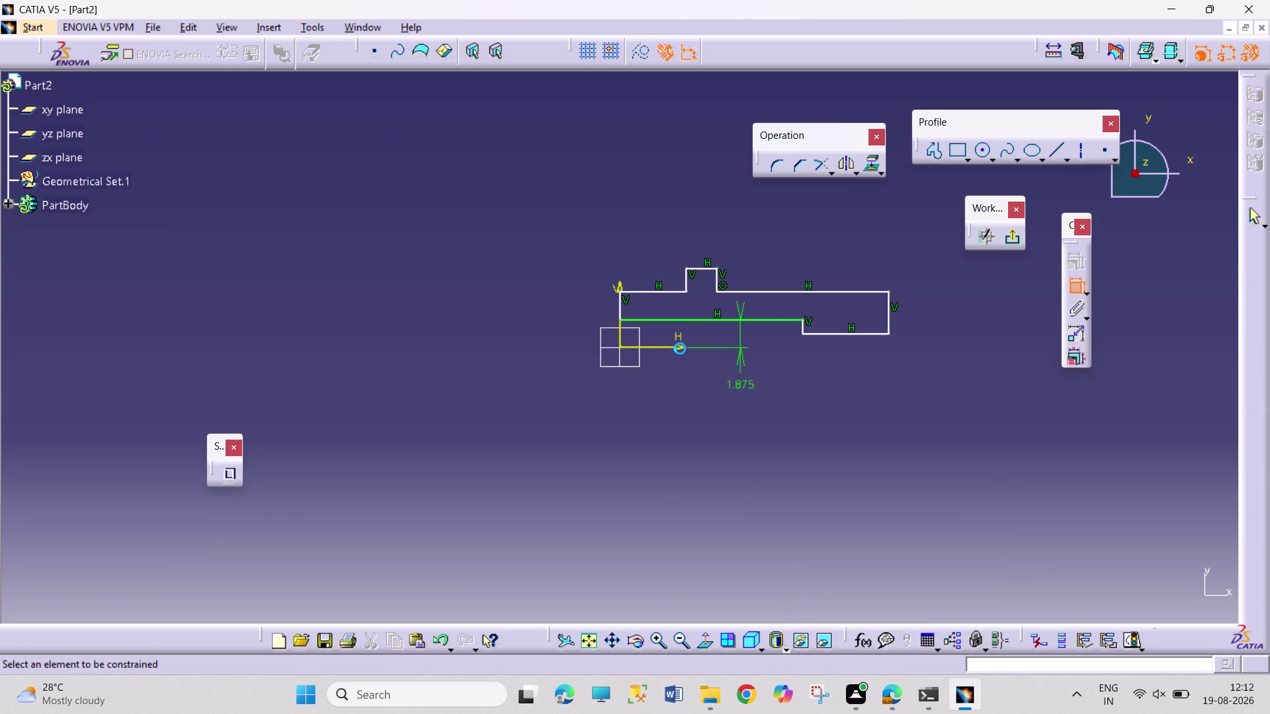
click(676, 348)
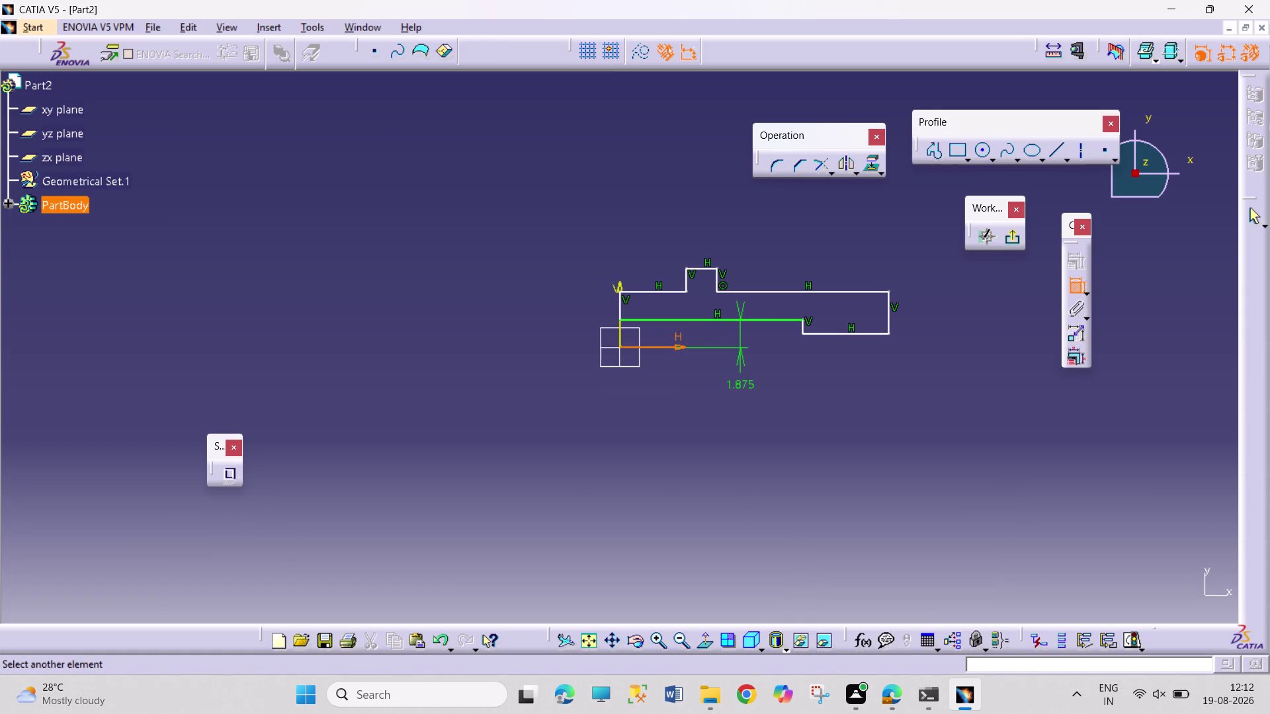
click(861, 332)
click(847, 374)
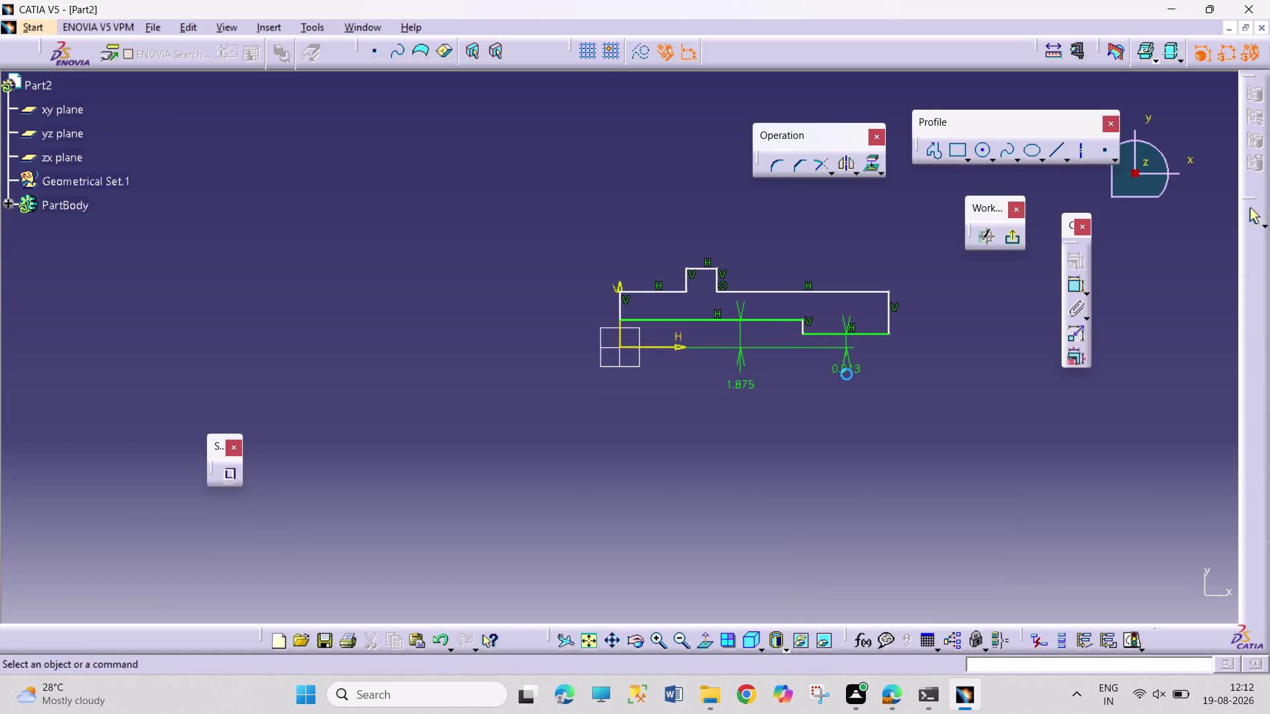
double_click(853, 368)
text(2.)
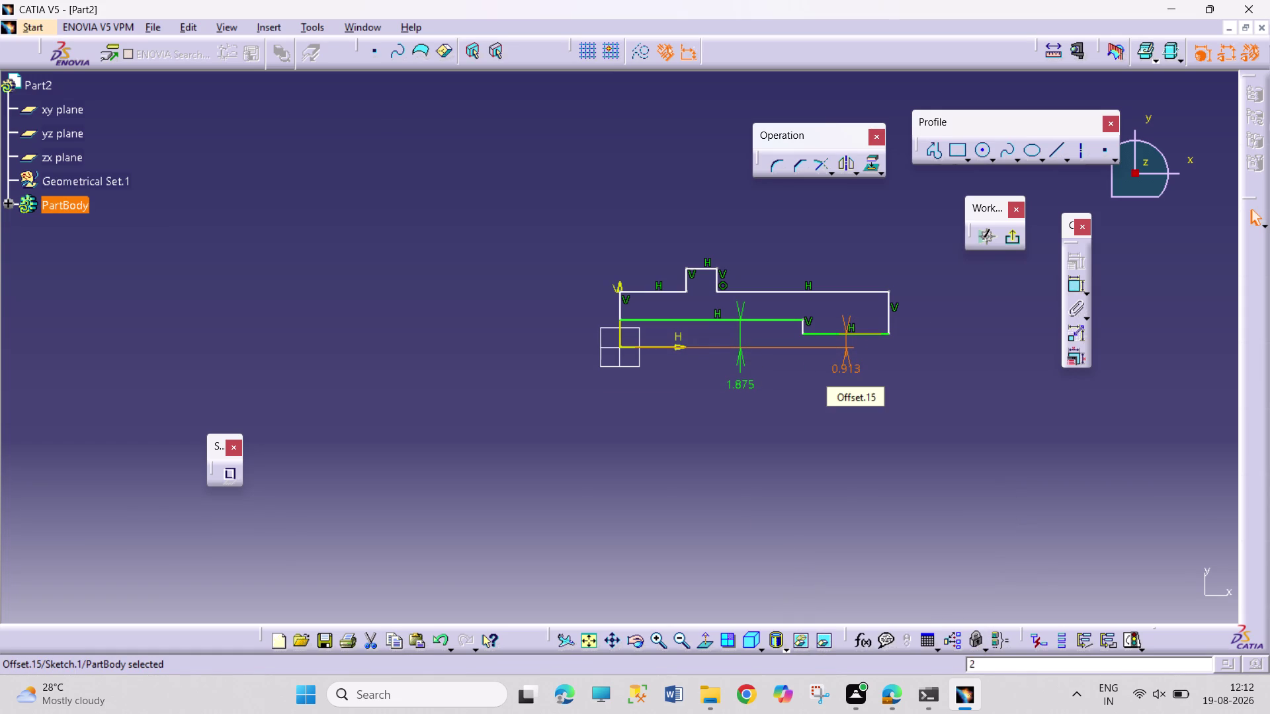
text(5)
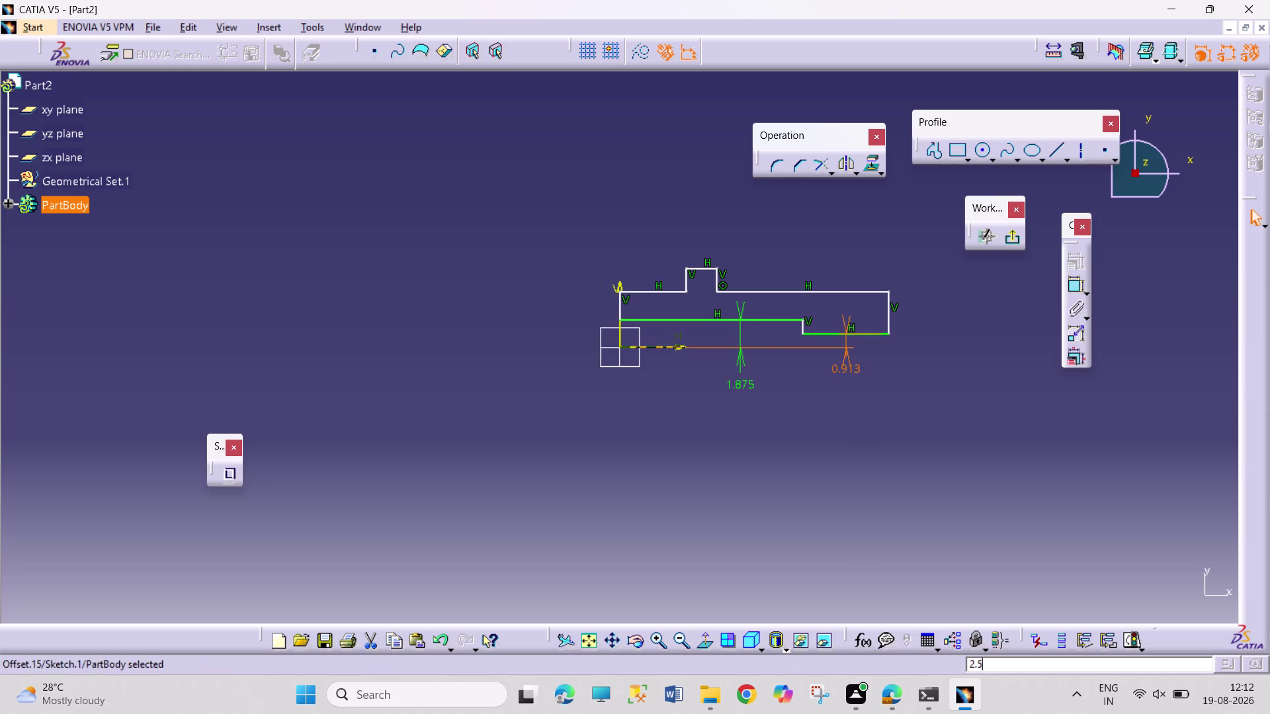
double_click(860, 365)
text(2.)
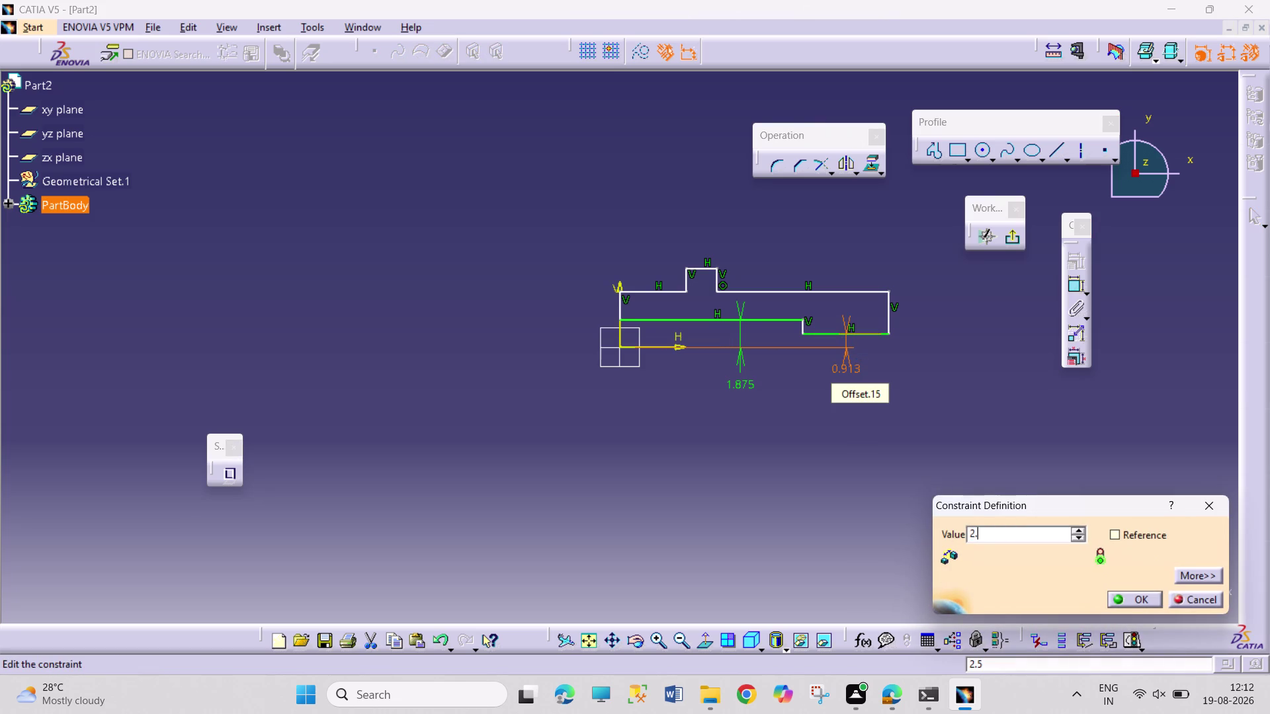
text(5/2)
key(Return)
click(922, 390)
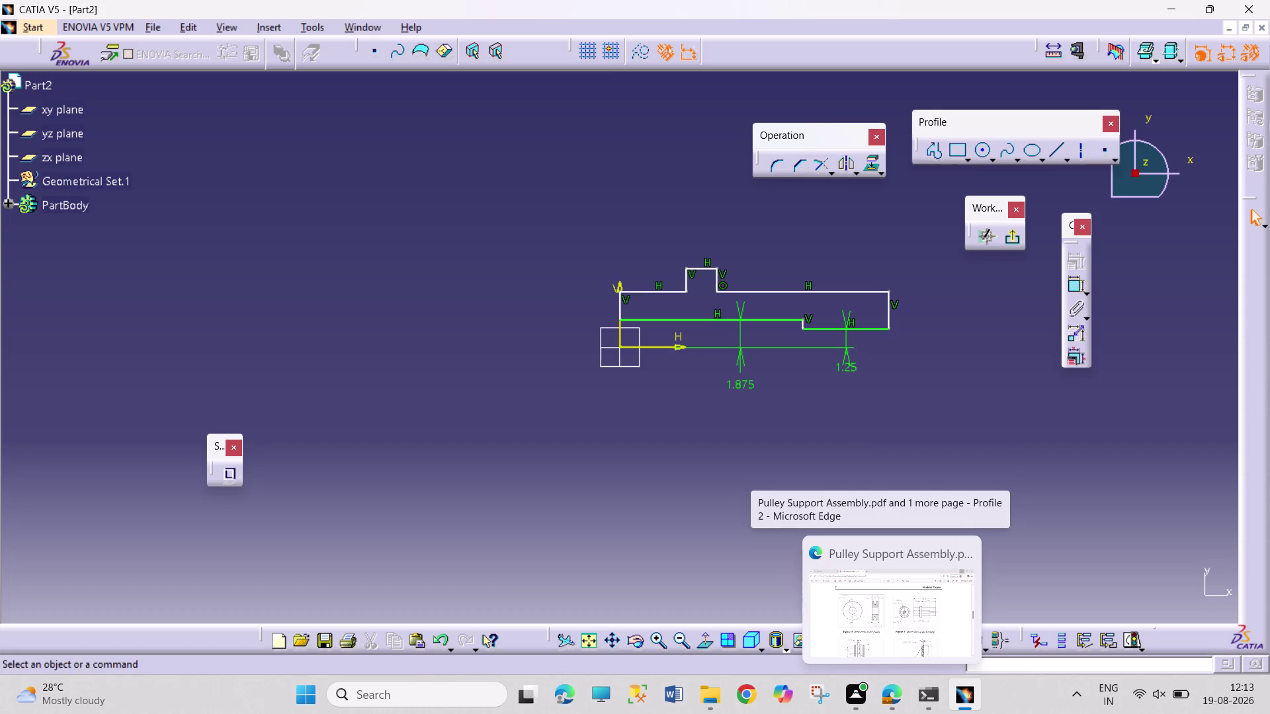
click(1074, 283)
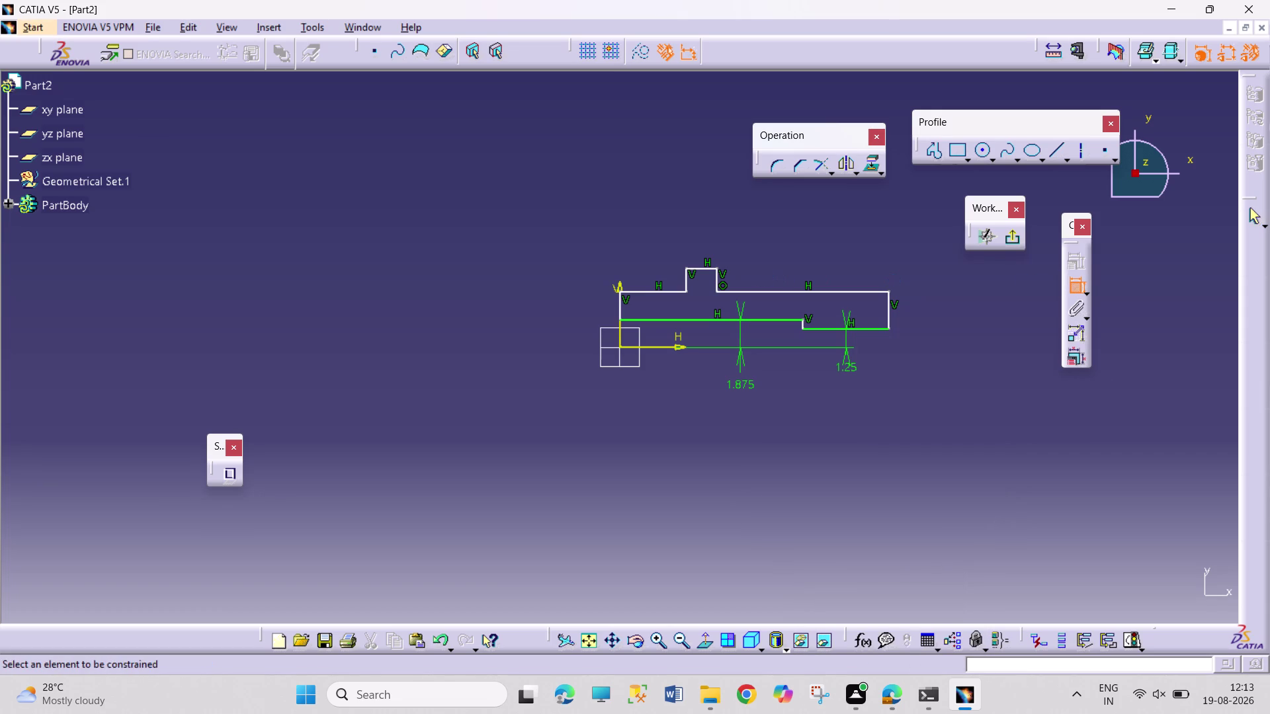
Constrain the raised tab's width to 2.5.
click(706, 269)
click(762, 231)
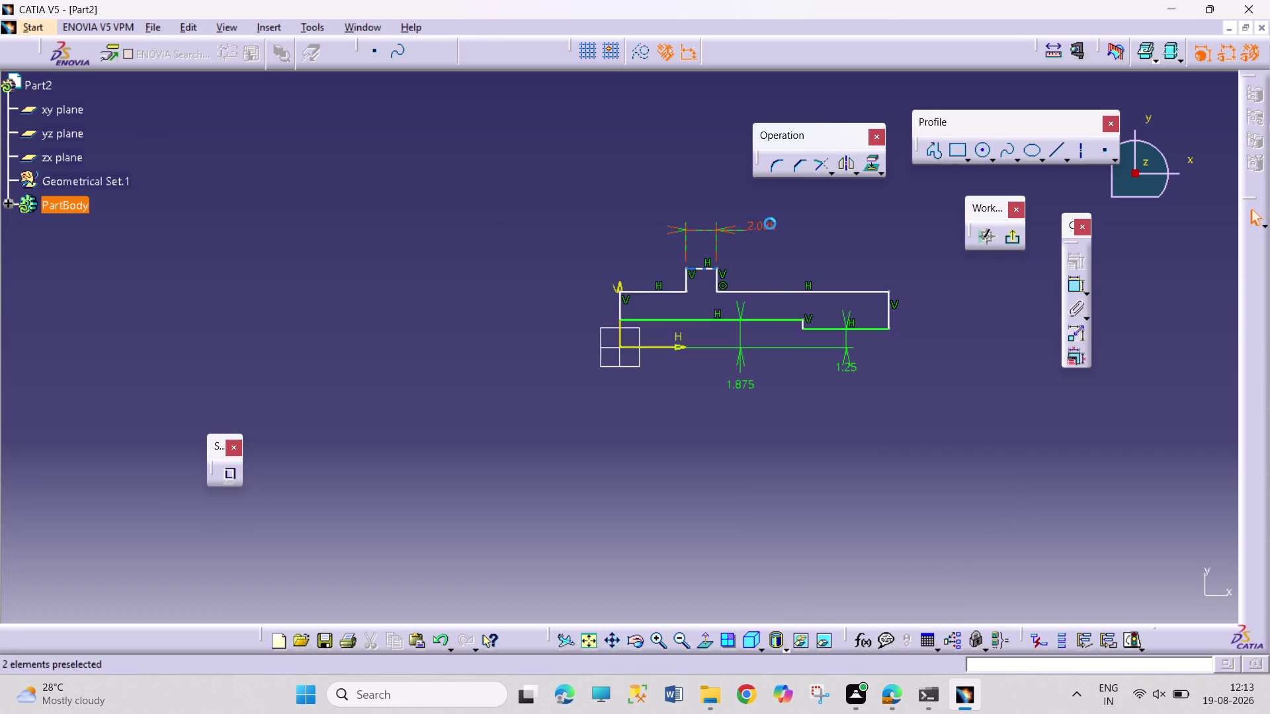
double_click(772, 223)
text(2.5)
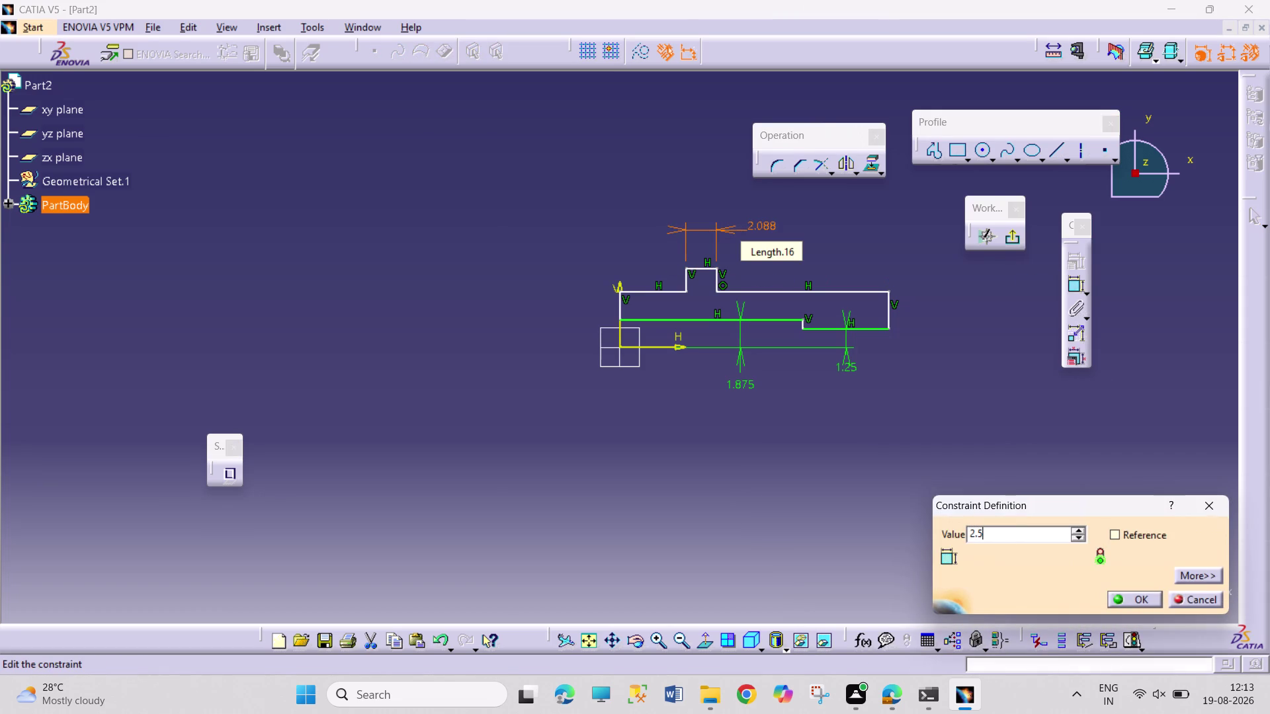
key(Return)
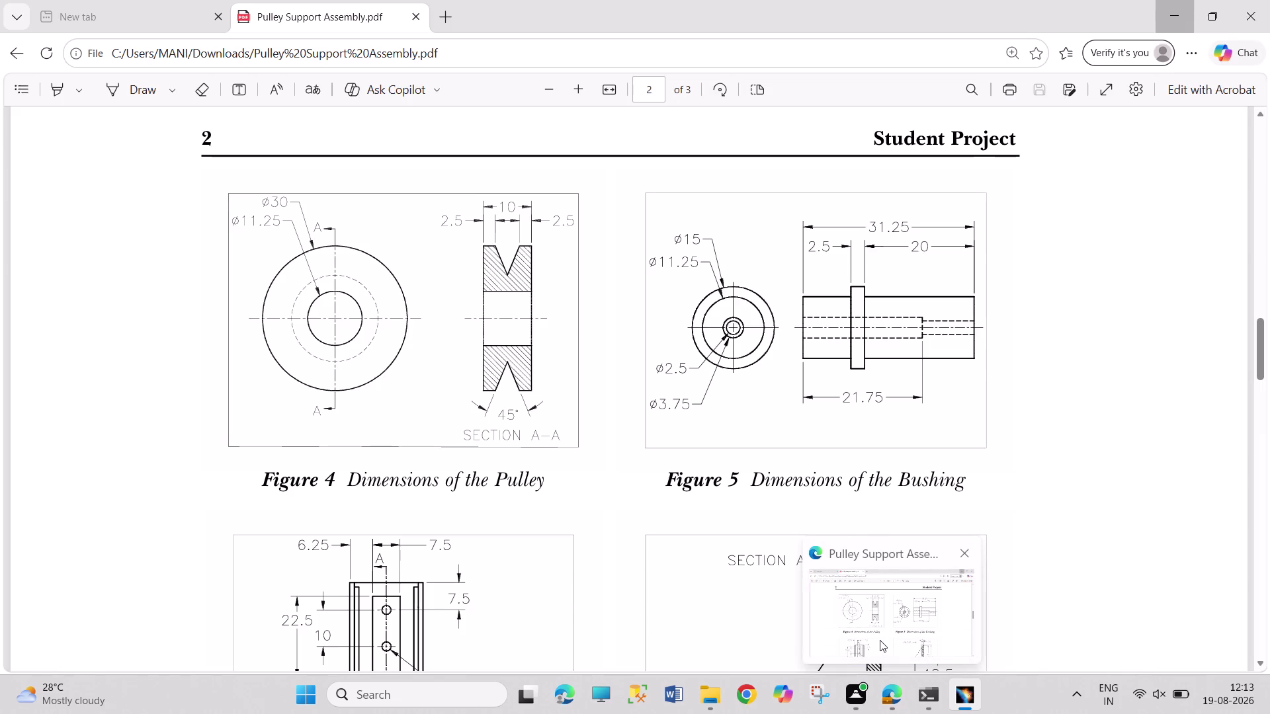
Dimension the tab's right side from the profile's left edge, entering 21.75.
click(1074, 285)
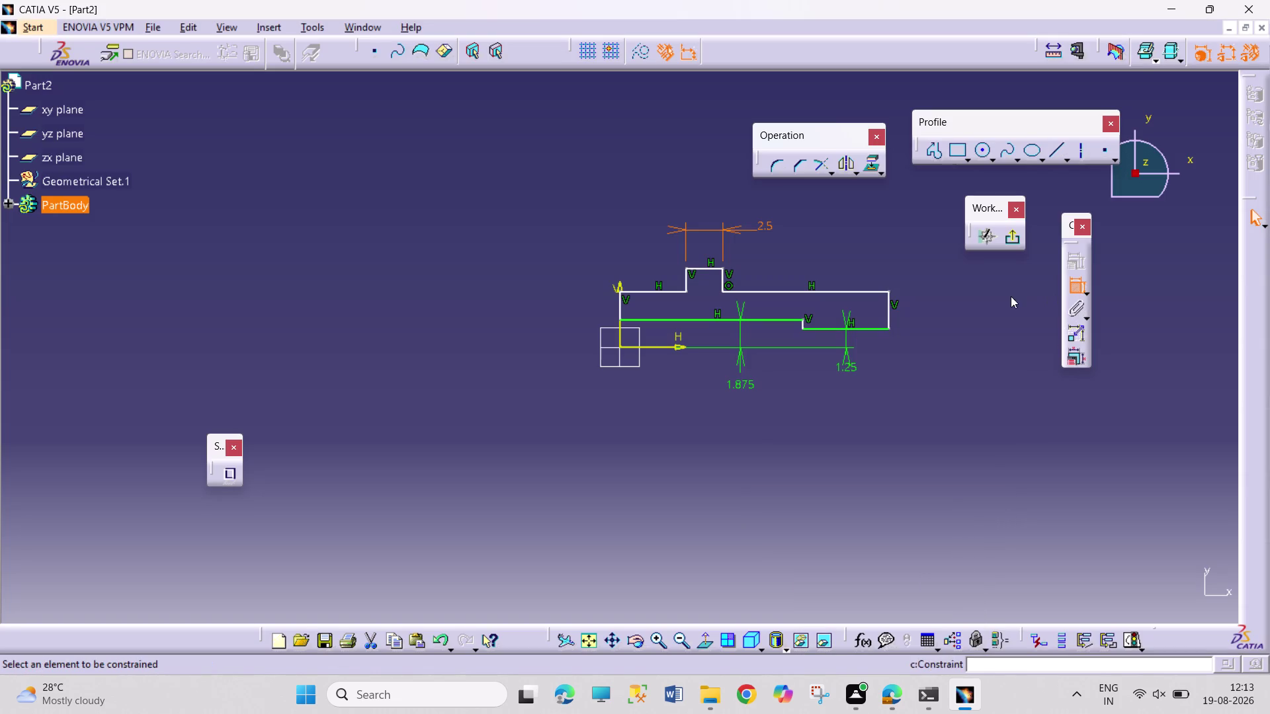
click(619, 307)
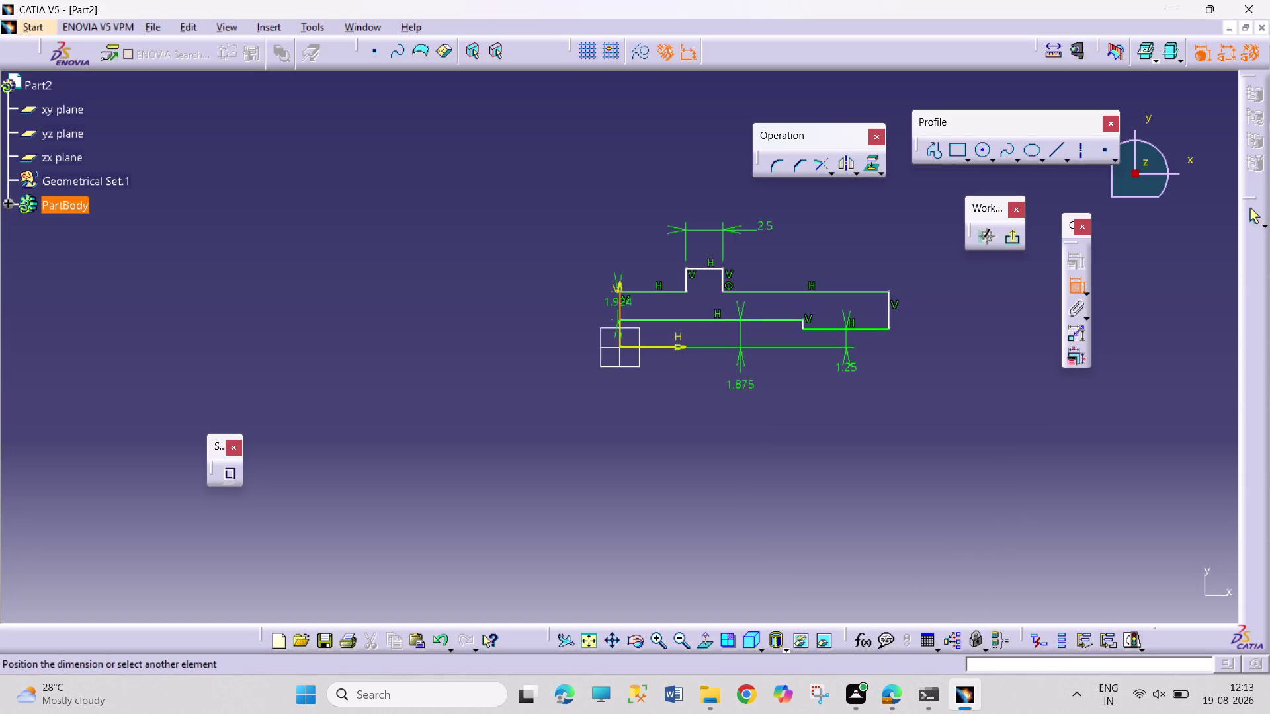
click(725, 285)
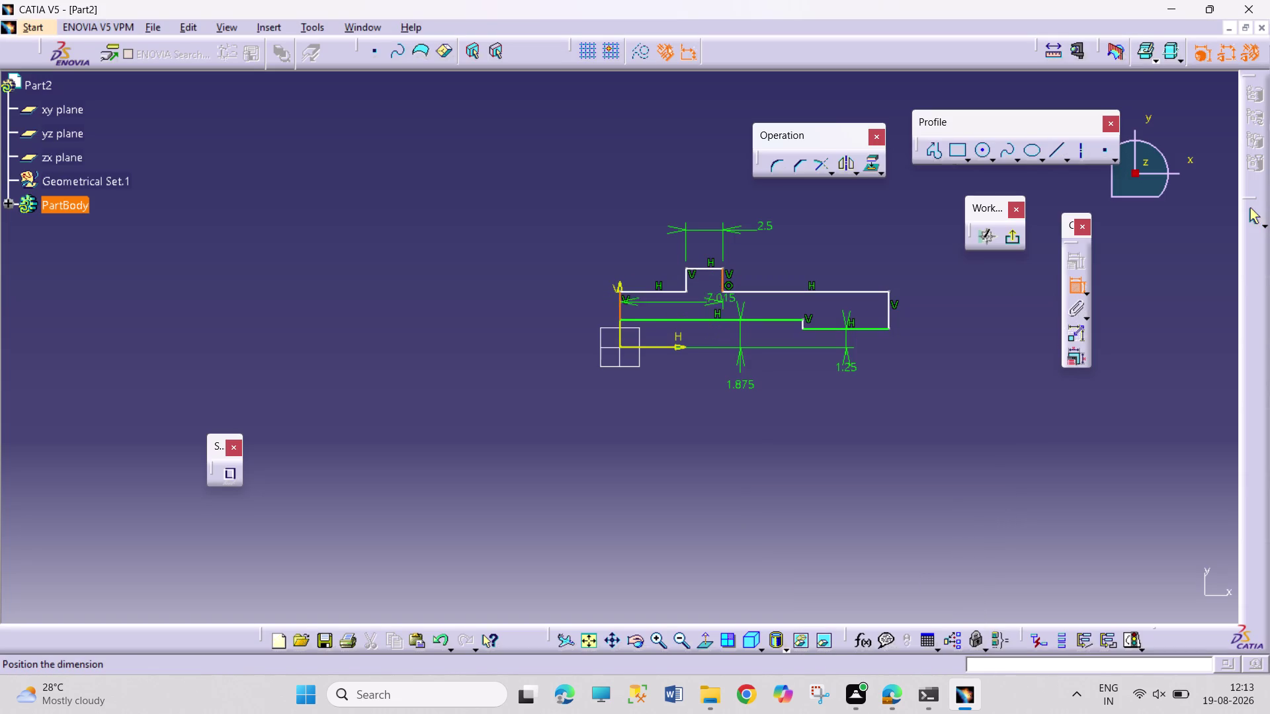
click(694, 482)
double_click(691, 473)
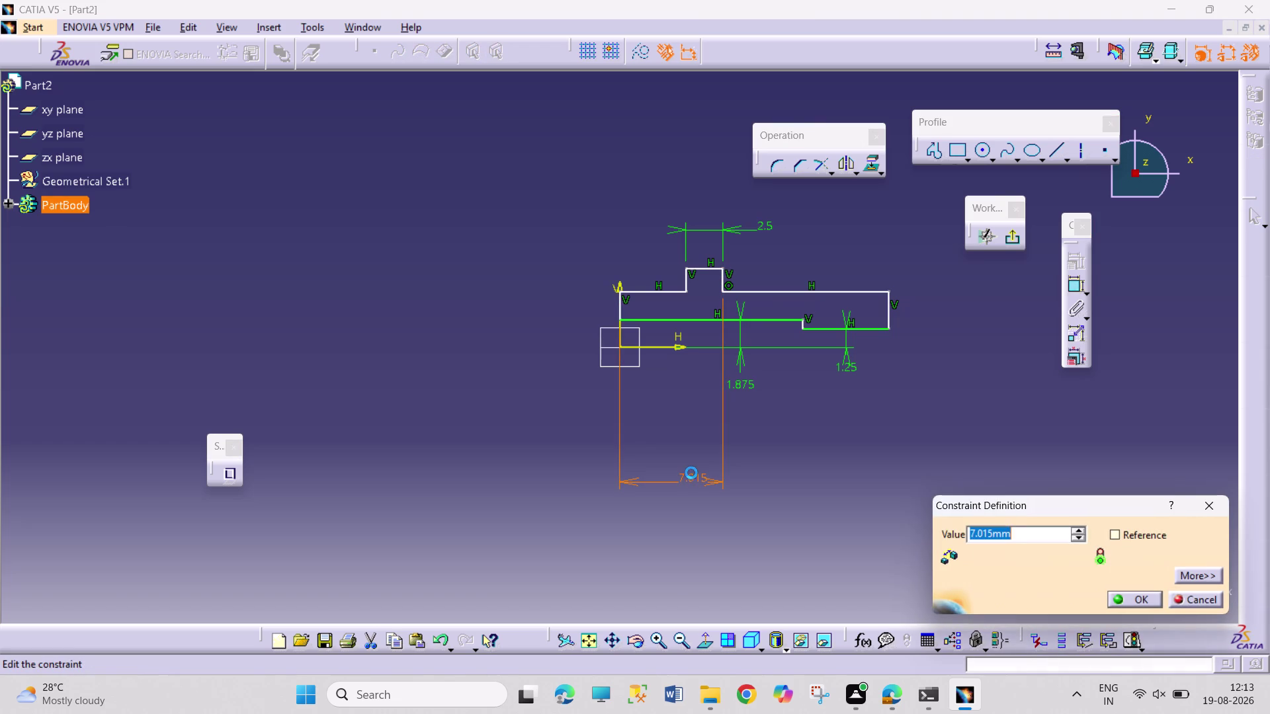
text(21.75)
key(Return)
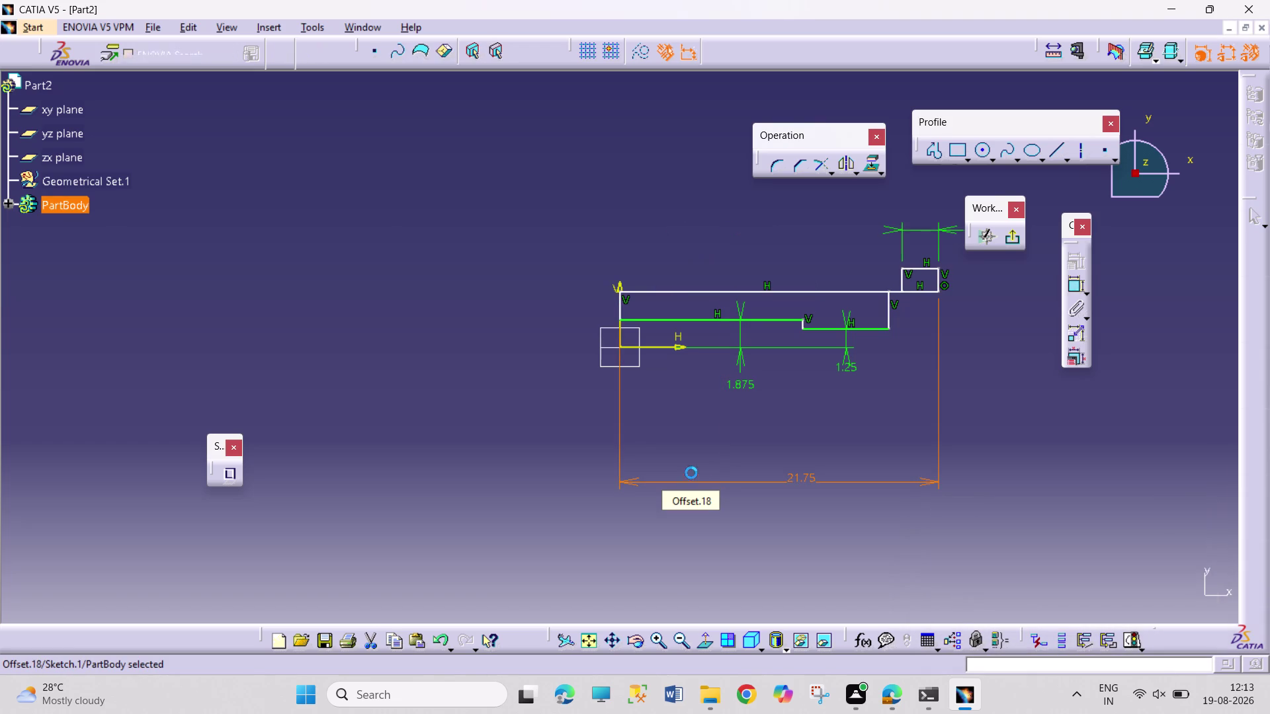
Undo the oversized stretch and the 21.75 length, leaving a 7.015 dimension.
click(1040, 438)
drag(889, 311, 1018, 321)
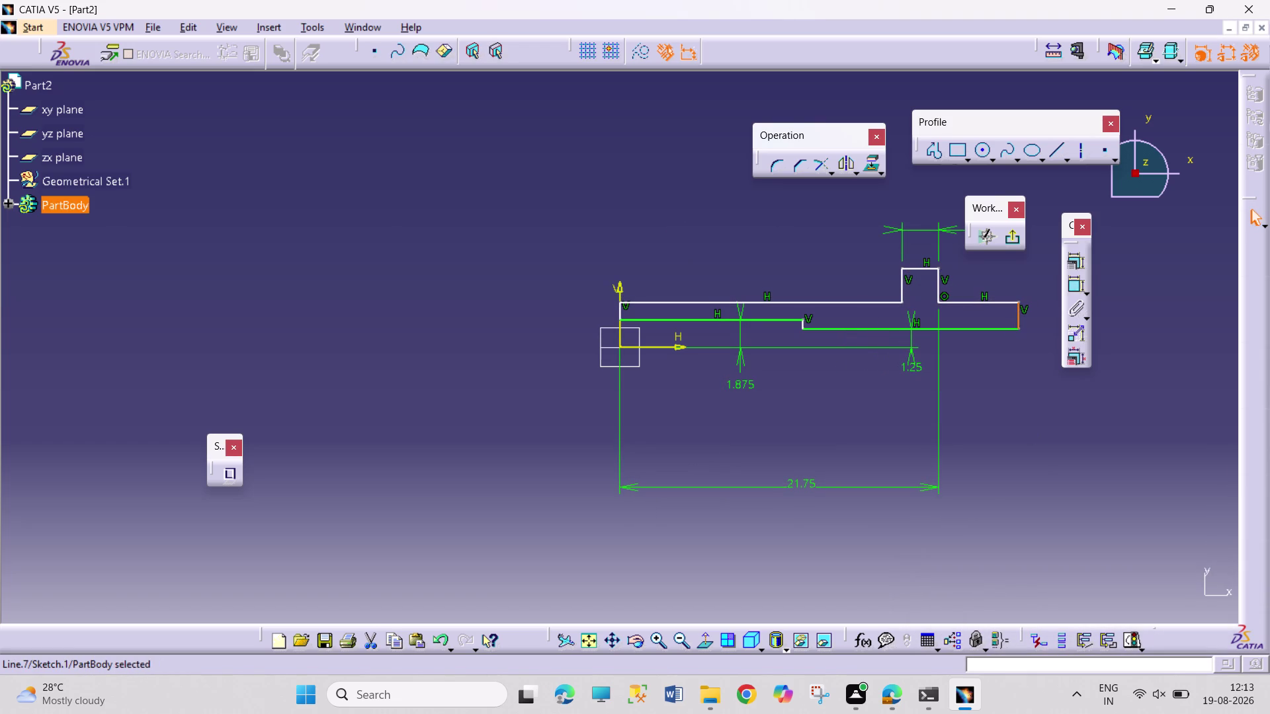
click(1041, 476)
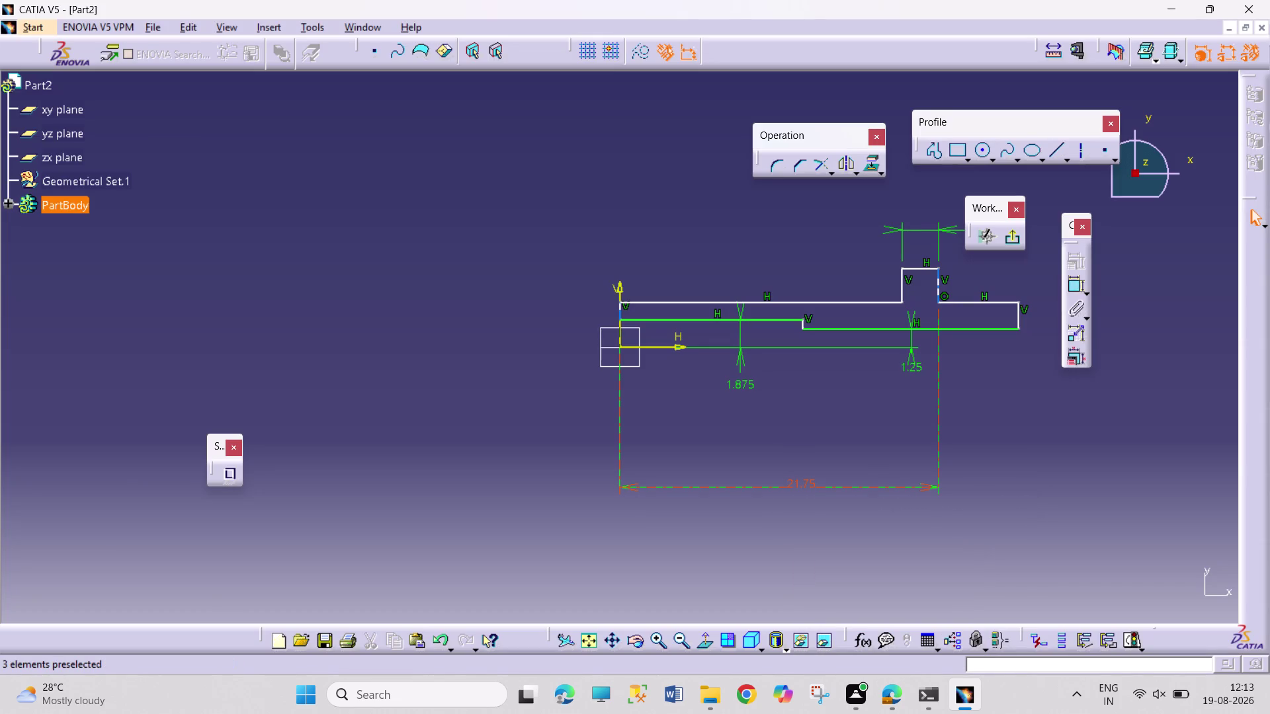
key(ctrl+z)
key(ctrl+z)
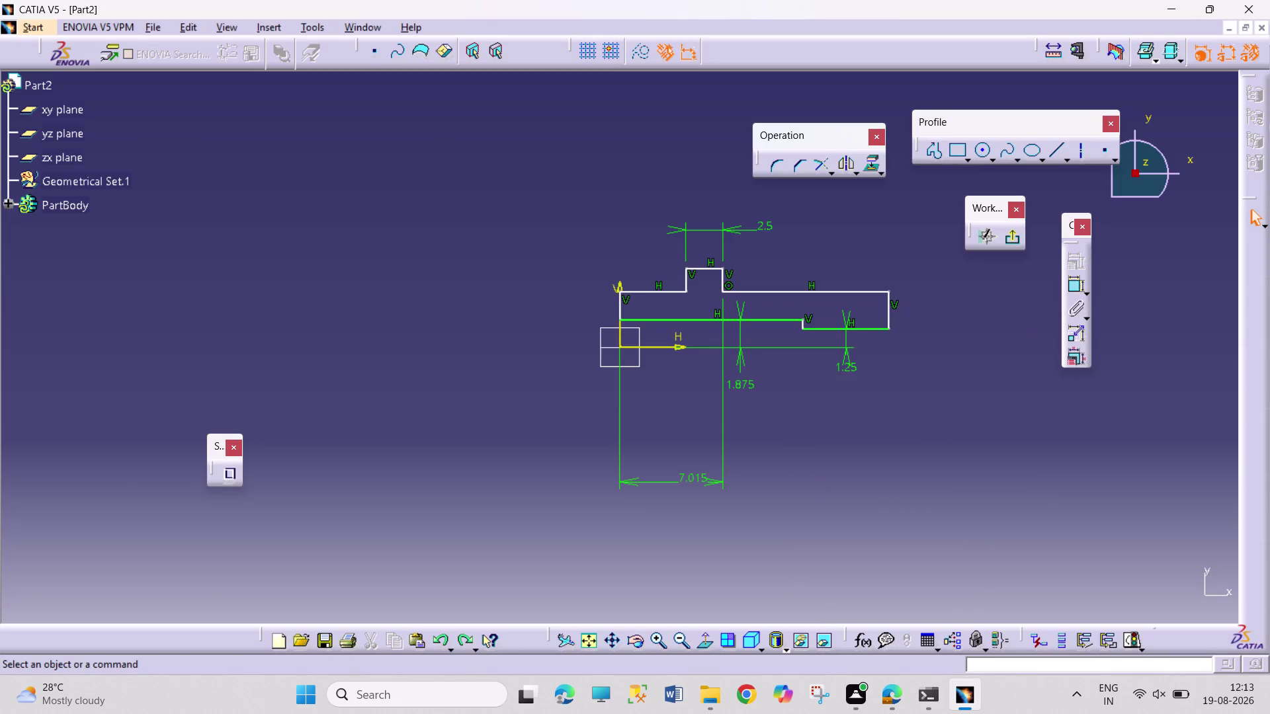
click(961, 519)
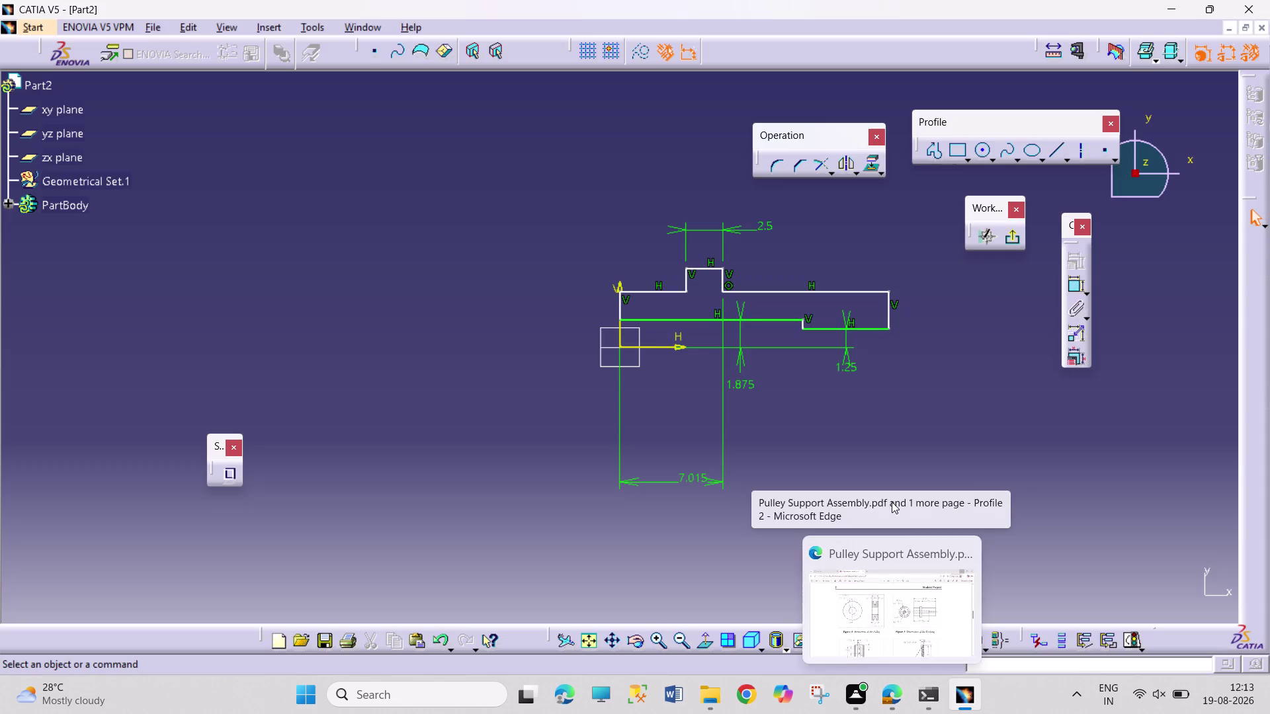
Replace the 7.015 dimension with a 21.75 length from the left edge to the lower step.
right_click(696, 479)
click(715, 440)
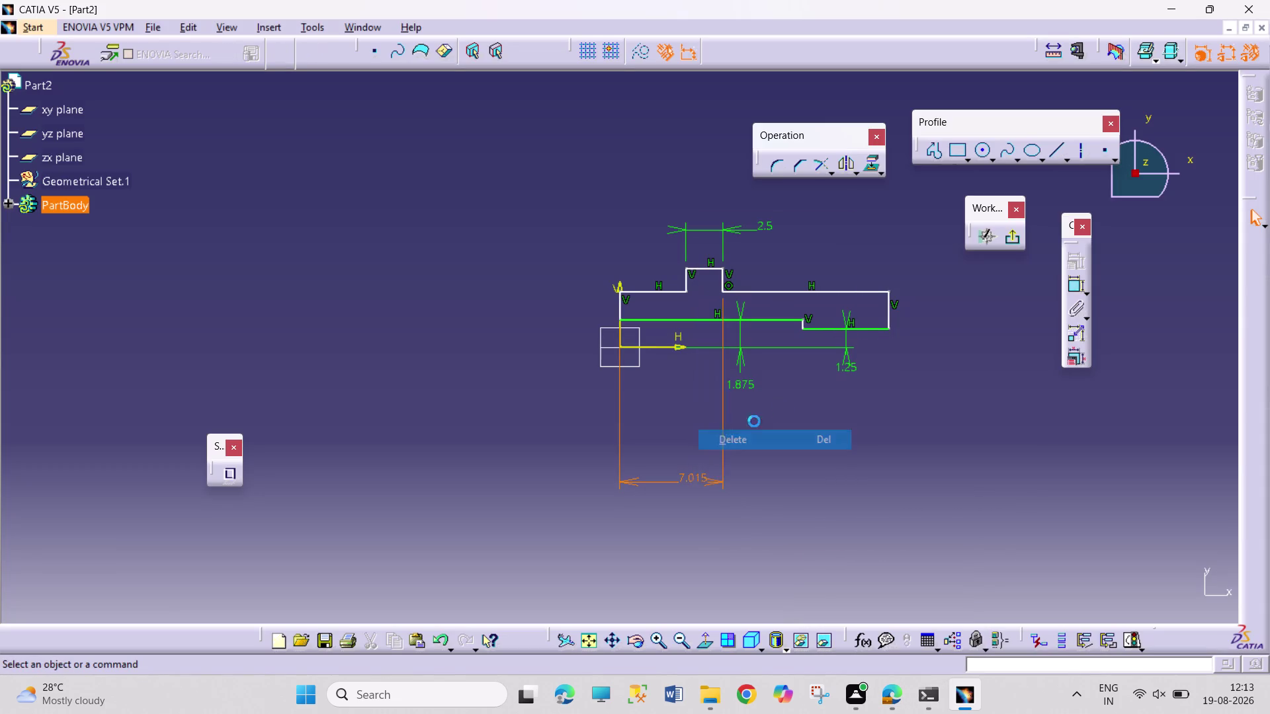
click(1072, 282)
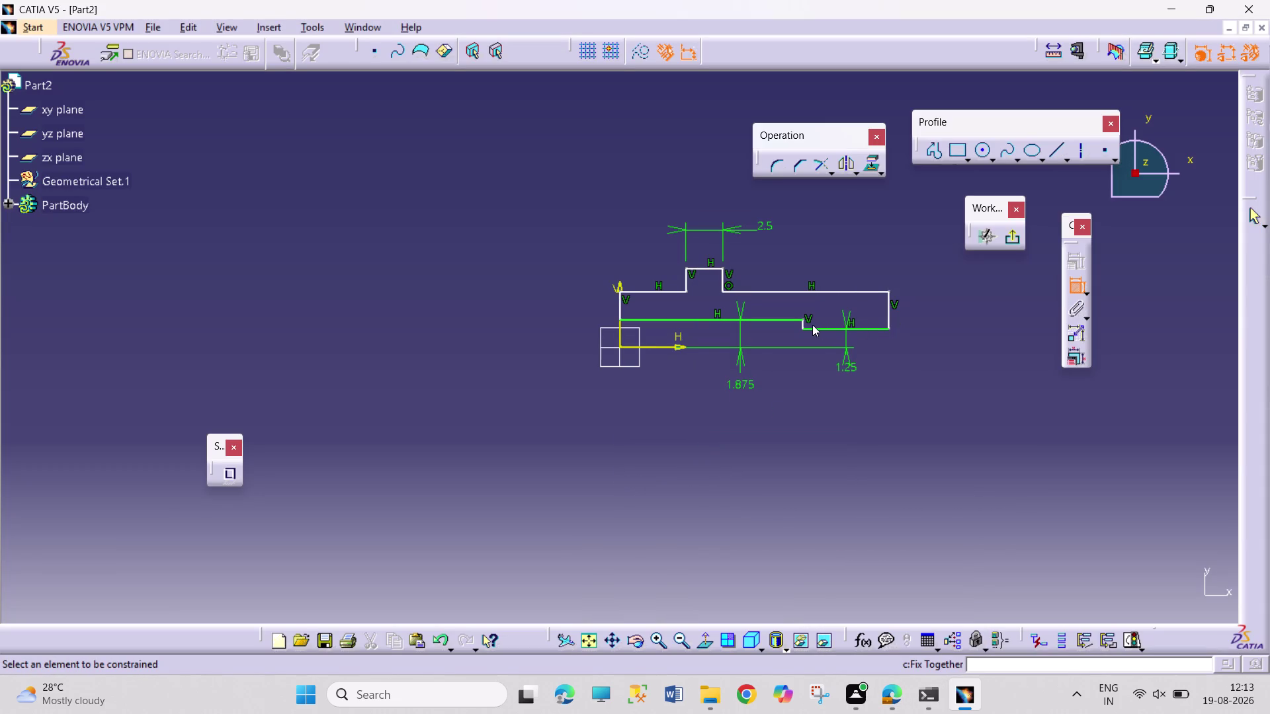
click(803, 323)
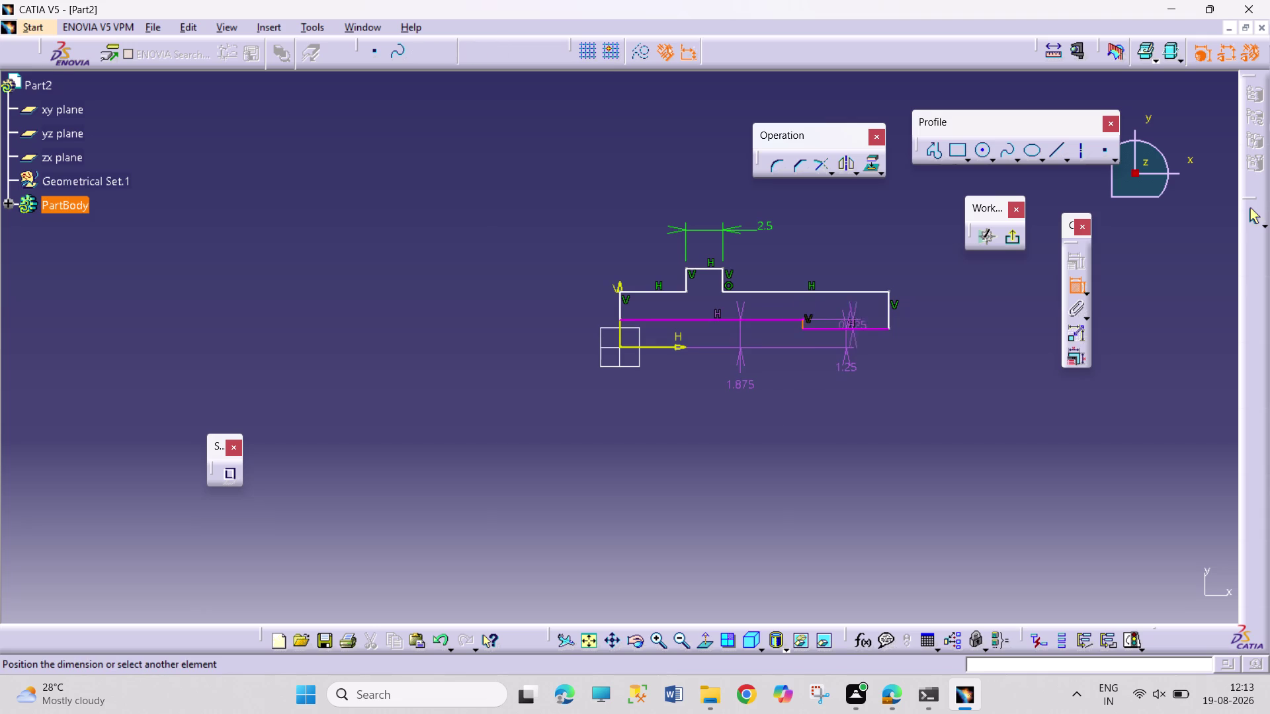
click(621, 339)
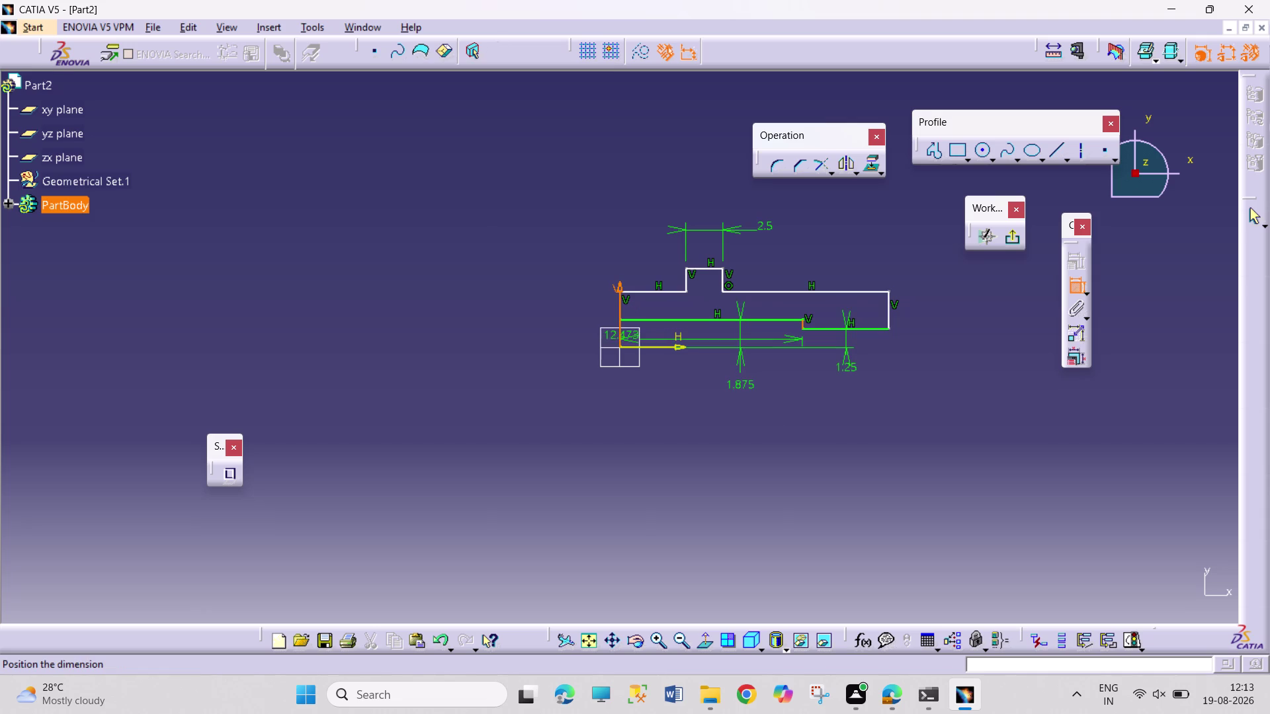
click(688, 434)
double_click(691, 430)
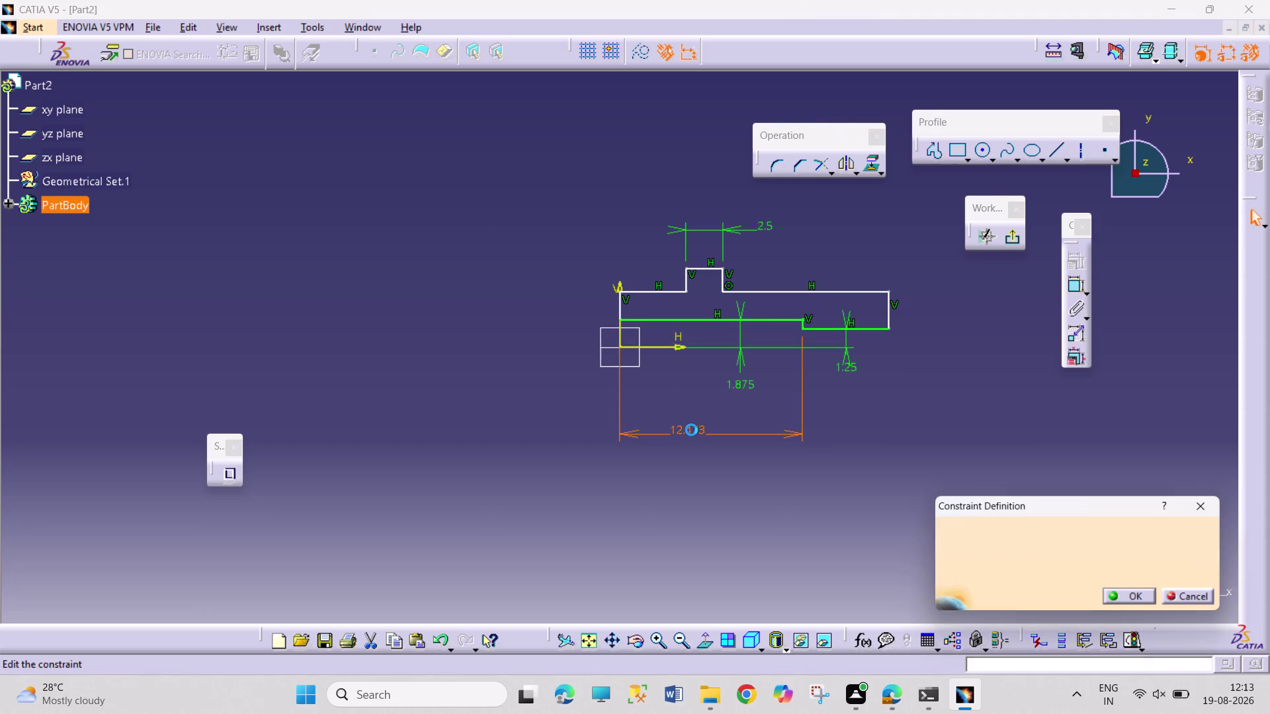
text(21.75)
key(Return)
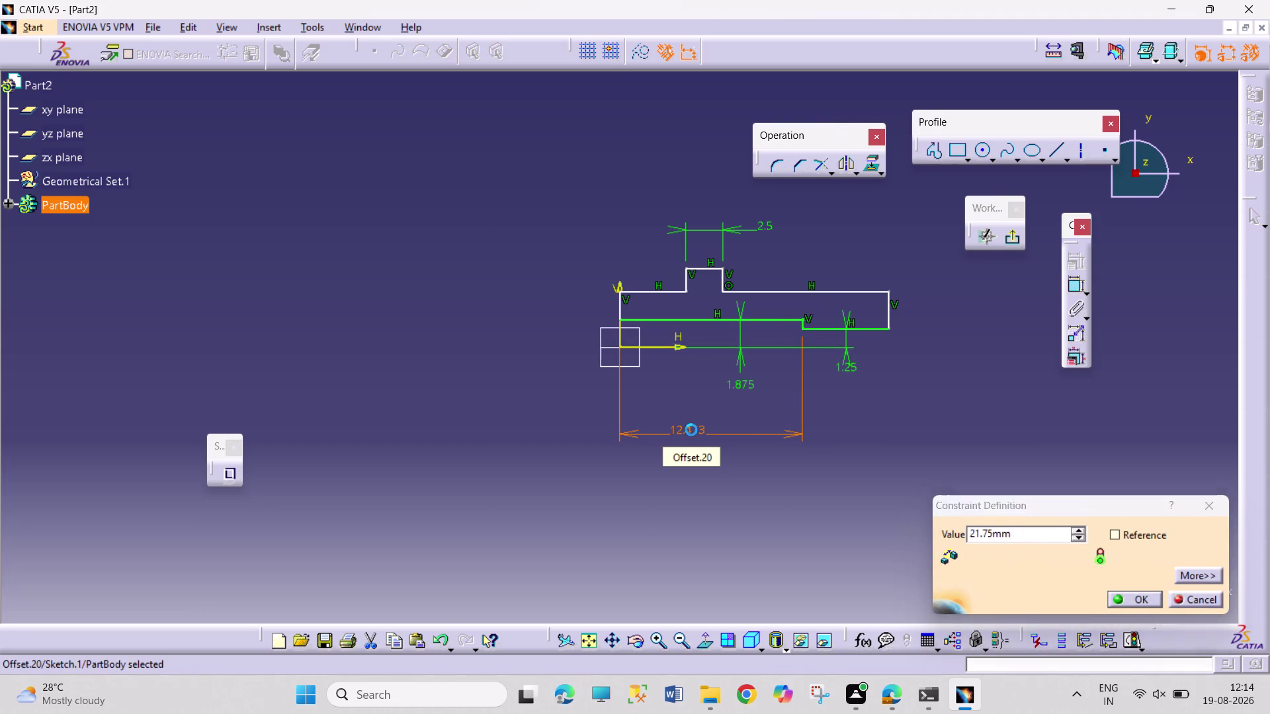
click(827, 536)
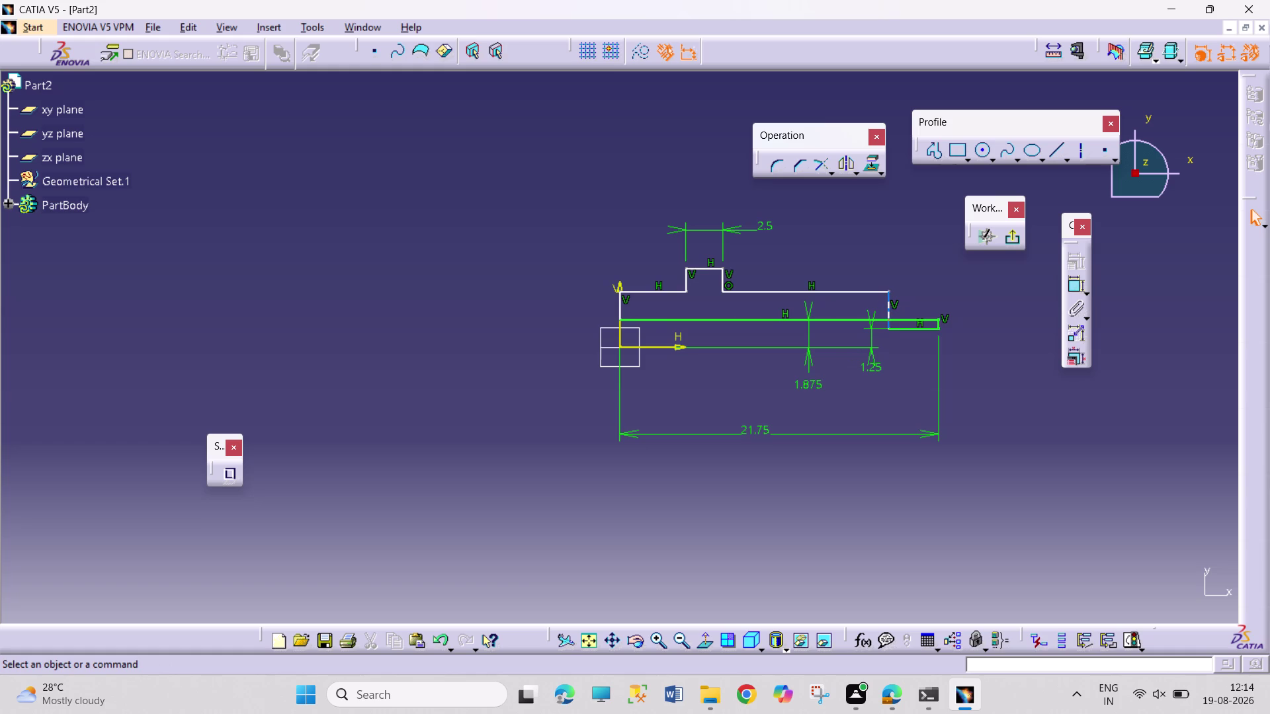
Cancel an unfinished dimension and restart the Constraint tool on the sketch.
drag(891, 311, 986, 309)
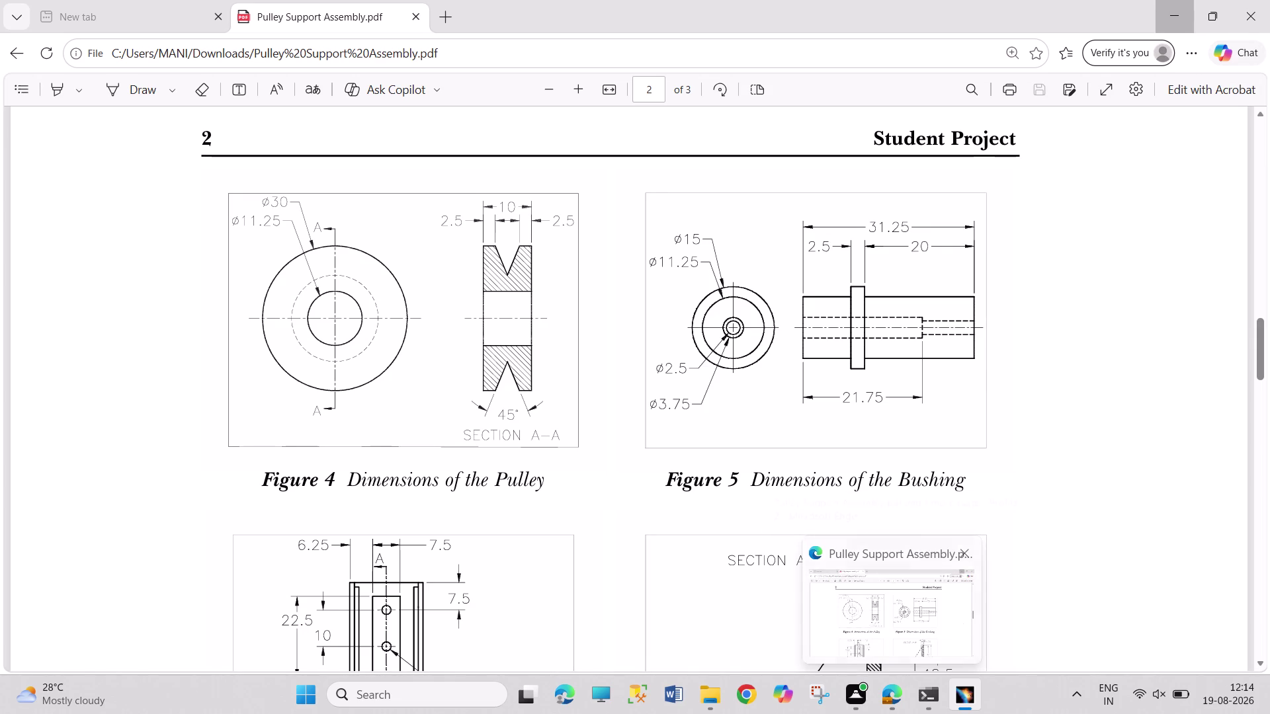
click(1078, 285)
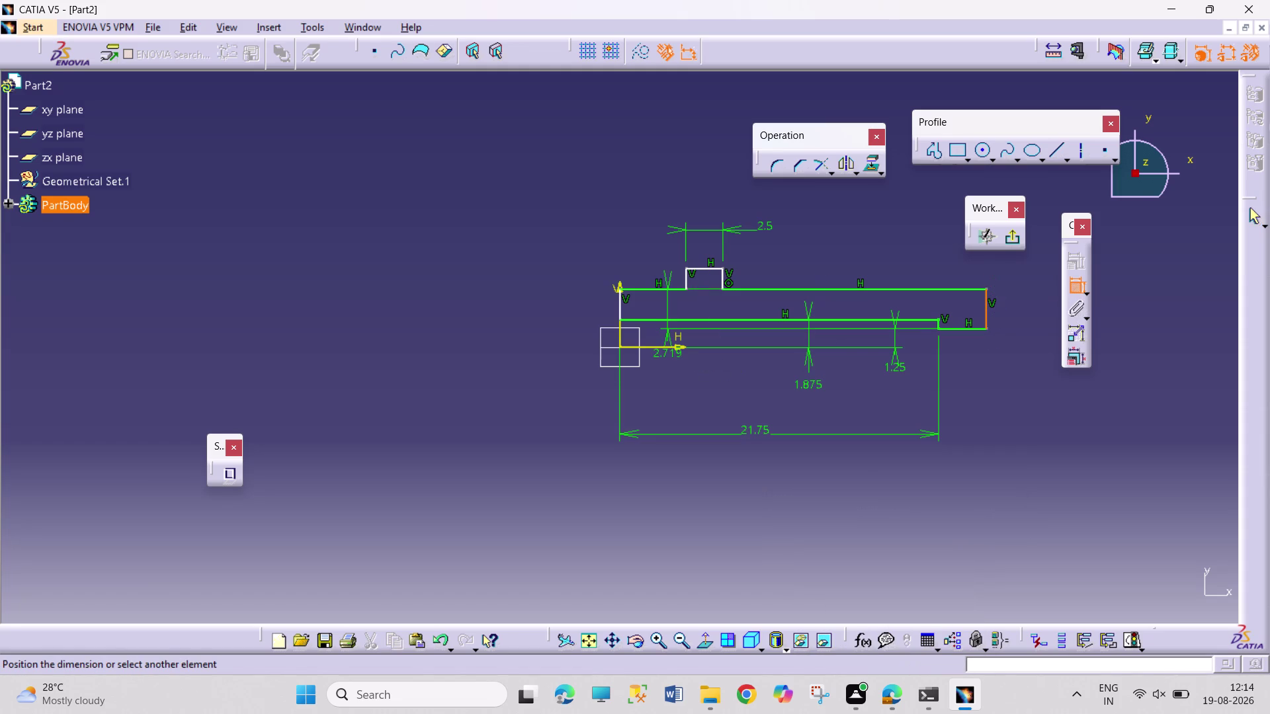
key(Escape)
key(Escape)
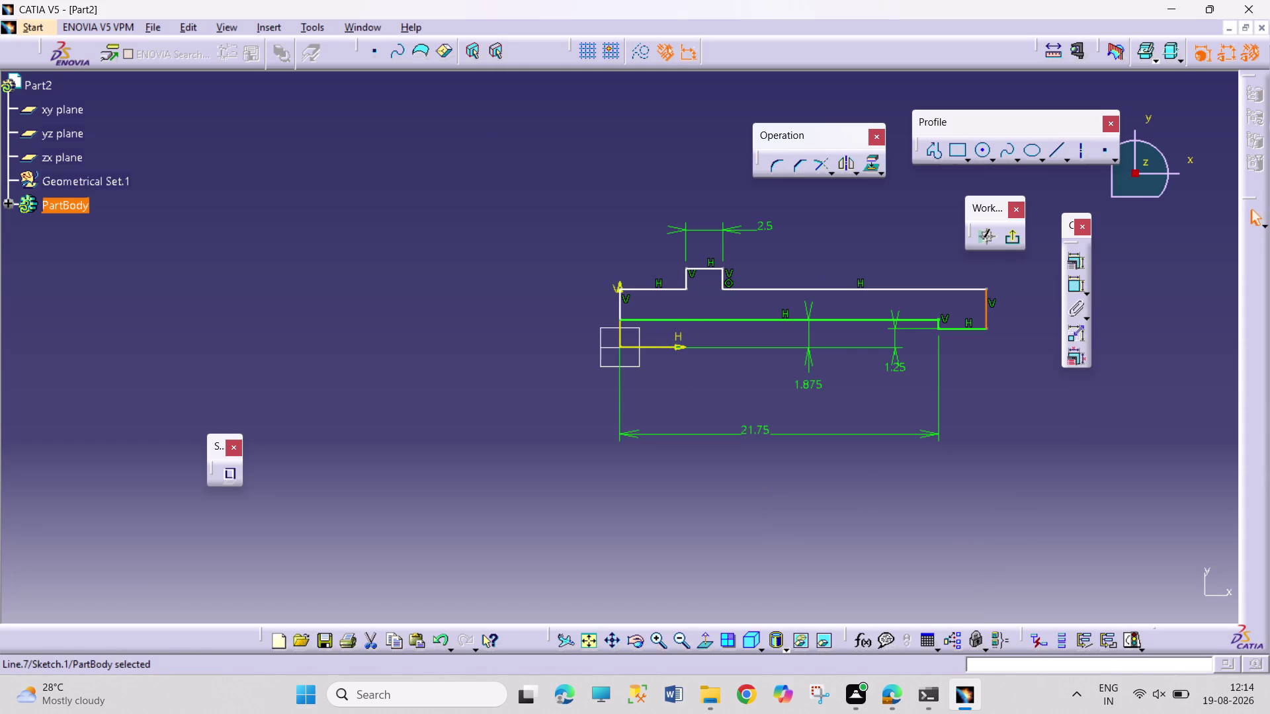
key(Escape)
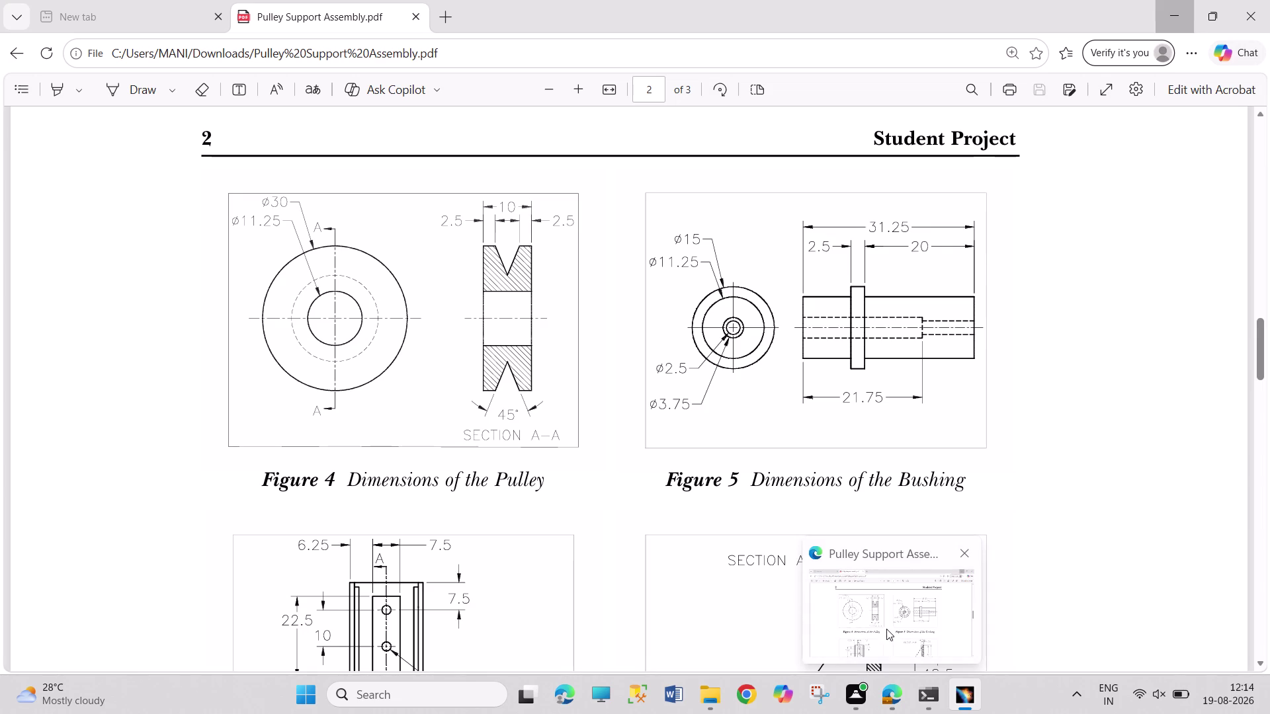
click(1075, 282)
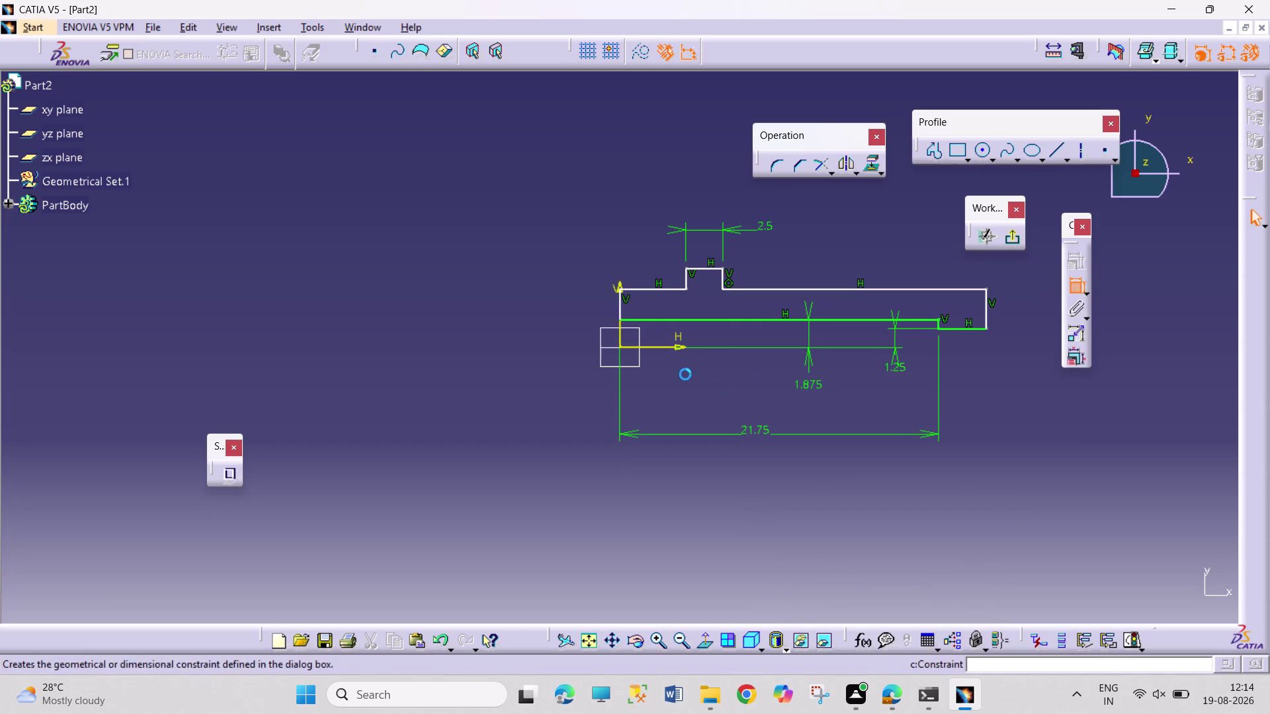
drag(675, 346, 676, 339)
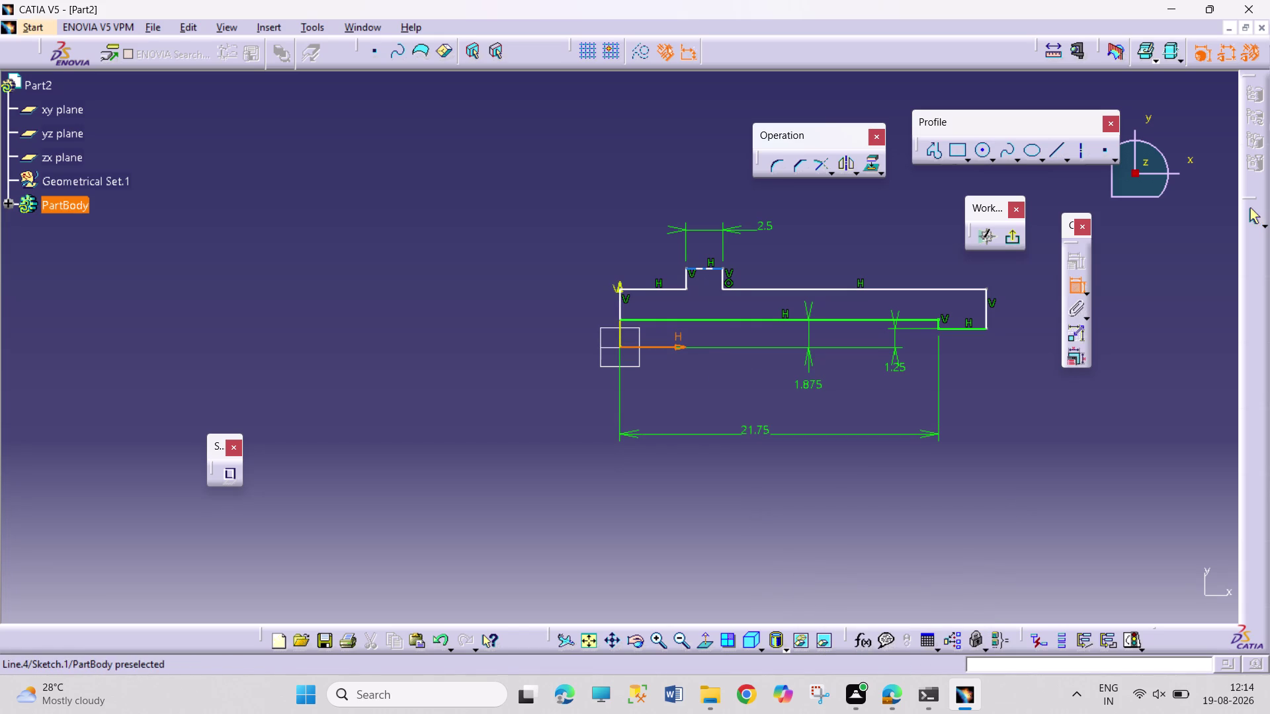
Constrain the collar's top edge to 7.5 above the axis.
click(702, 266)
click(484, 296)
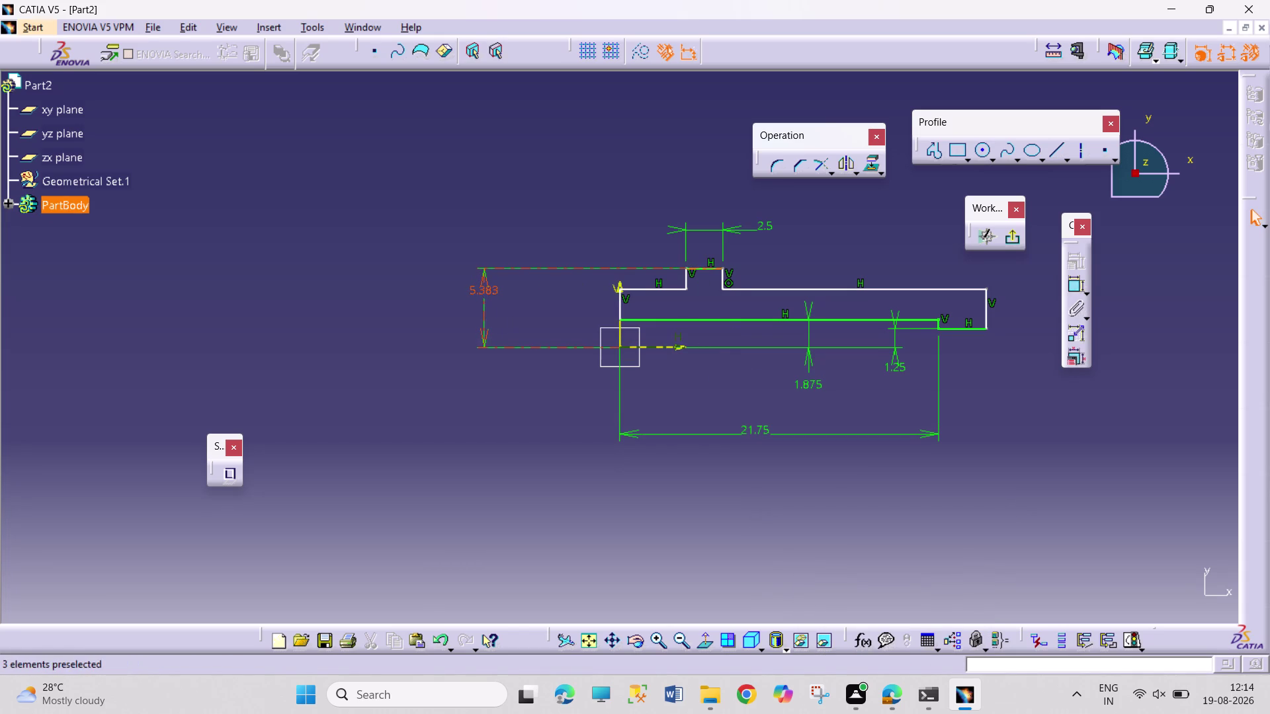
double_click(482, 292)
text(7.5)
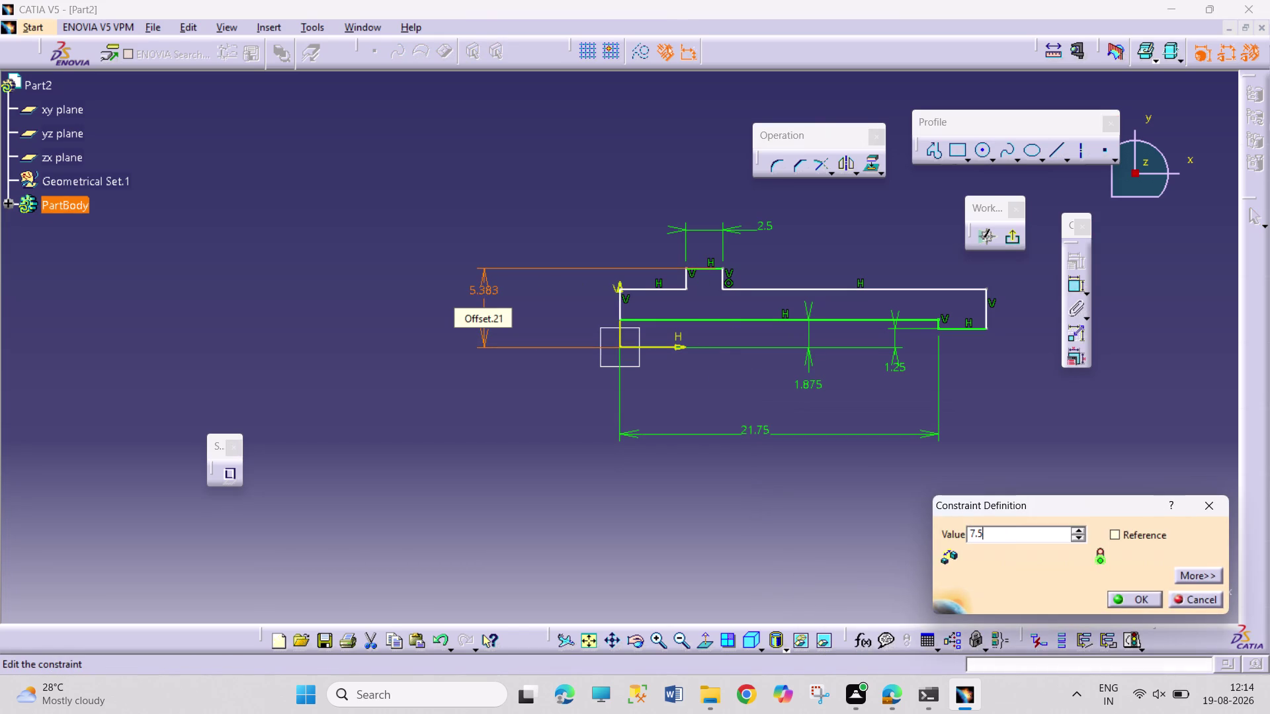
key(Return)
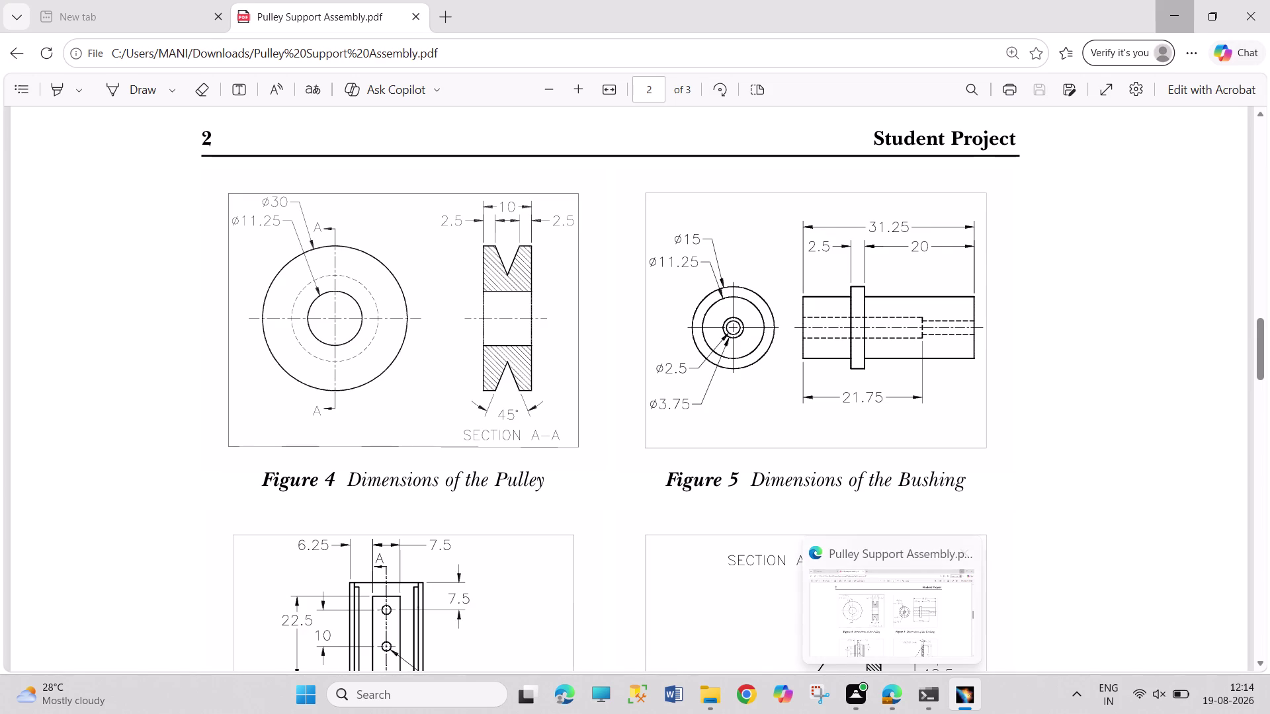
Dimension the left shoulder's height above the axis, entering 11.25/2.
click(1075, 289)
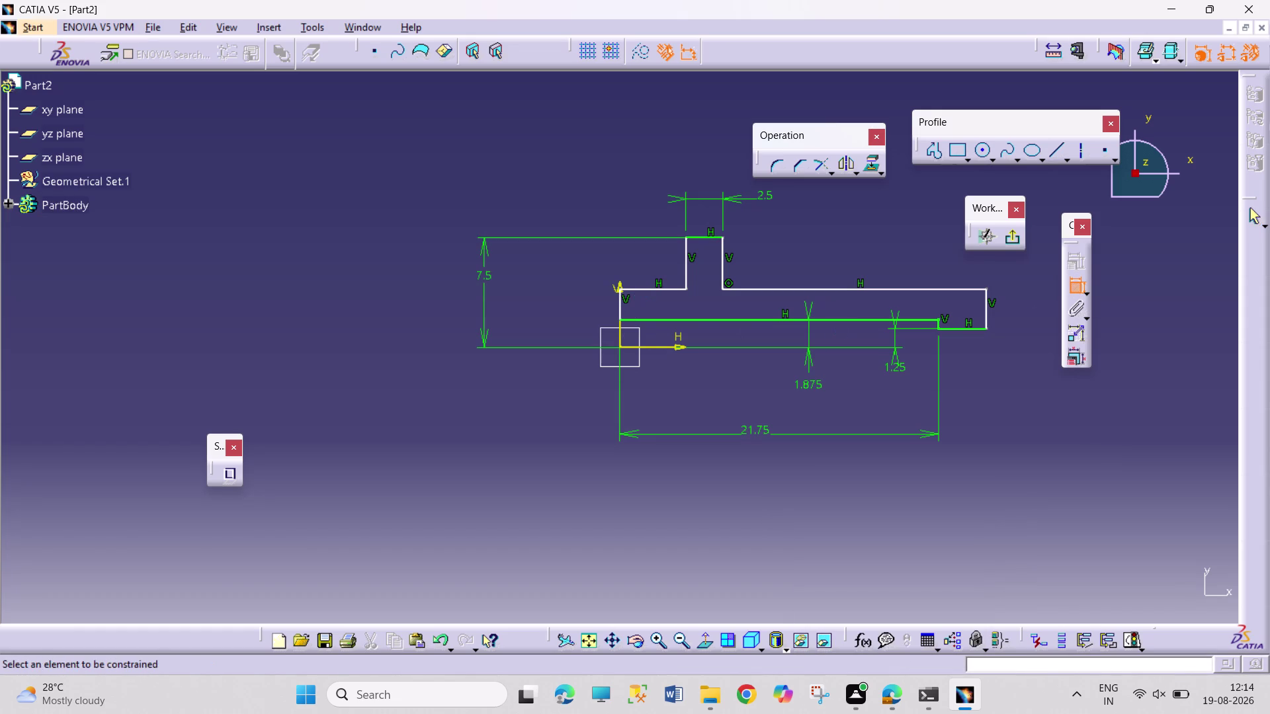
click(649, 288)
click(675, 347)
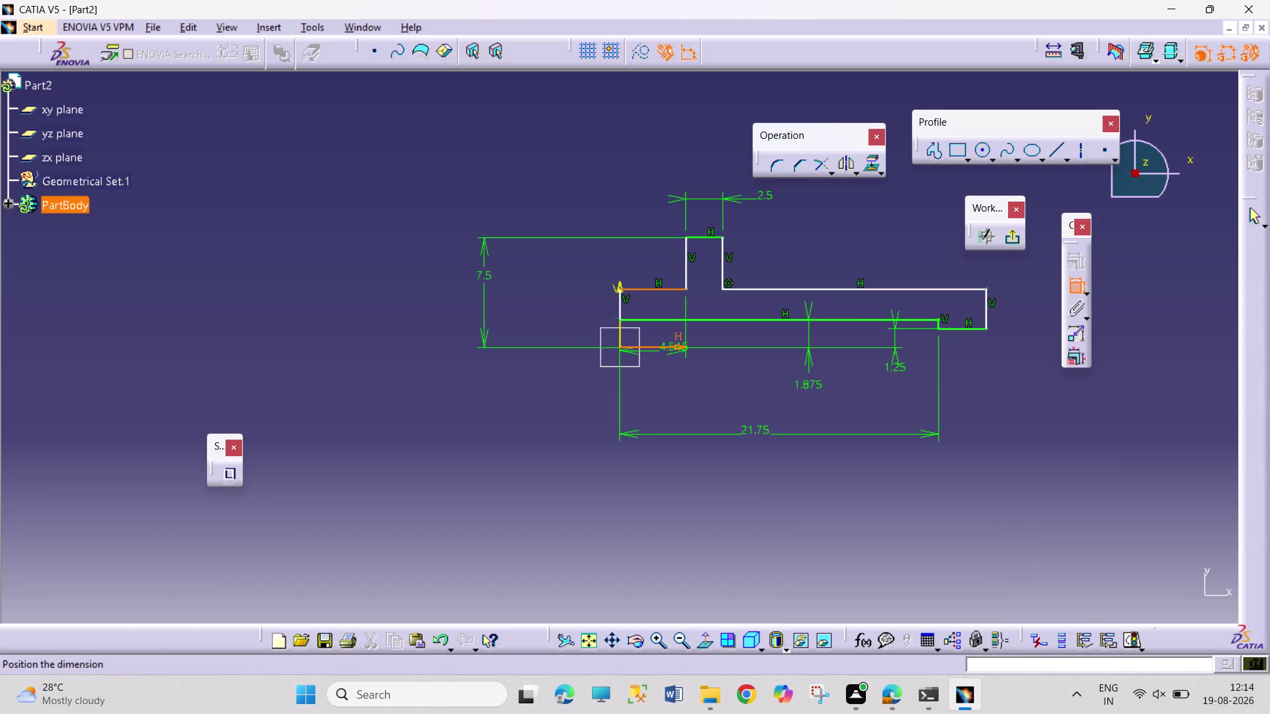
click(567, 262)
triple_click(576, 260)
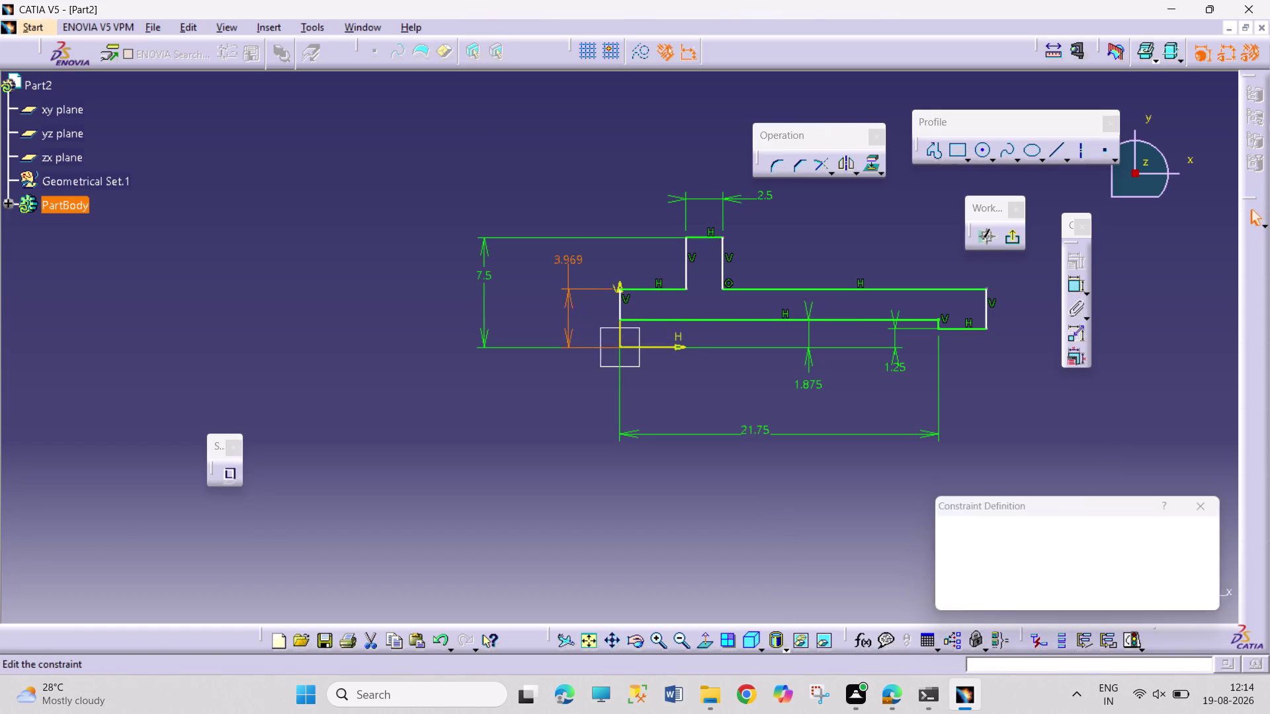
text(11.7)
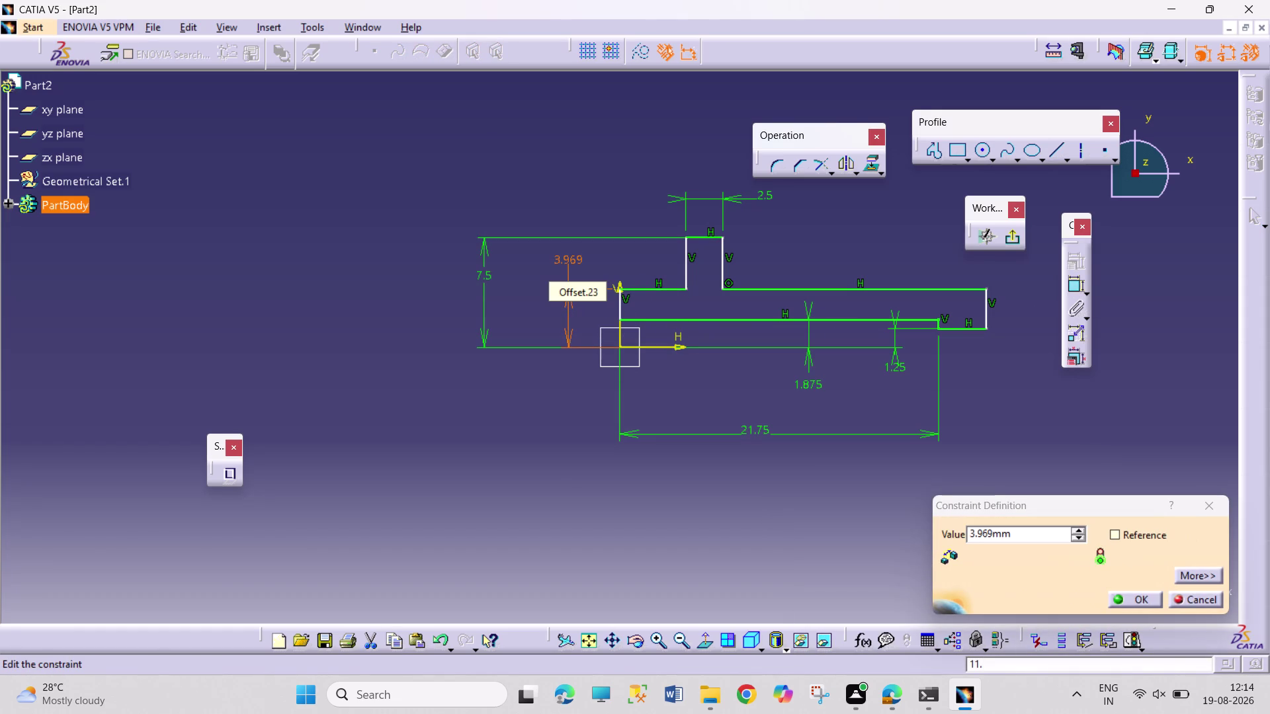
key(BackSpace)
text(25/2)
key(Return)
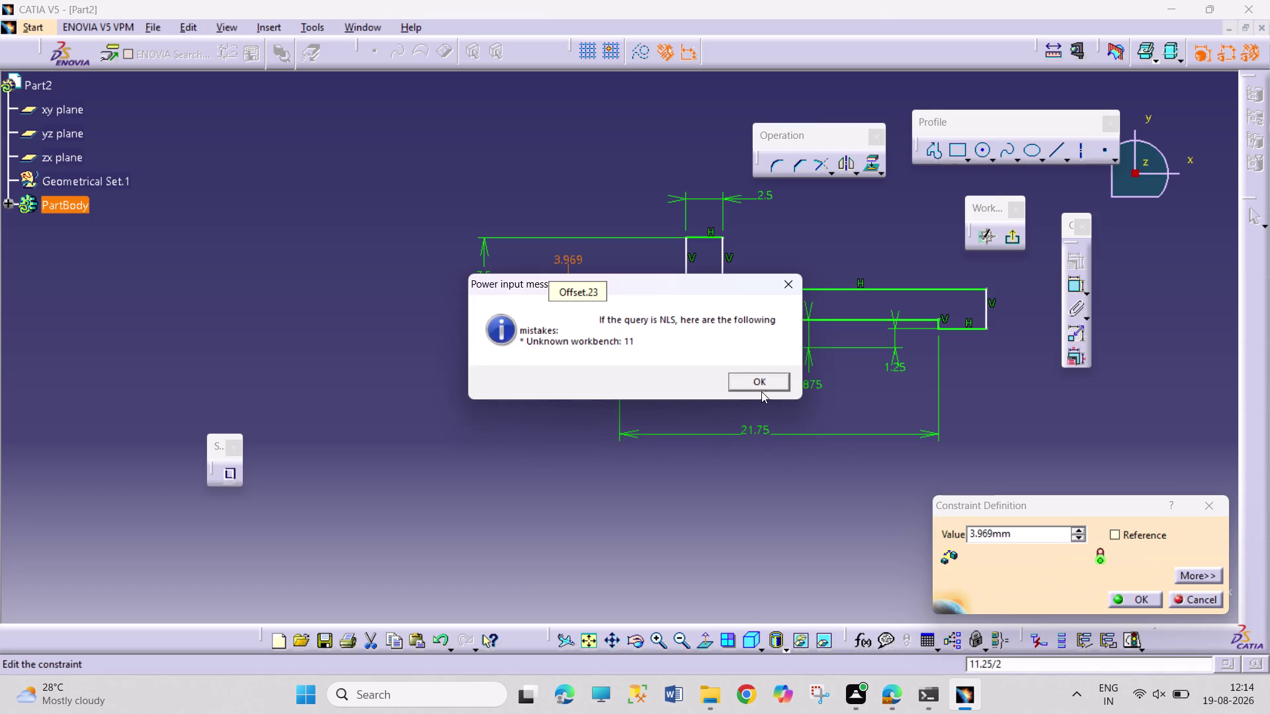
Dismiss the error and re-enter 11.25/2, giving a 5.625 shoulder height.
click(767, 384)
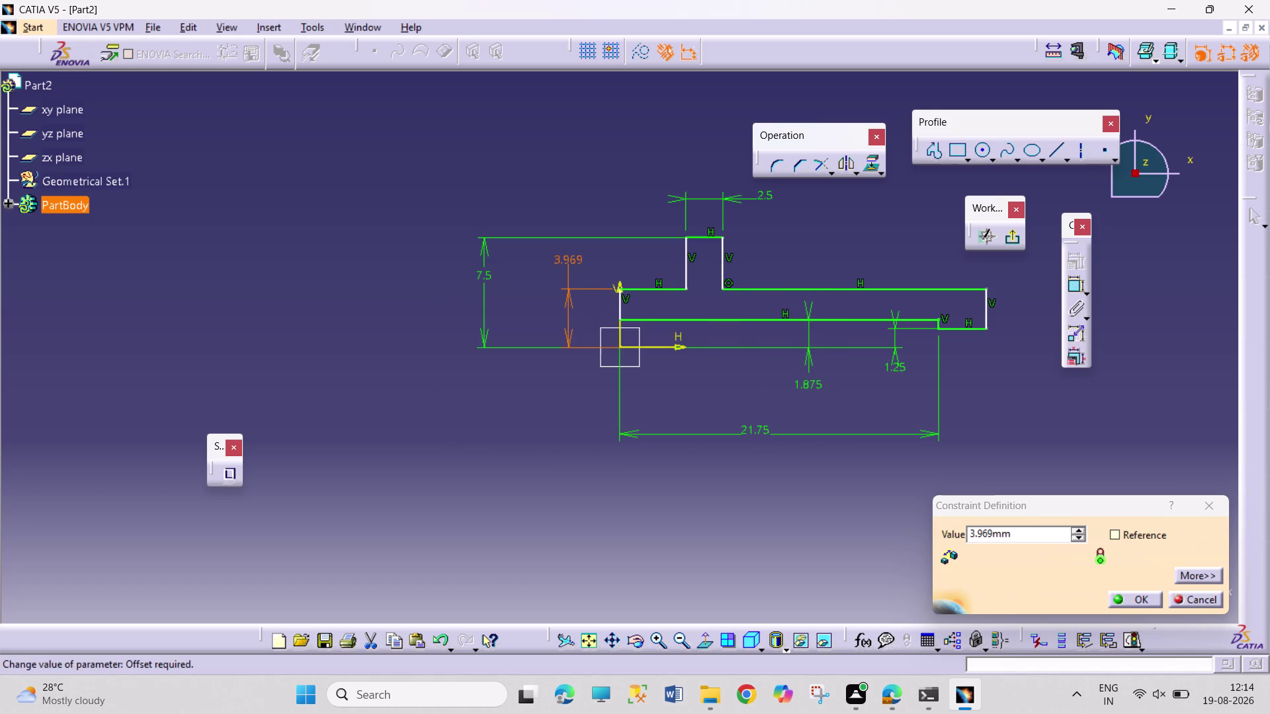
double_click(1035, 533)
text(11.)
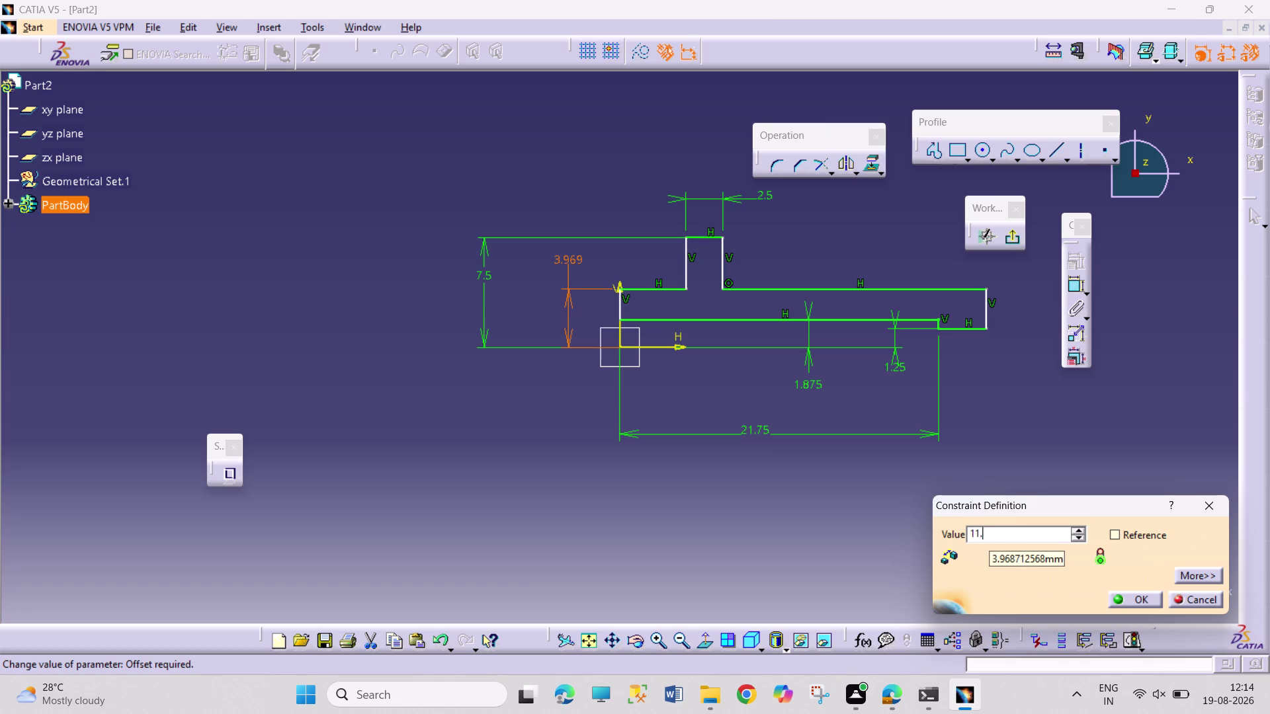
text(25/2)
key(Return)
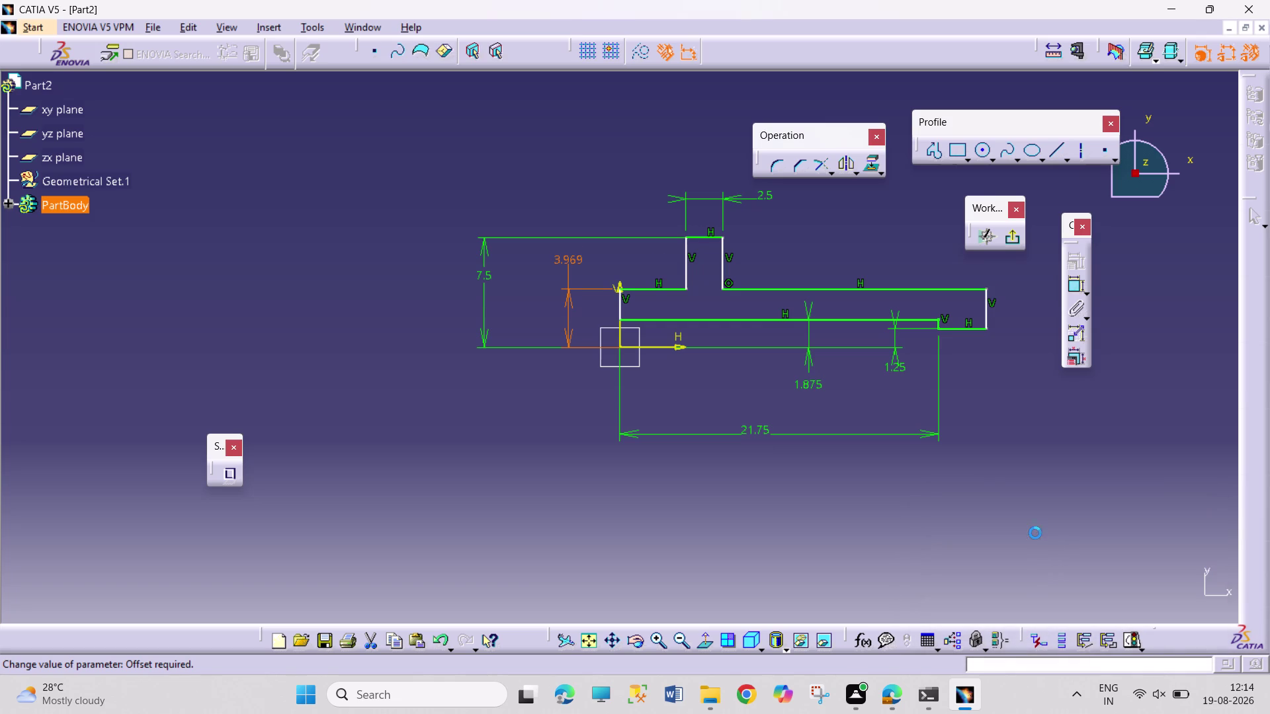
click(820, 595)
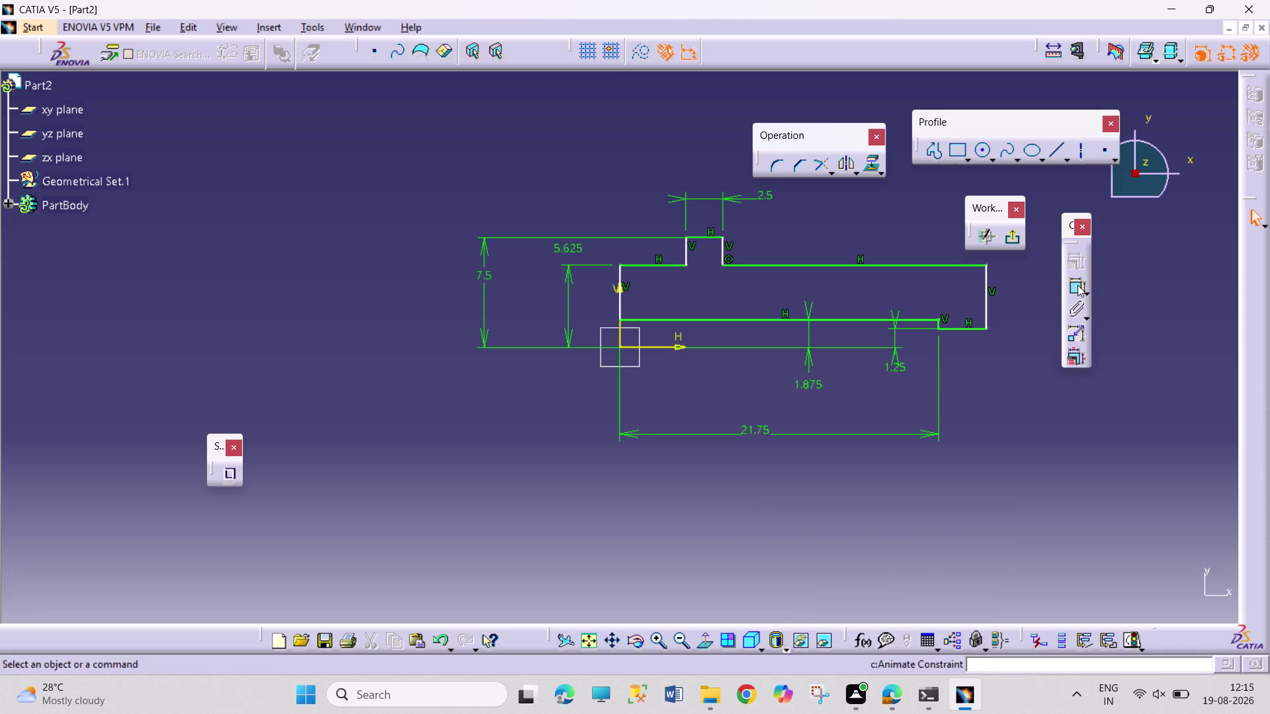
Dimension the profile's overall length between its end edges as 31.25.
click(1078, 285)
click(620, 302)
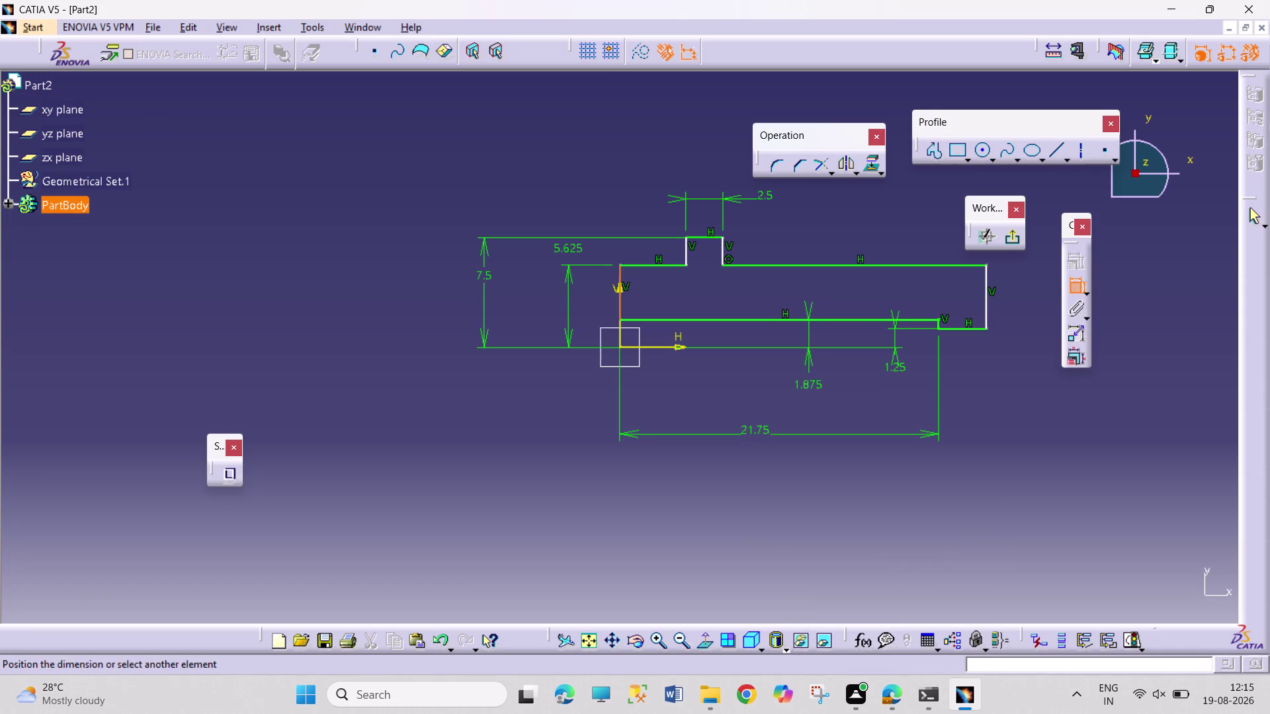
click(986, 303)
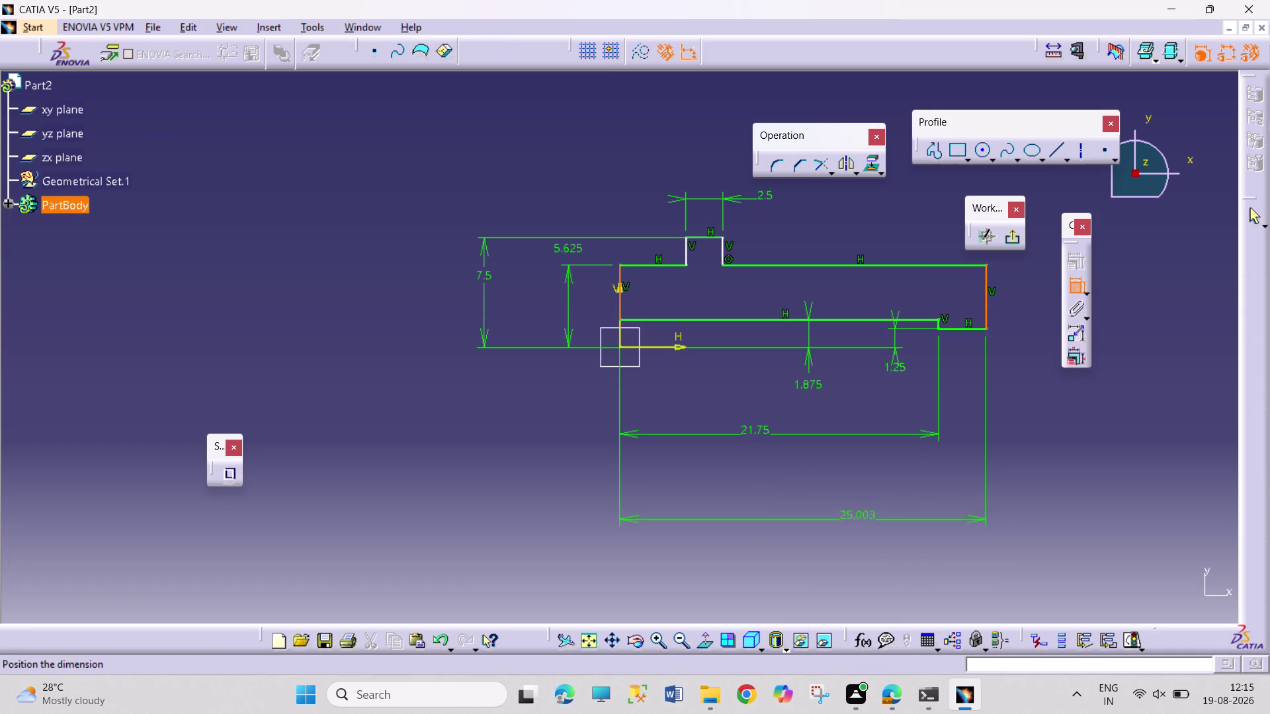
click(841, 523)
double_click(849, 519)
text(3)
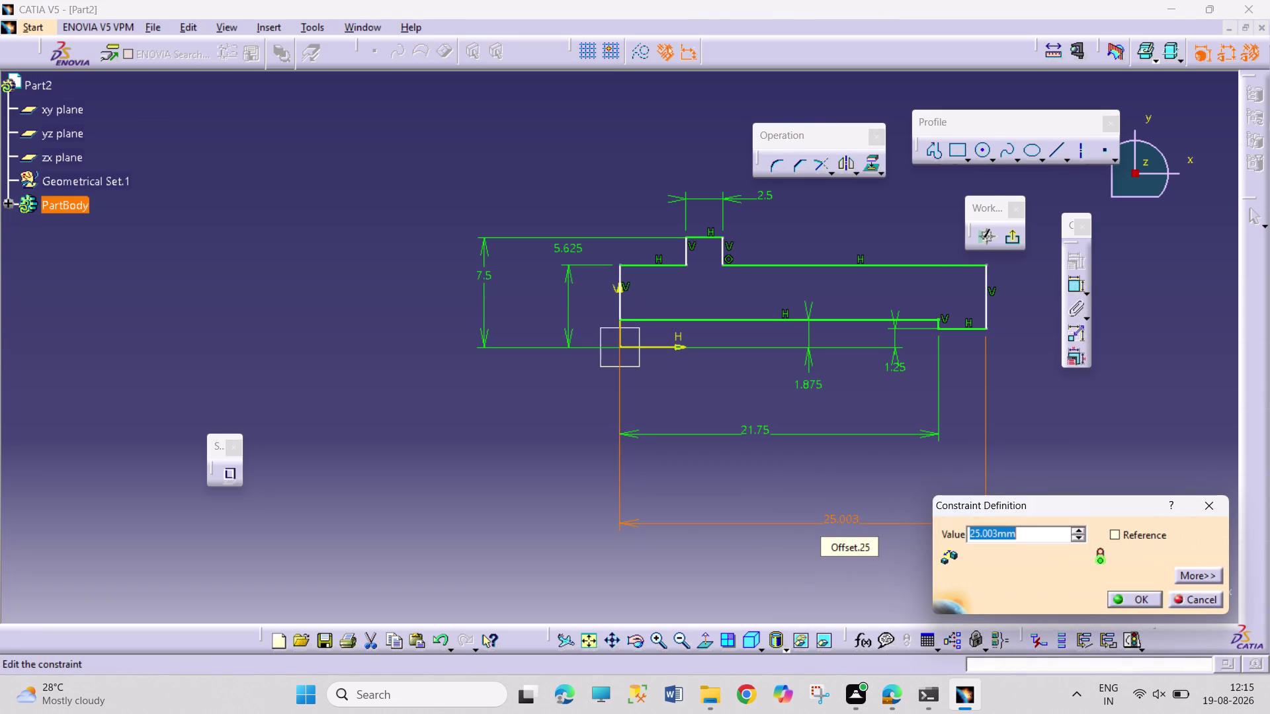
text(1.25)
key(Return)
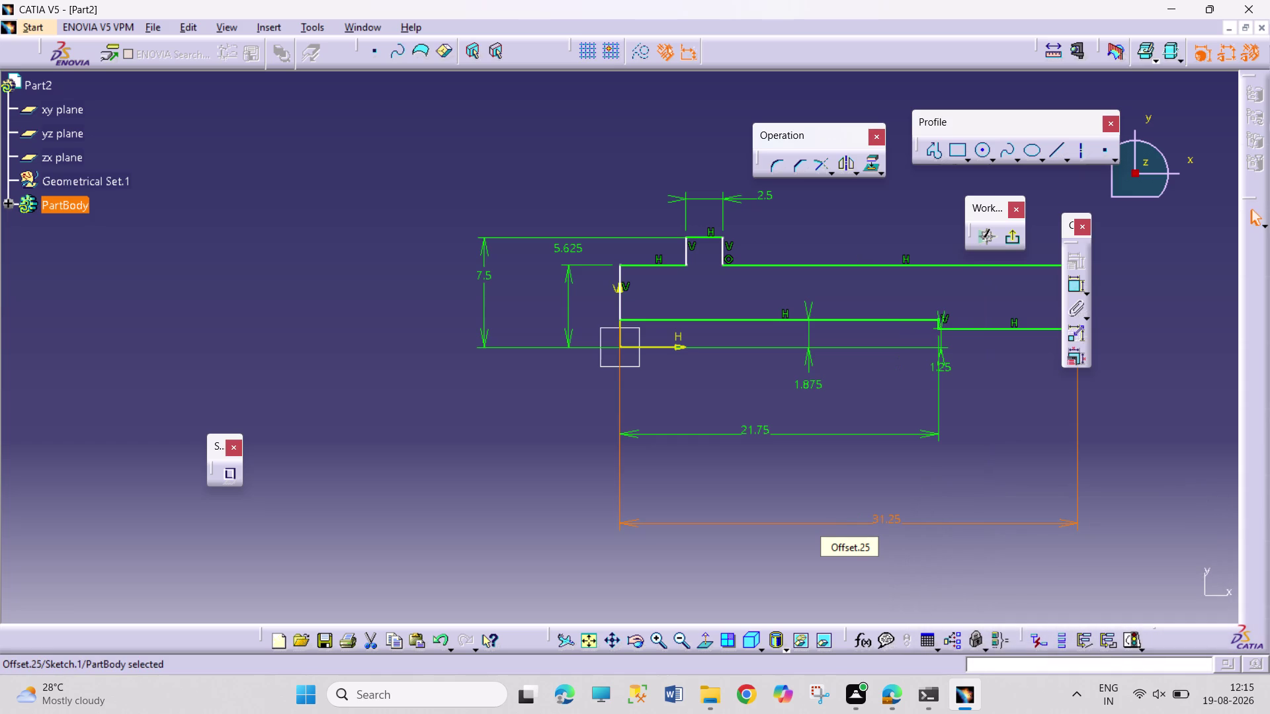
click(963, 590)
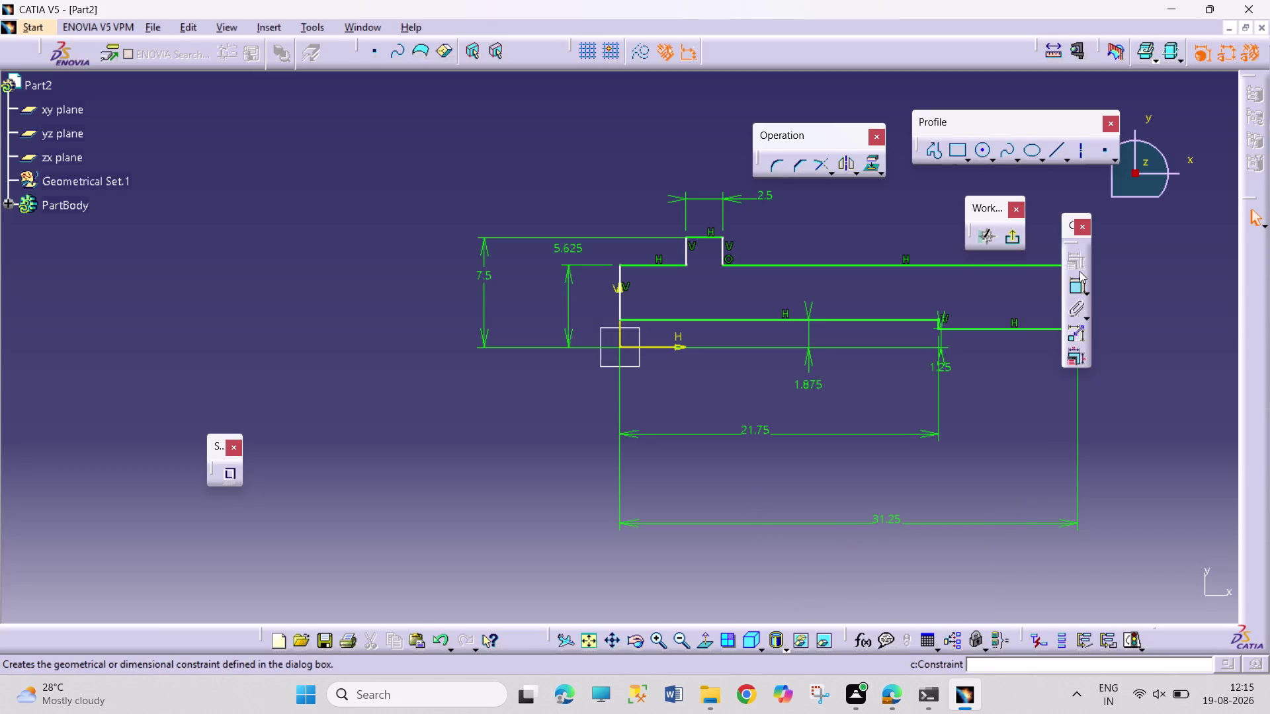
Set the long top edge right of the collar to 20.
click(1072, 283)
click(913, 266)
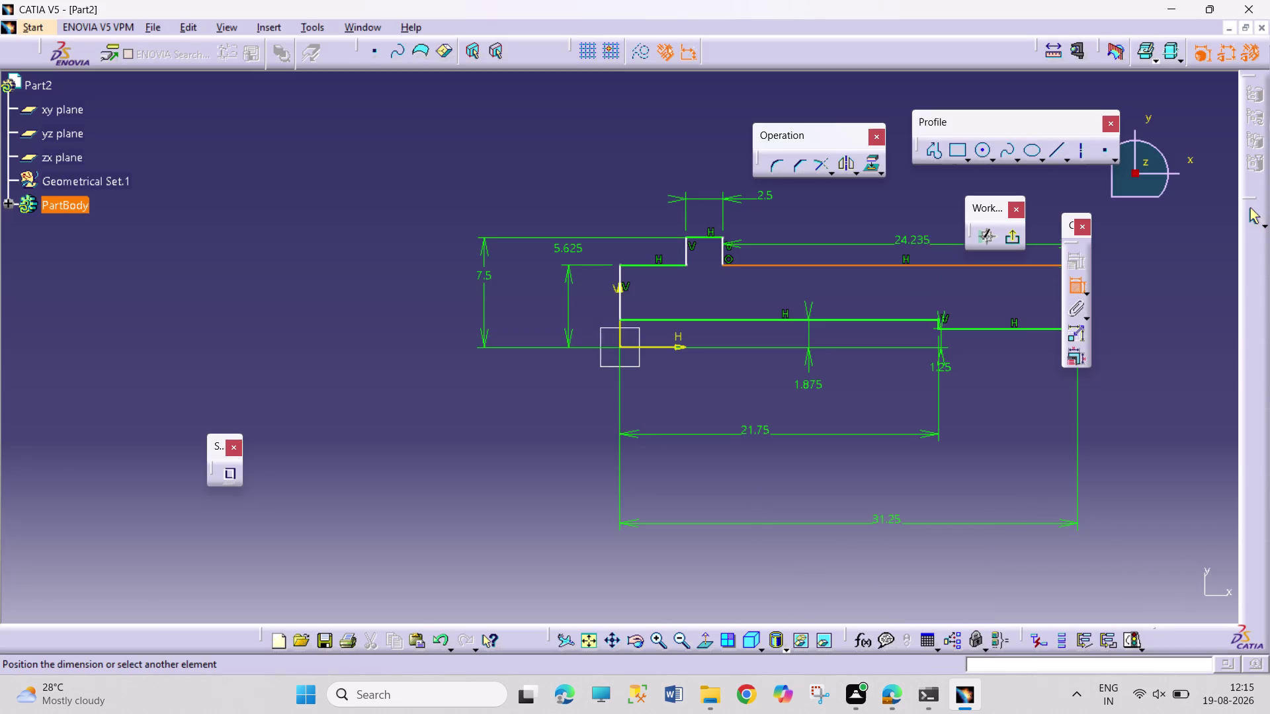
click(911, 236)
double_click(920, 233)
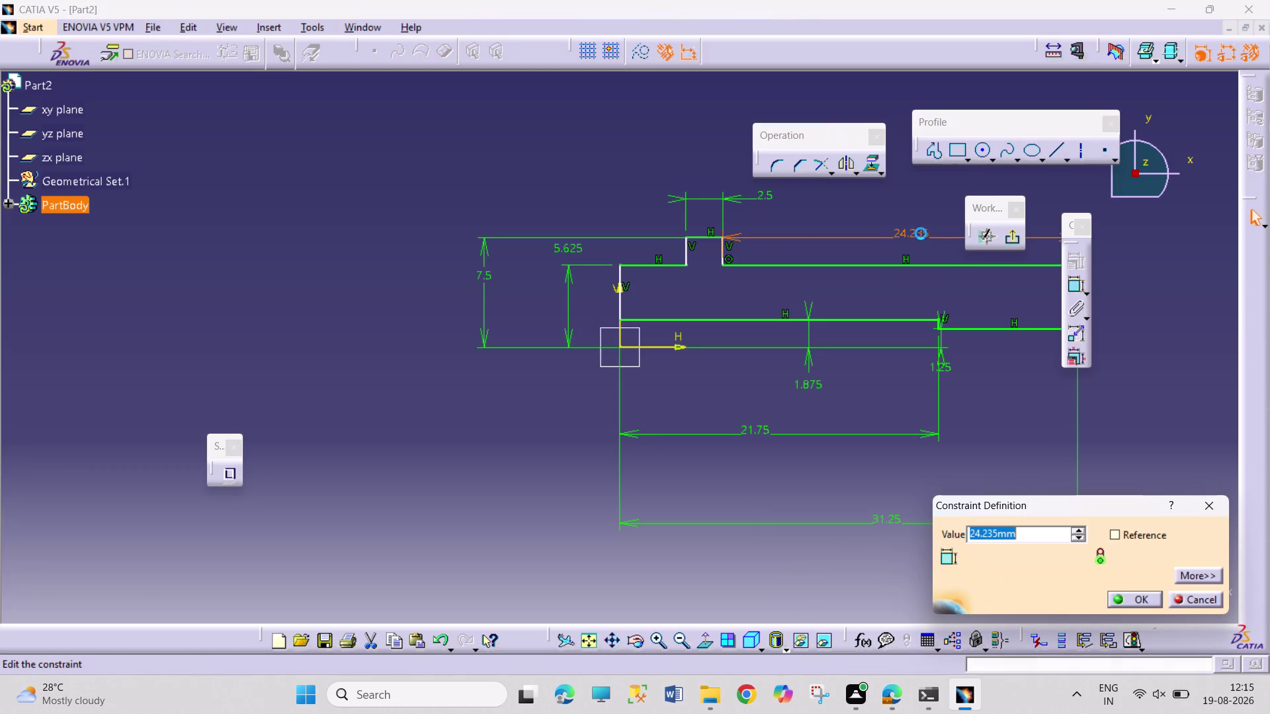
text(20)
key(Return)
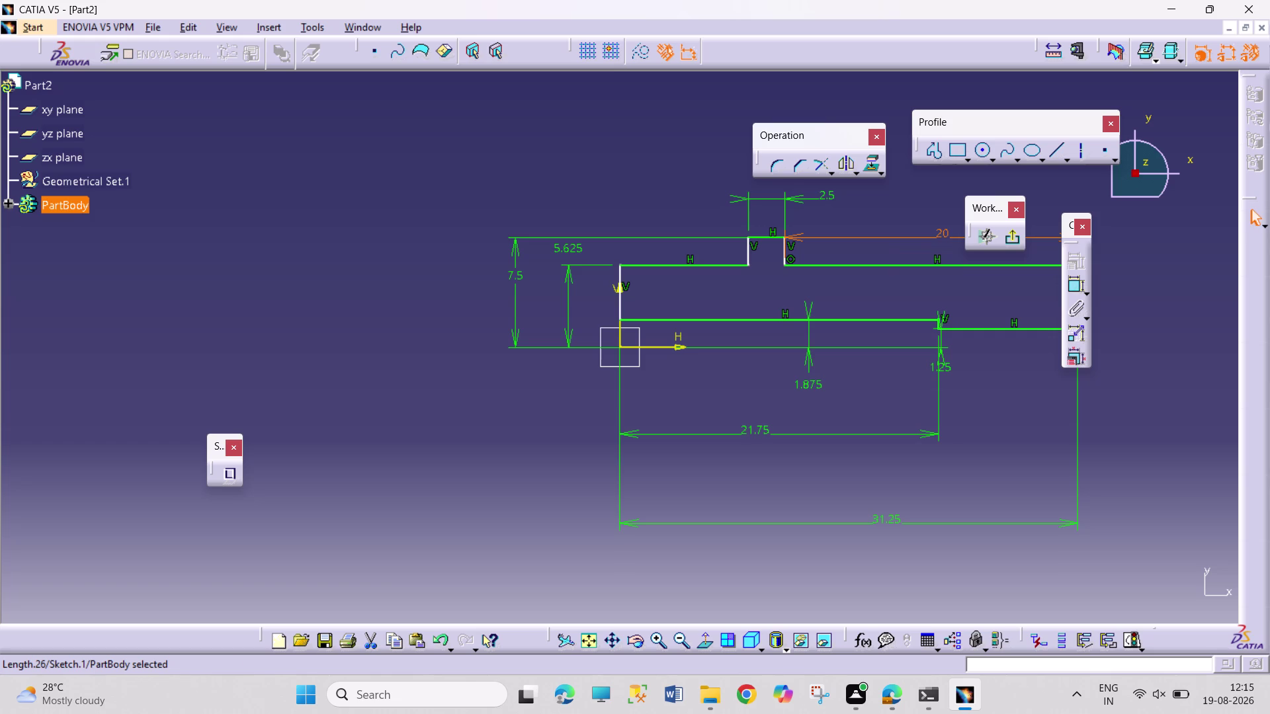
click(813, 571)
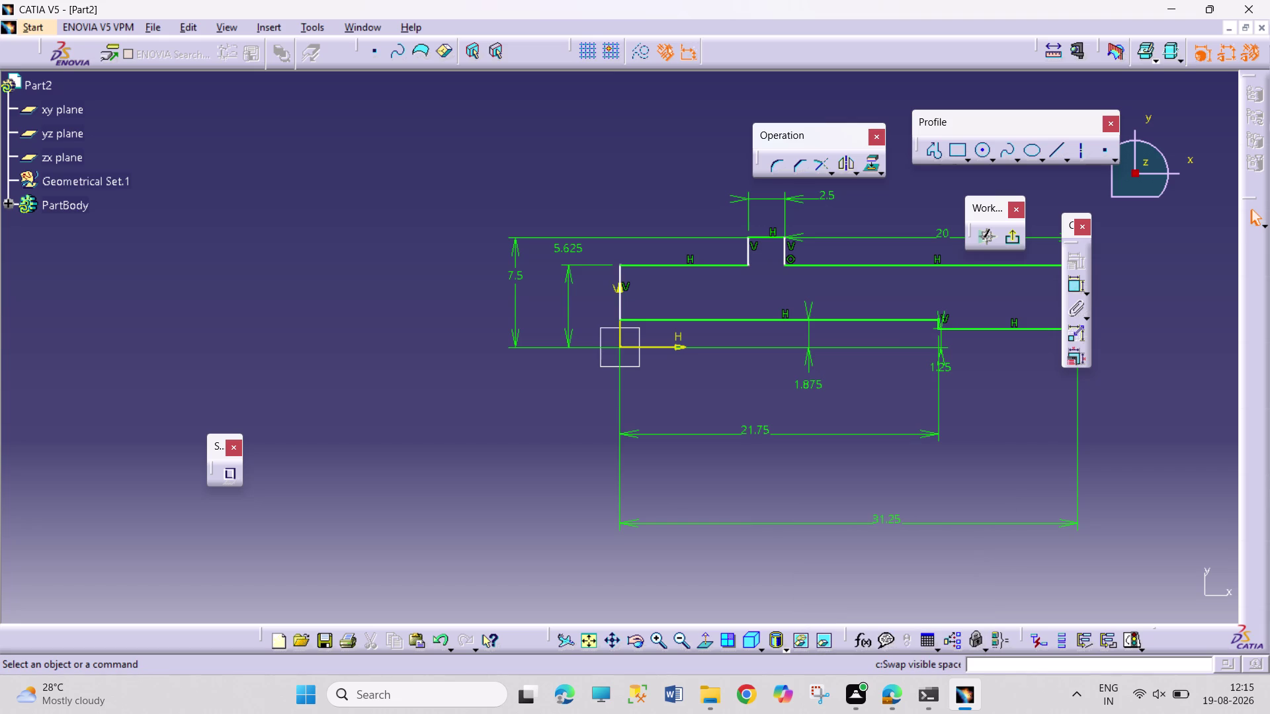
click(596, 633)
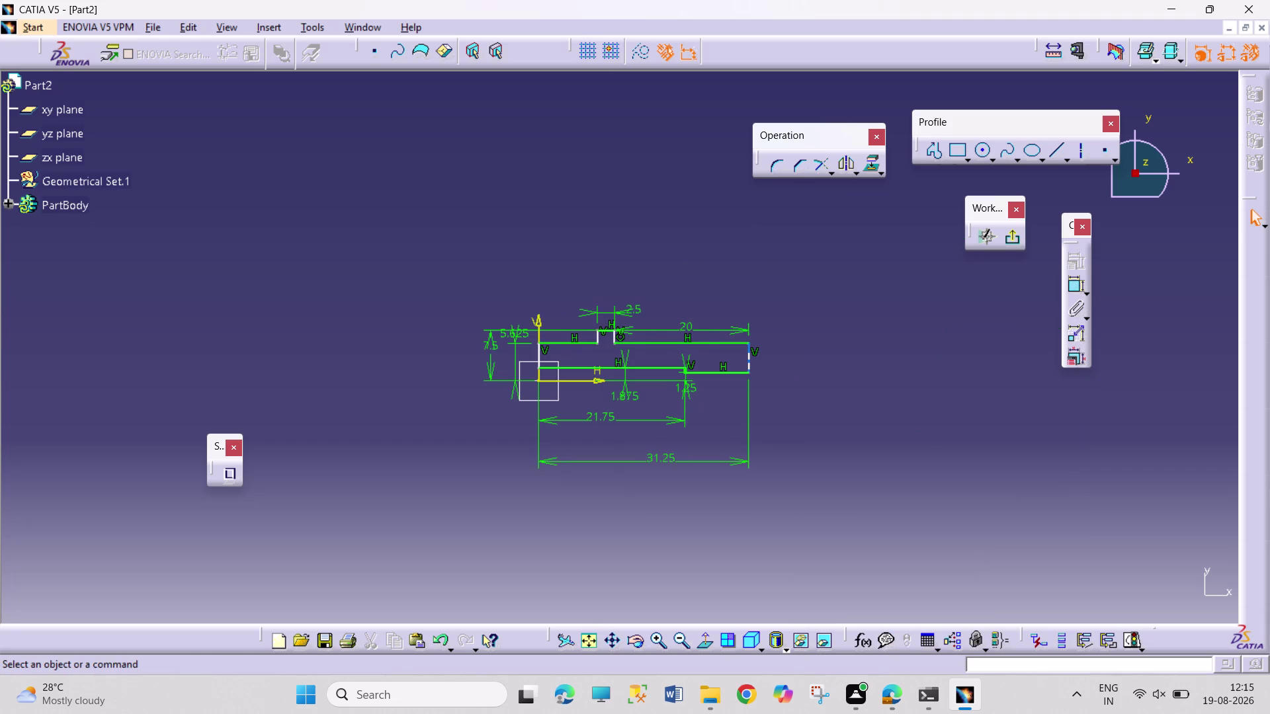
Drag the profile to check its remaining freedom, then enlarge the view.
drag(751, 360, 768, 360)
drag(783, 361, 792, 363)
click(832, 365)
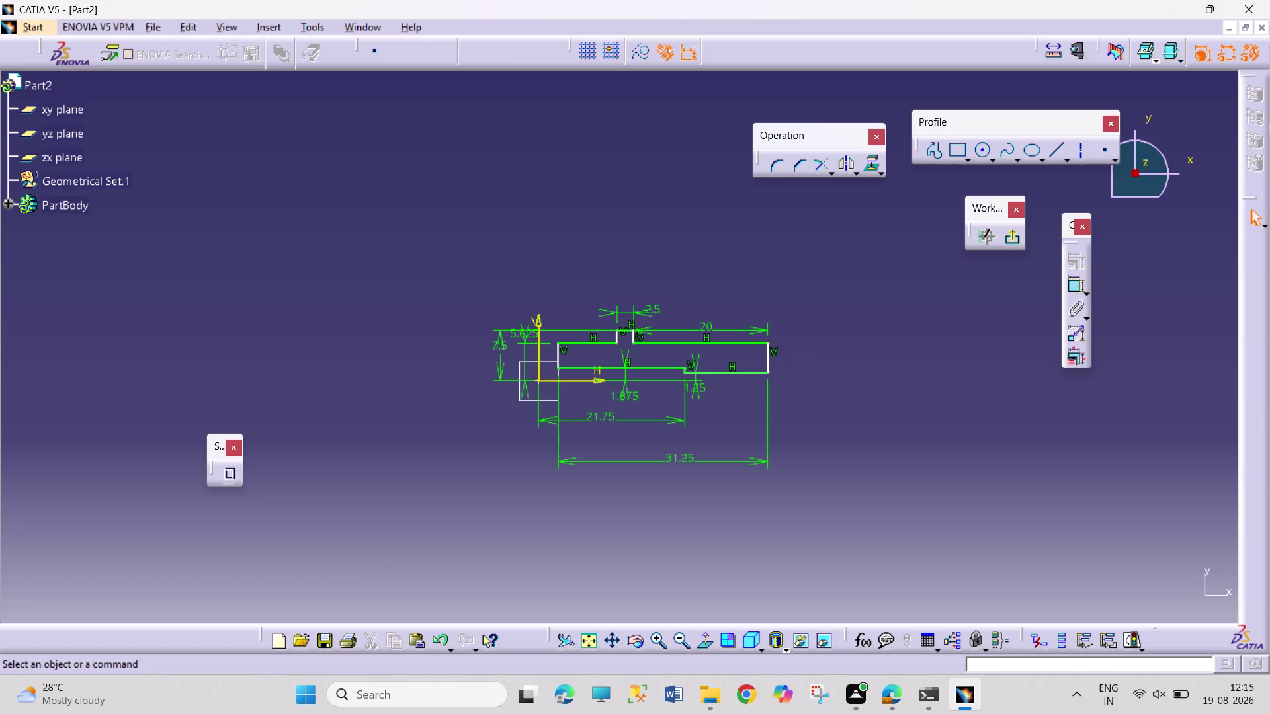
drag(765, 357, 846, 364)
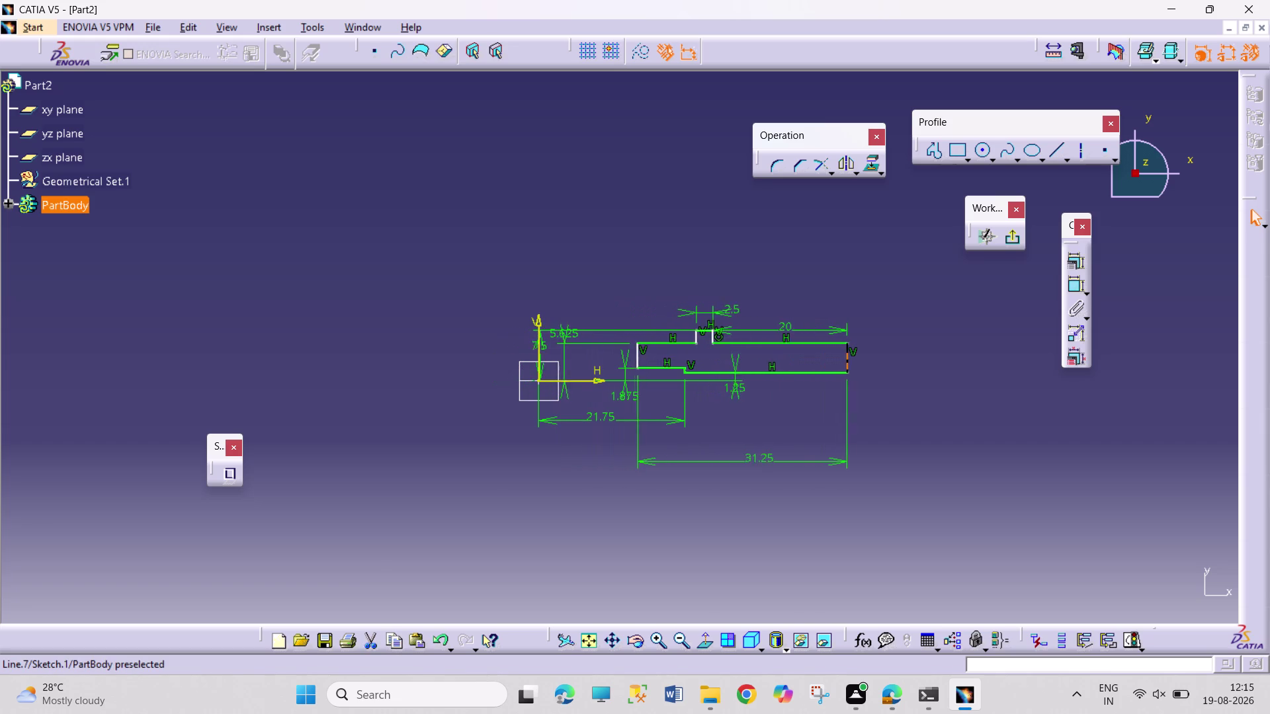
drag(846, 365, 772, 363)
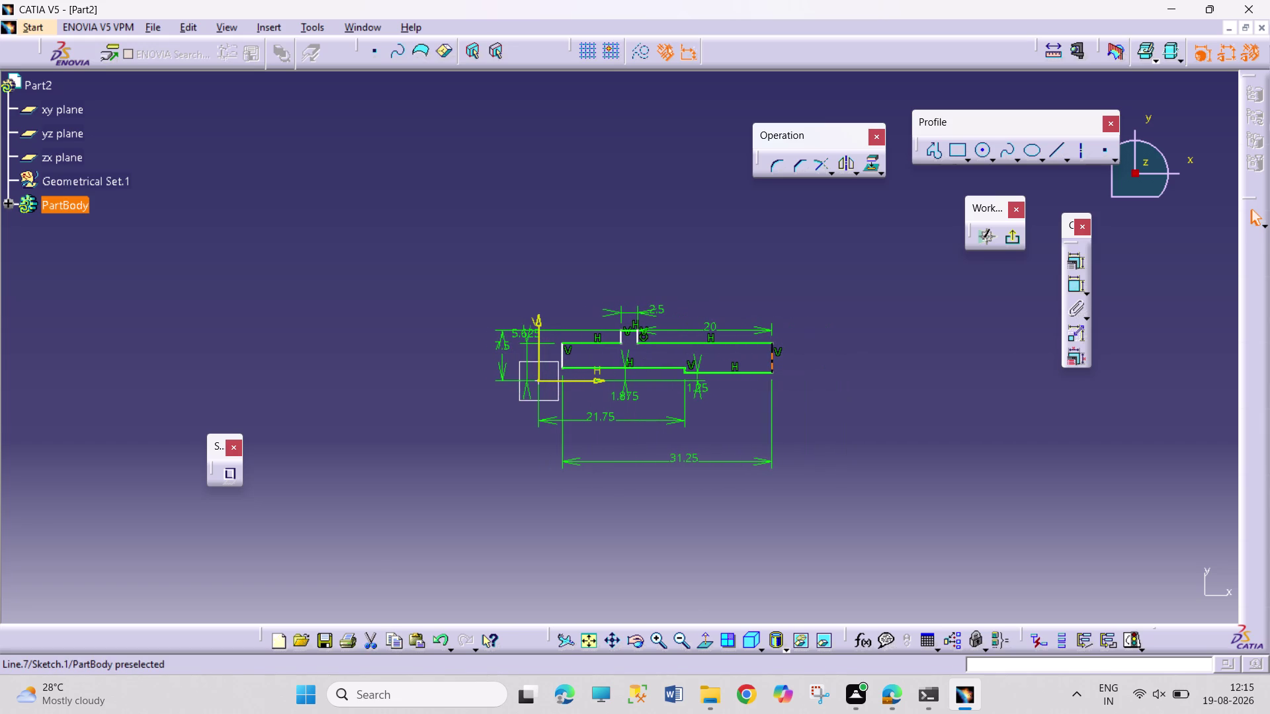
drag(772, 363, 772, 364)
click(868, 450)
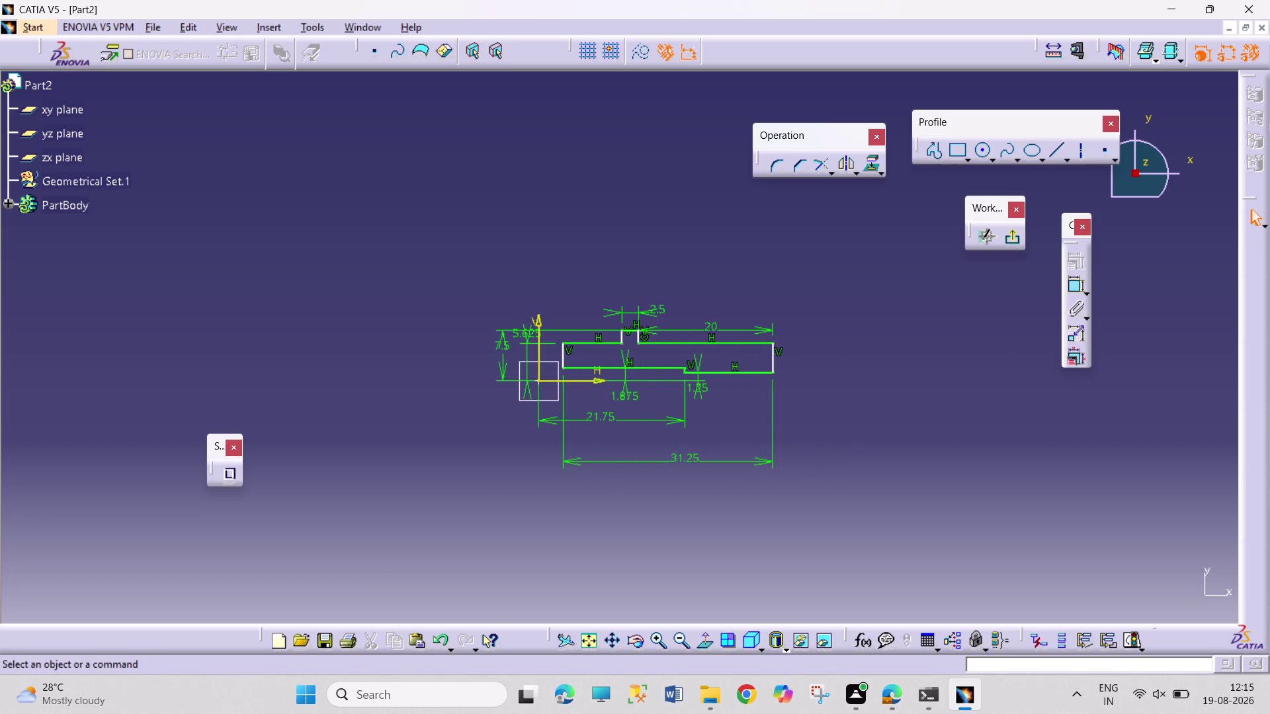
middle_drag(704, 521, 724, 424)
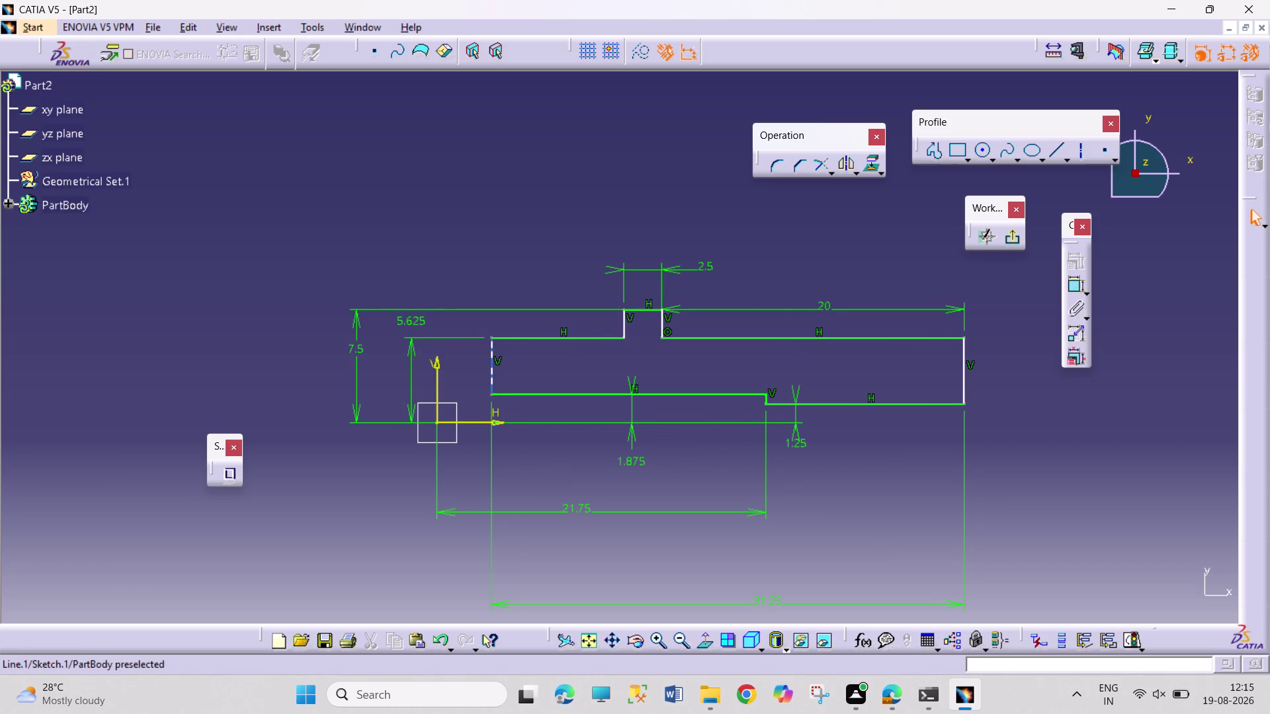
Make the left edge coincident with the sketch origin and exit the sketch.
drag(492, 378, 462, 383)
click(459, 374)
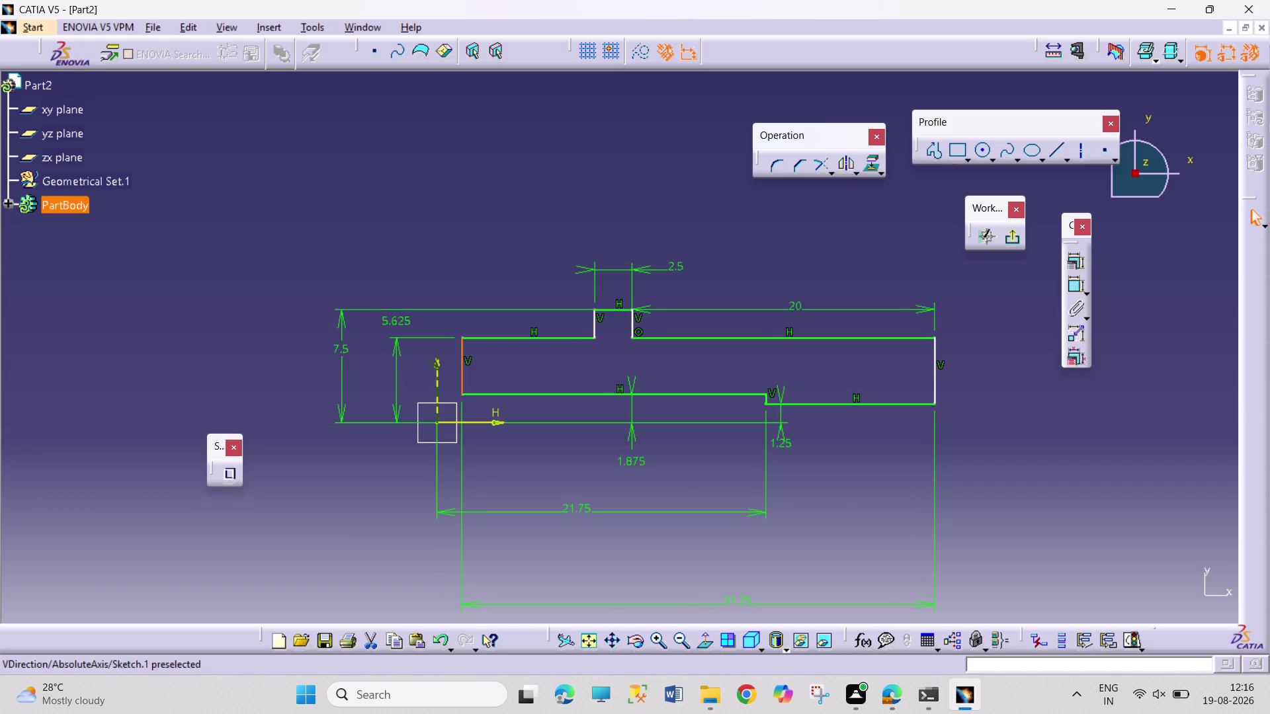
click(438, 375)
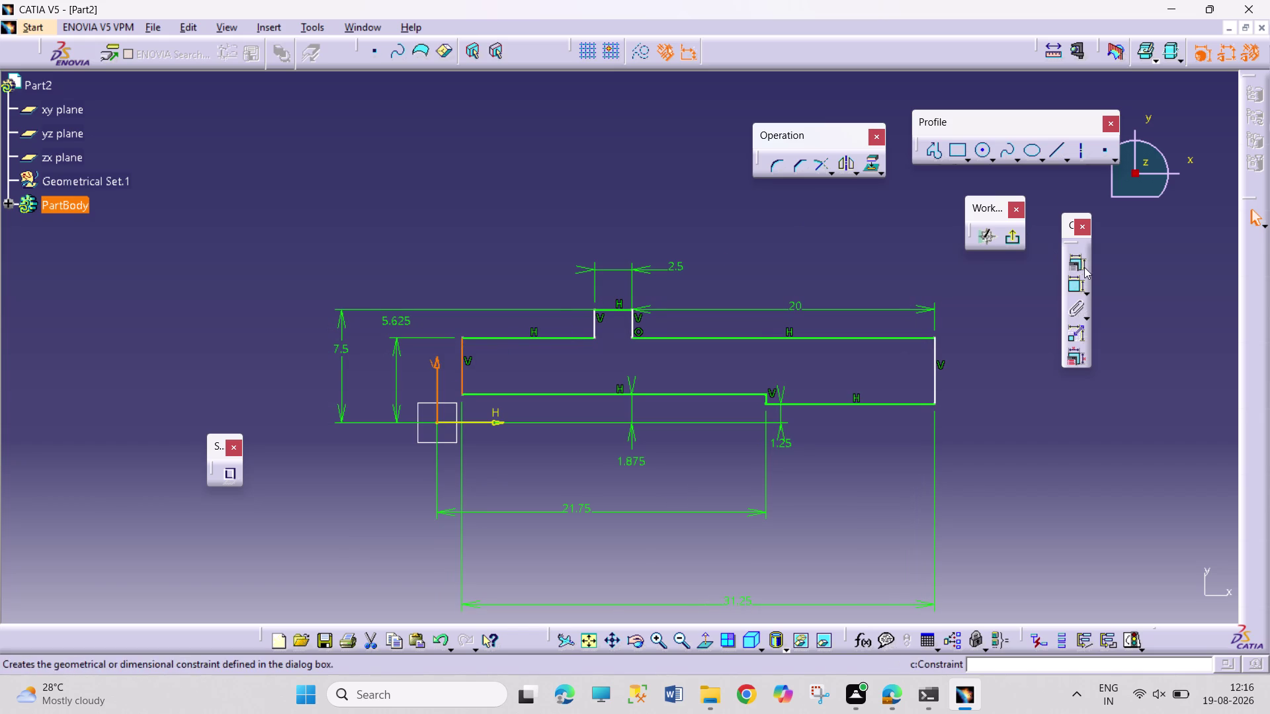
click(1080, 261)
click(1165, 442)
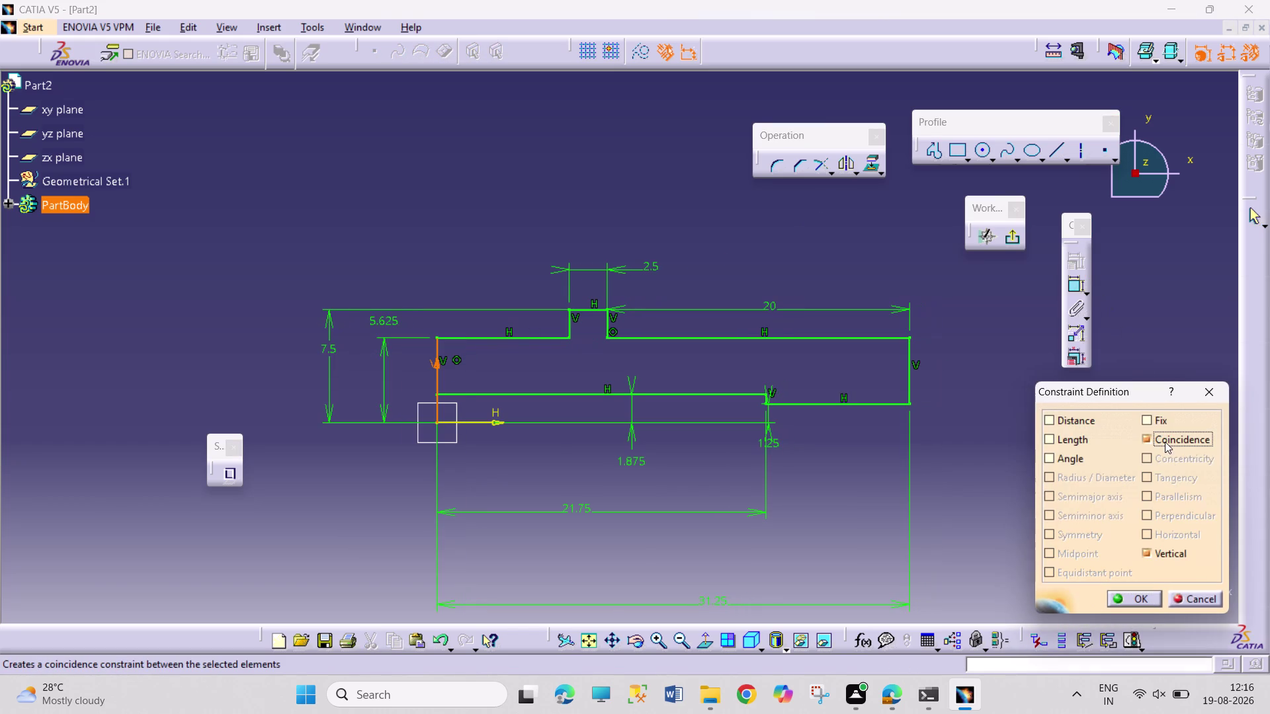
click(1129, 602)
click(1001, 531)
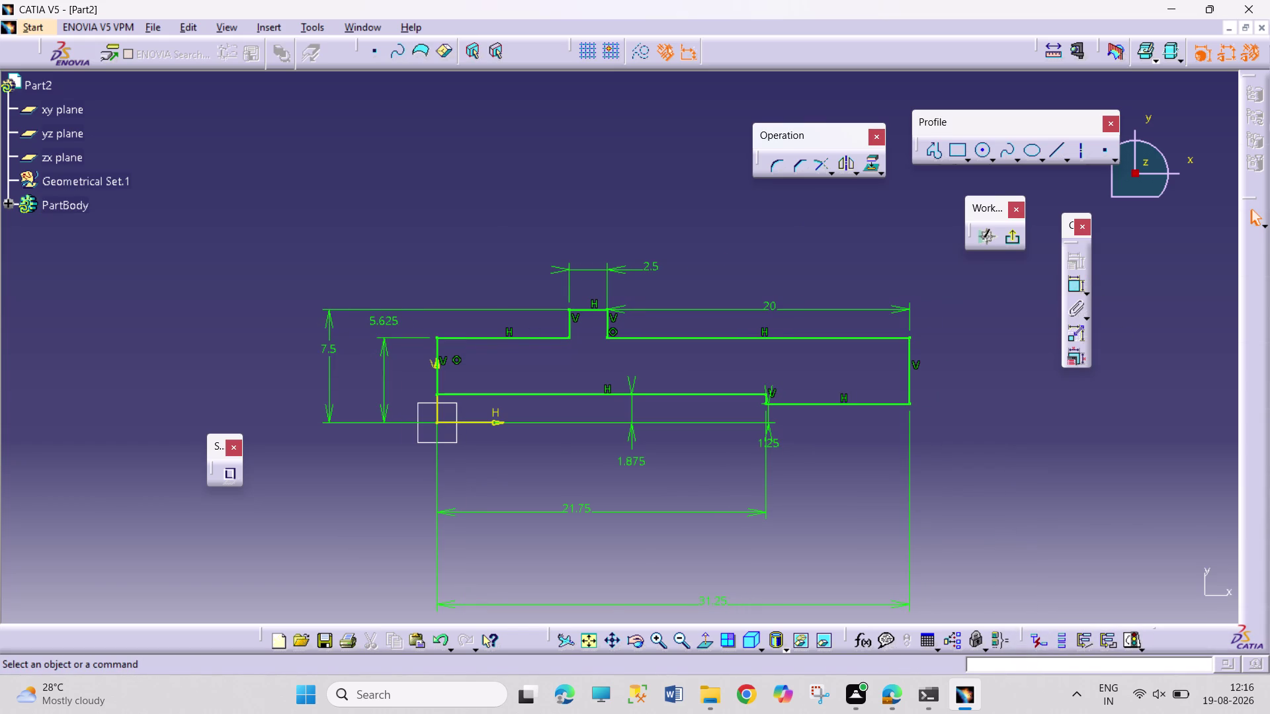
click(1007, 234)
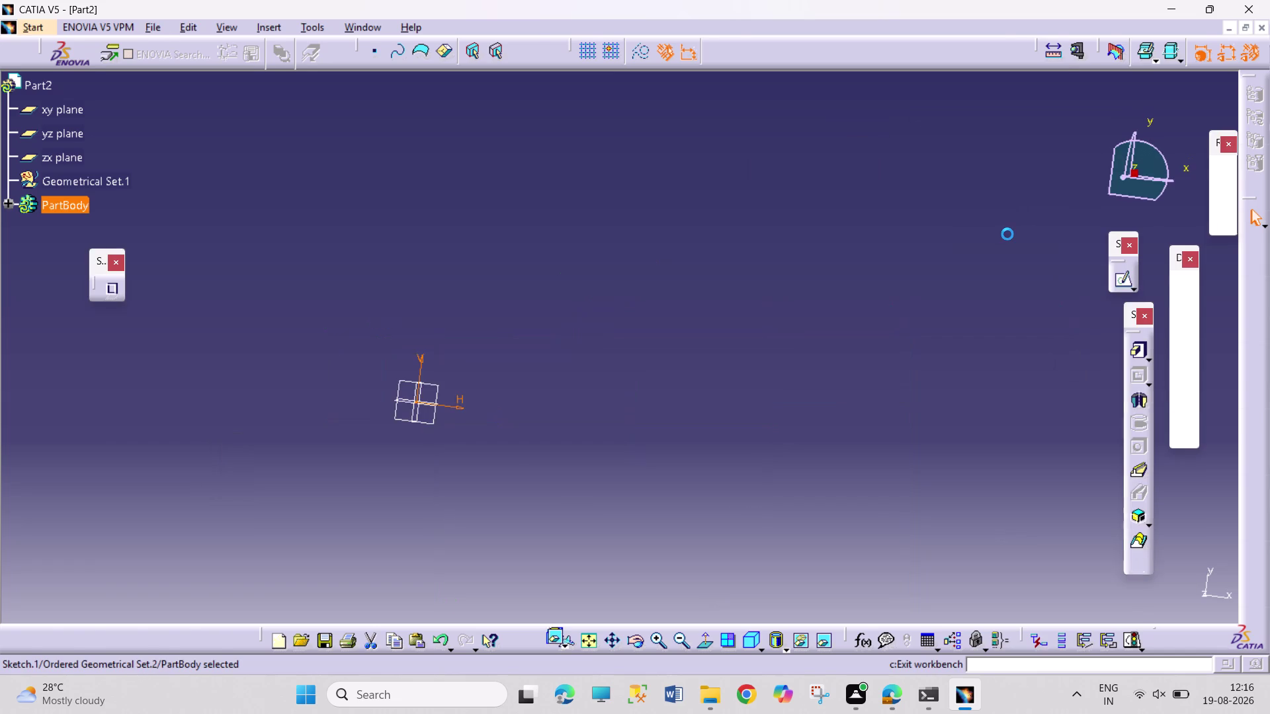
Create a Shaft revolving the profile 360° about the X axis.
click(1133, 397)
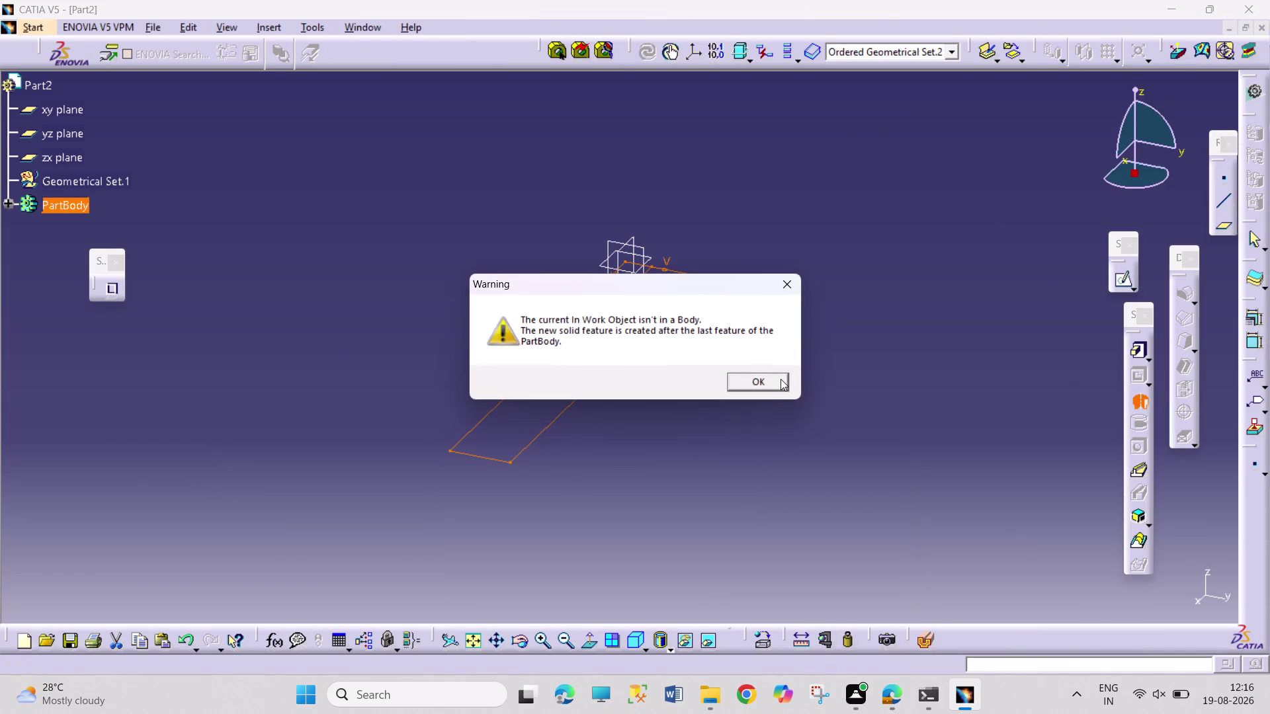
click(779, 379)
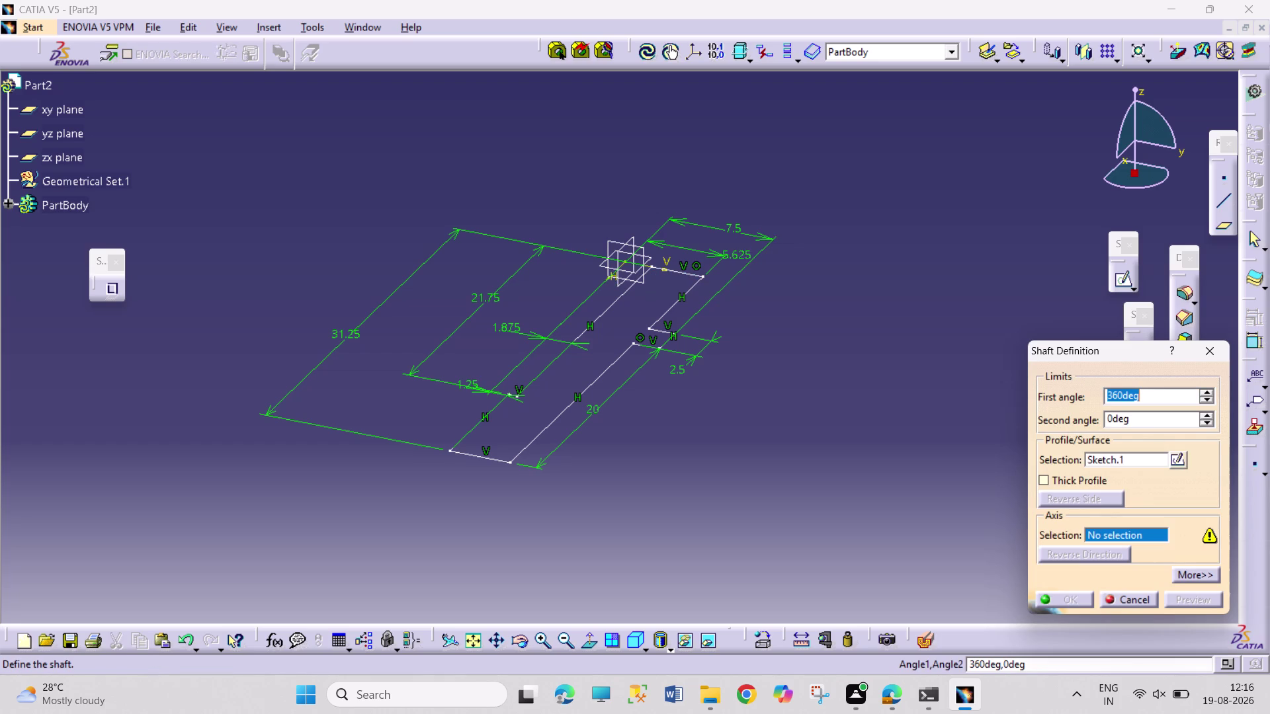
right_click(1129, 459)
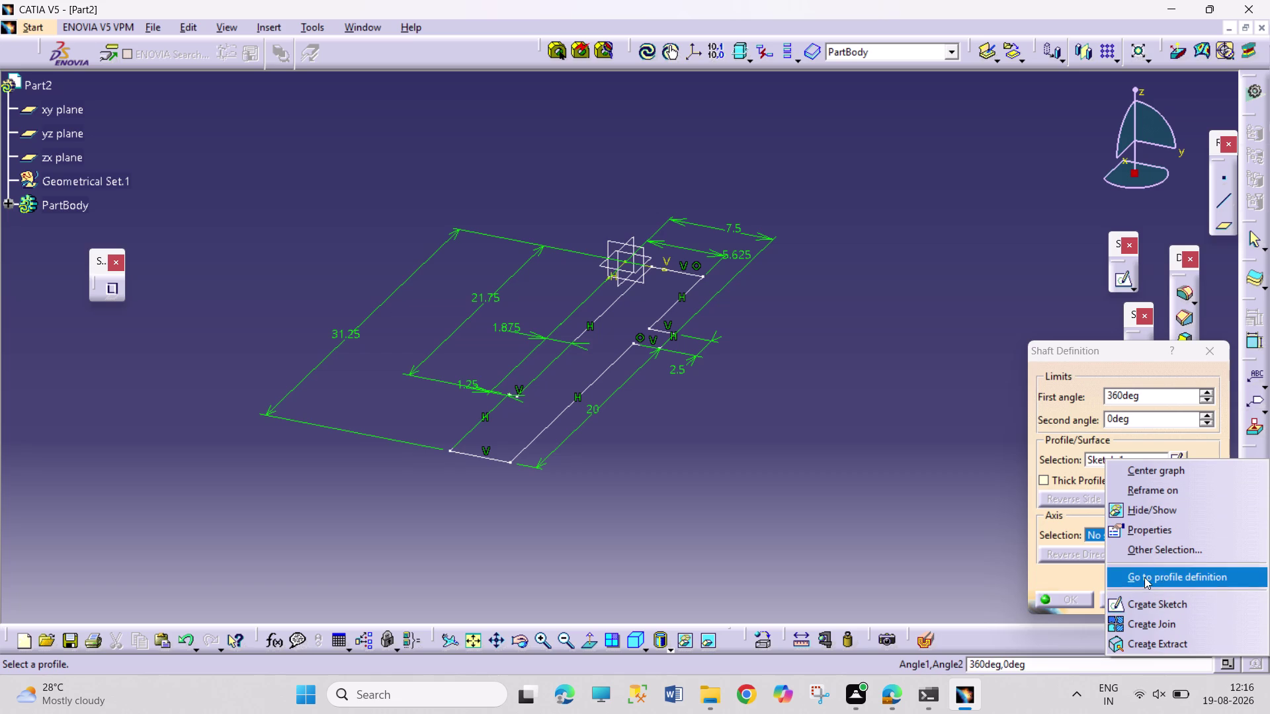
click(1092, 509)
right_click(1113, 535)
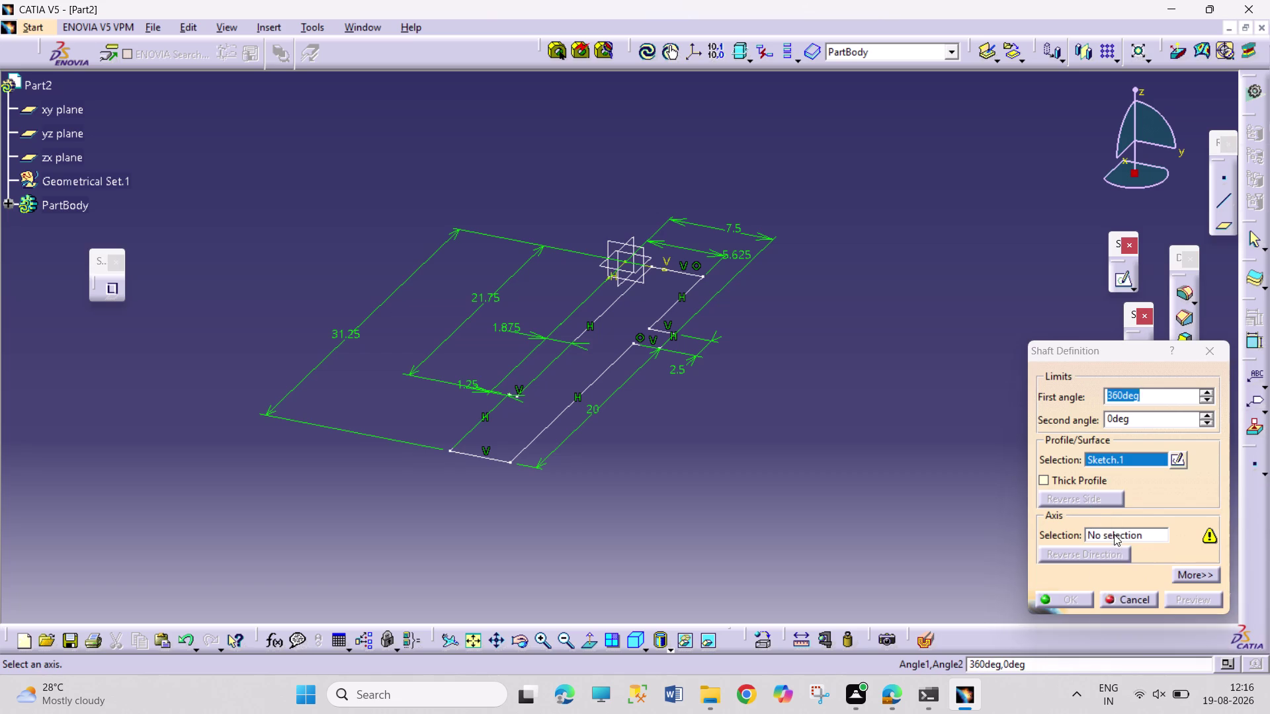
click(1124, 569)
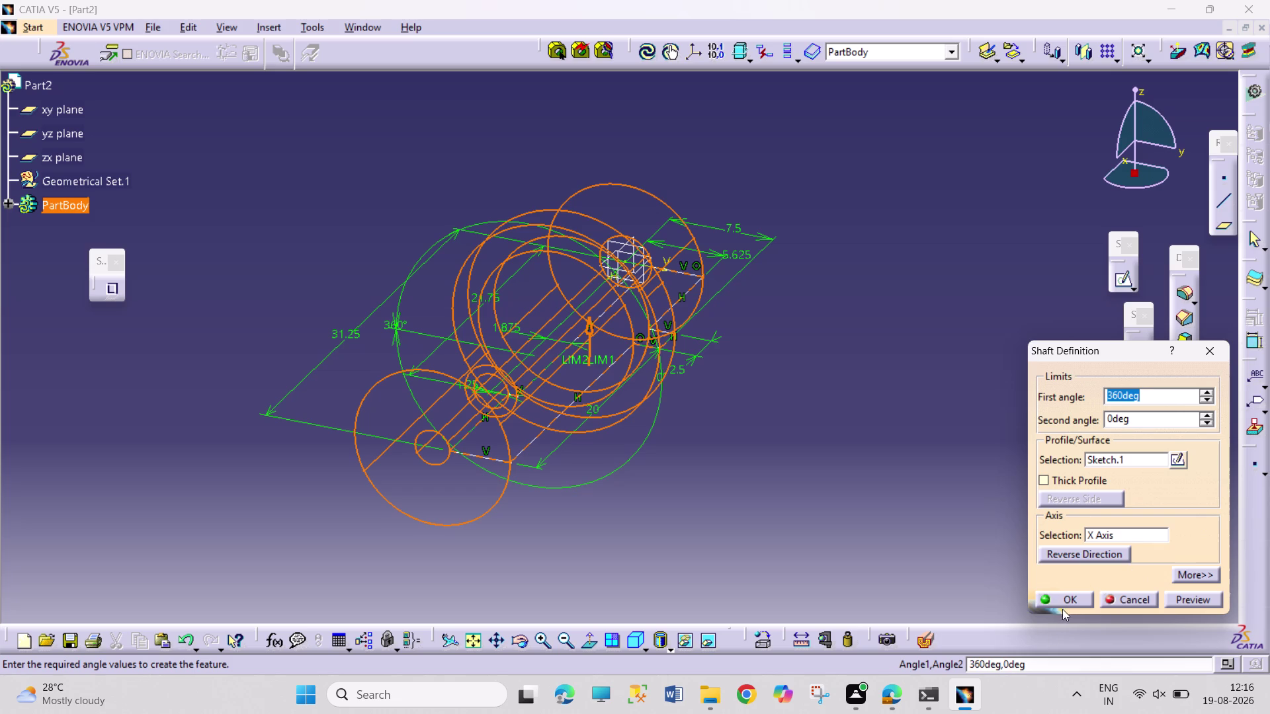
click(1063, 601)
click(809, 543)
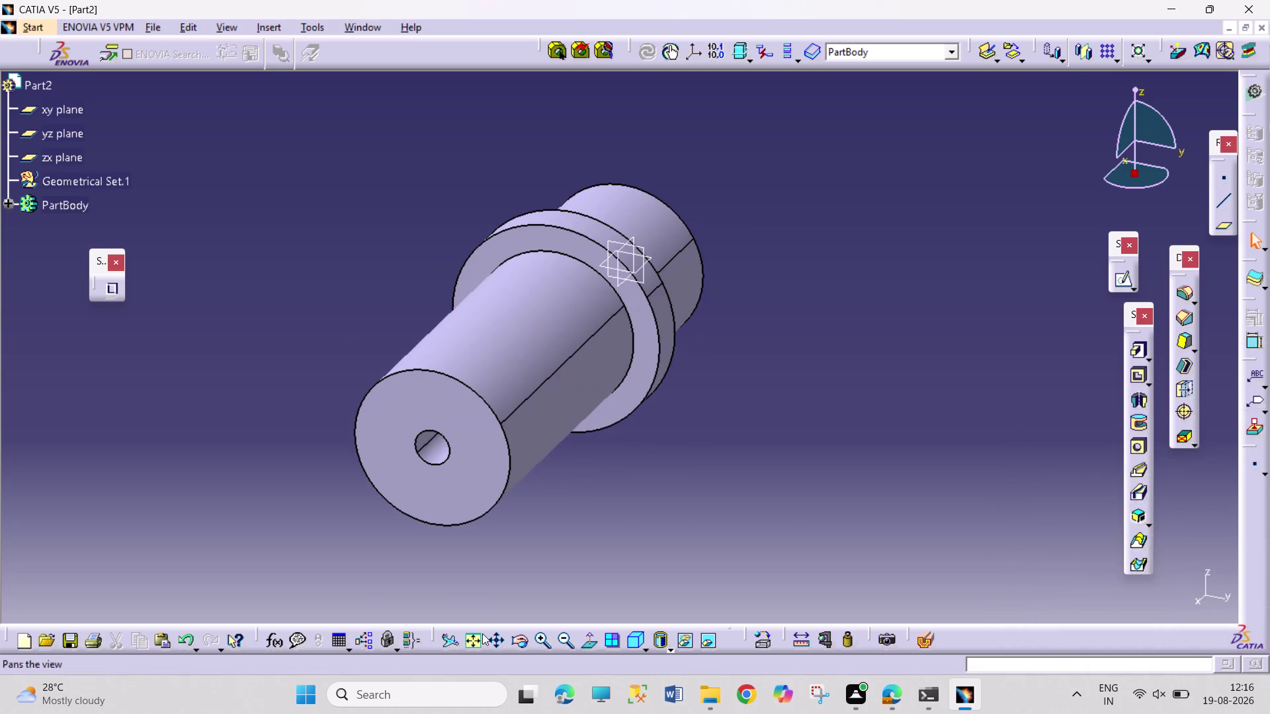
Orbit the solid bushing to inspect its hole and flanged end, then save.
click(525, 640)
drag(378, 567, 580, 387)
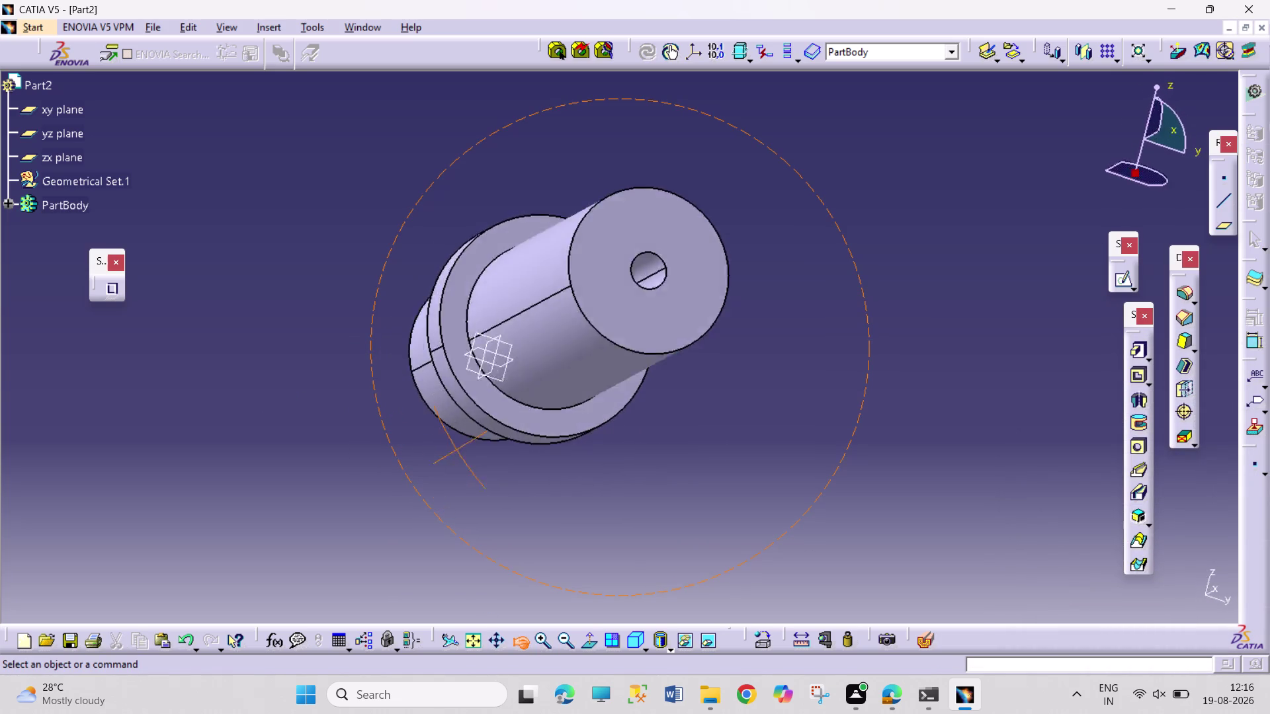
drag(580, 387, 1002, 505)
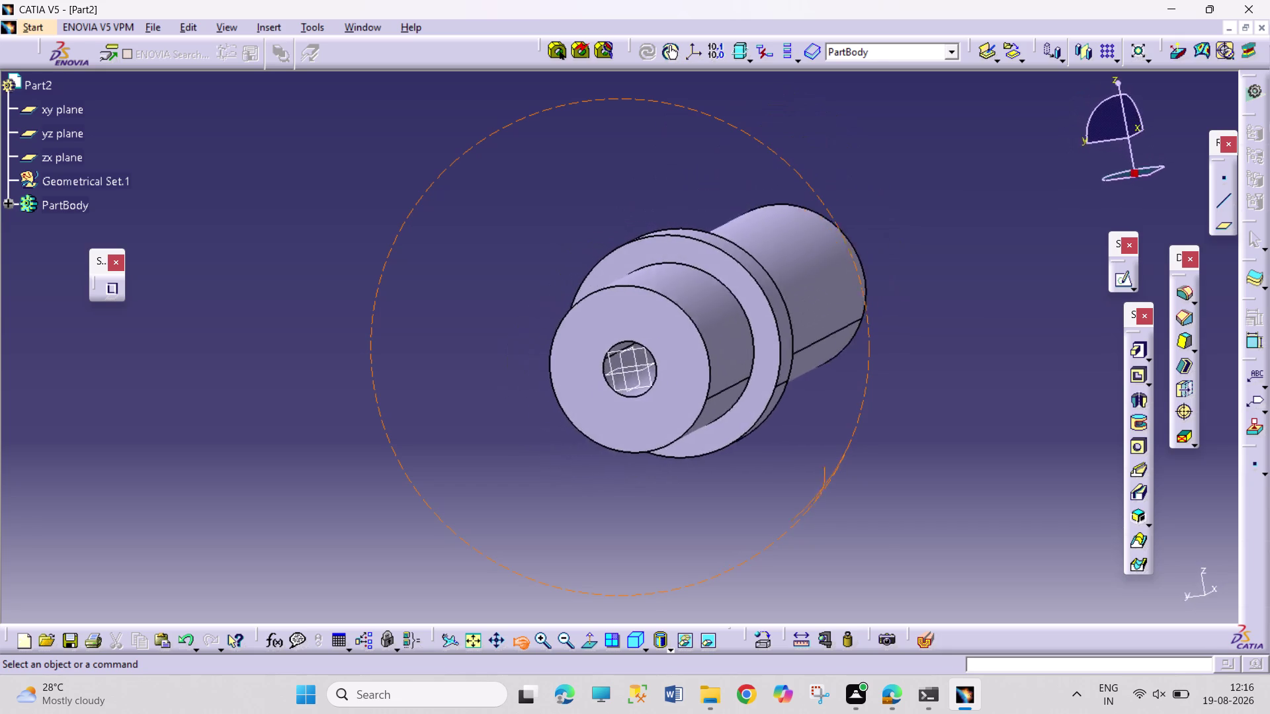
drag(1003, 505, 1001, 402)
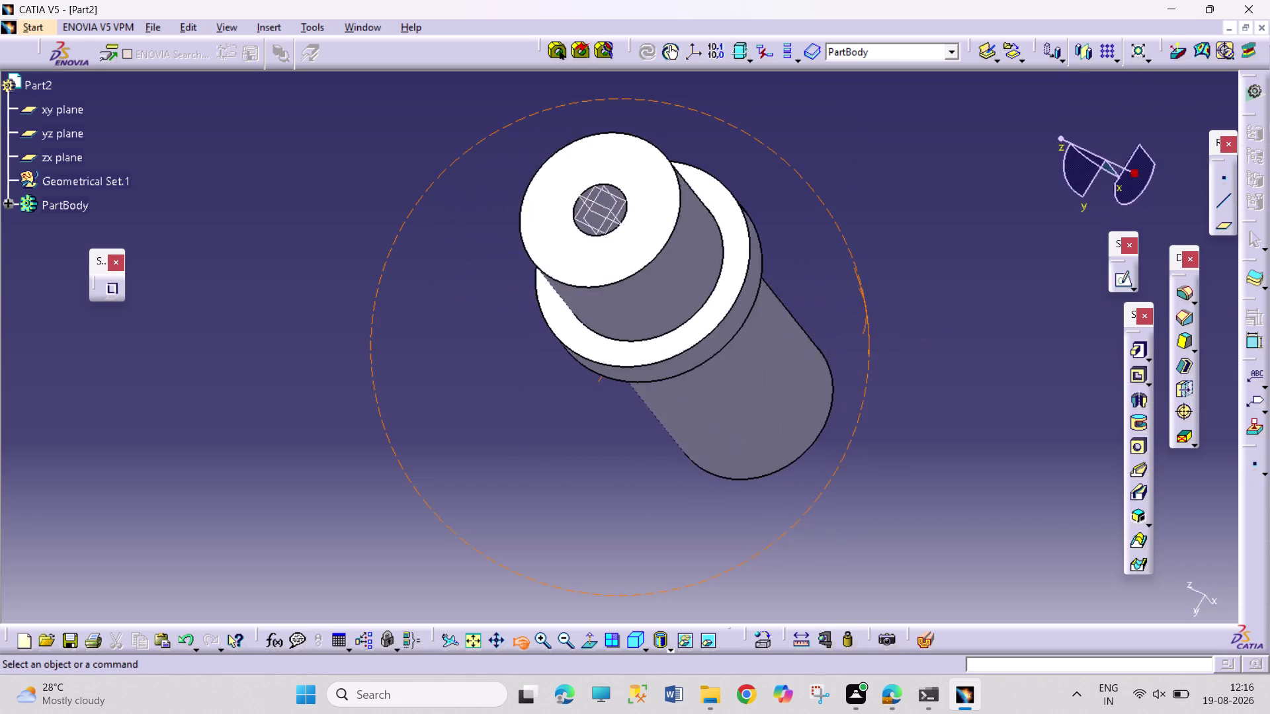
drag(1002, 402, 609, 359)
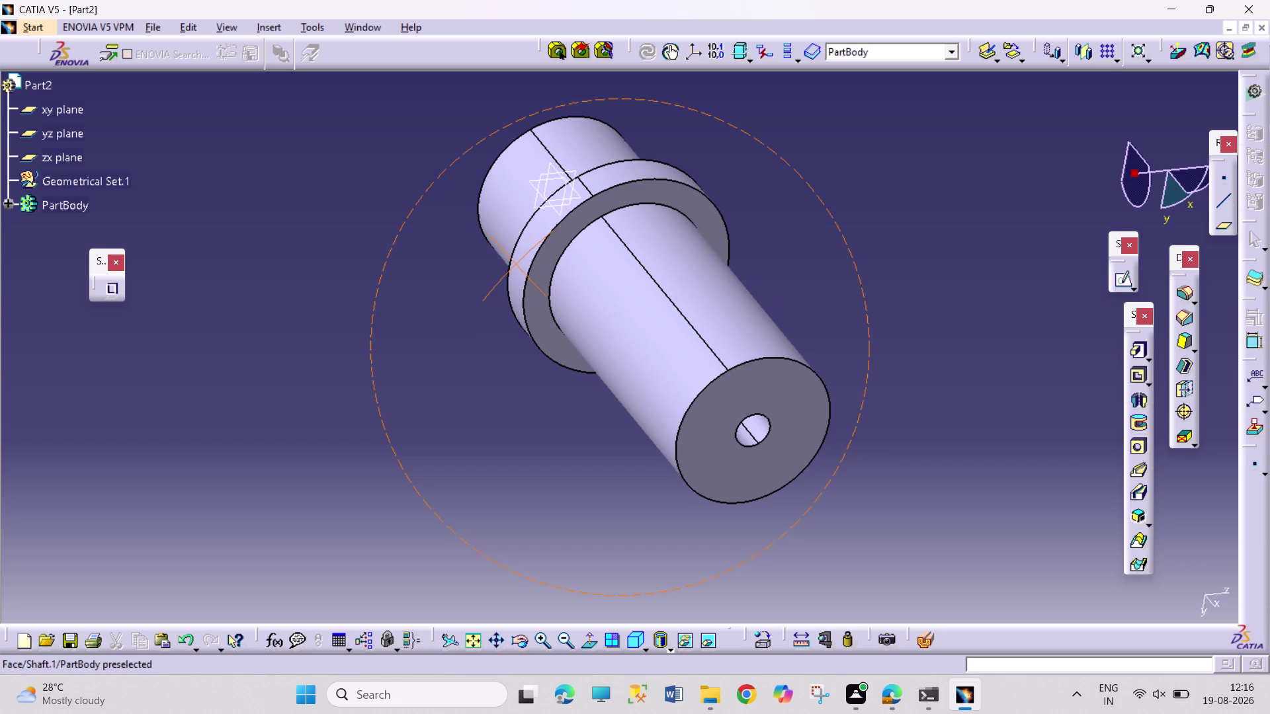
key(ctrl+s)
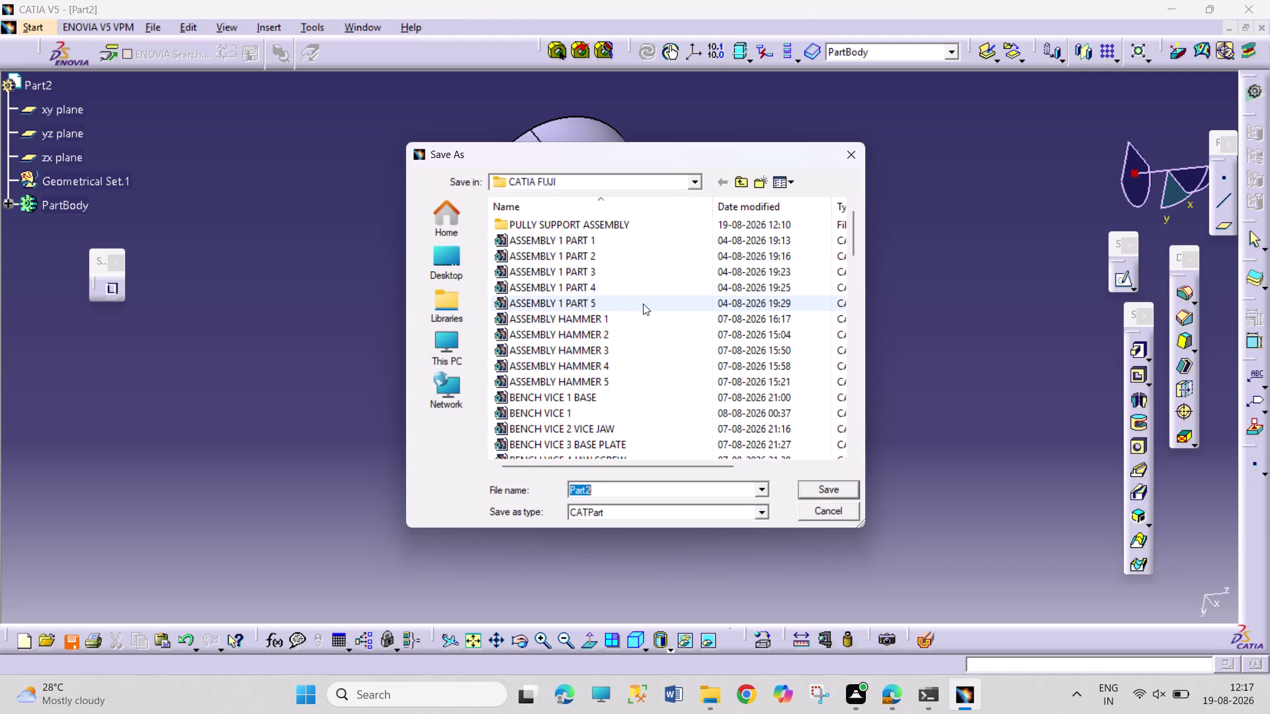
Save the part as BUSHING.CATPart in the PULLY SUPPORT ASSEMBLY folder.
double_click(655, 224)
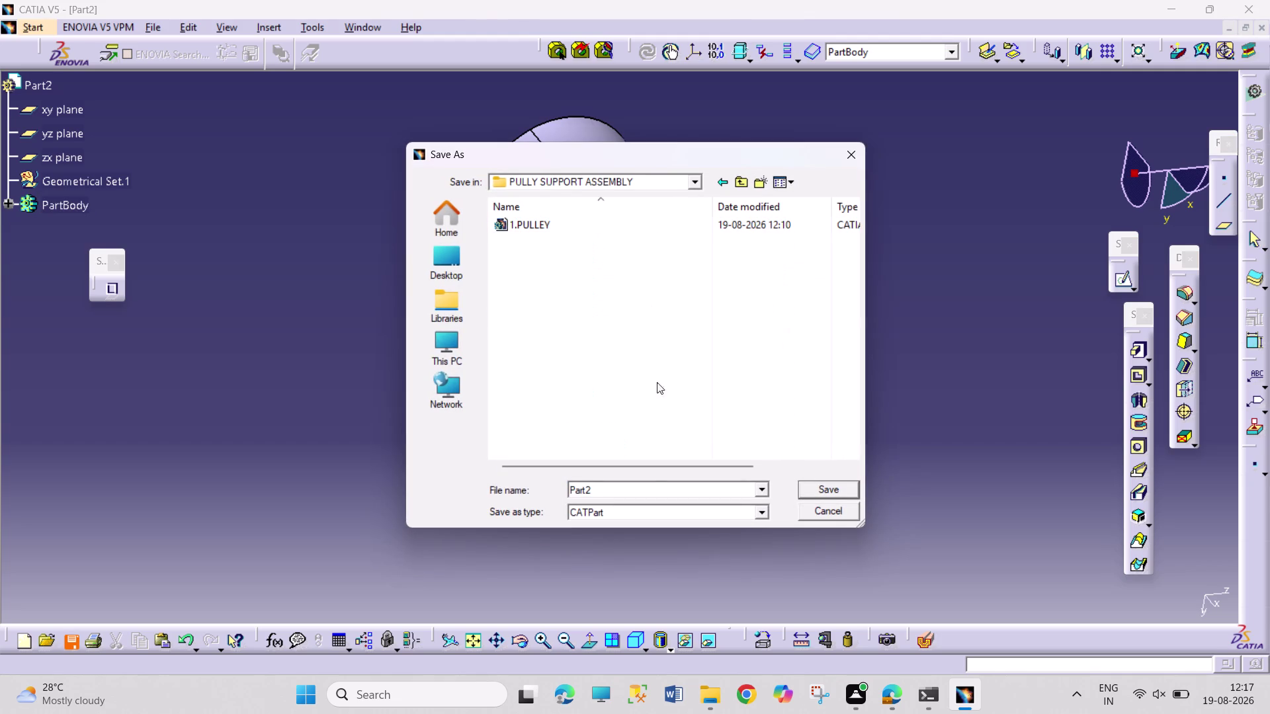
double_click(632, 492)
text(BUSHIN)
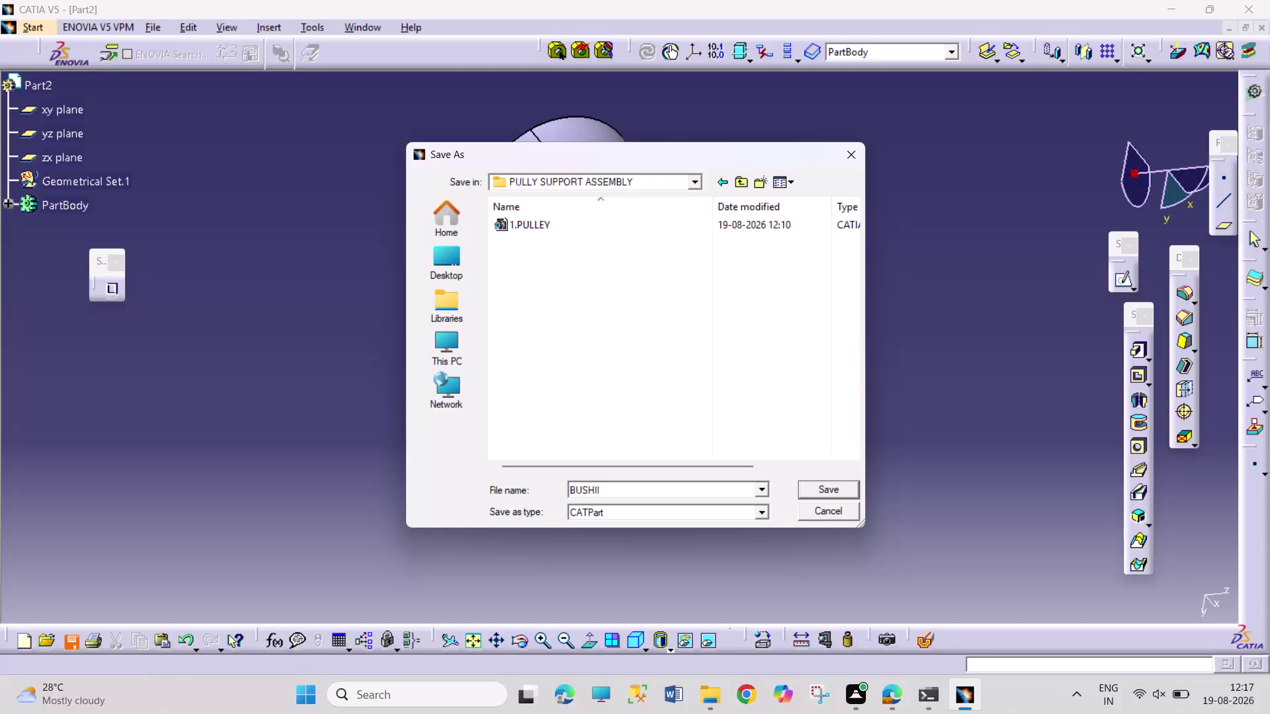
text(G)
key(Return)
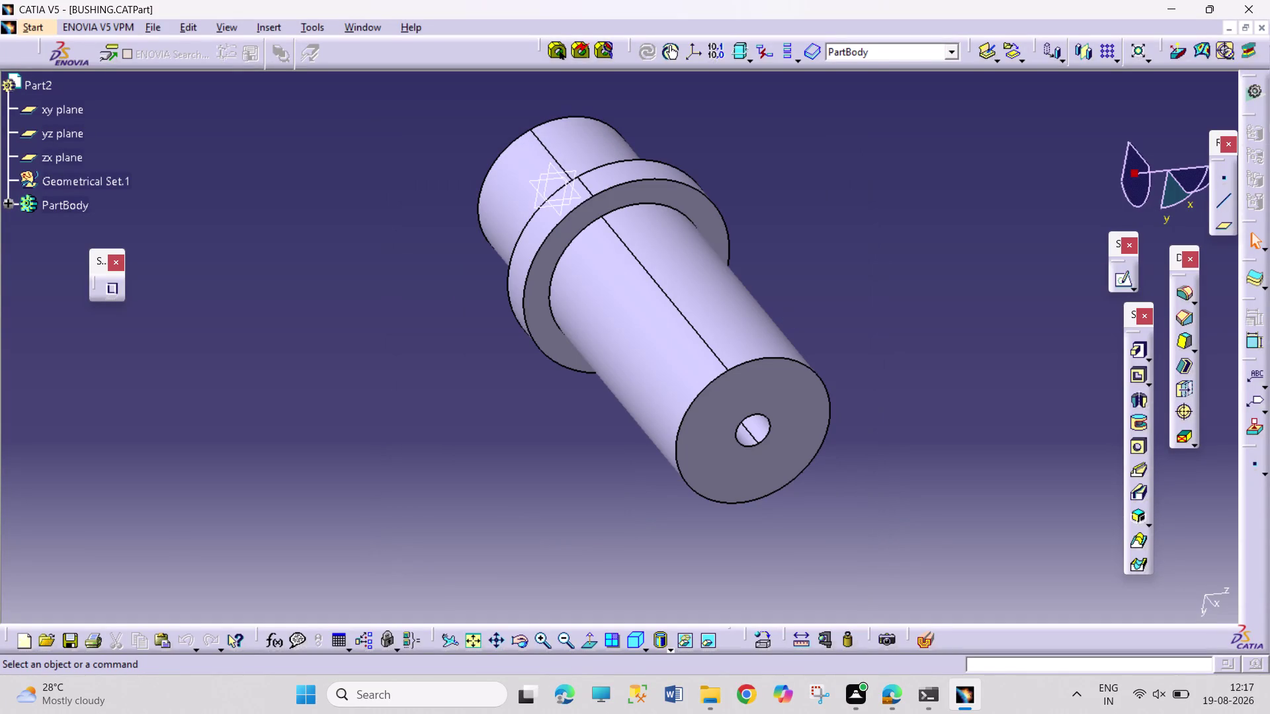
Create a new document with Part chosen as the document type.
click(788, 317)
key(ctrl+n)
double_click(789, 318)
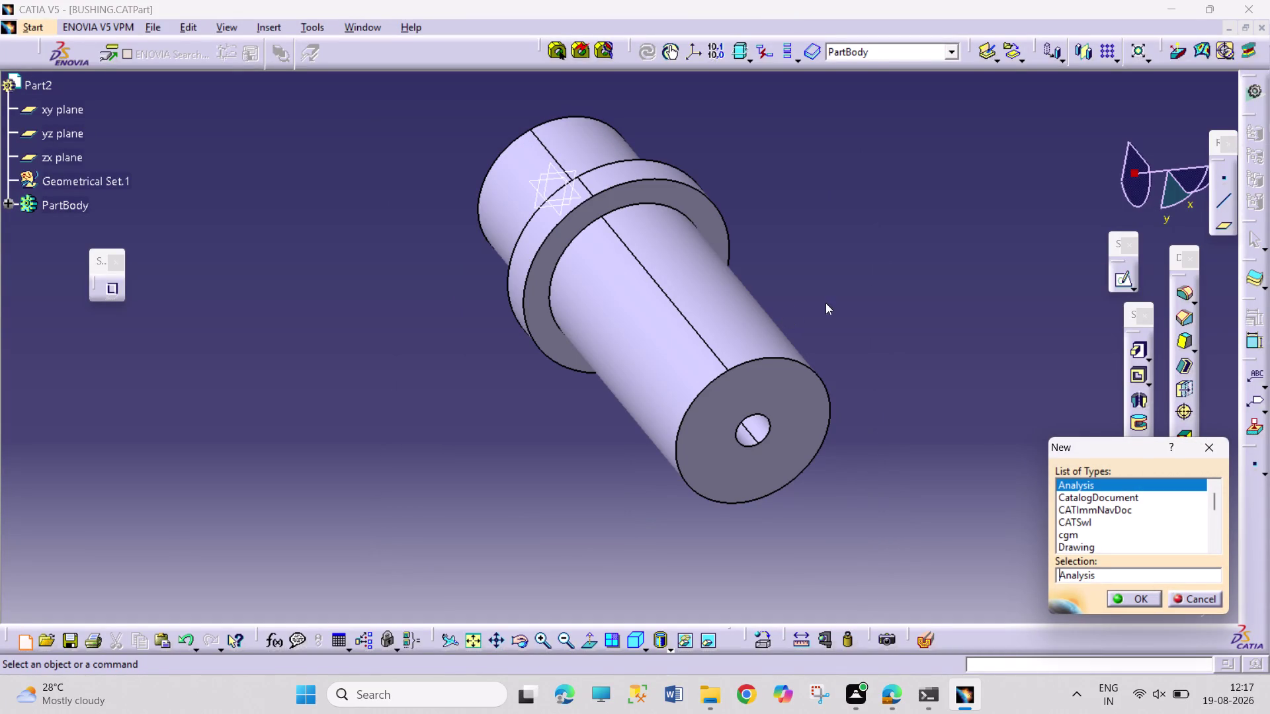
scroll(down, 3)
scroll(down, 3)
click(1090, 484)
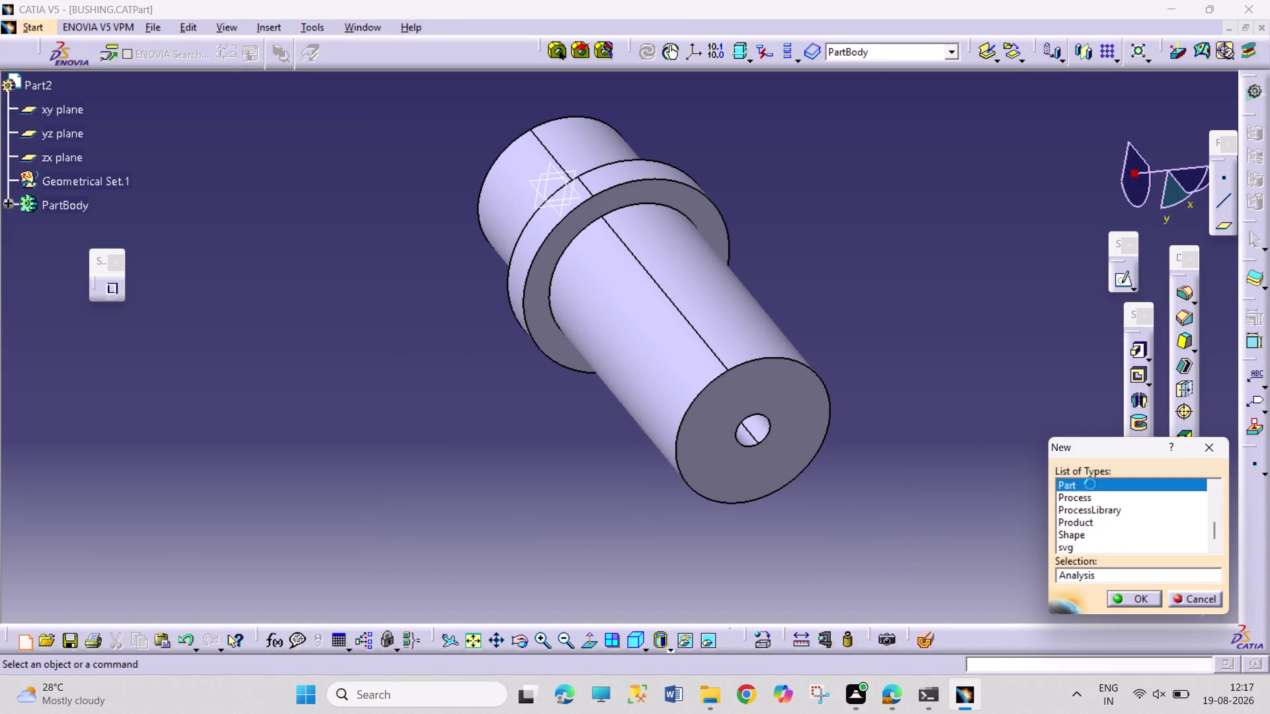
click(1119, 599)
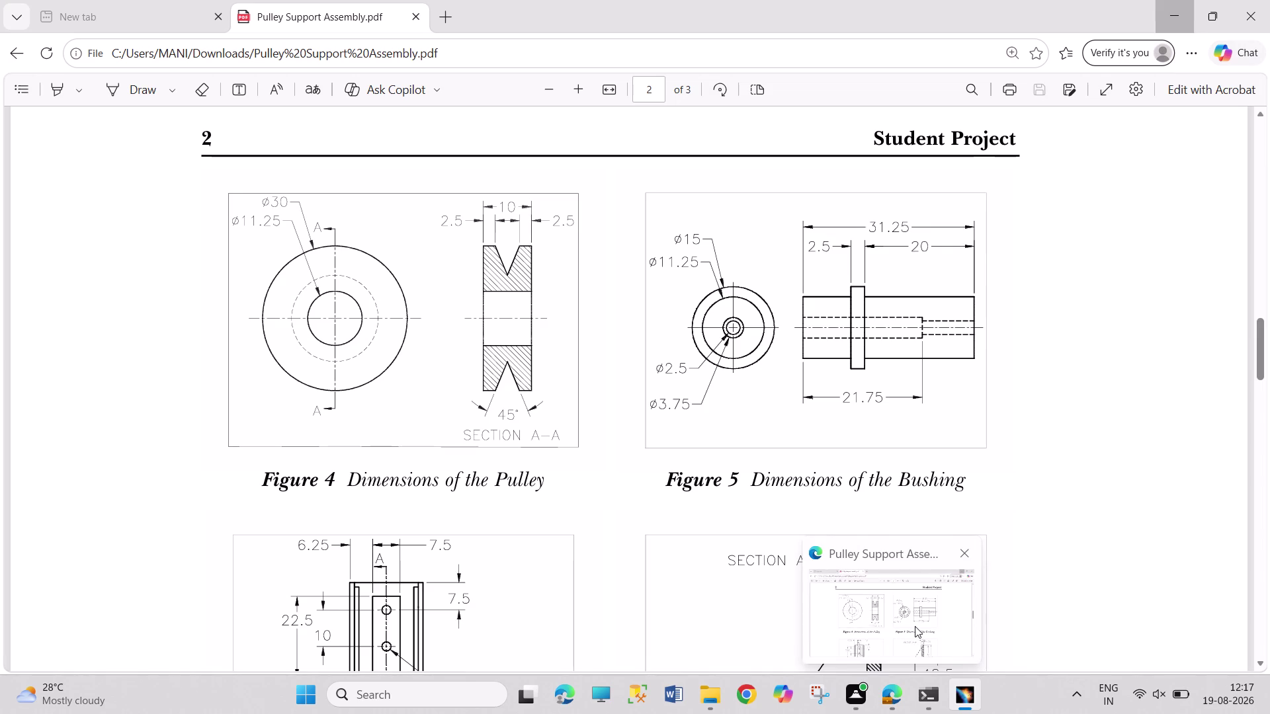
Scroll the drawing PDF to the bracket's Figures 6 and 7, then return to CATIA.
click(914, 627)
scroll(down, 3)
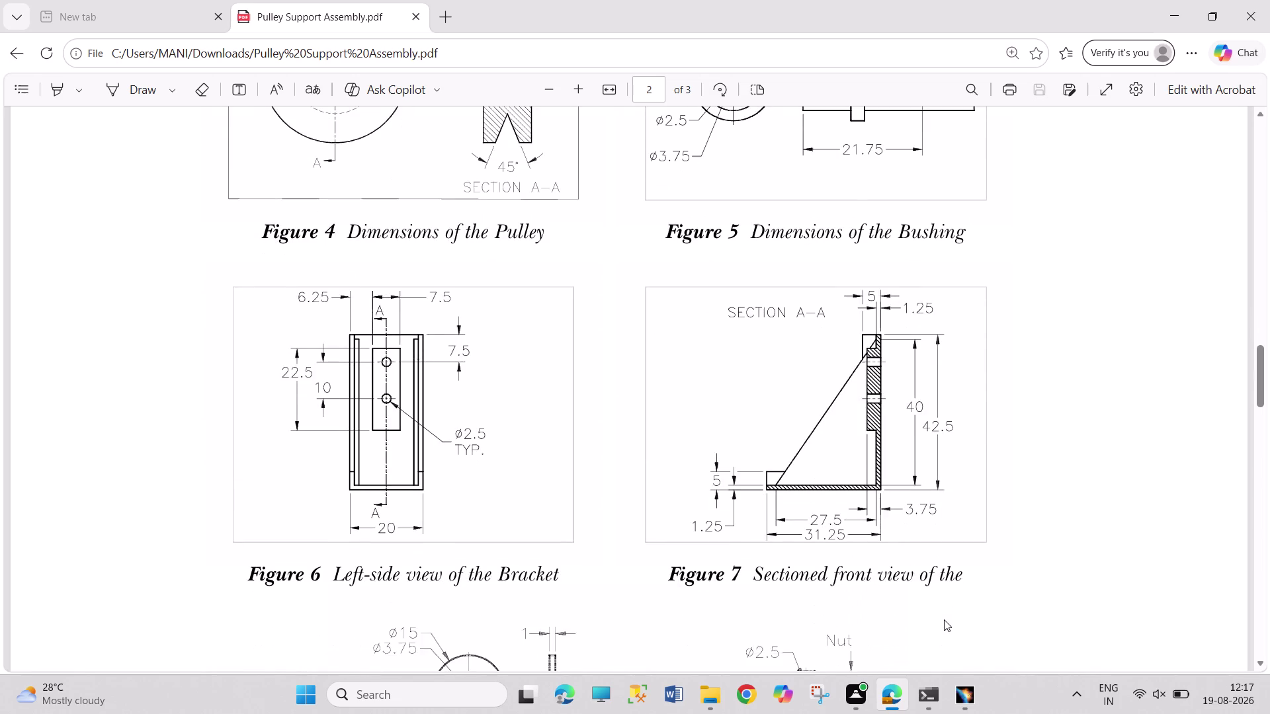
scroll(down, 3)
scroll(up, 3)
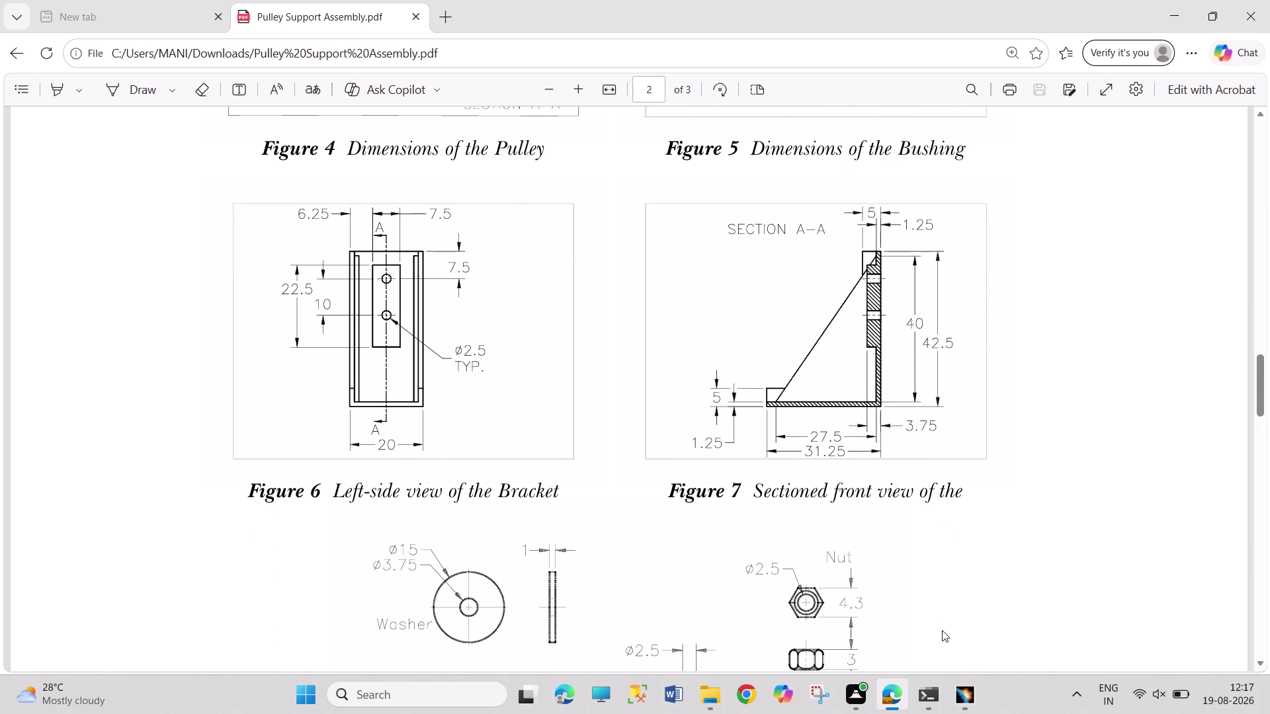
click(959, 701)
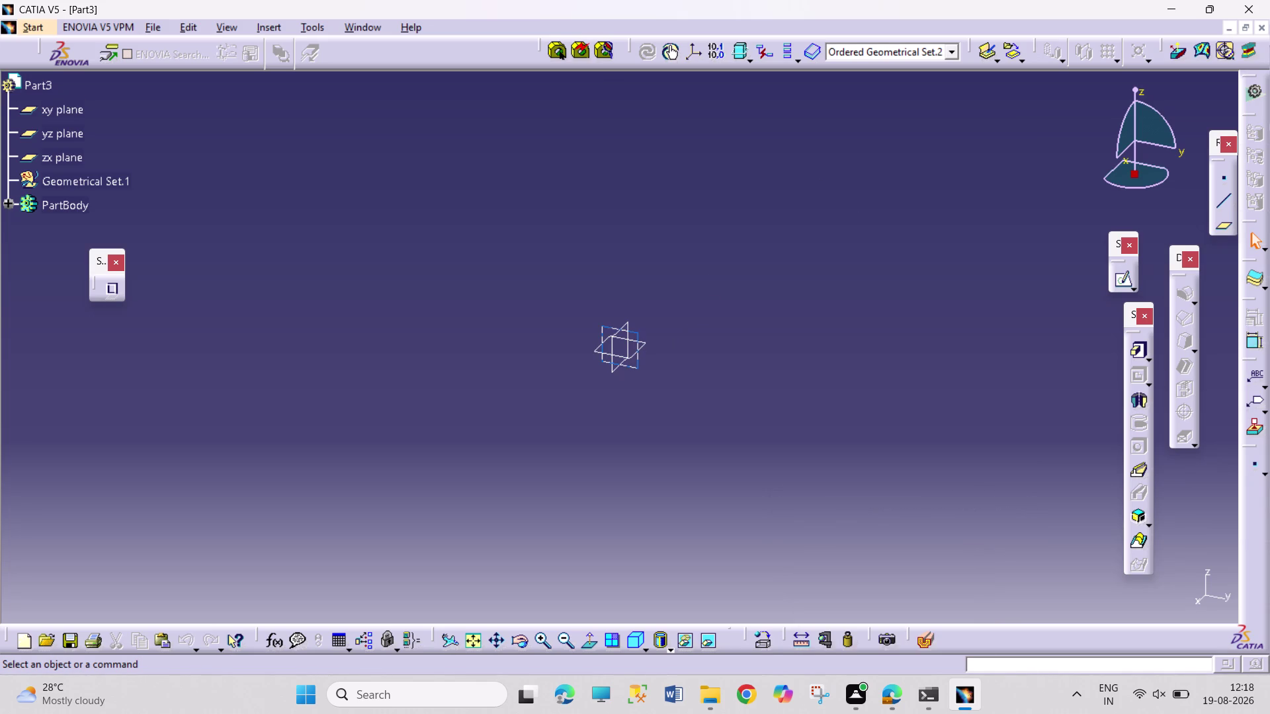
Open a sketch on Part3's yz plane, retrying after leaving the first attempt.
click(639, 330)
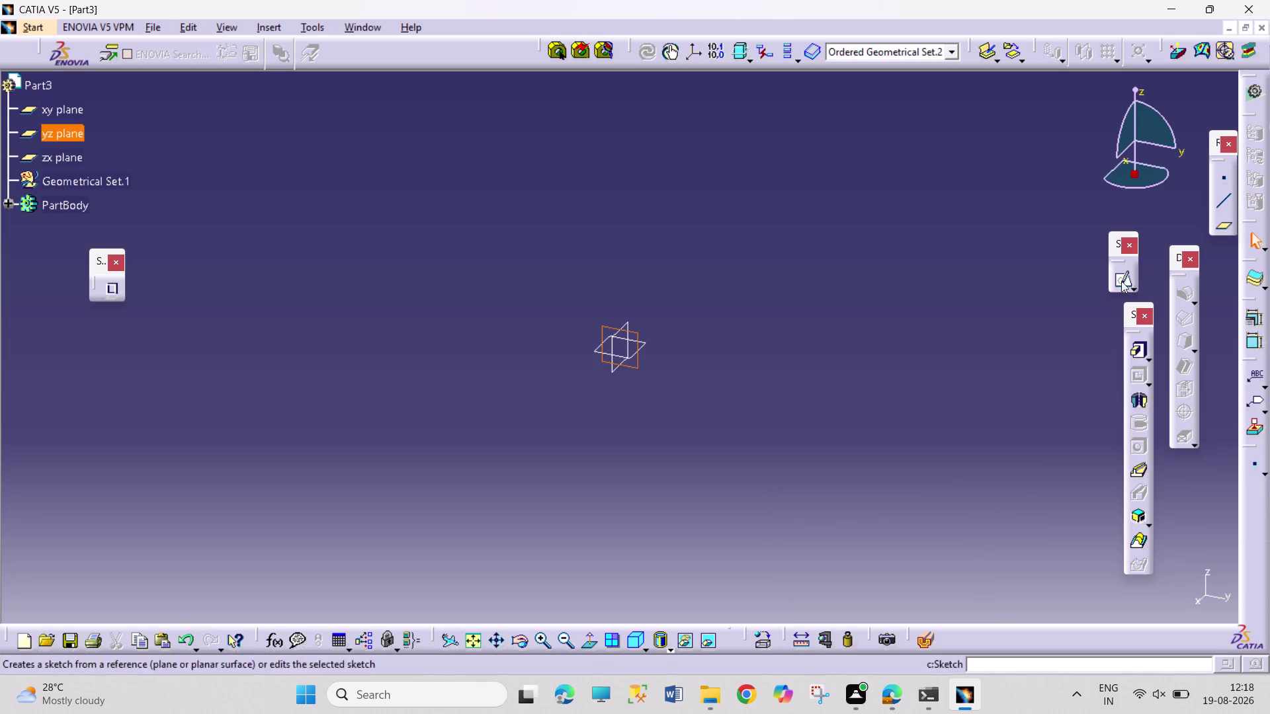
click(1126, 277)
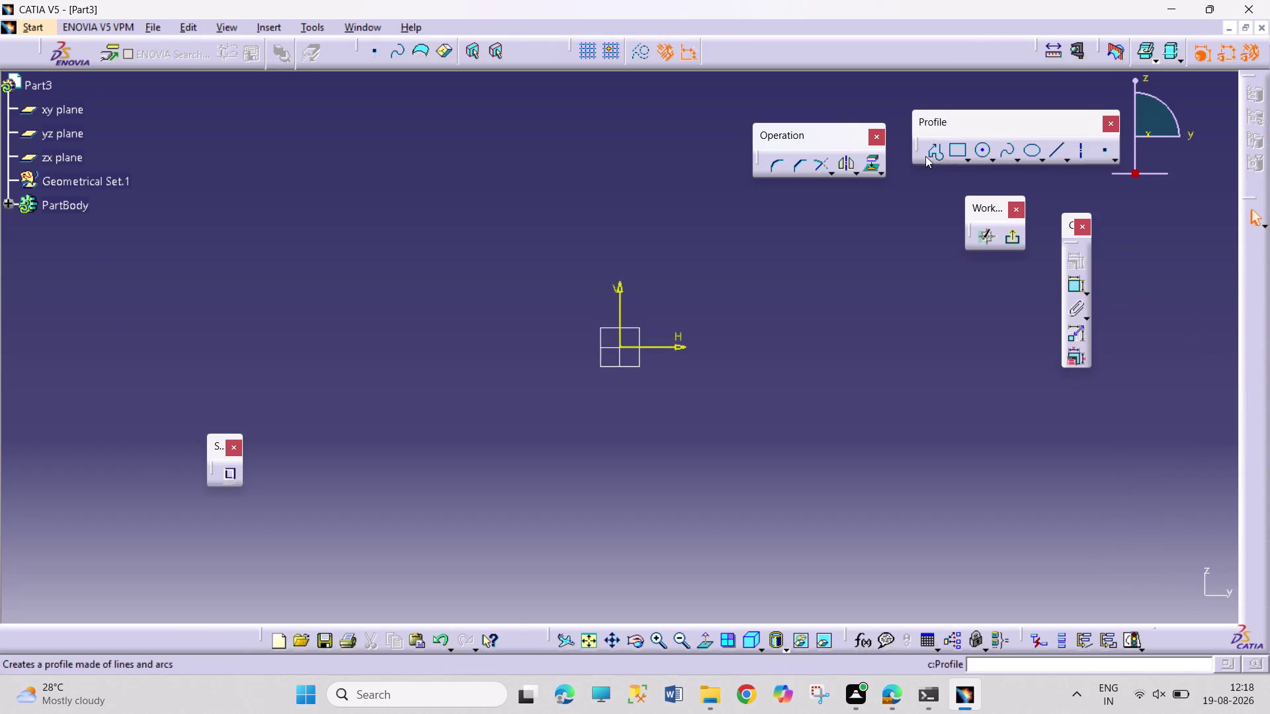
click(1013, 242)
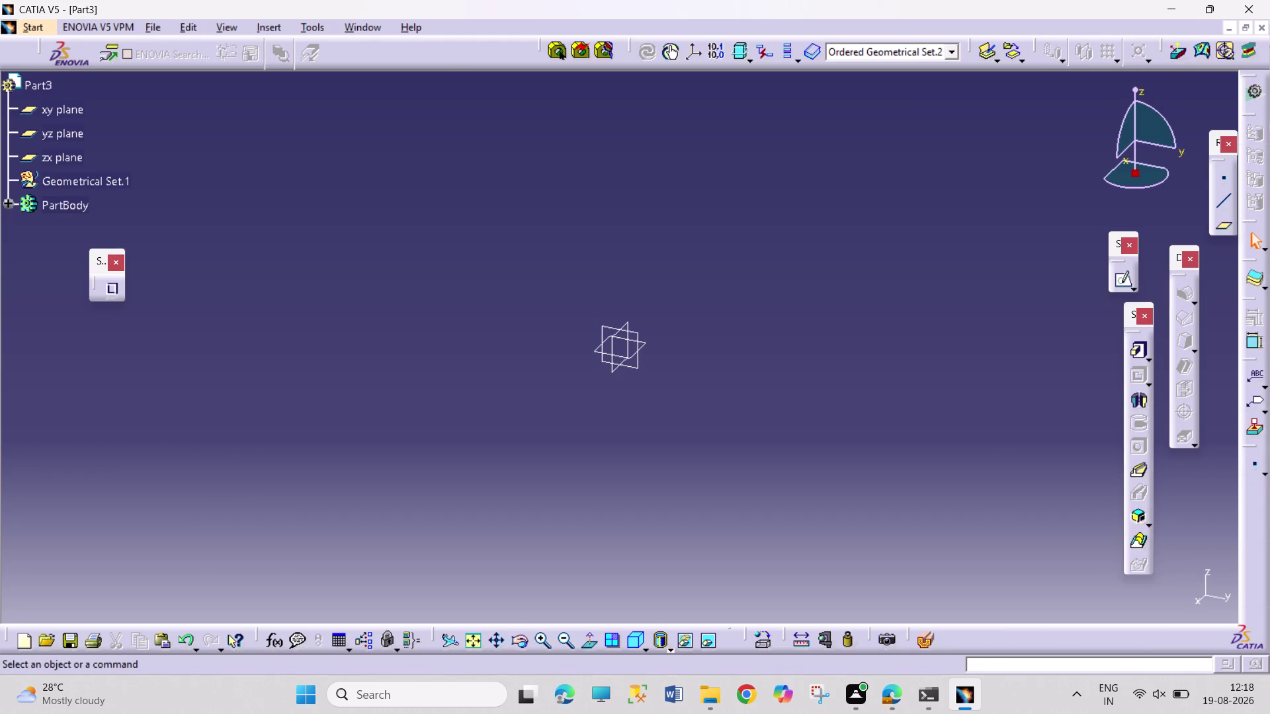
click(636, 332)
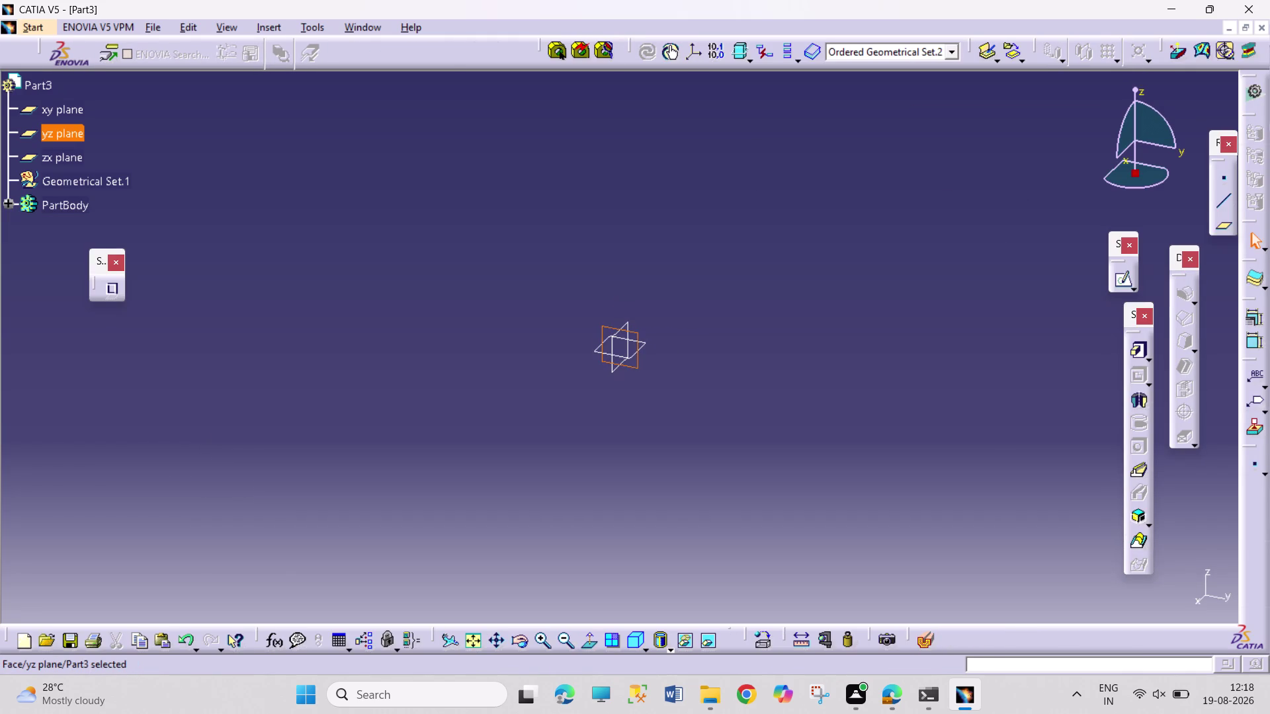
click(790, 348)
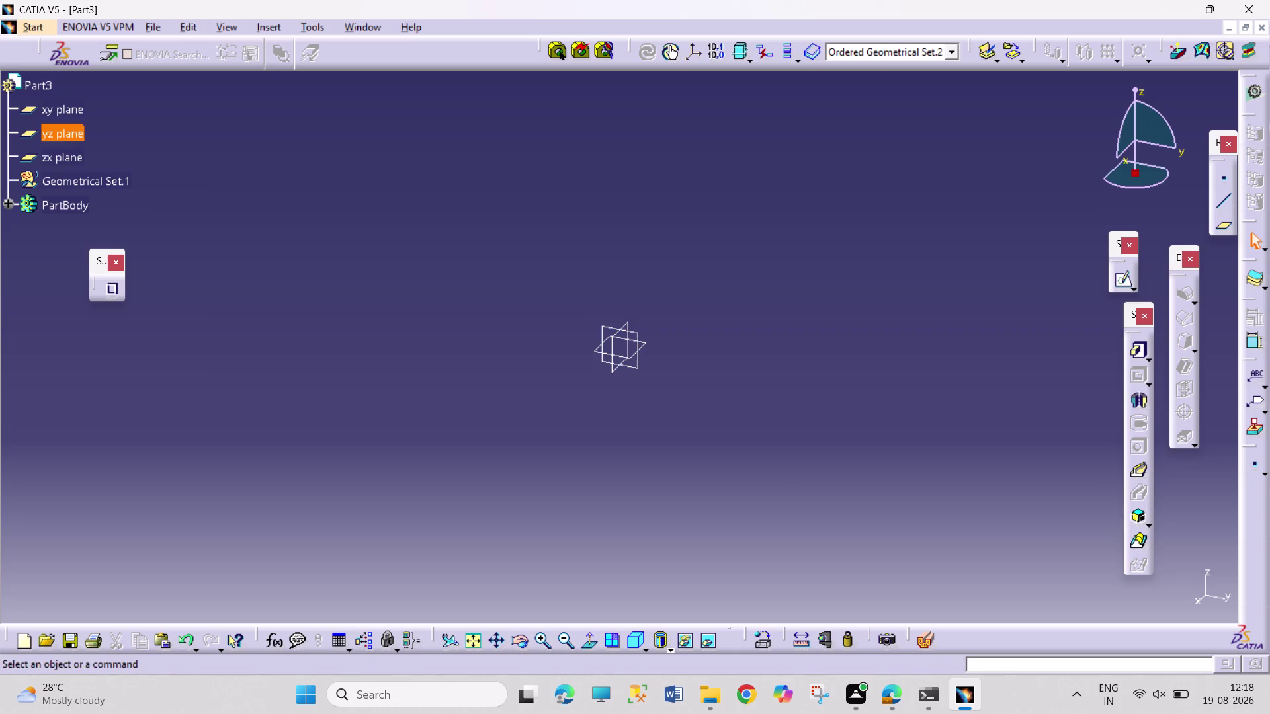
click(638, 331)
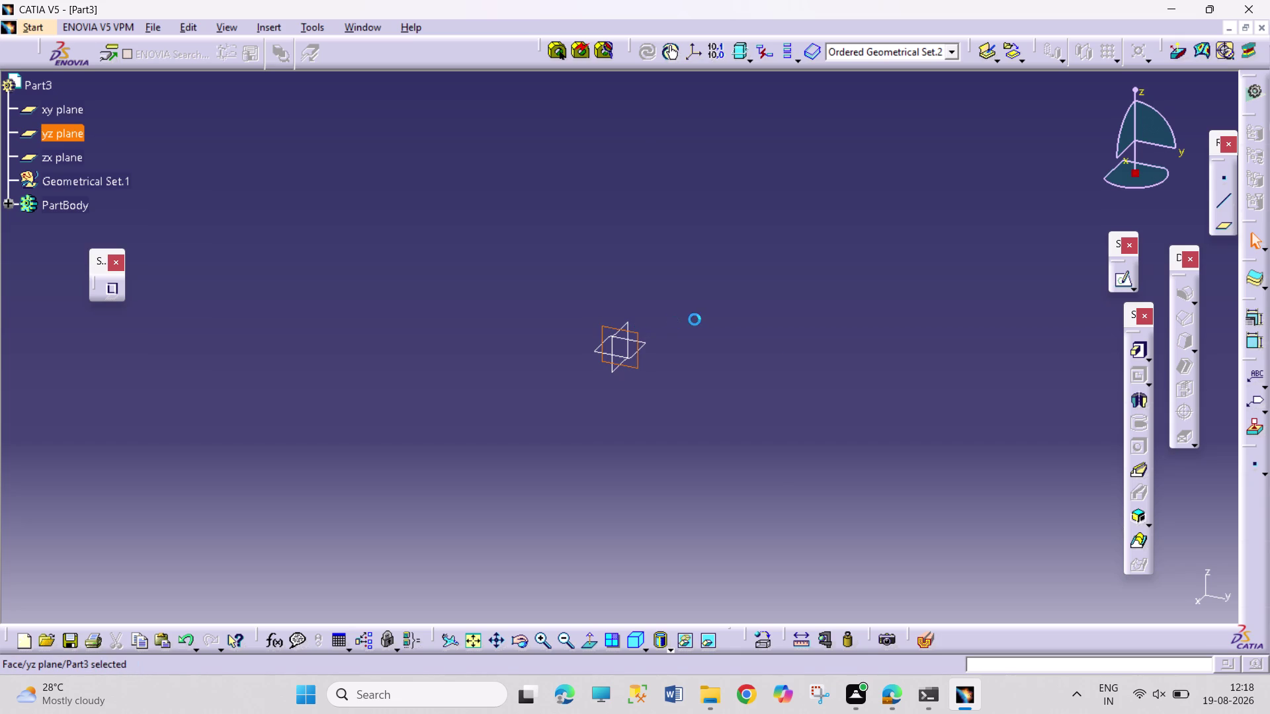
click(1119, 283)
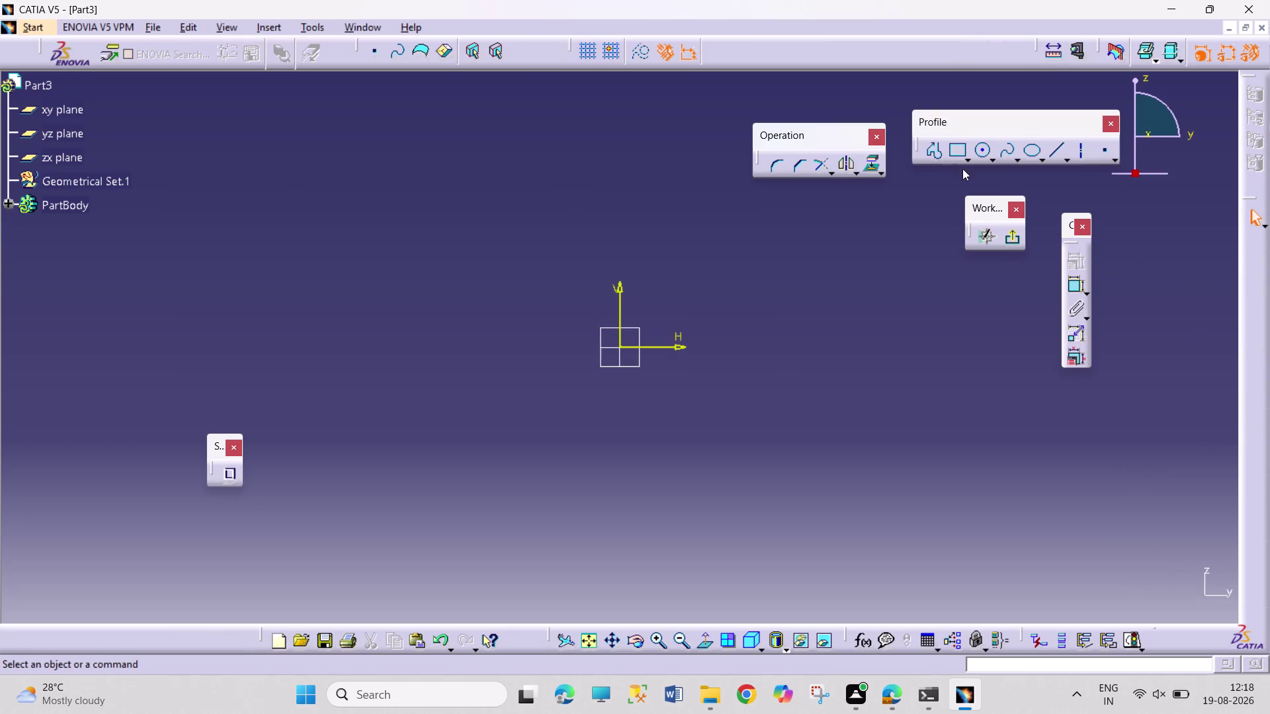
click(926, 148)
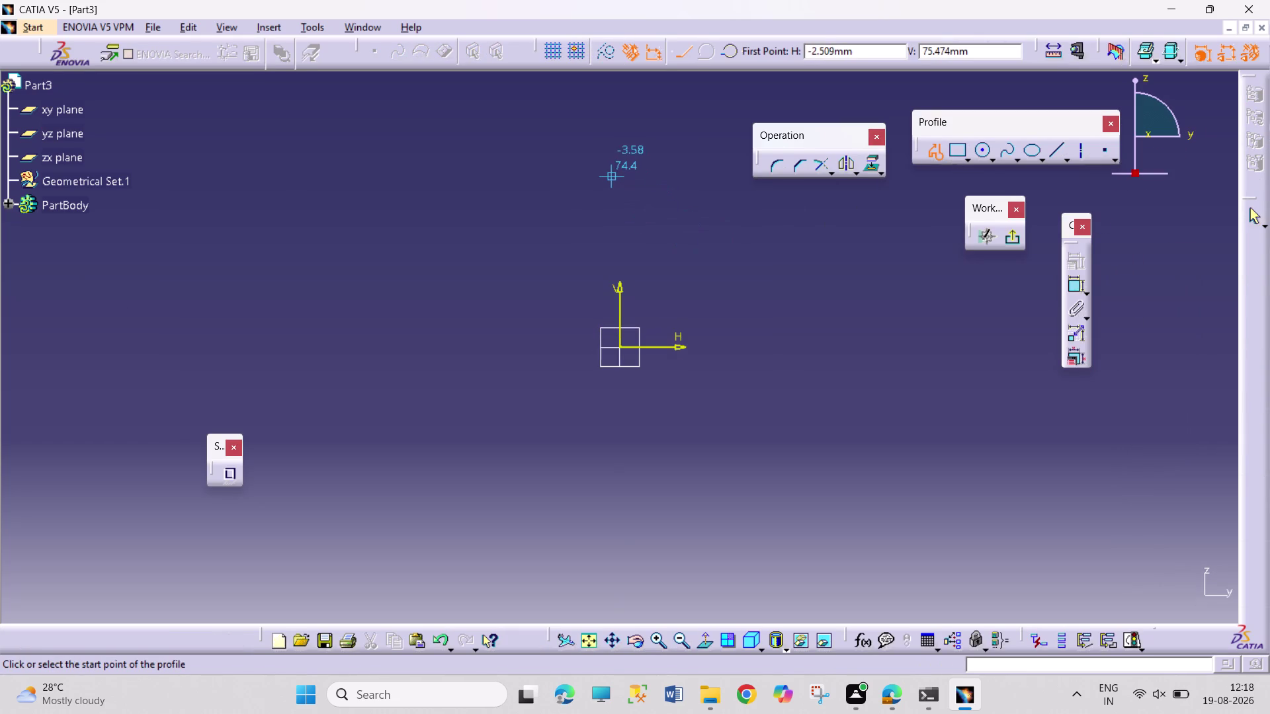
Draw a closed L-shaped outline that starts above the origin and passes through it.
click(624, 170)
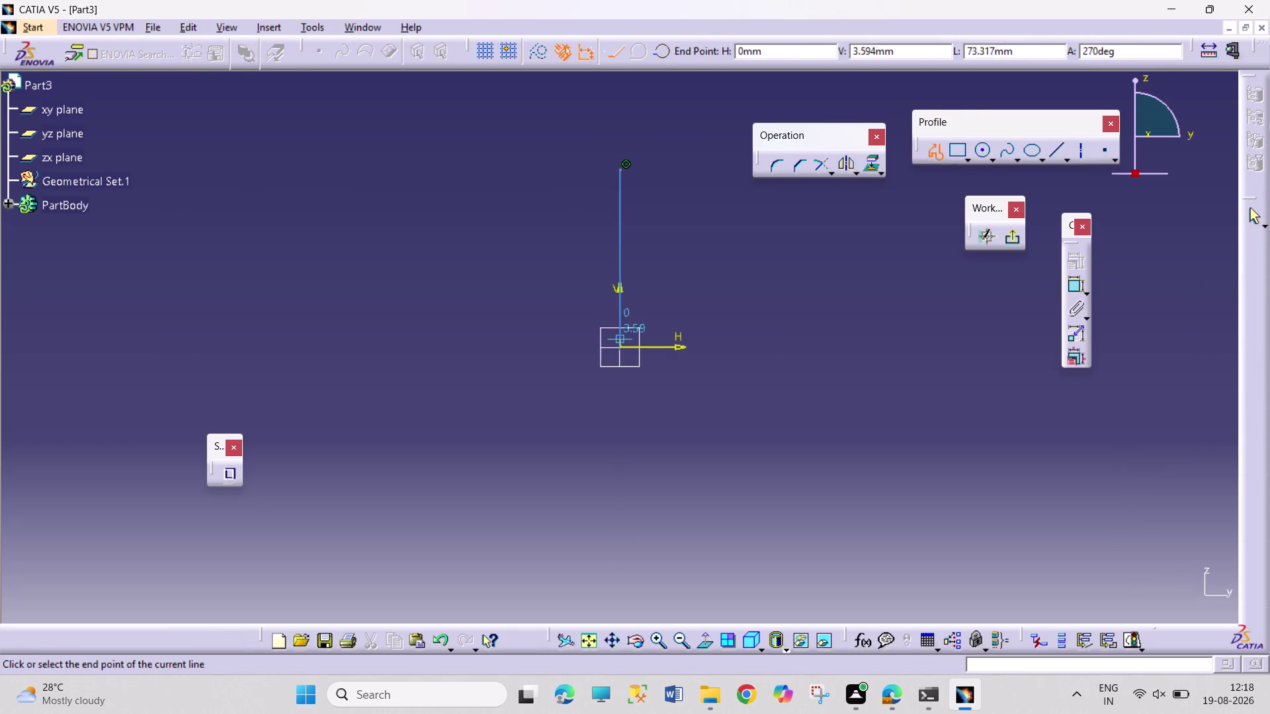
click(619, 349)
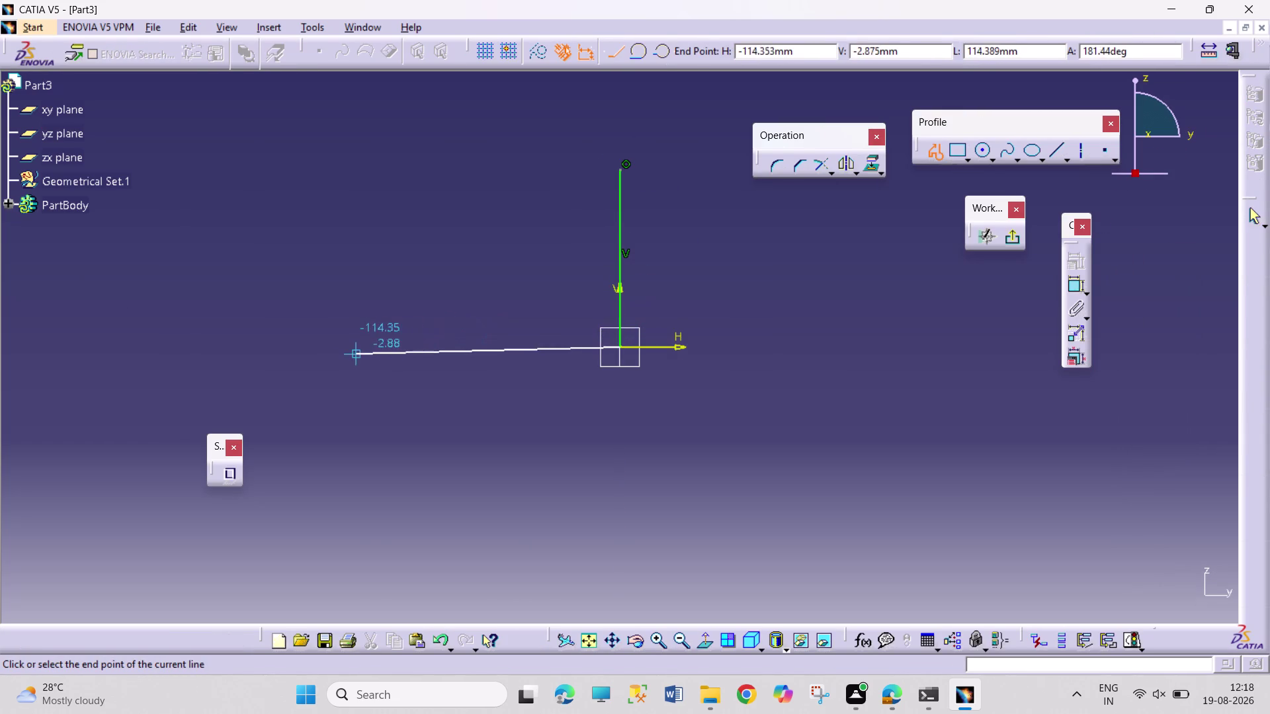
click(331, 344)
click(333, 314)
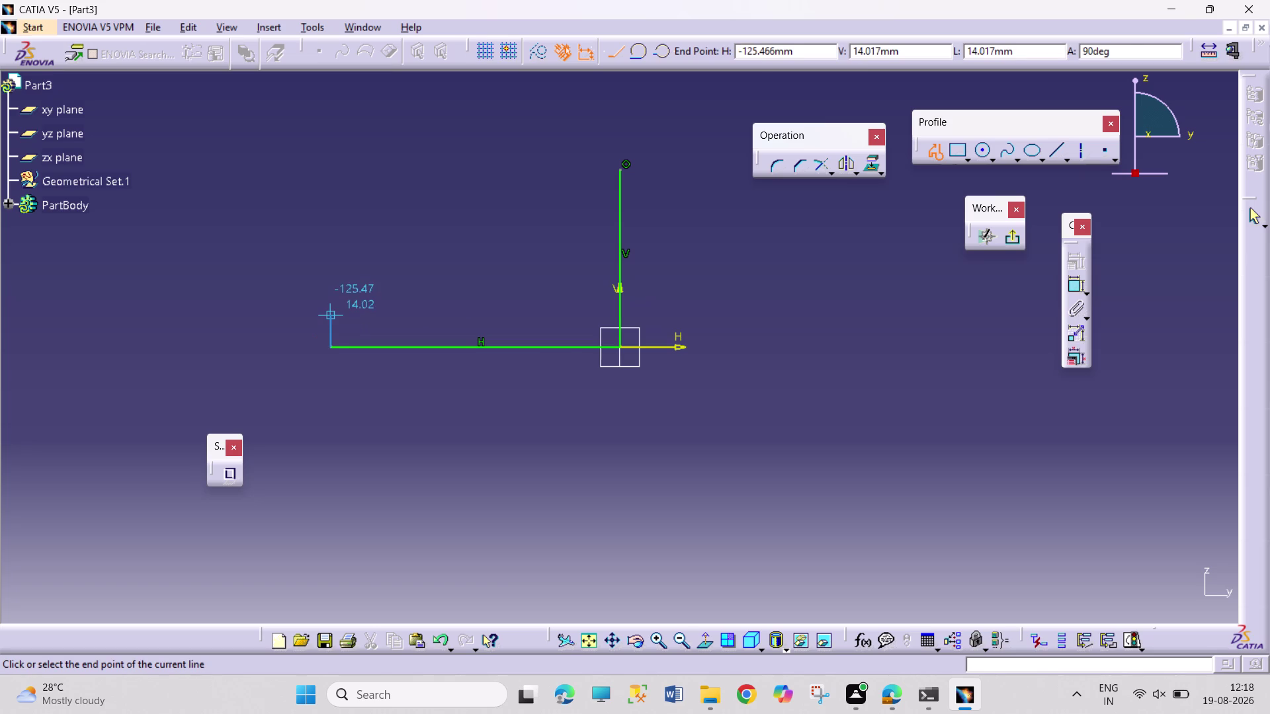
click(592, 325)
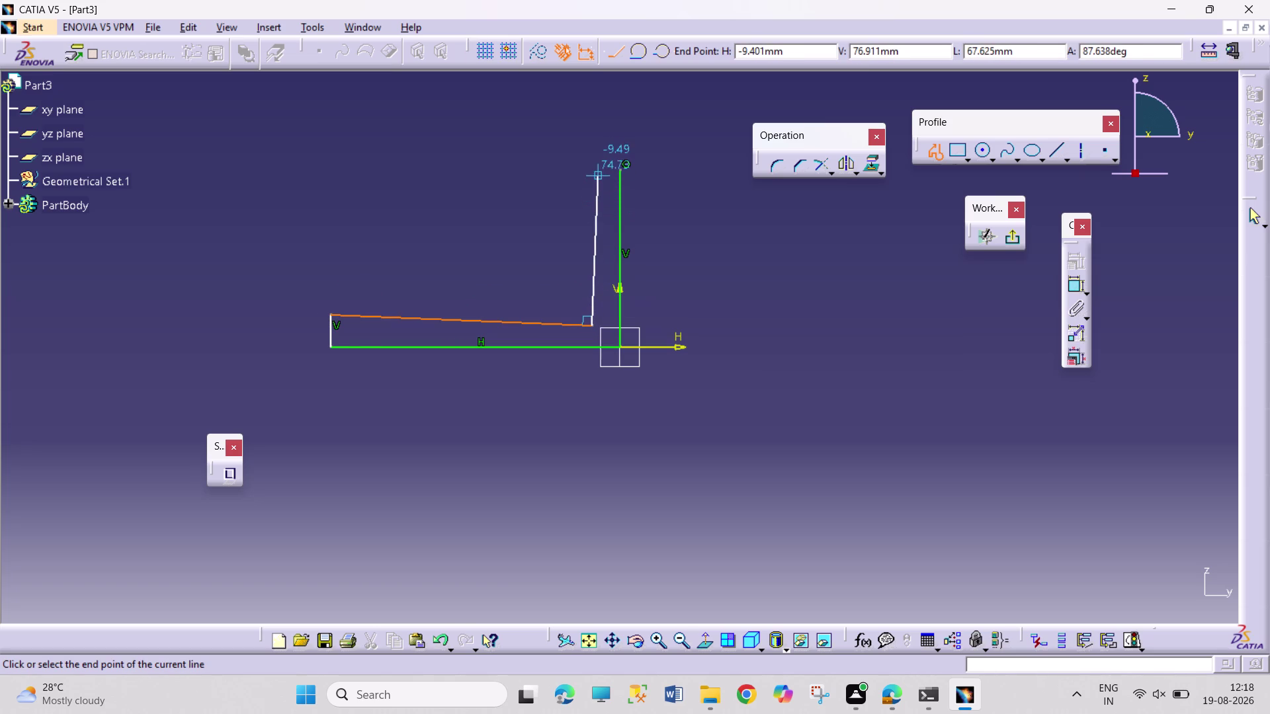
click(590, 173)
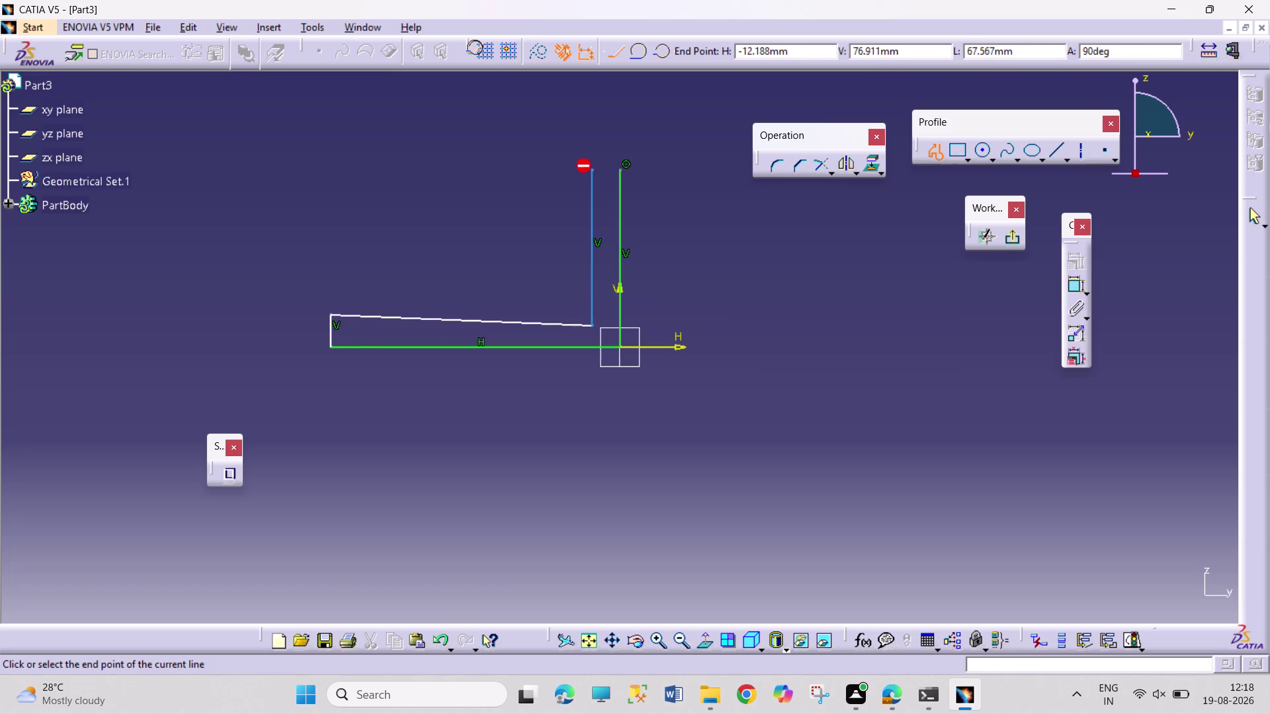
click(620, 171)
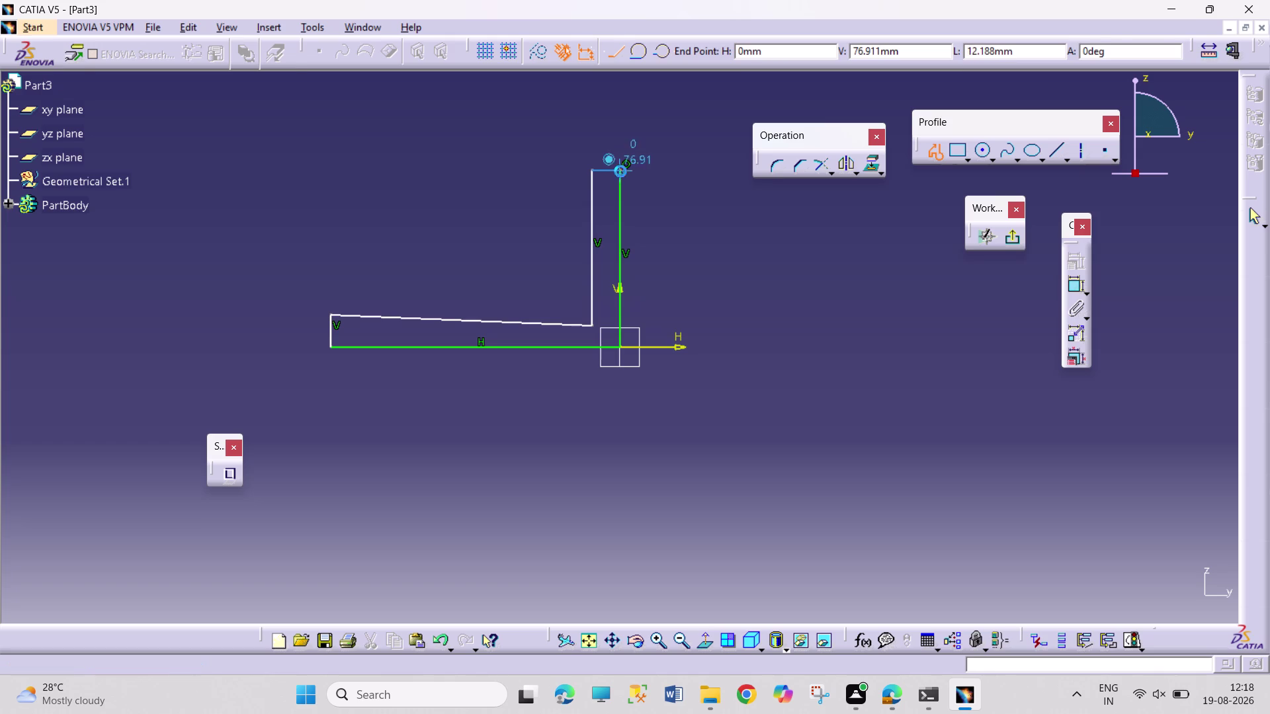
click(702, 253)
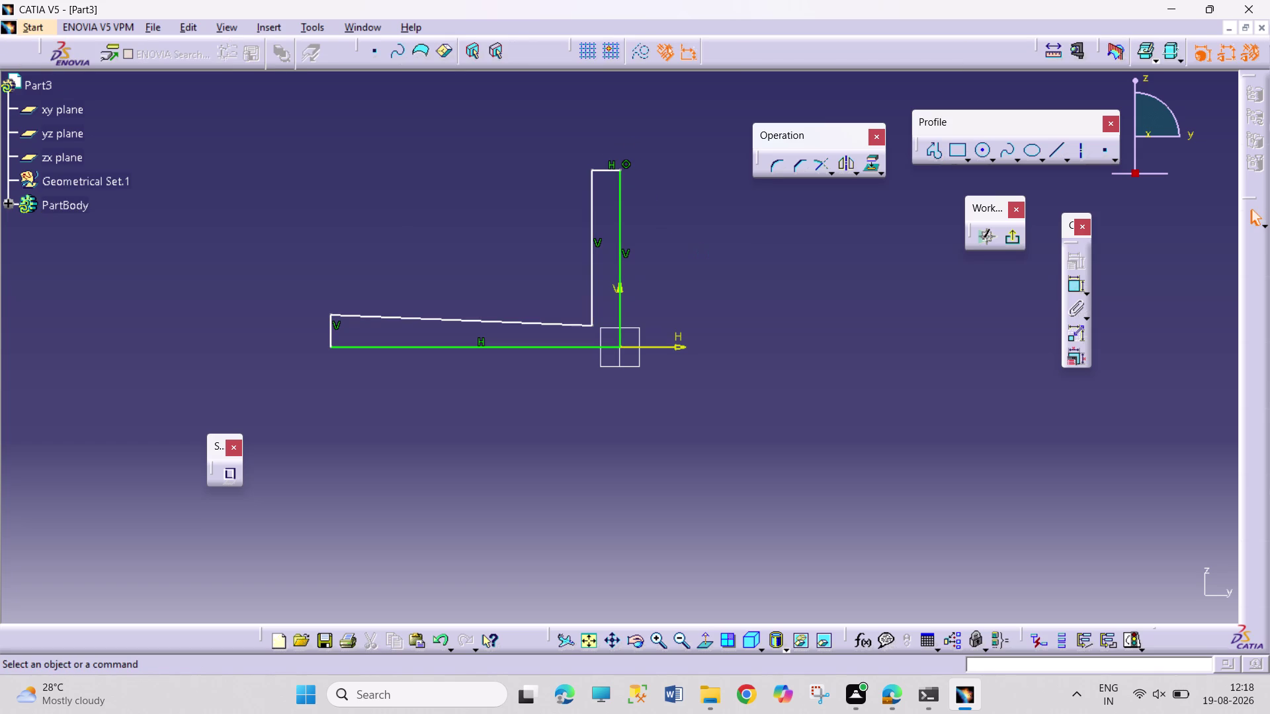
Constrain the slanted inner base edge to be horizontal.
click(449, 315)
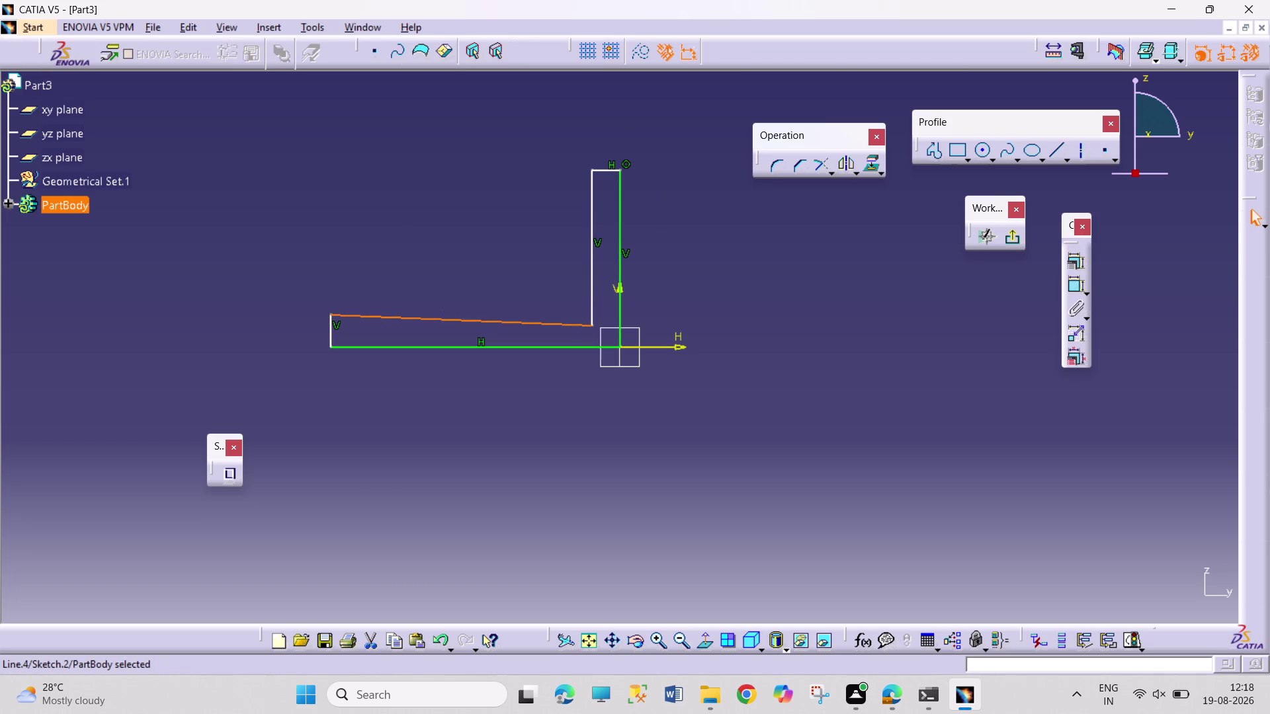
click(1076, 263)
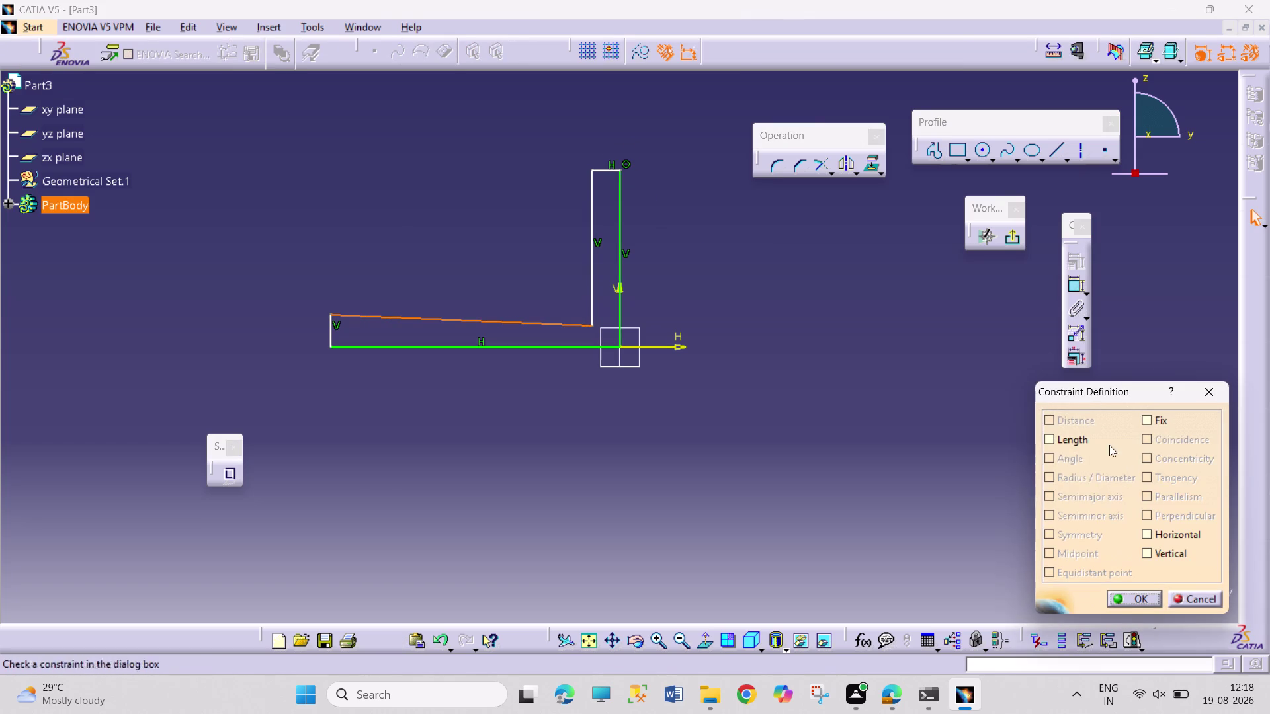
click(1166, 535)
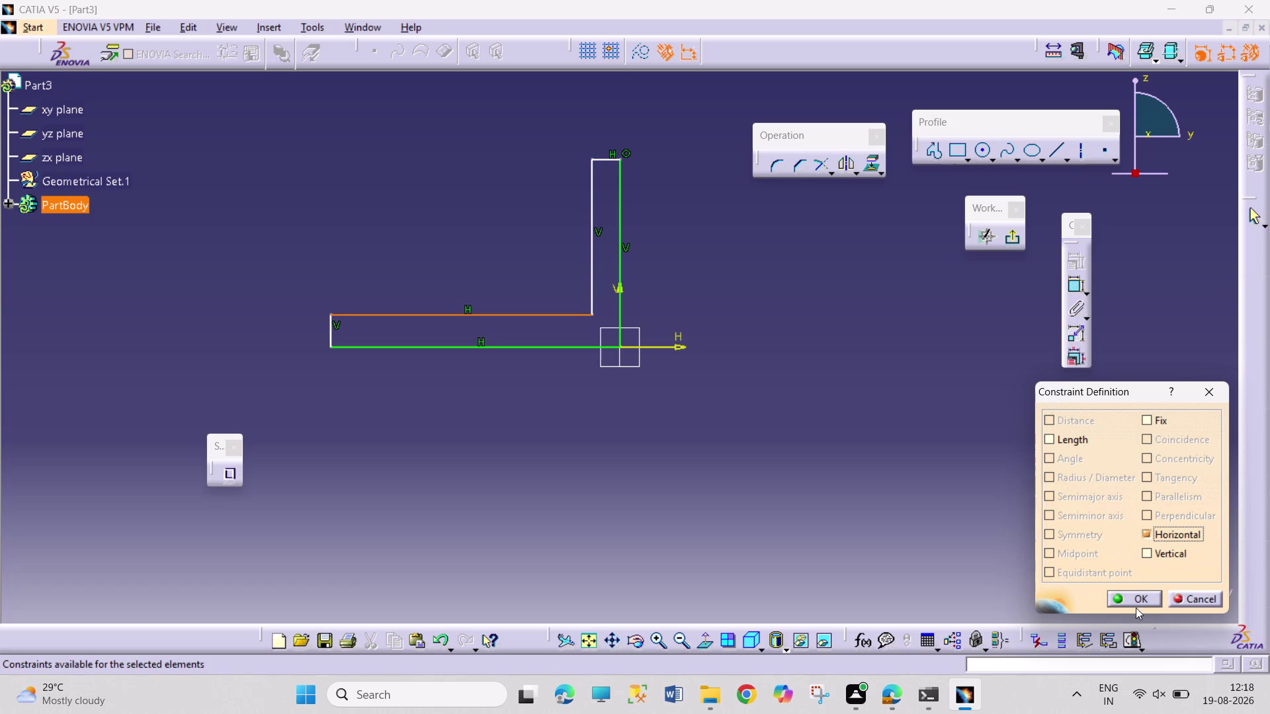
click(1136, 603)
click(882, 518)
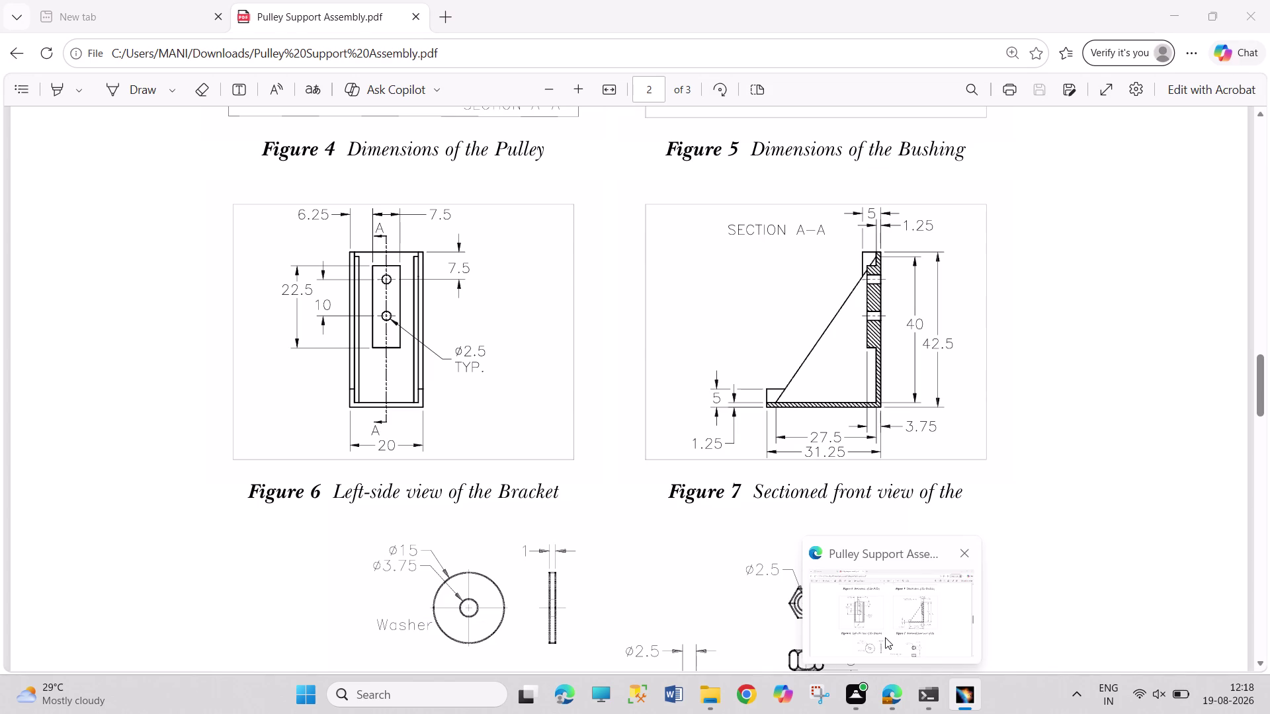
click(1076, 289)
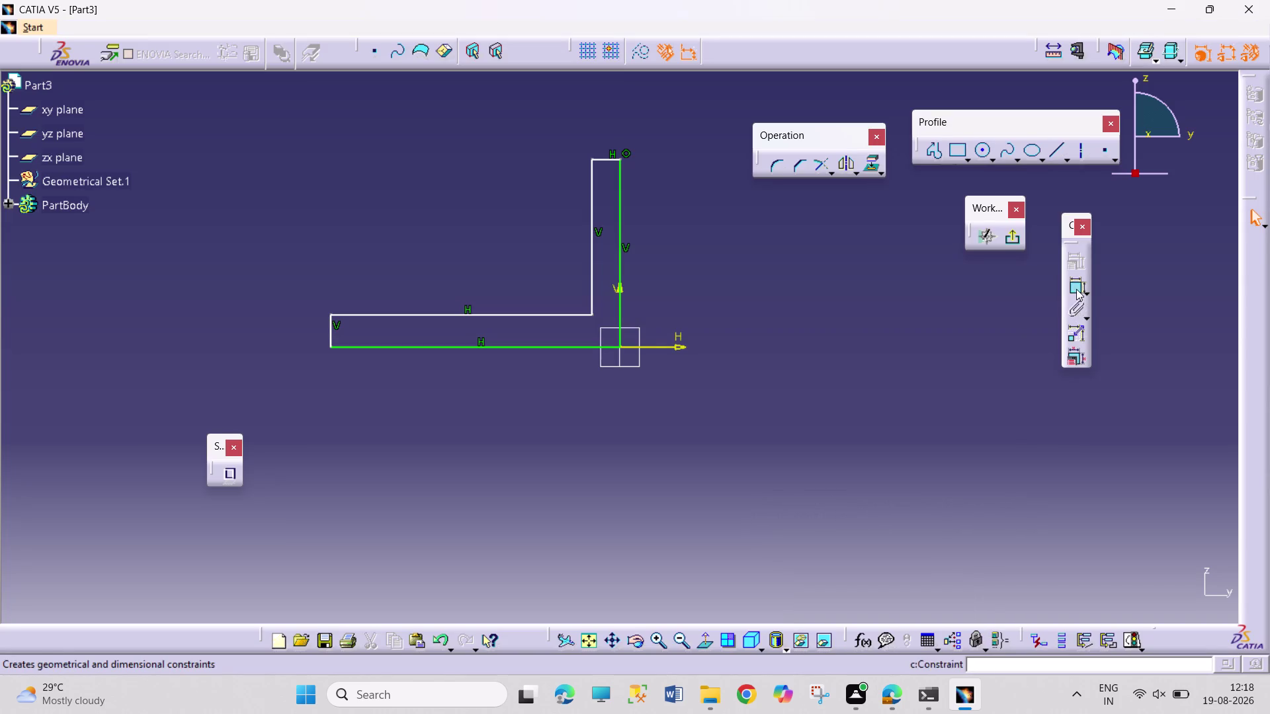
Dimension the bottom base edge to a length of 21.25.
click(561, 347)
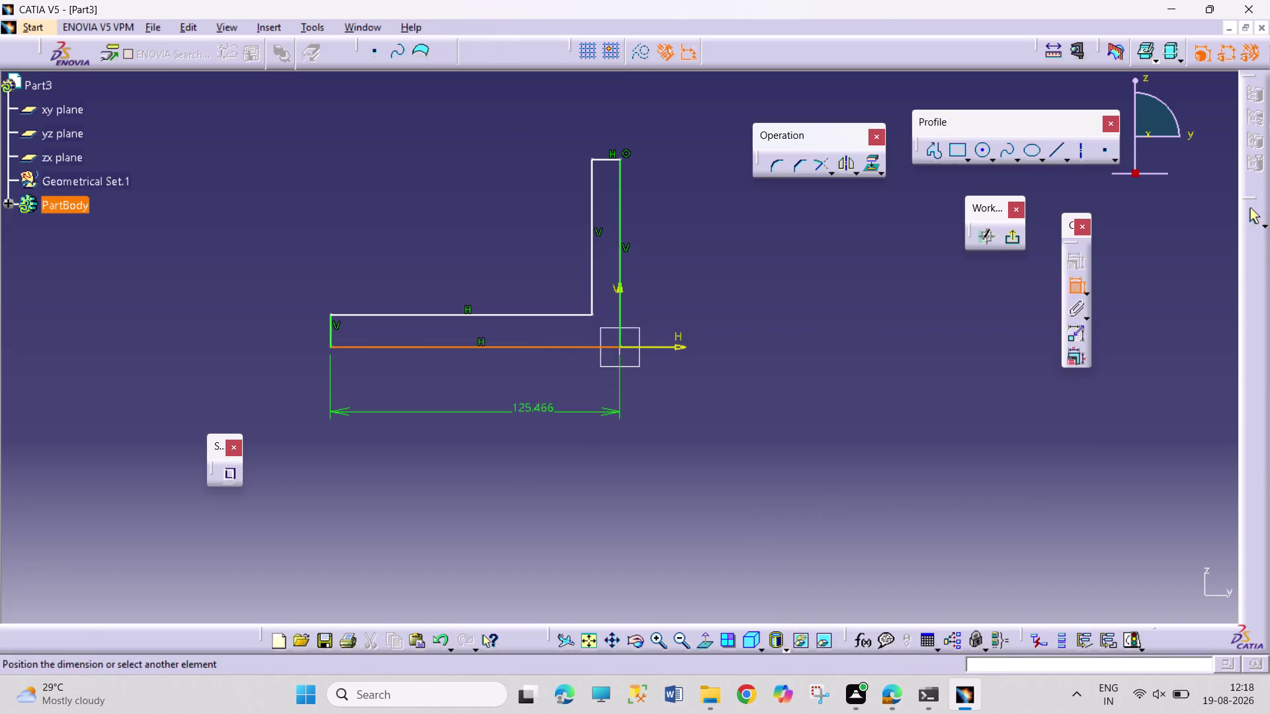
click(510, 421)
double_click(514, 413)
text(21)
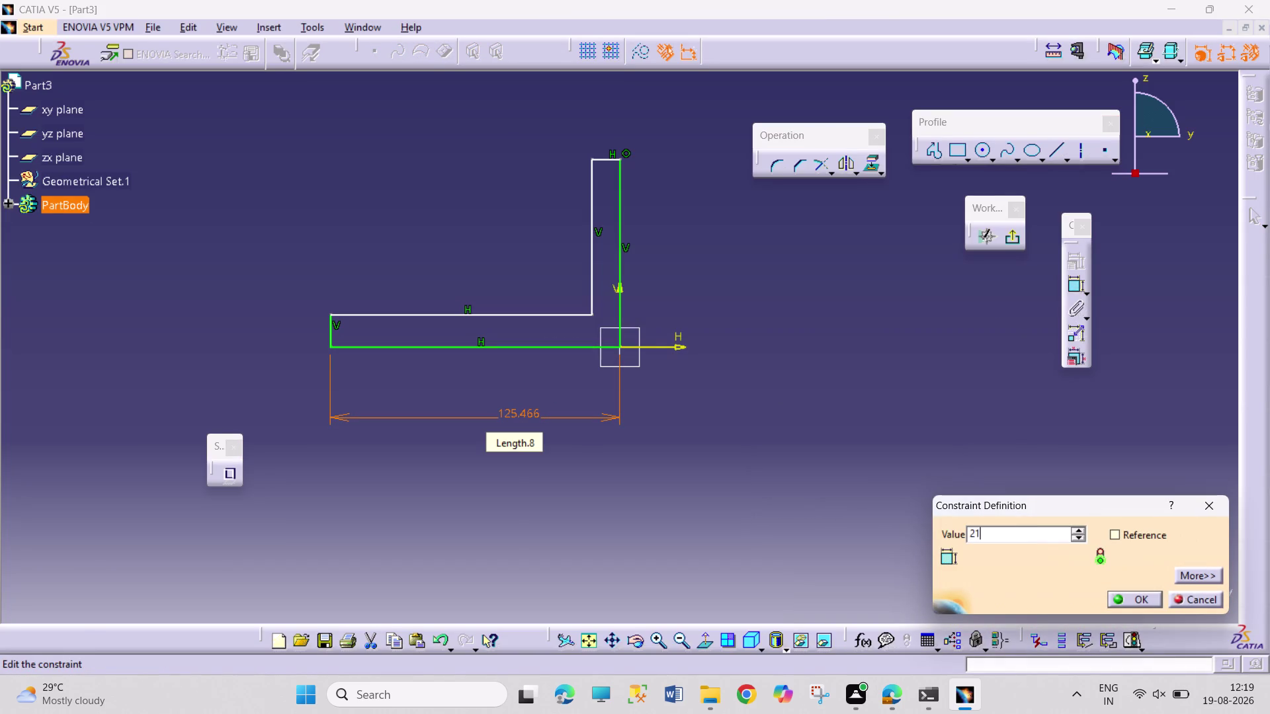
text(.25)
key(Return)
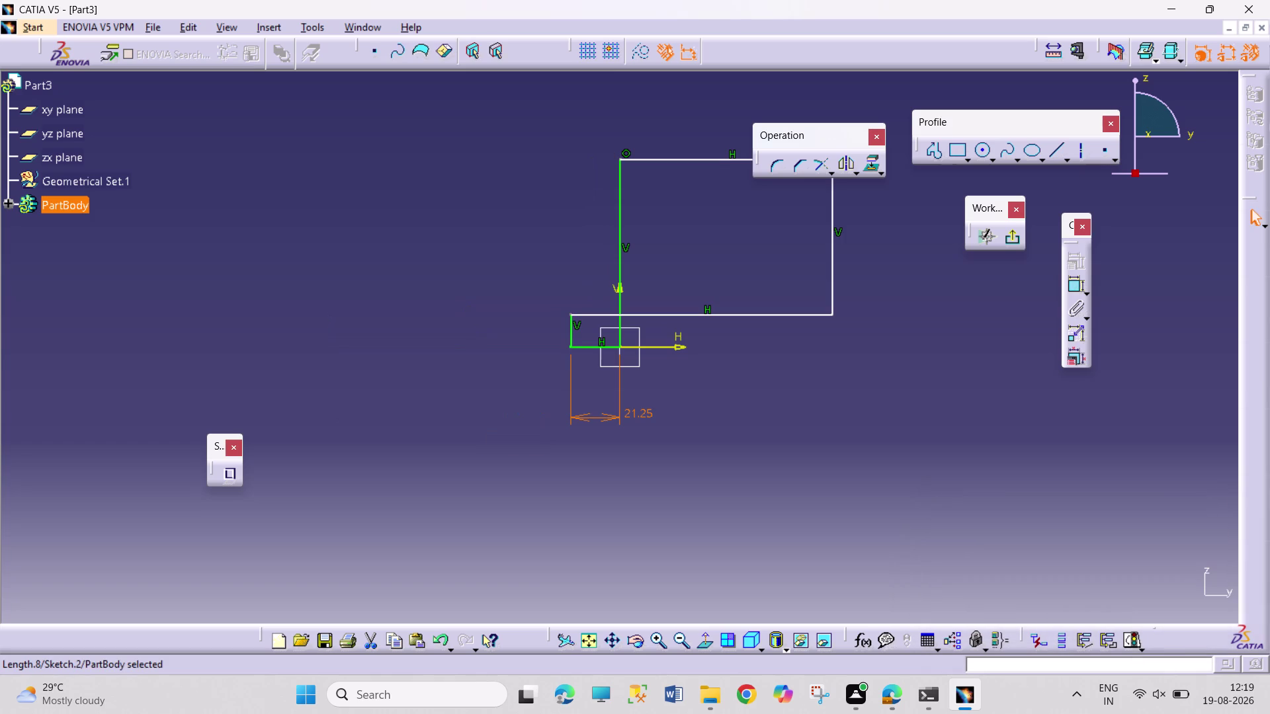
Drag the right vertical leg toward the axis and discard the unwanted height dimension.
click(790, 377)
drag(833, 272, 760, 266)
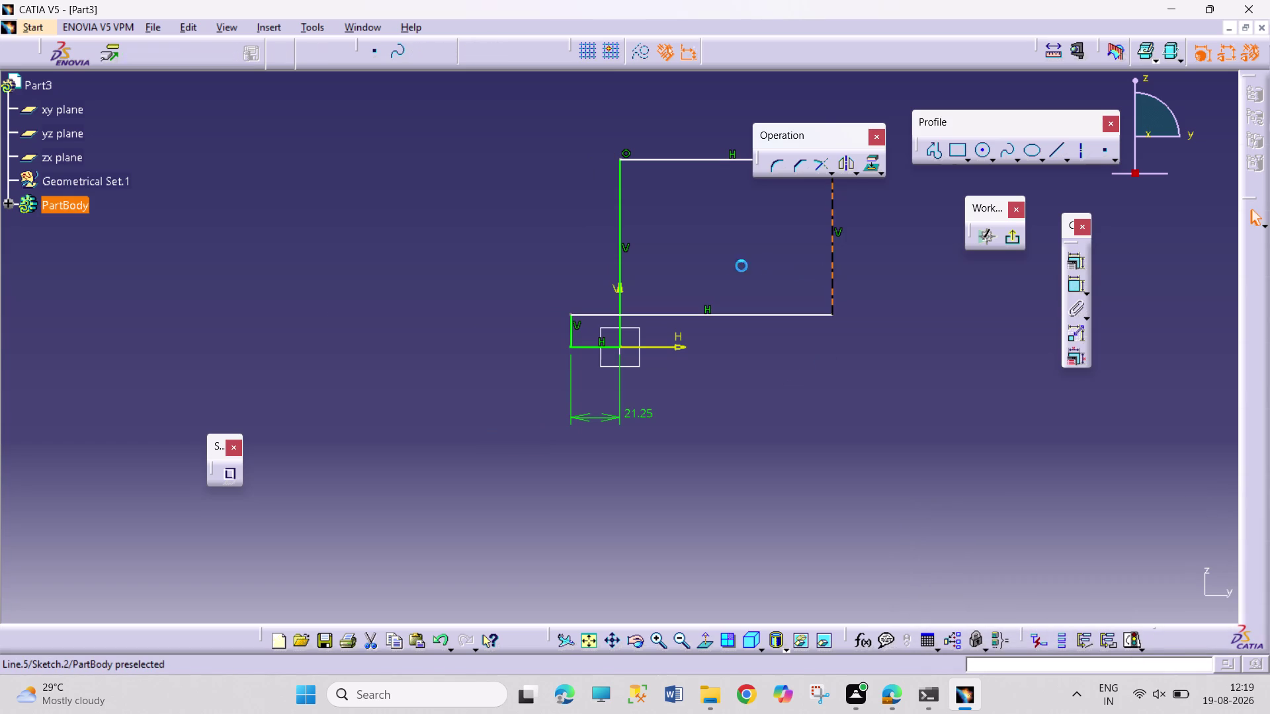
drag(760, 266, 603, 276)
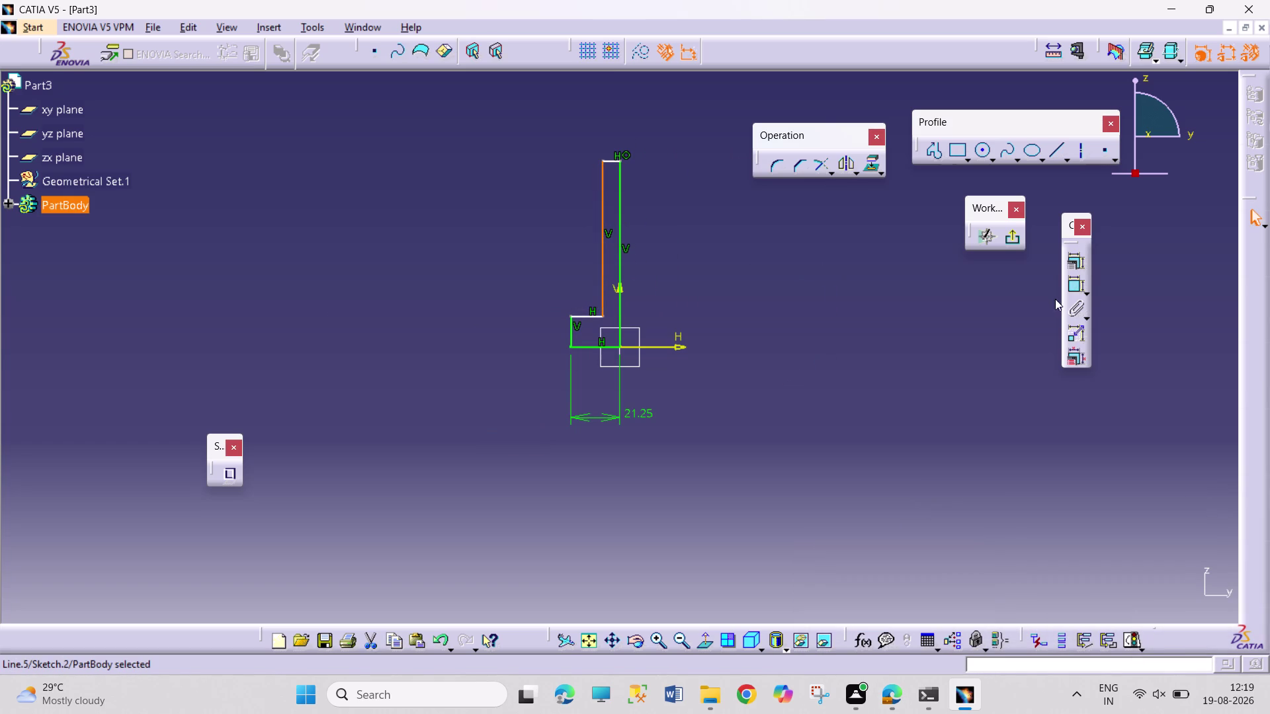
click(1064, 285)
click(1067, 286)
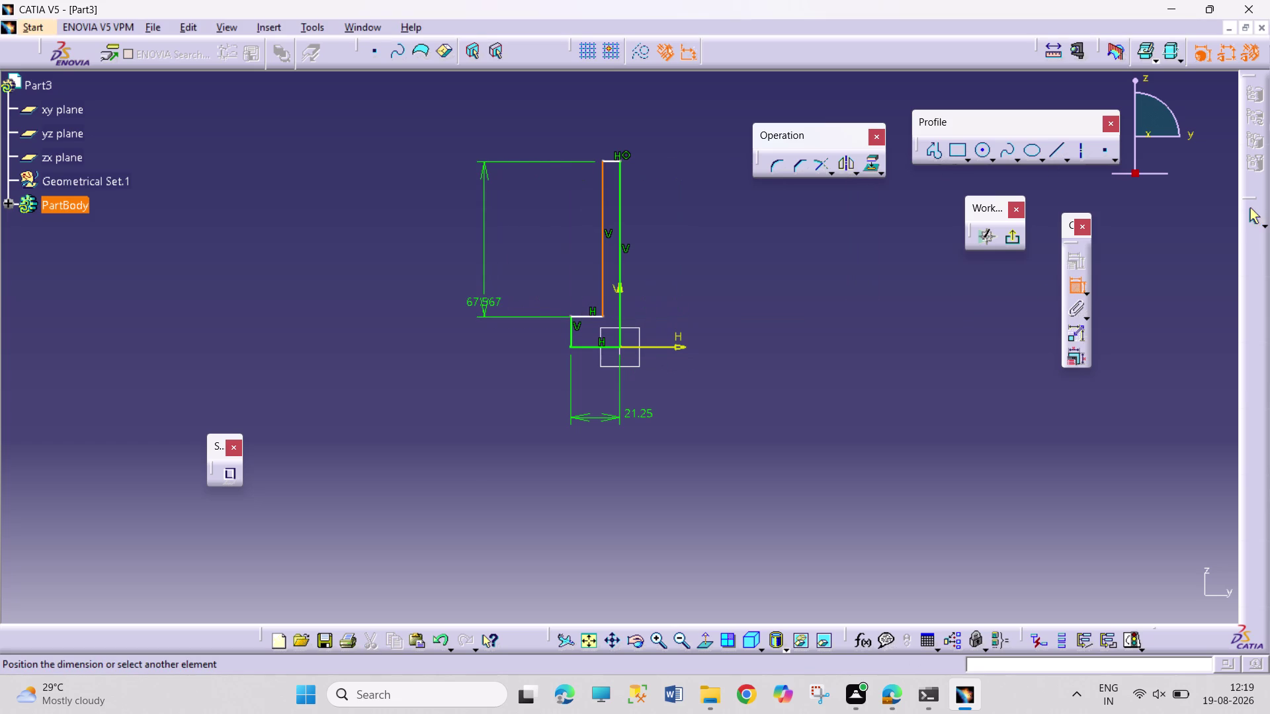
key(Escape)
key(Escape)
key(Escape)
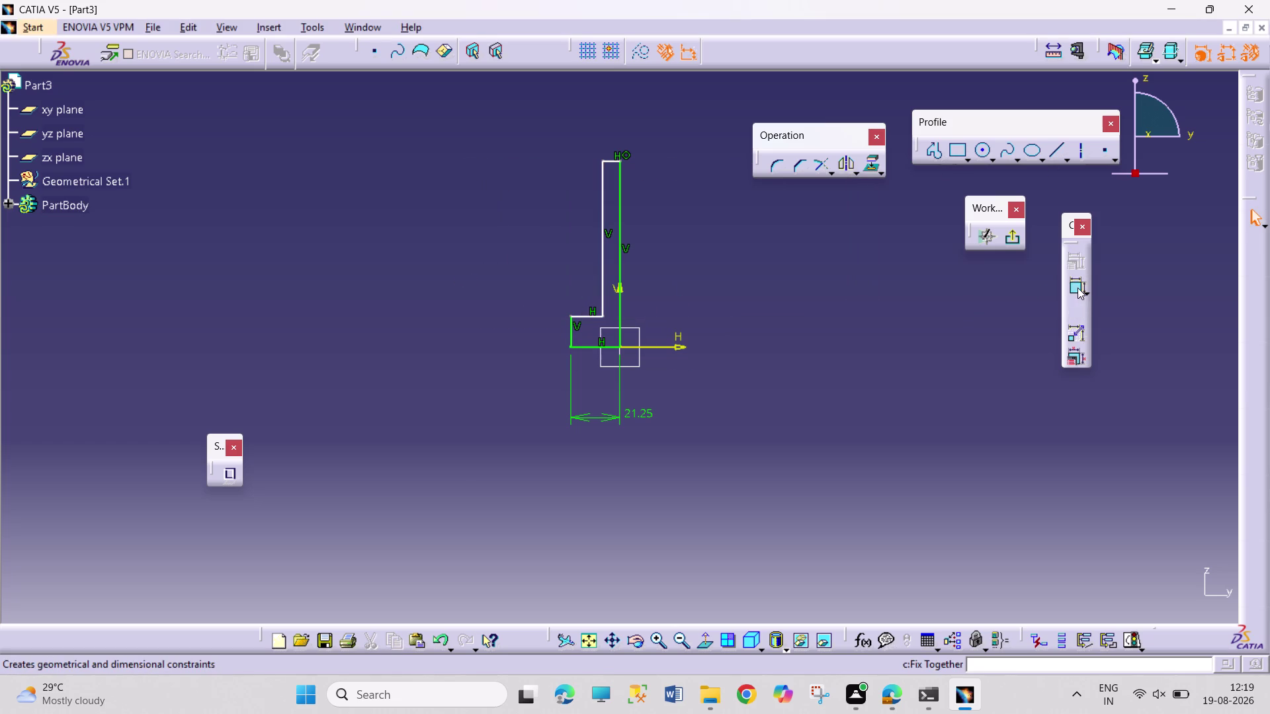
Set the vertical leg thickness between its inner and outer edges to 1.25.
click(1077, 288)
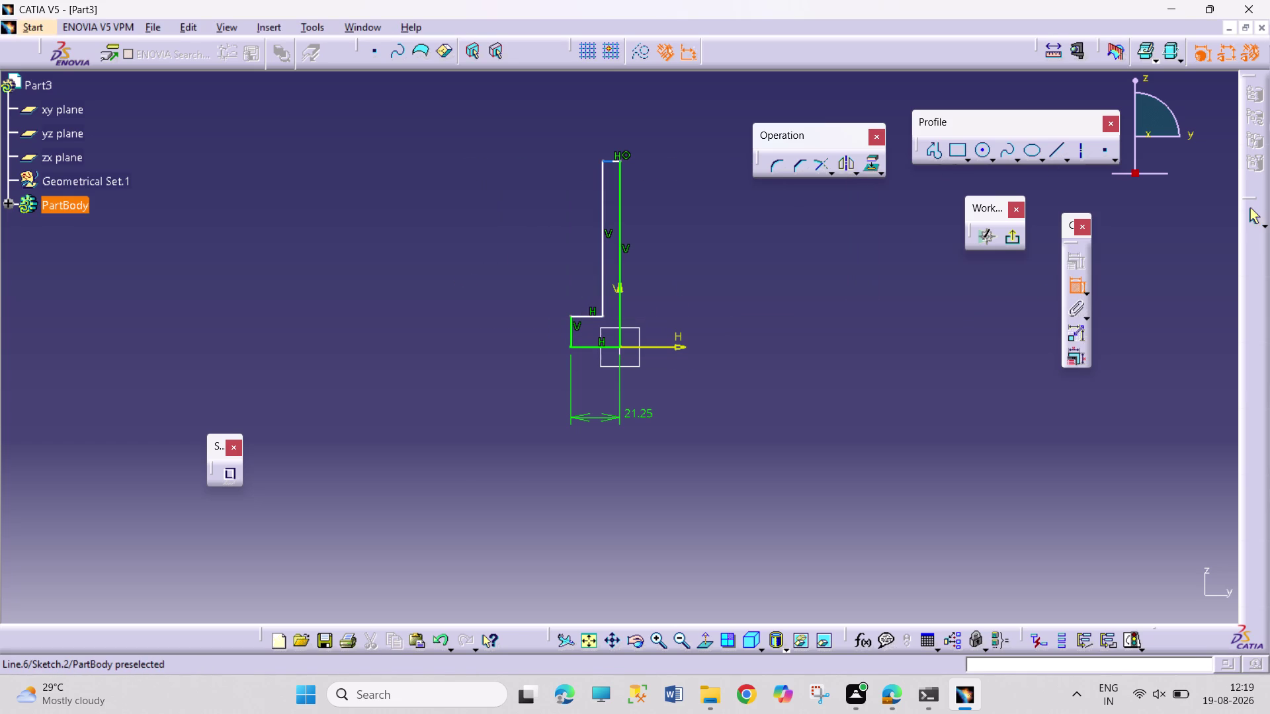
click(609, 159)
click(681, 134)
double_click(687, 128)
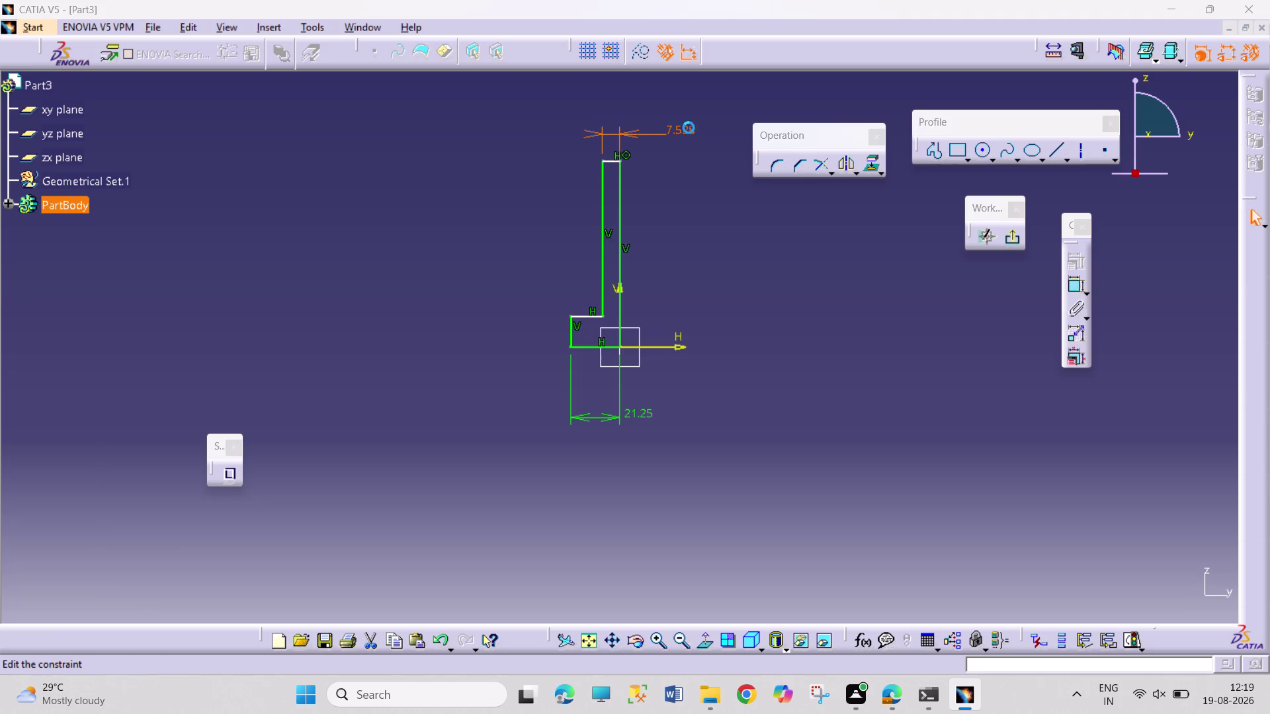
text(1.2)
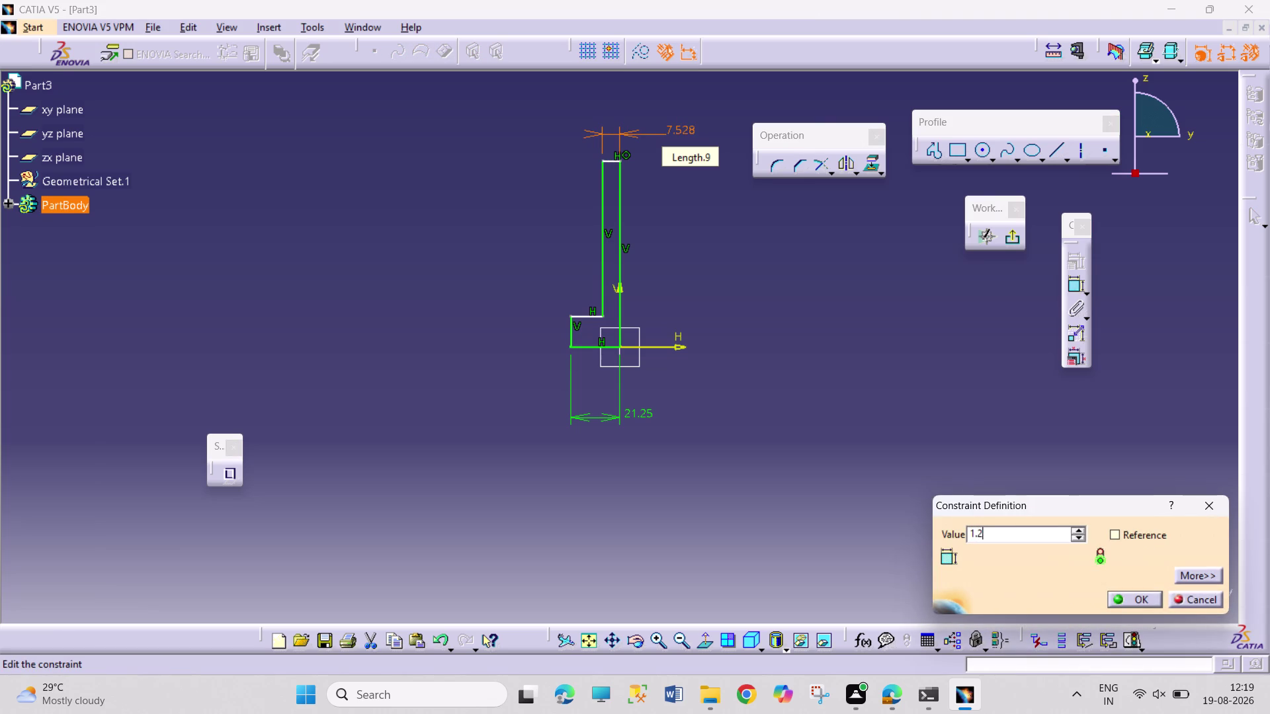
text(5)
key(Return)
click(742, 290)
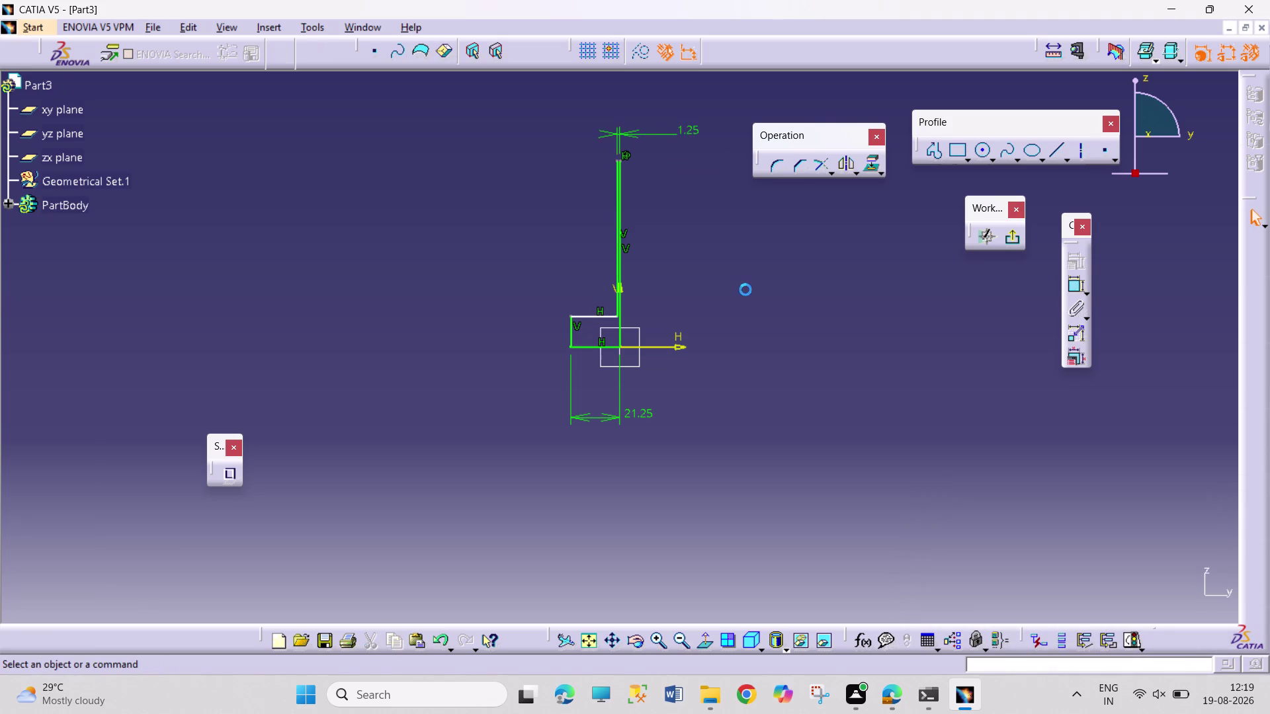
Set the base thickness between its top and bottom edges to 1.25.
click(1078, 282)
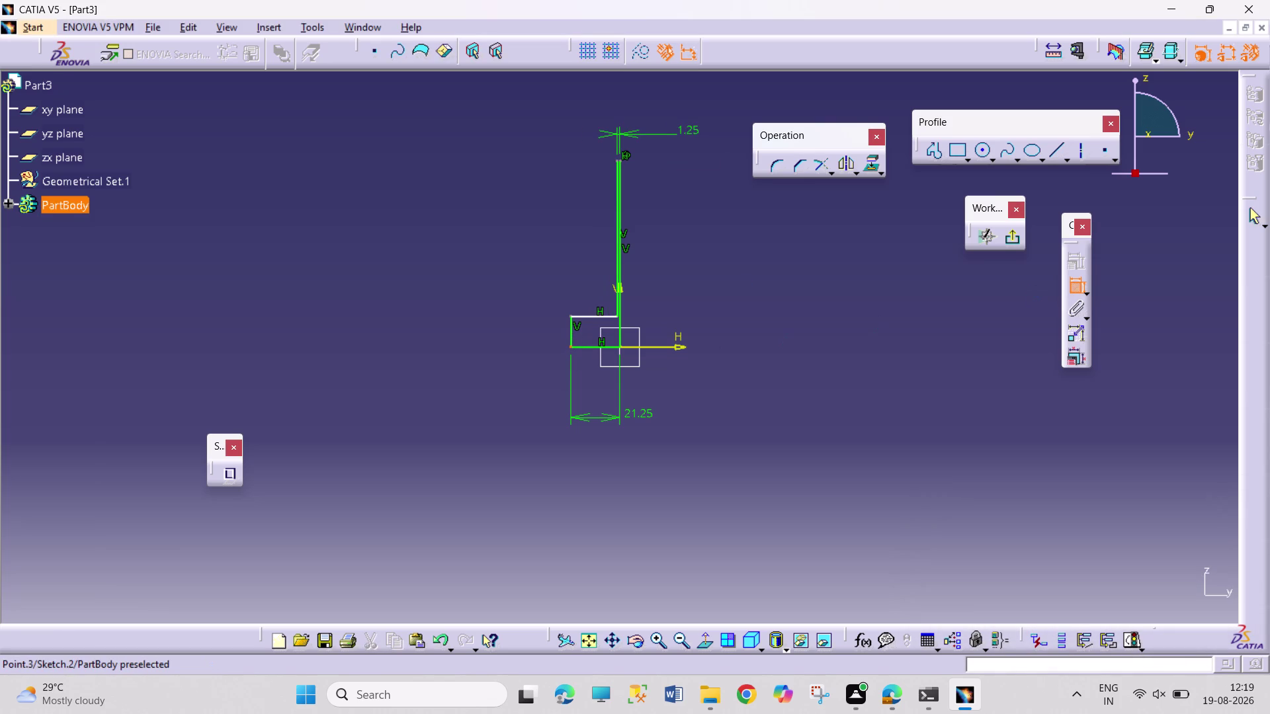
click(570, 336)
click(477, 272)
double_click(484, 262)
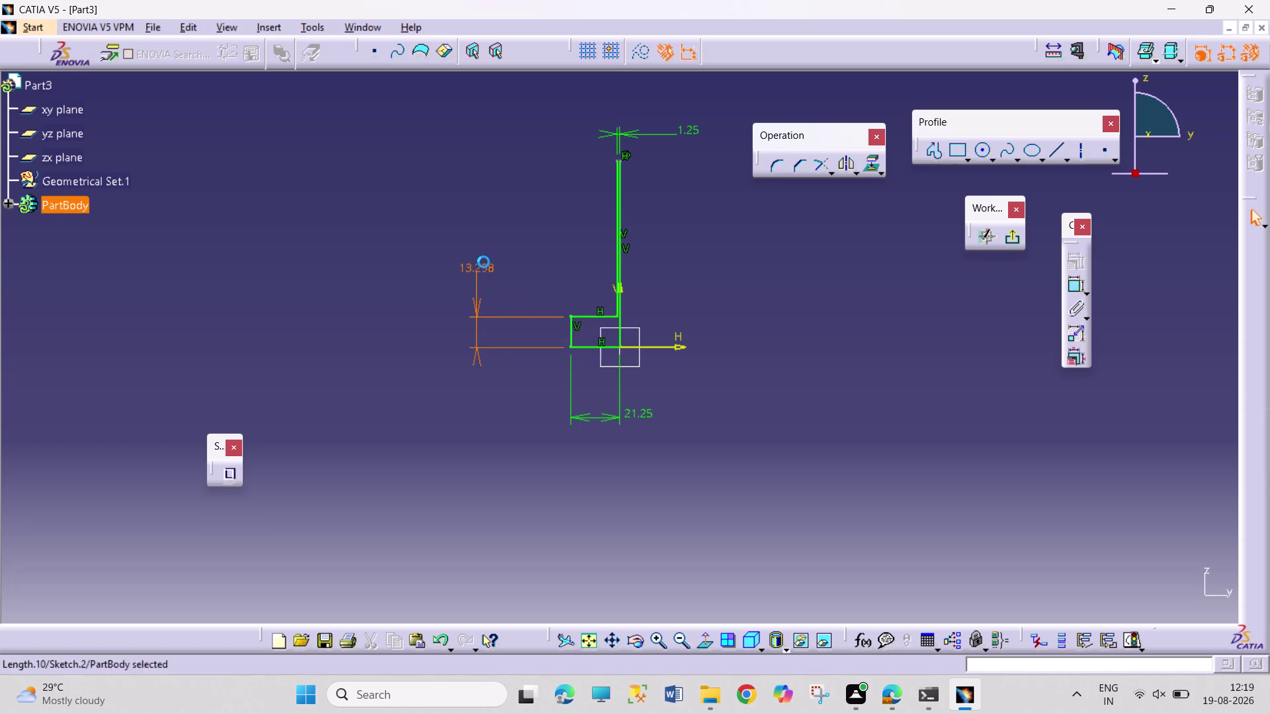
text(1.2)
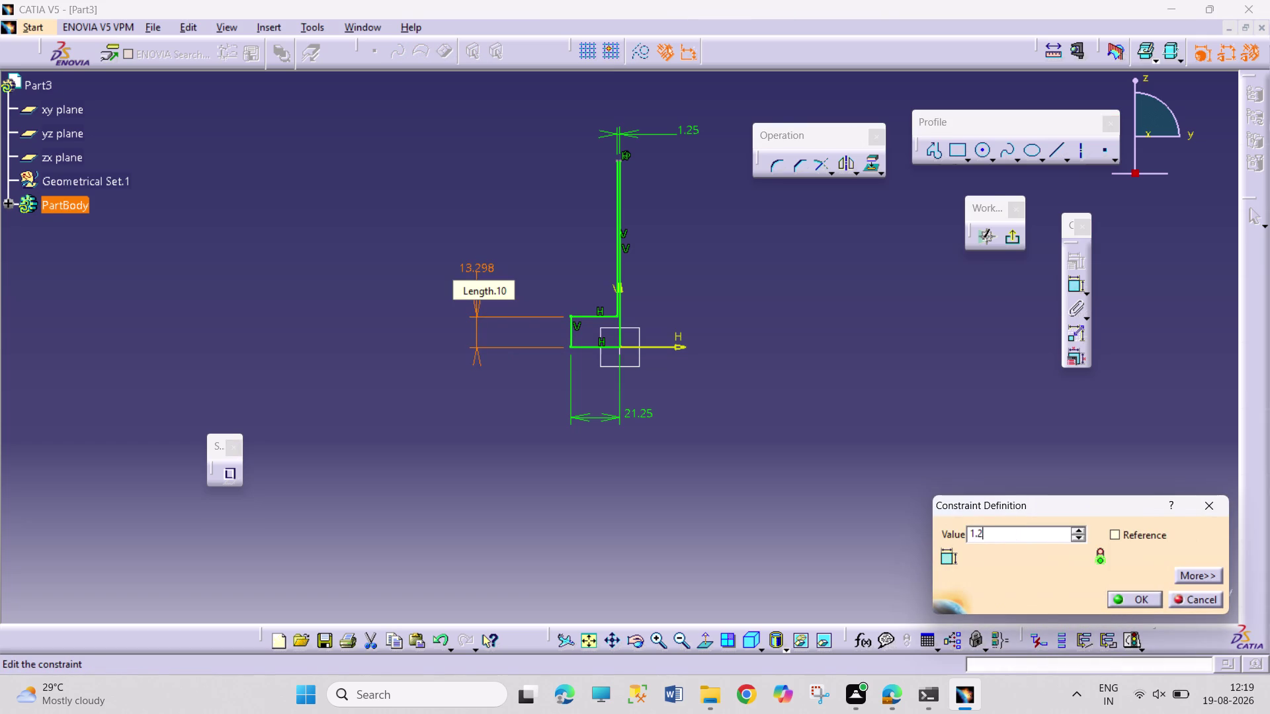
text(5)
key(Return)
click(851, 383)
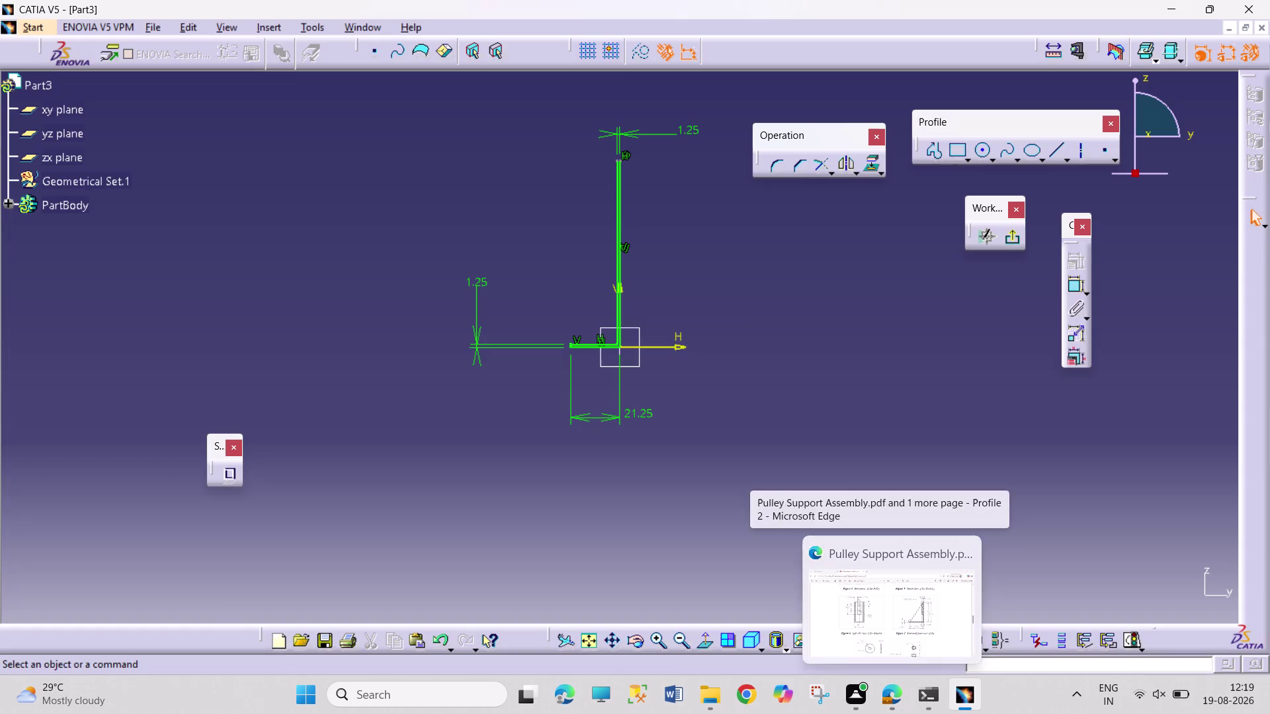
Change the base length dimension to 31.25 and reposition it.
double_click(645, 411)
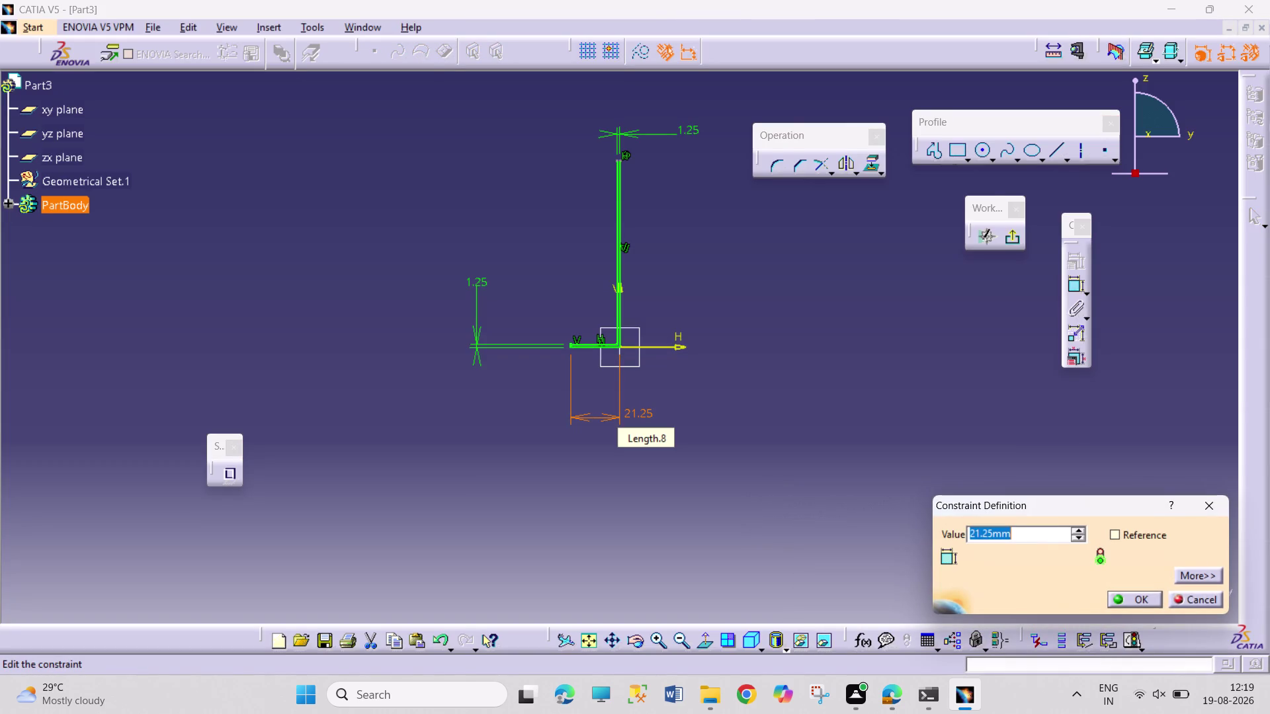
text(31.25)
key(Return)
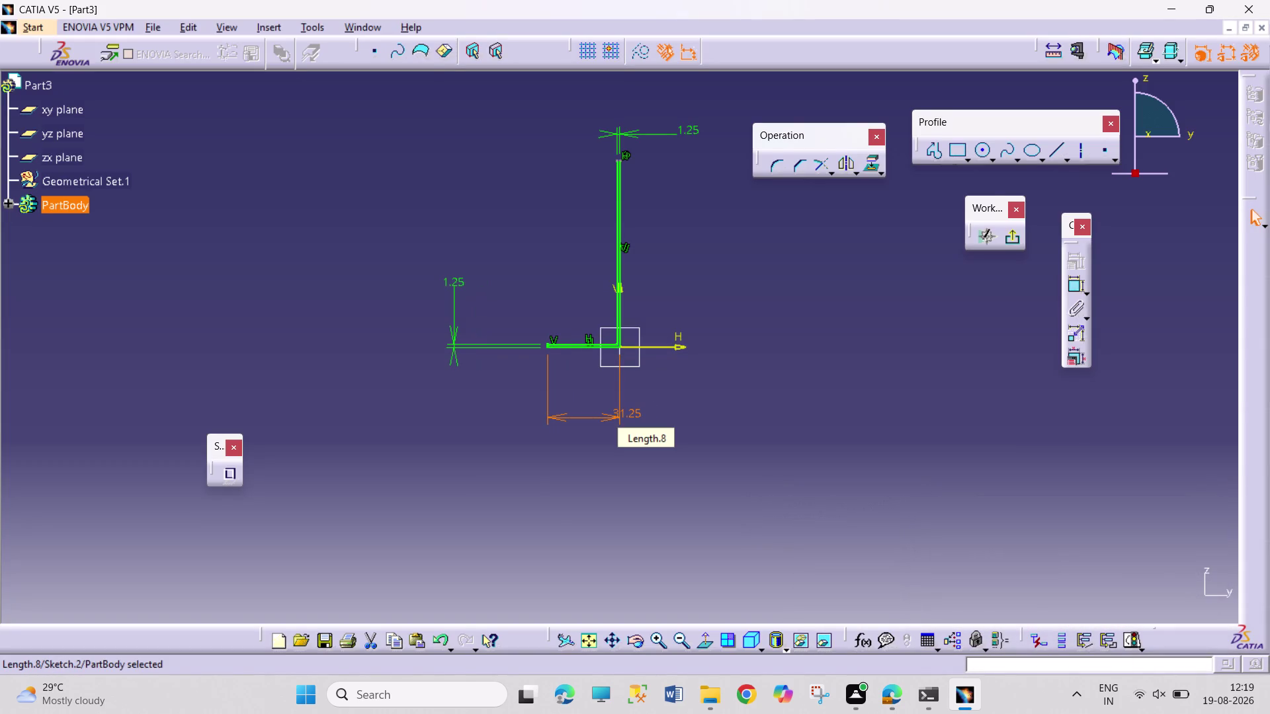
click(641, 415)
drag(637, 412, 644, 413)
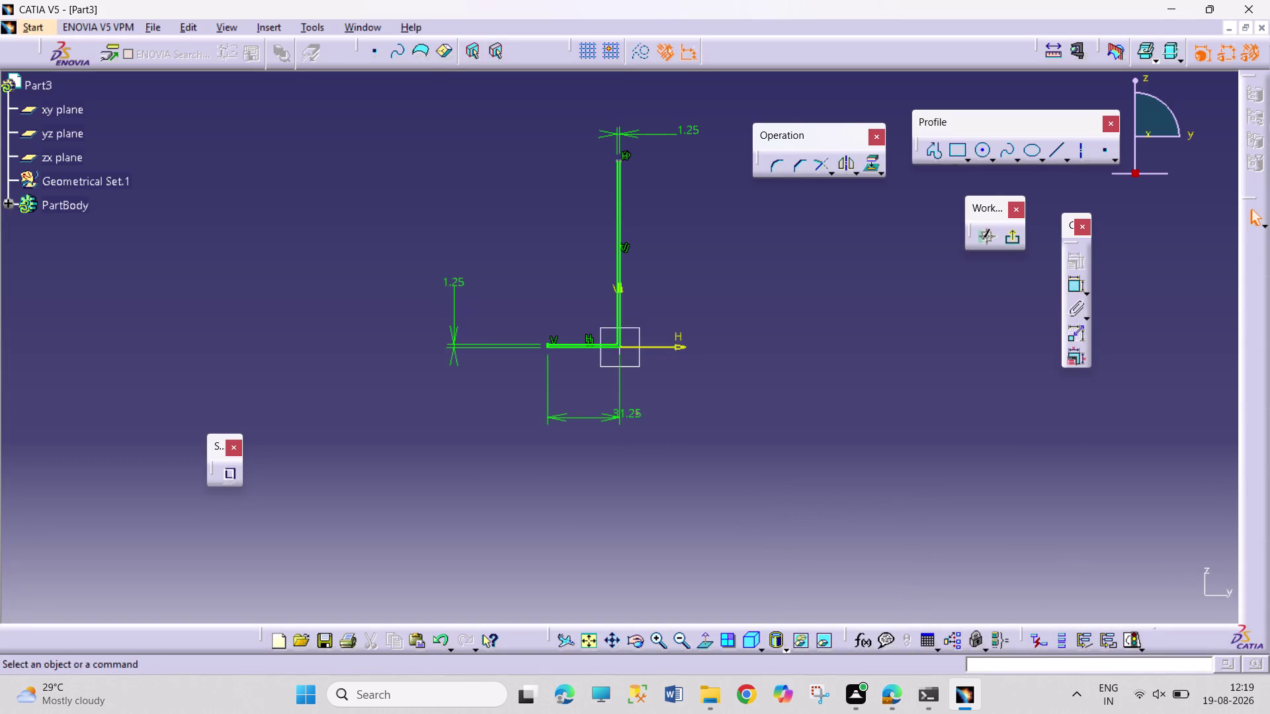
drag(644, 413, 675, 420)
drag(638, 414, 670, 422)
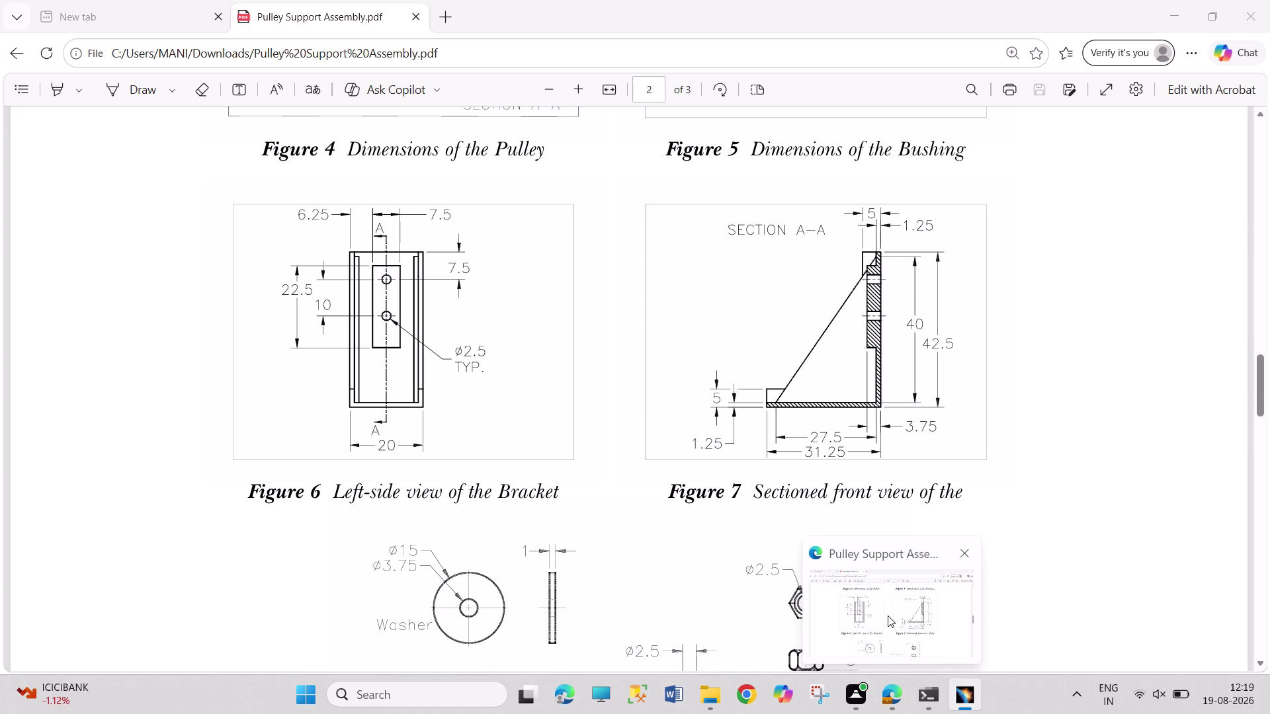
Dimension the bracket's vertical leg to a 42.5 height, then return to the model.
click(1076, 286)
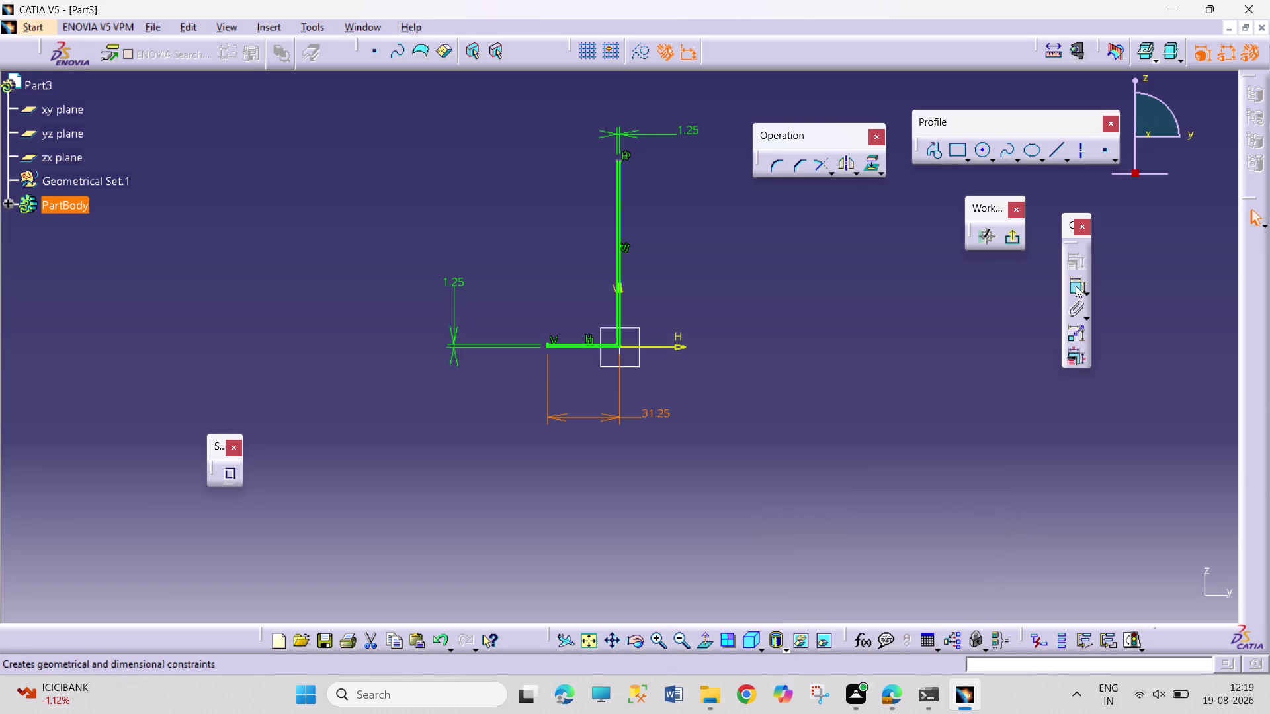
drag(621, 318, 631, 319)
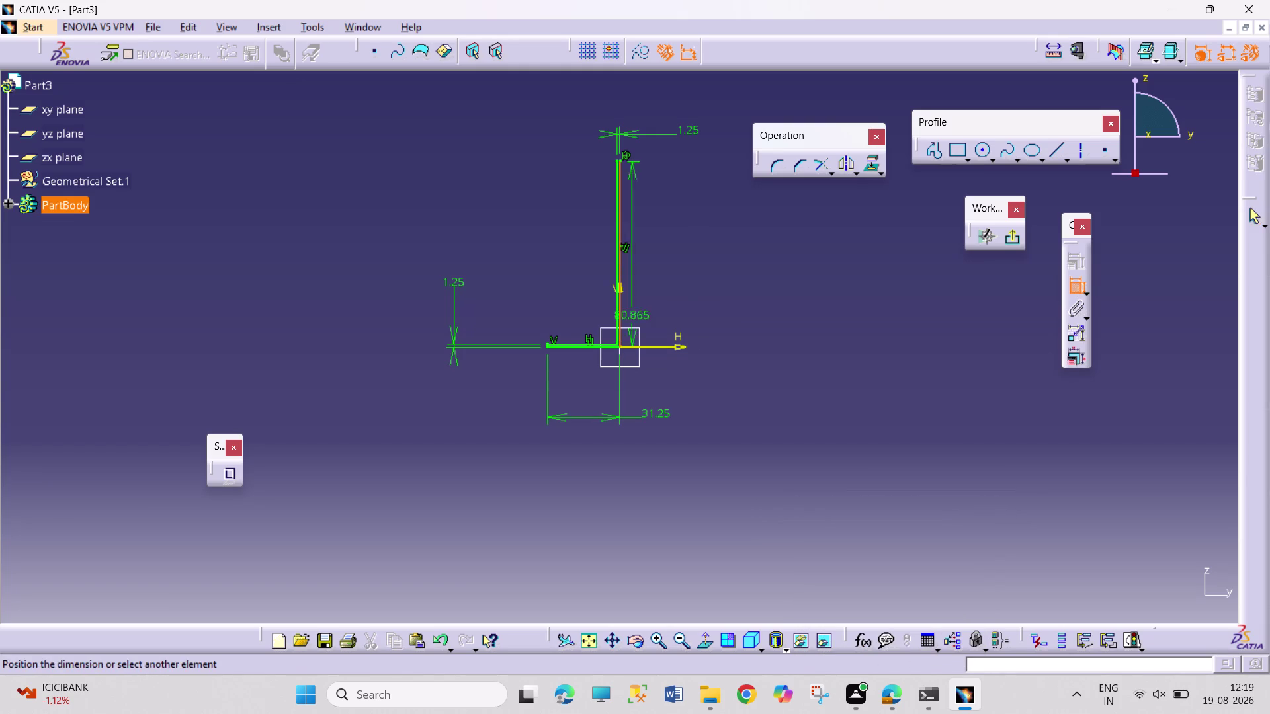
click(735, 321)
double_click(740, 316)
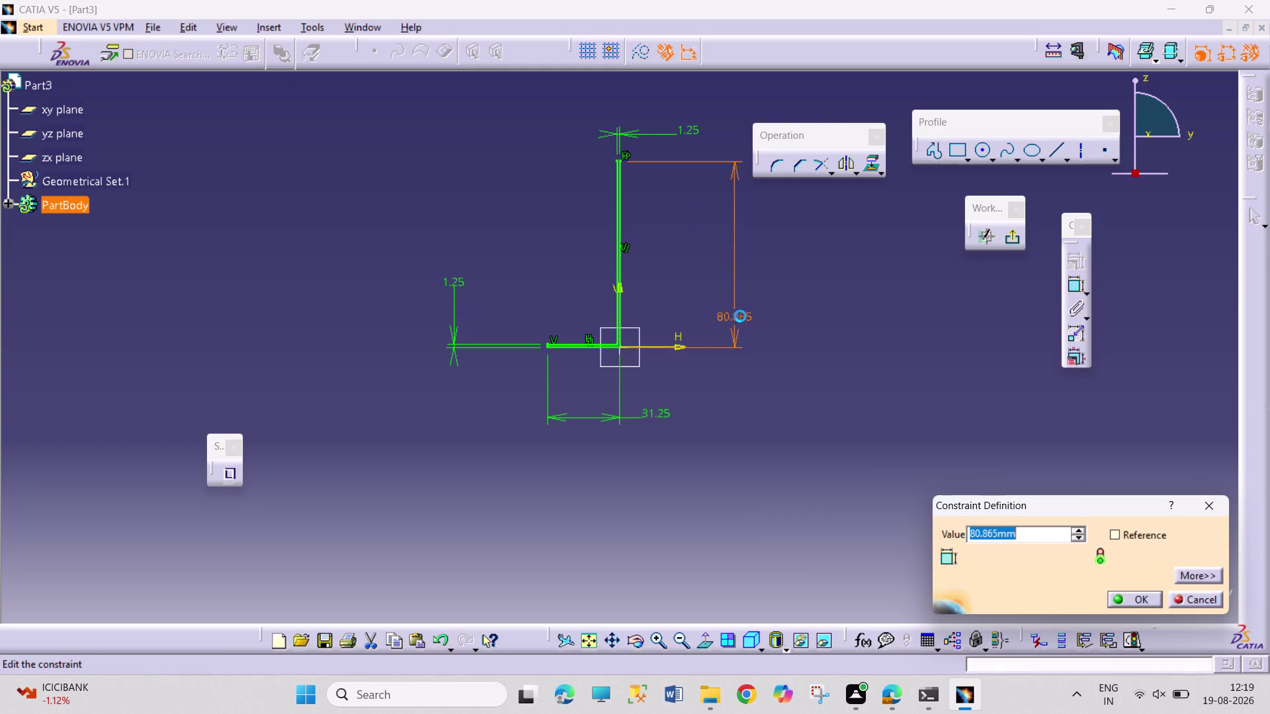
text(4)
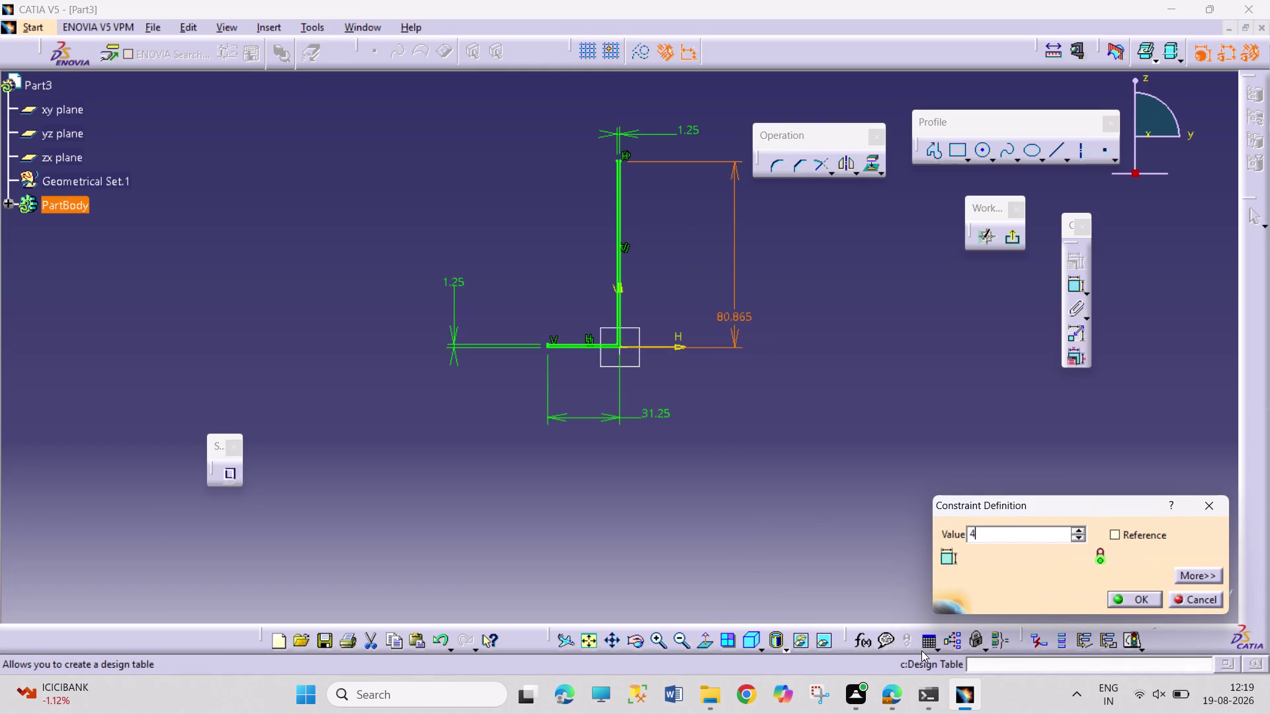
text(2.5)
key(Return)
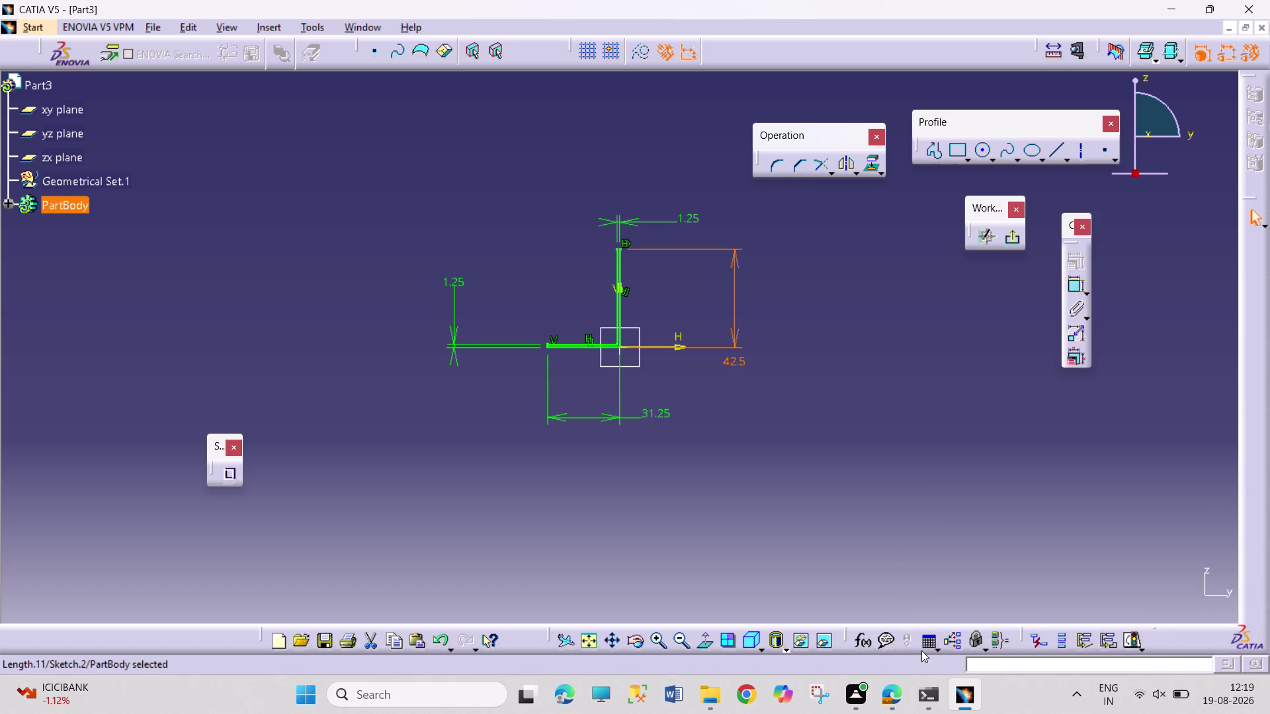
click(778, 524)
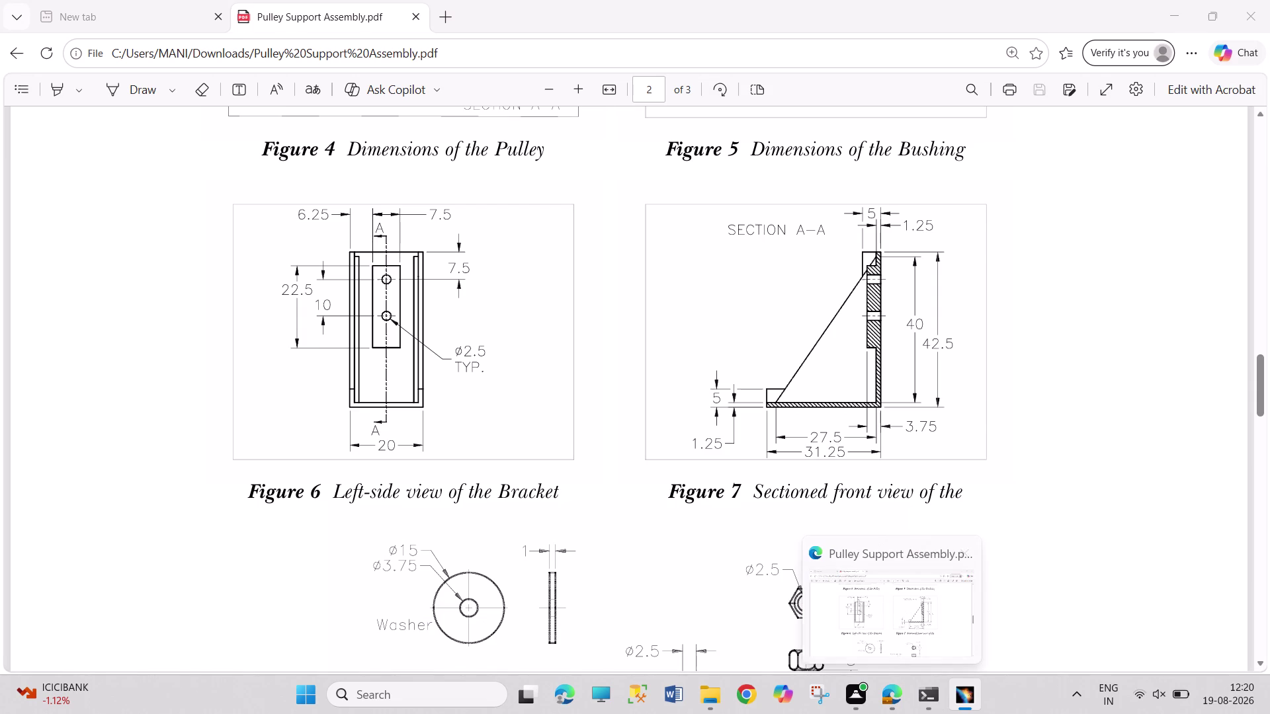
click(1012, 241)
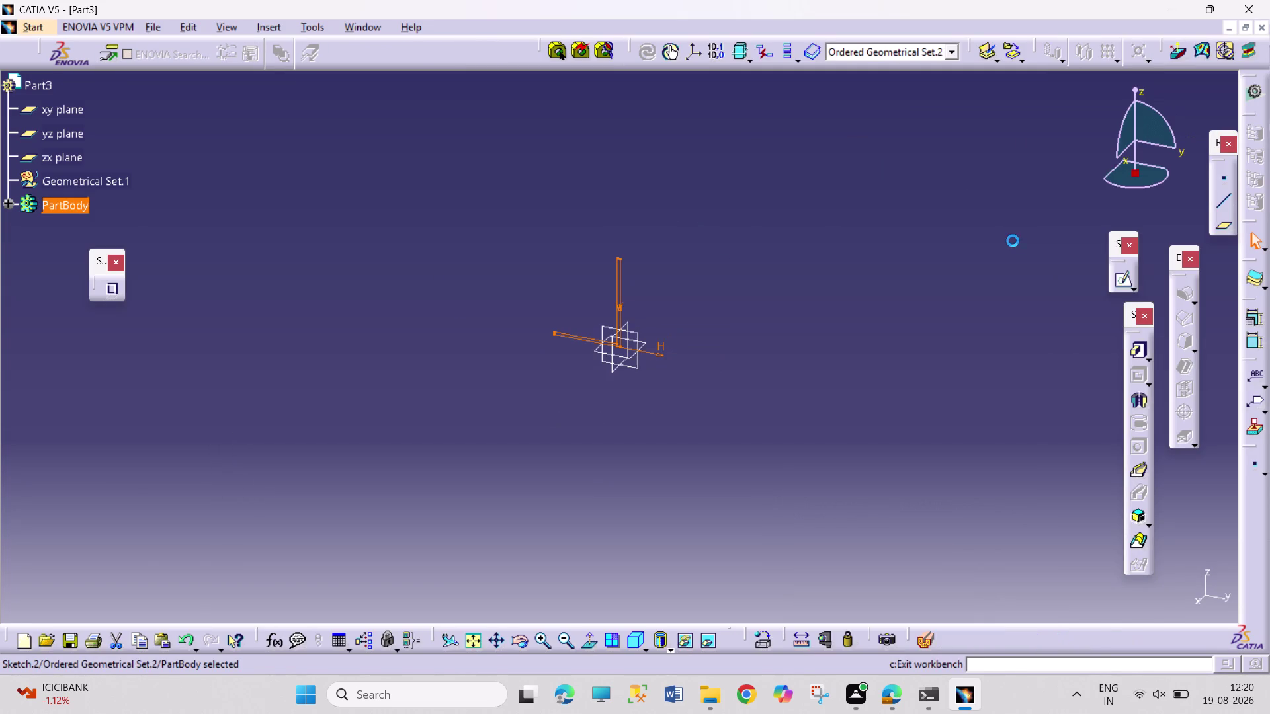
Pad the L-shaped Sketch.2 with mirrored extent and a 10 mm length.
click(1136, 348)
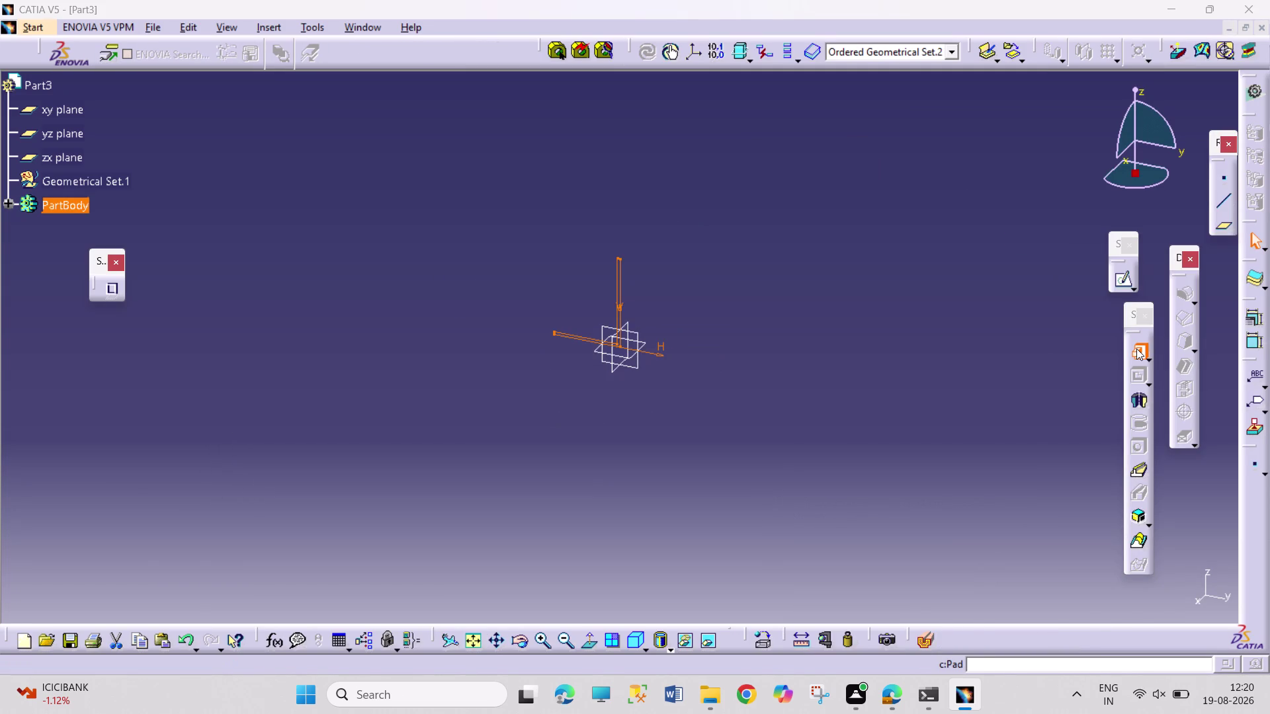
click(750, 378)
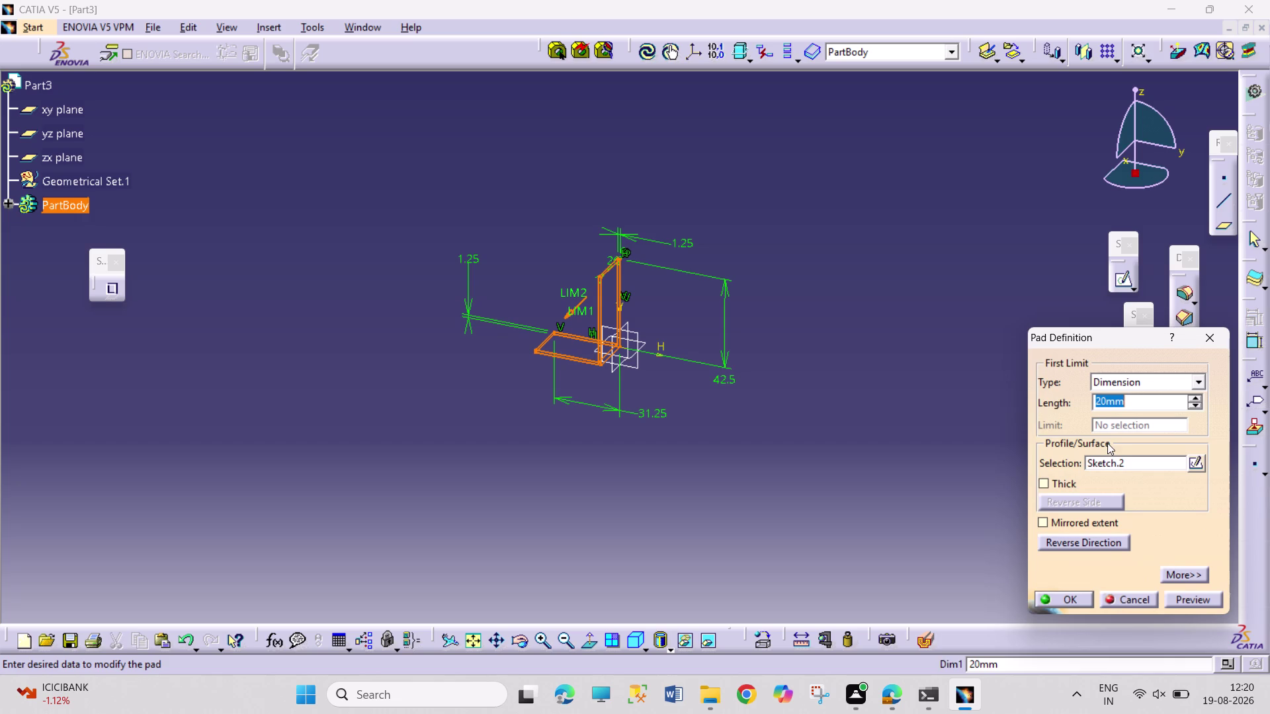
click(1049, 523)
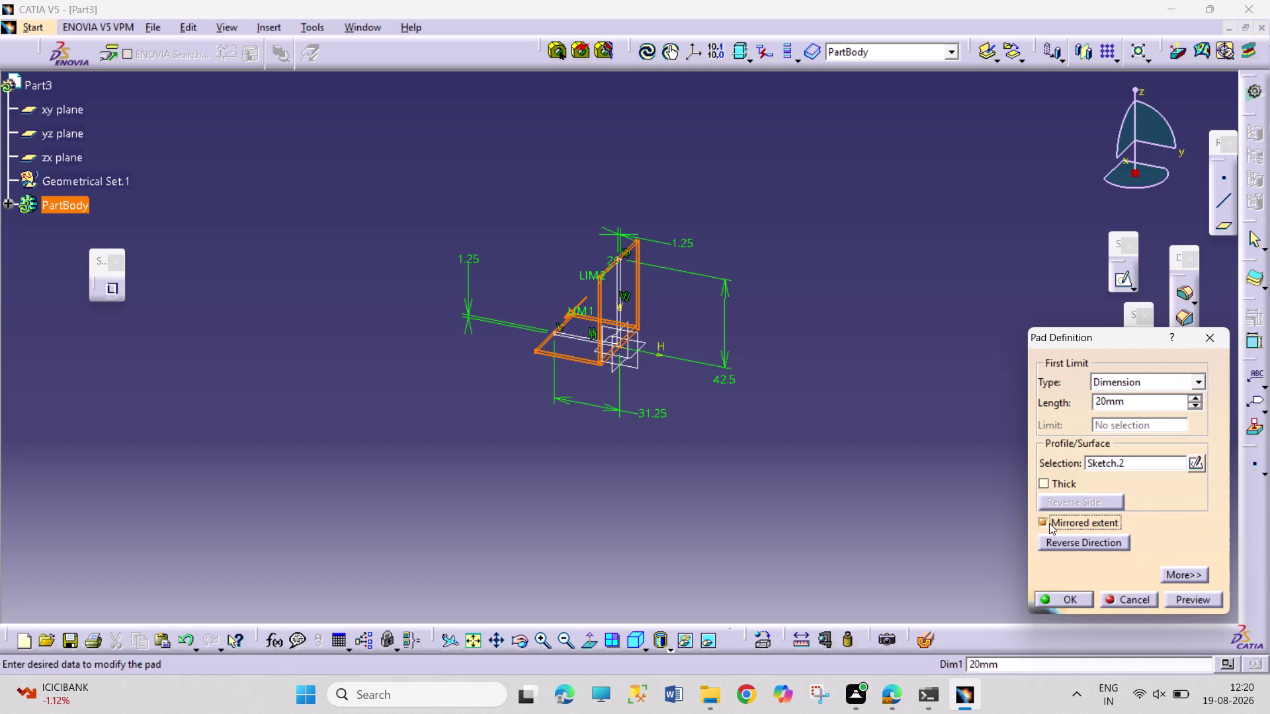
double_click(1108, 401)
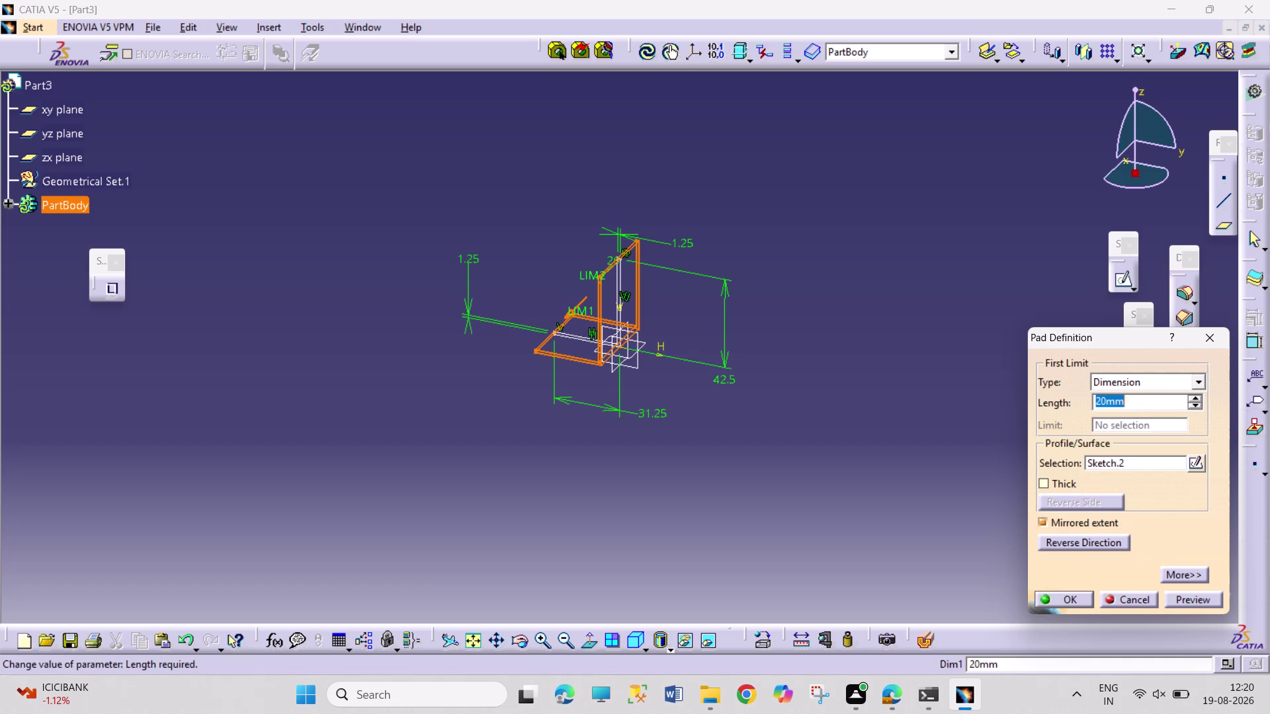
double_click(1109, 402)
double_click(1109, 401)
click(1108, 402)
key(BackSpace)
key(BackSpace)
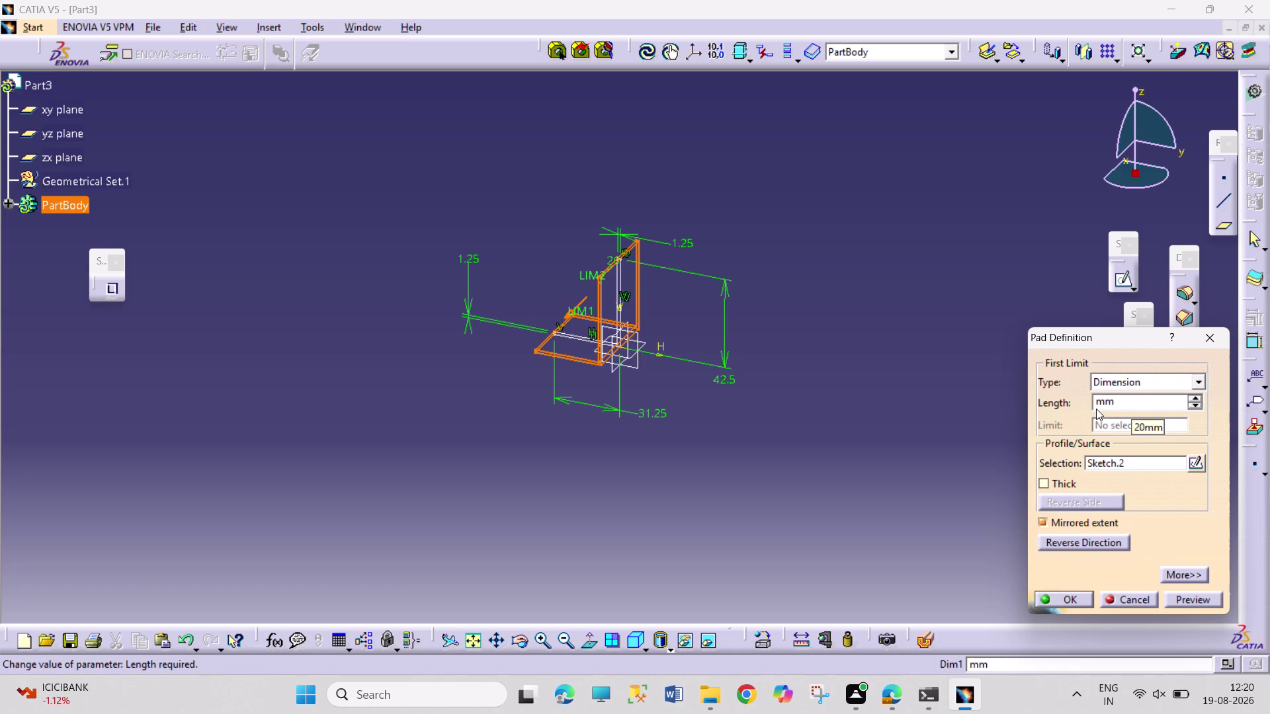
text(10)
key(Return)
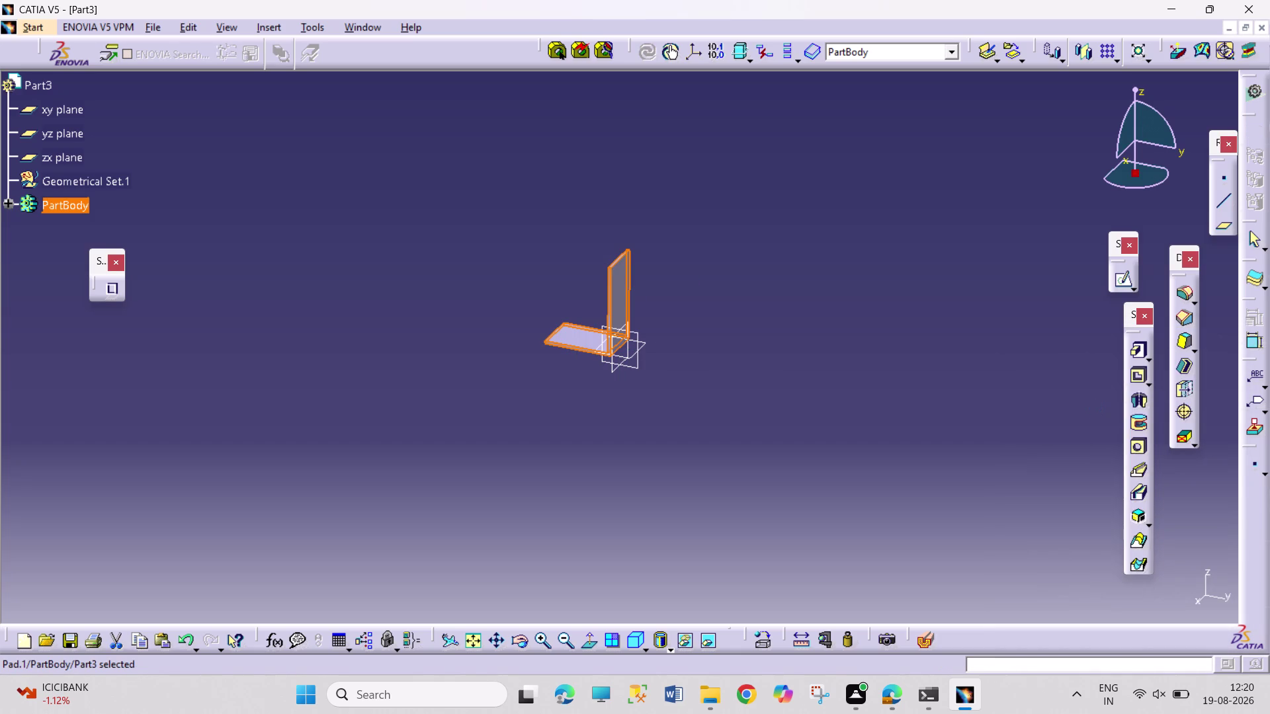
click(494, 440)
click(526, 645)
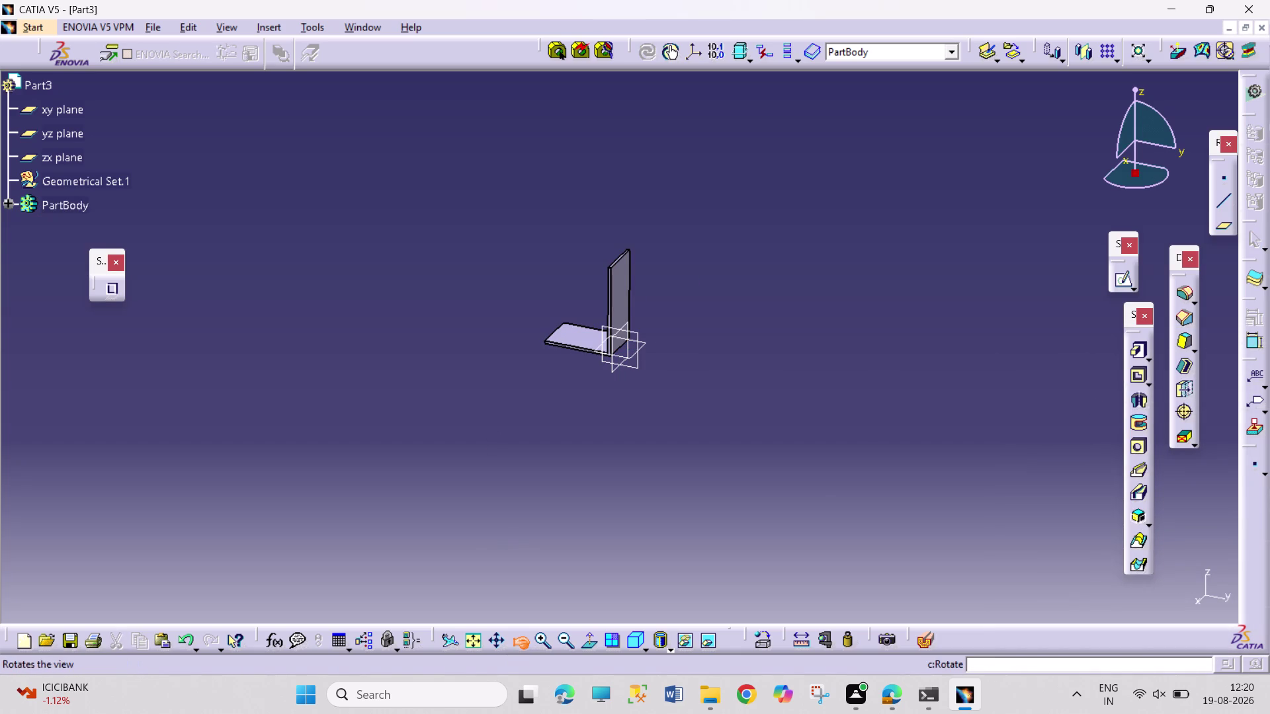
drag(498, 405, 916, 371)
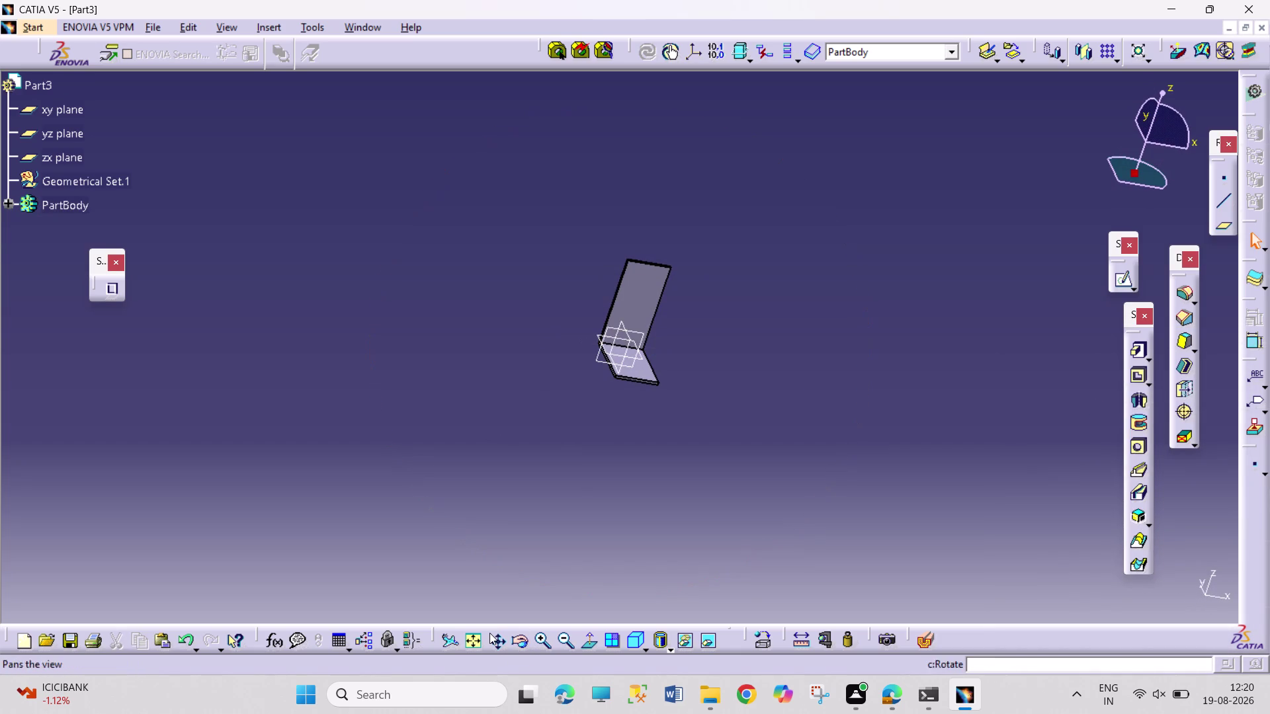
click(475, 637)
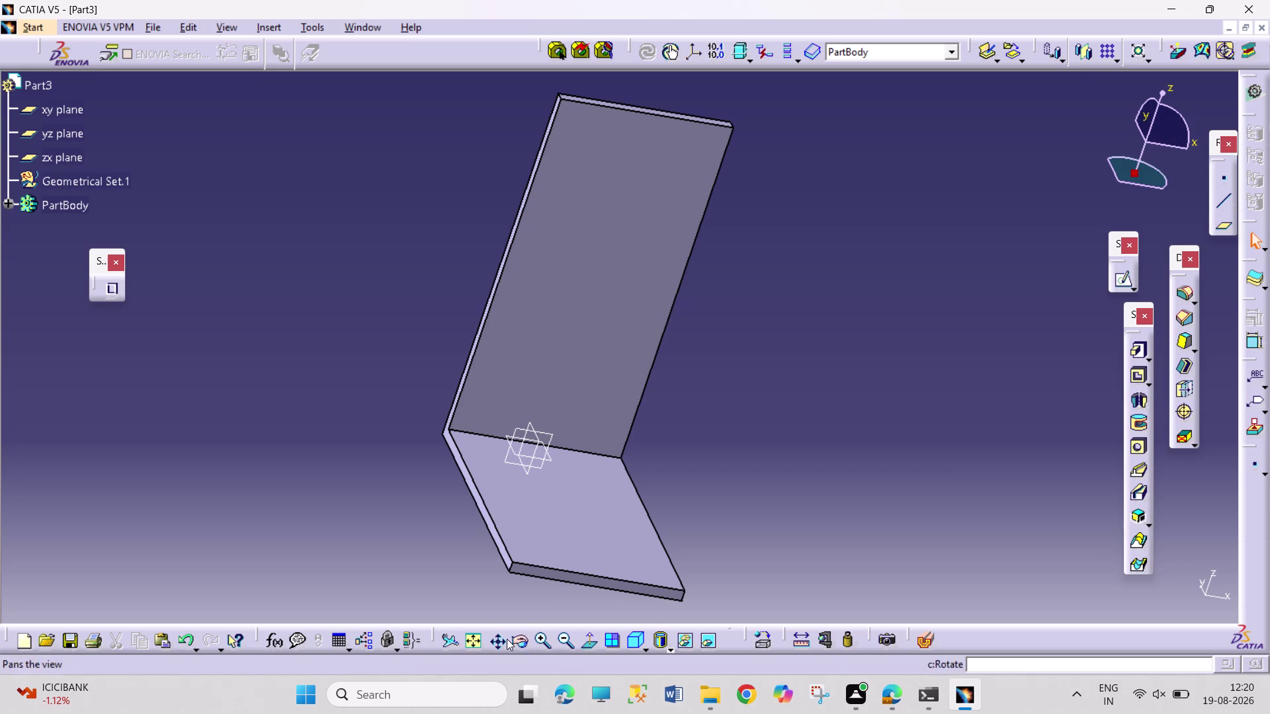
click(522, 638)
drag(723, 537, 536, 563)
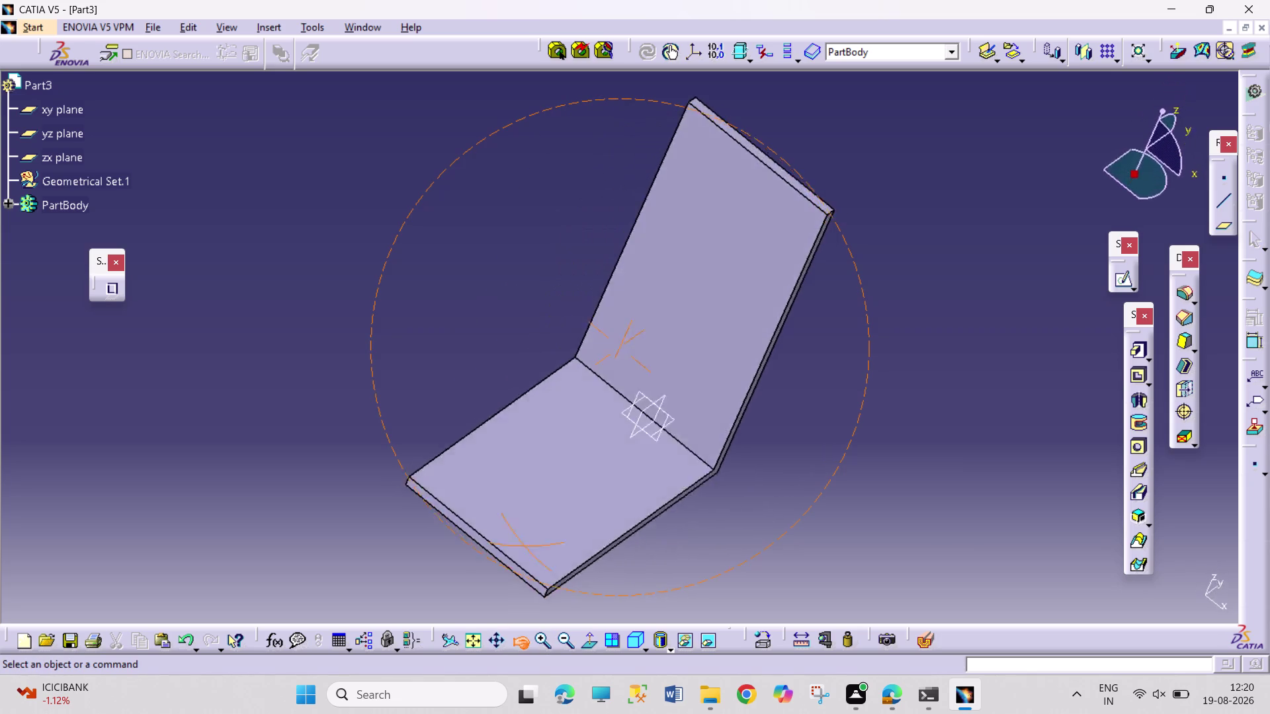
drag(536, 562, 693, 507)
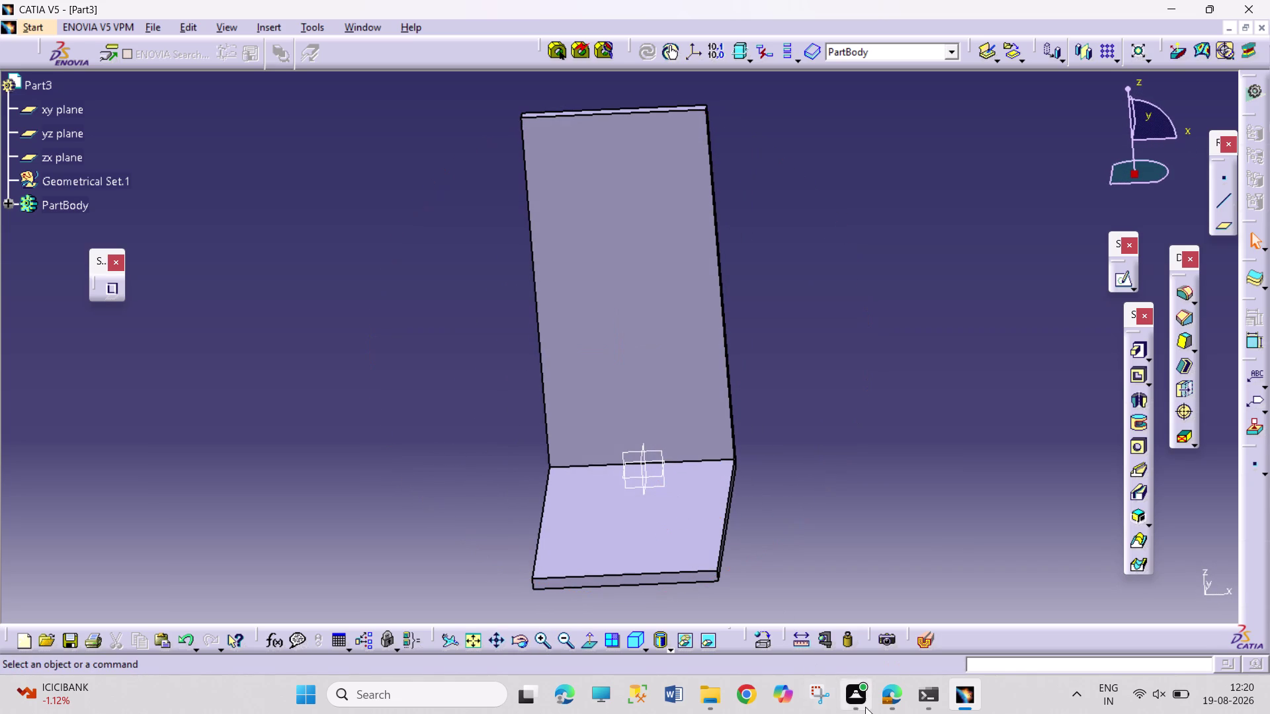
click(908, 713)
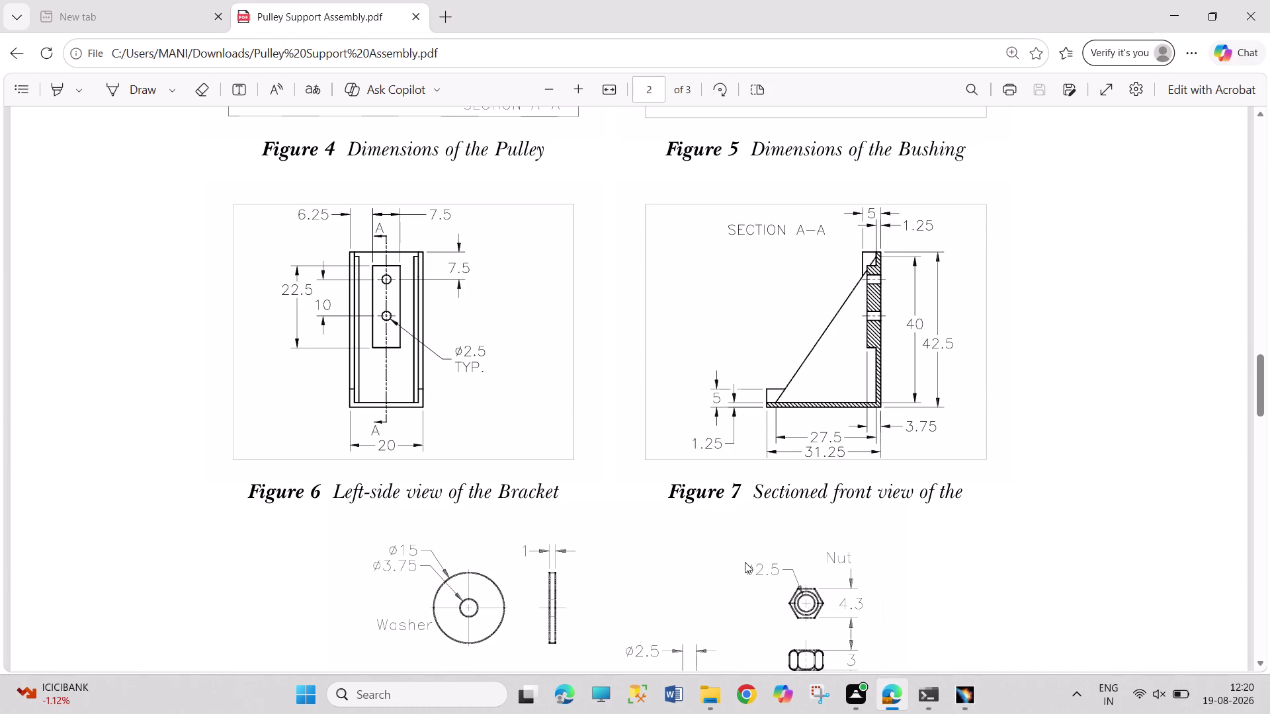
scroll(up, 3)
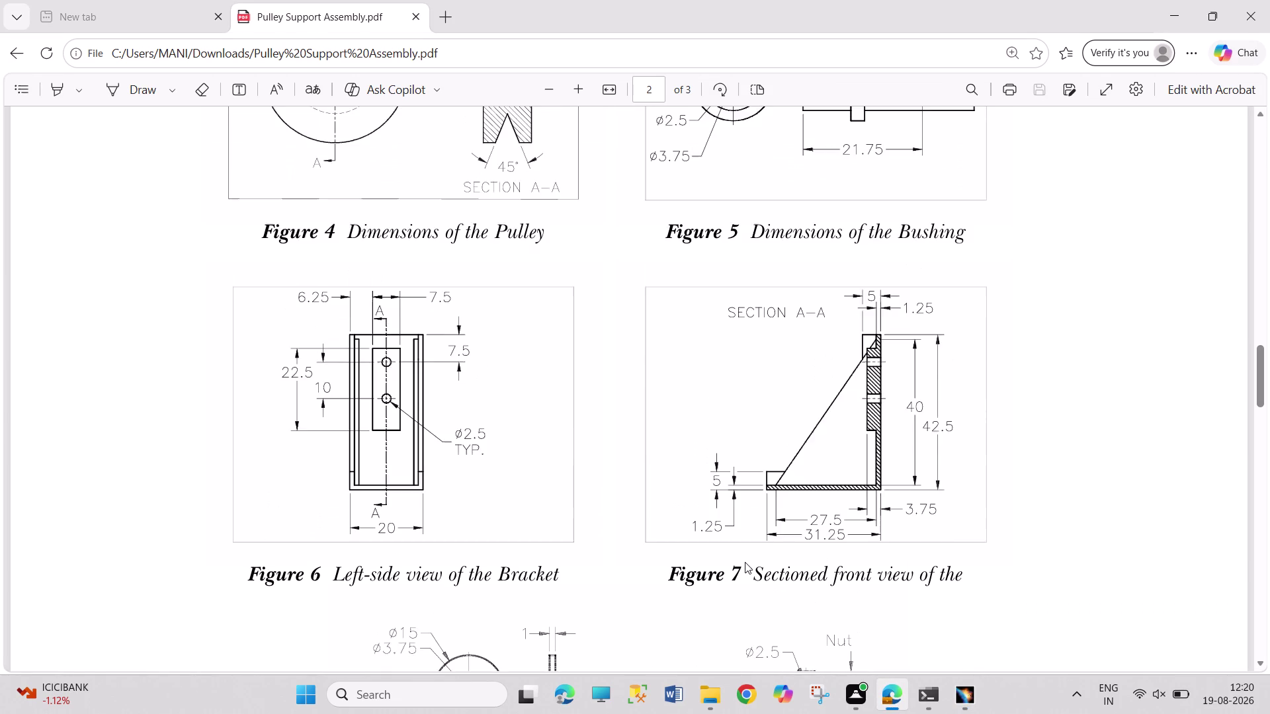
scroll(up, 3)
scroll(up, 3)
scroll(up, 3)
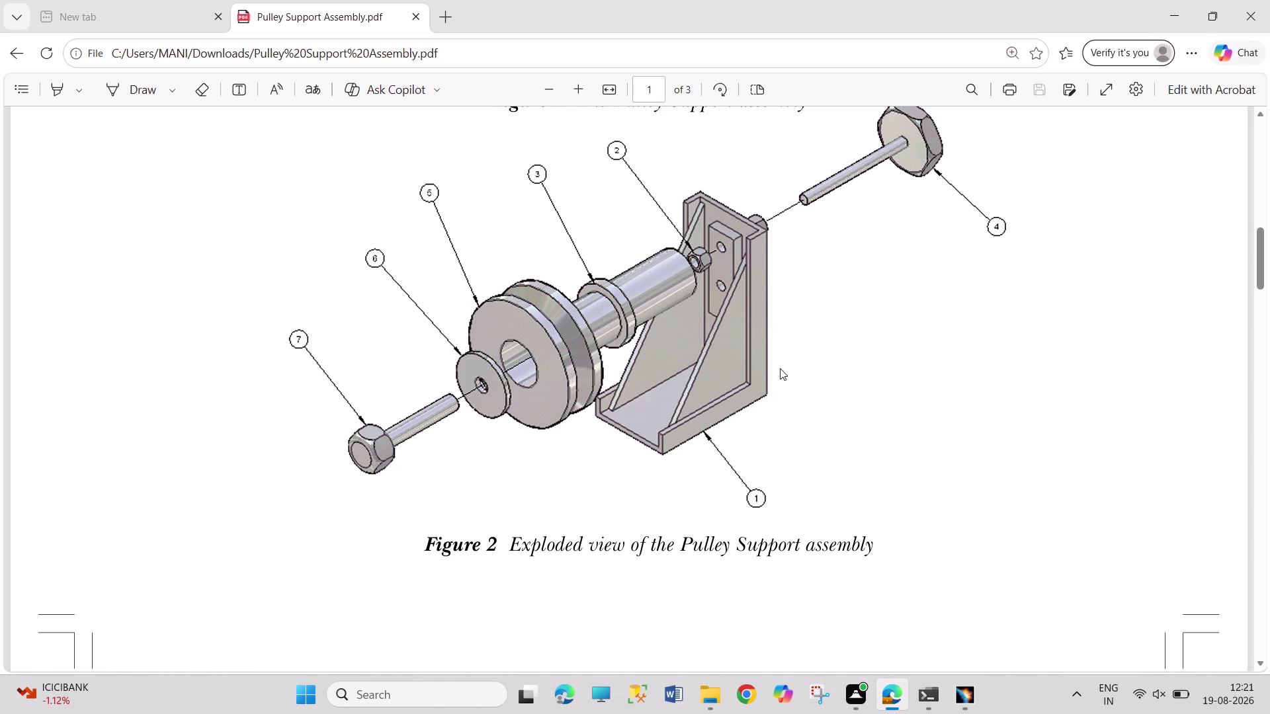
scroll(down, 3)
scroll(down, 3)
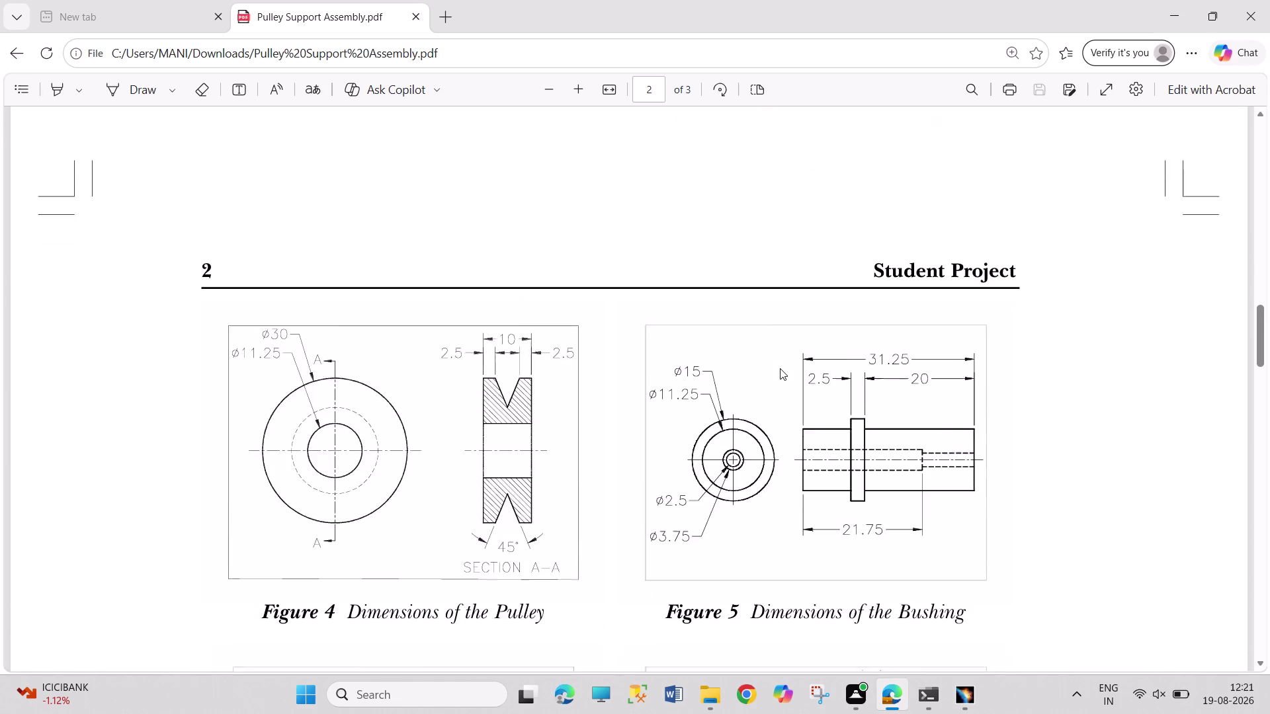
scroll(down, 3)
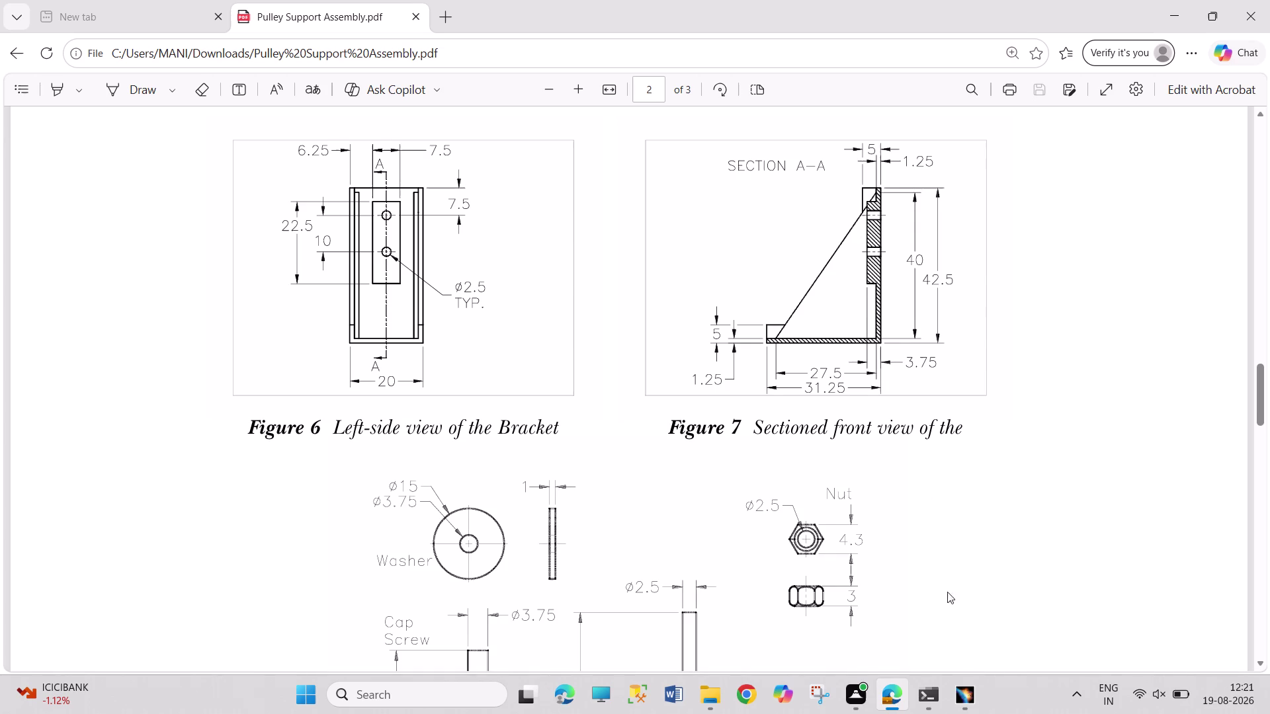
click(953, 705)
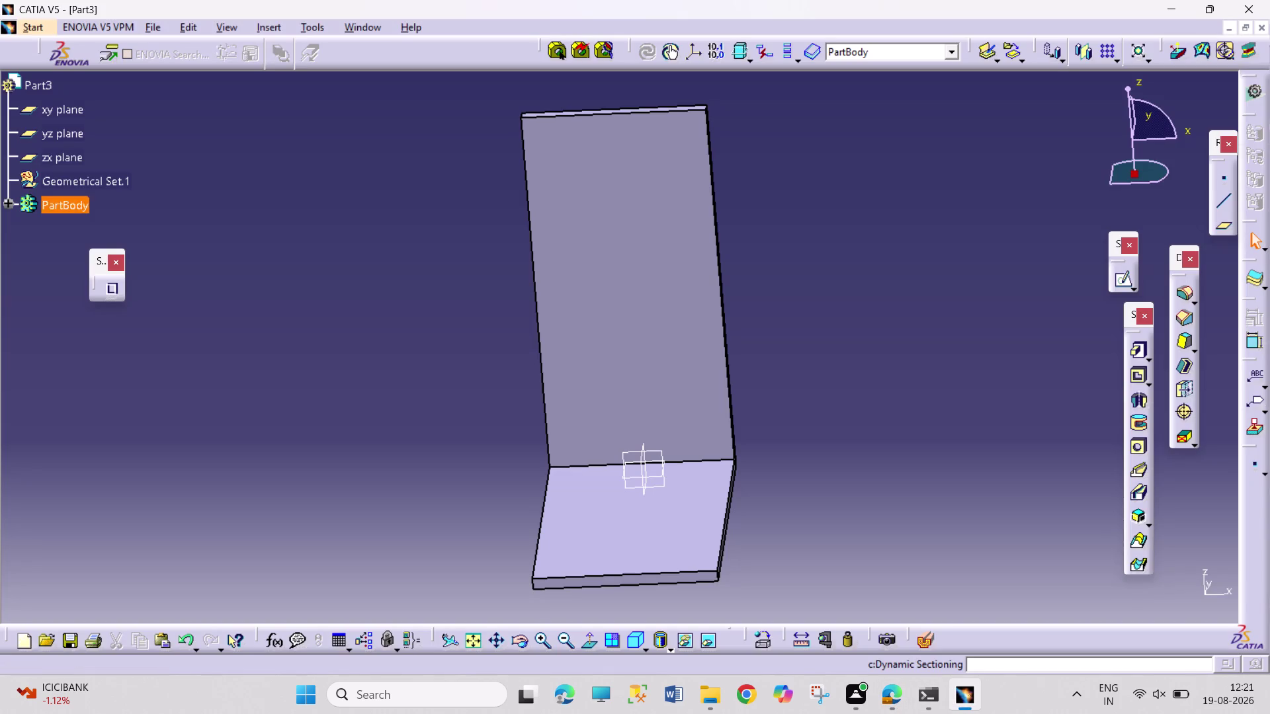
Orbit to the bracket's side face and start a new sketch on it.
click(523, 639)
drag(867, 565, 671, 530)
click(681, 560)
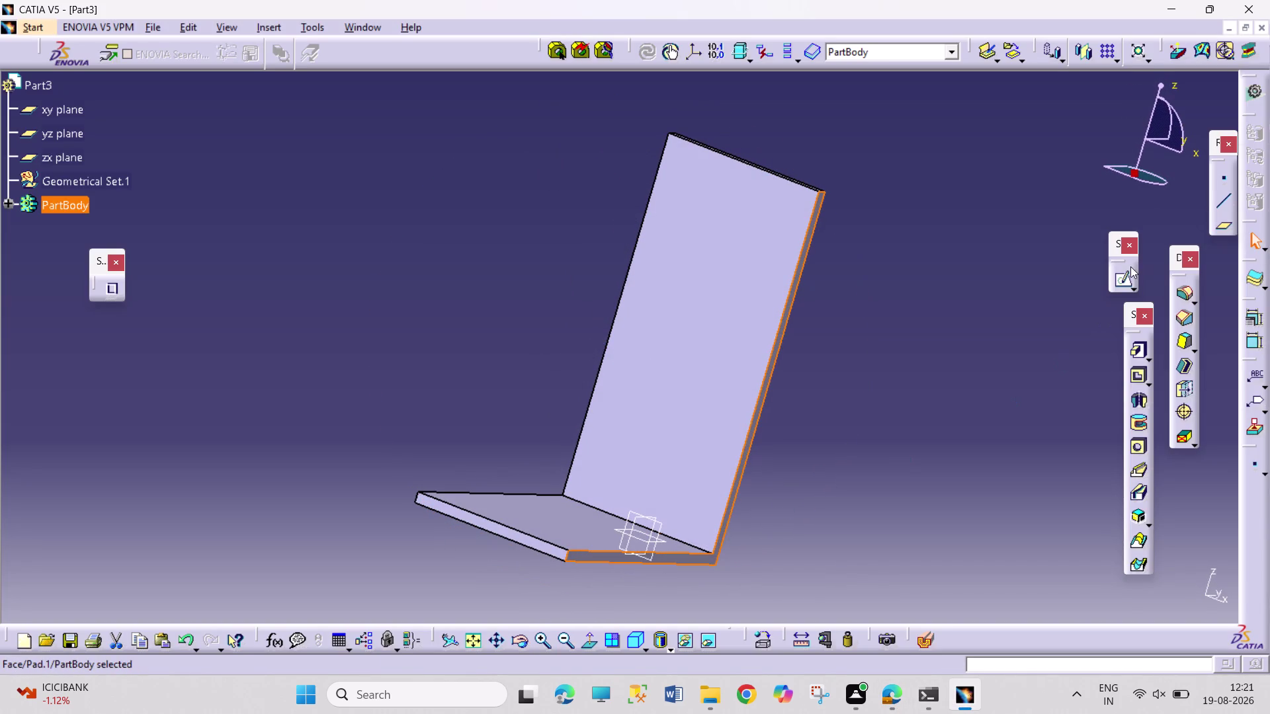
click(1120, 278)
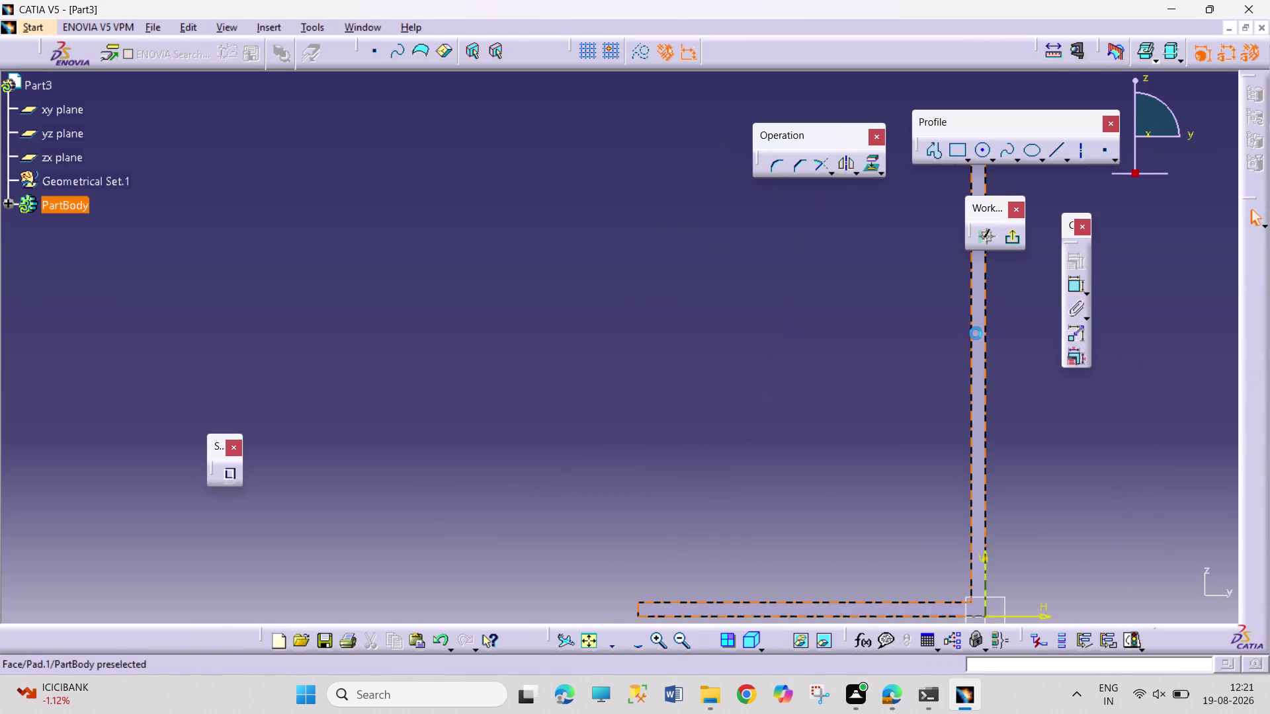
click(599, 646)
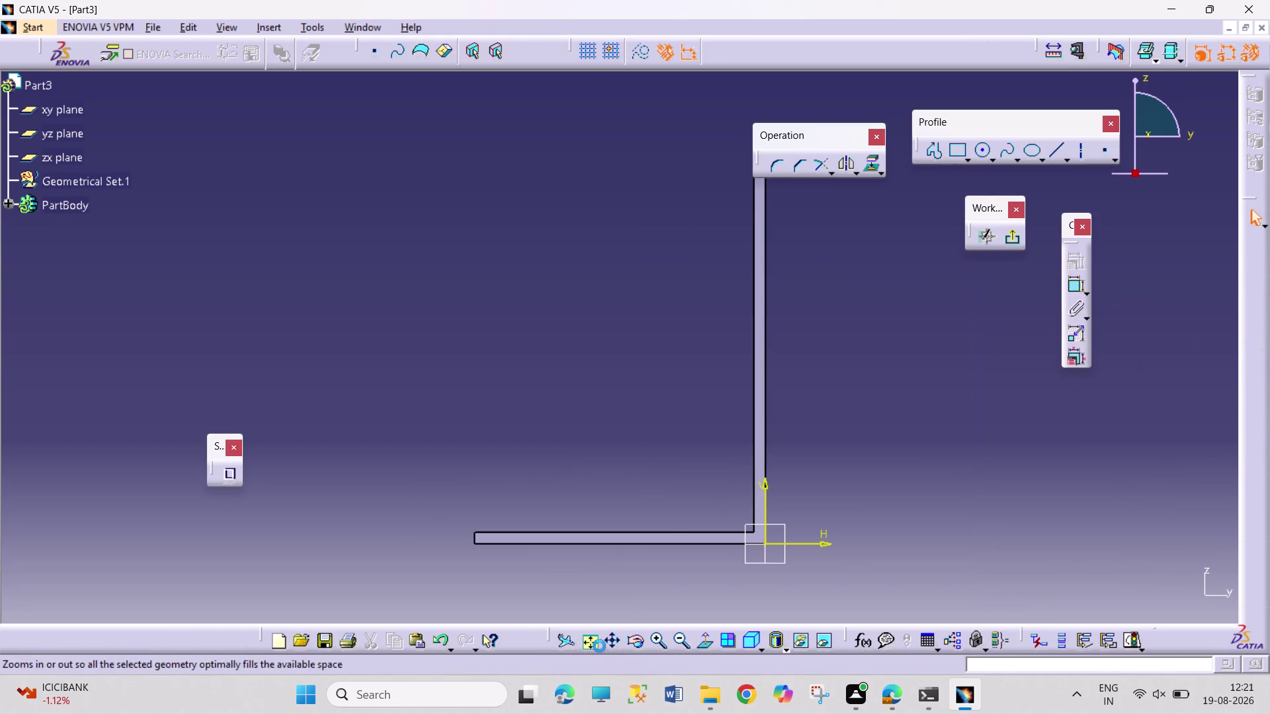
drag(834, 134, 593, 141)
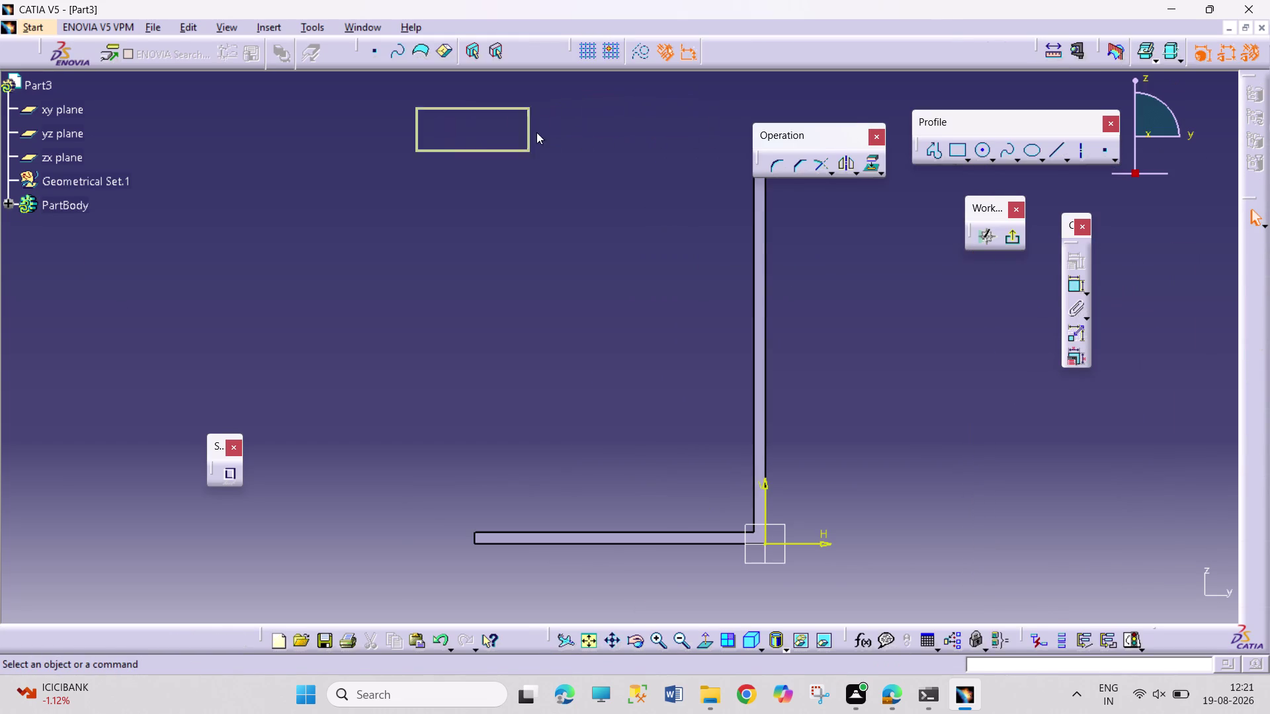
drag(593, 140, 410, 116)
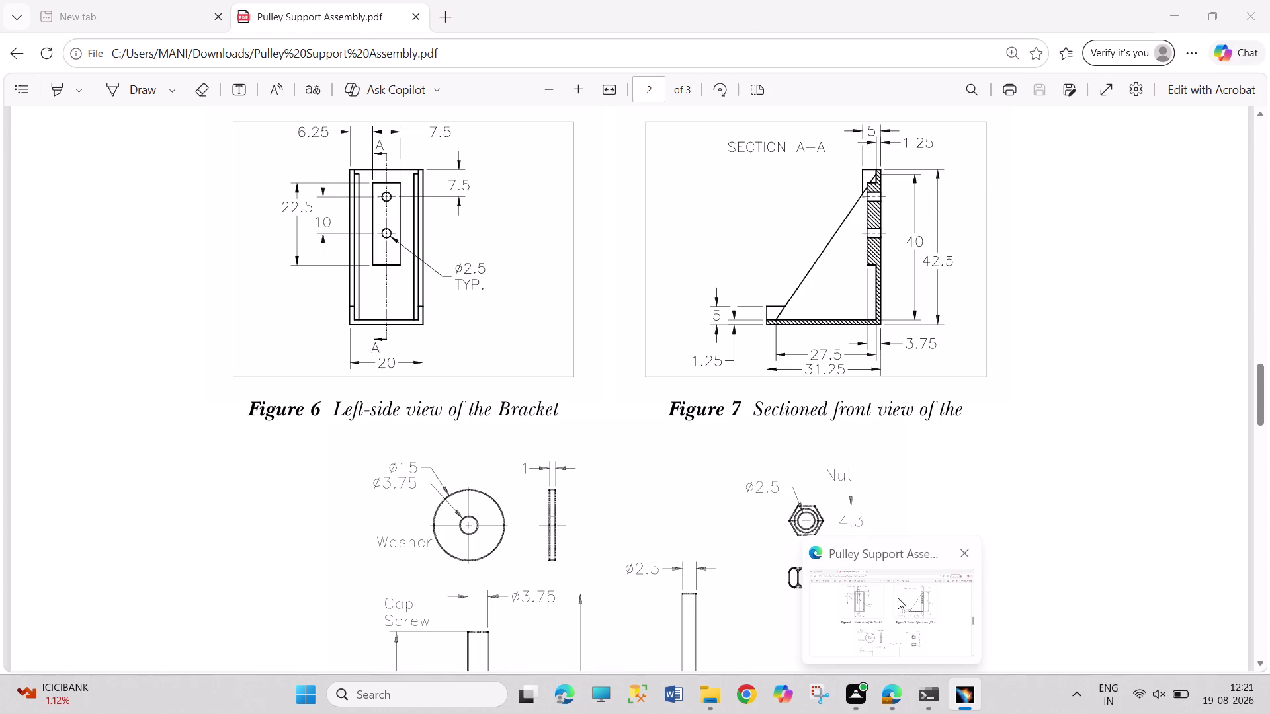
click(934, 151)
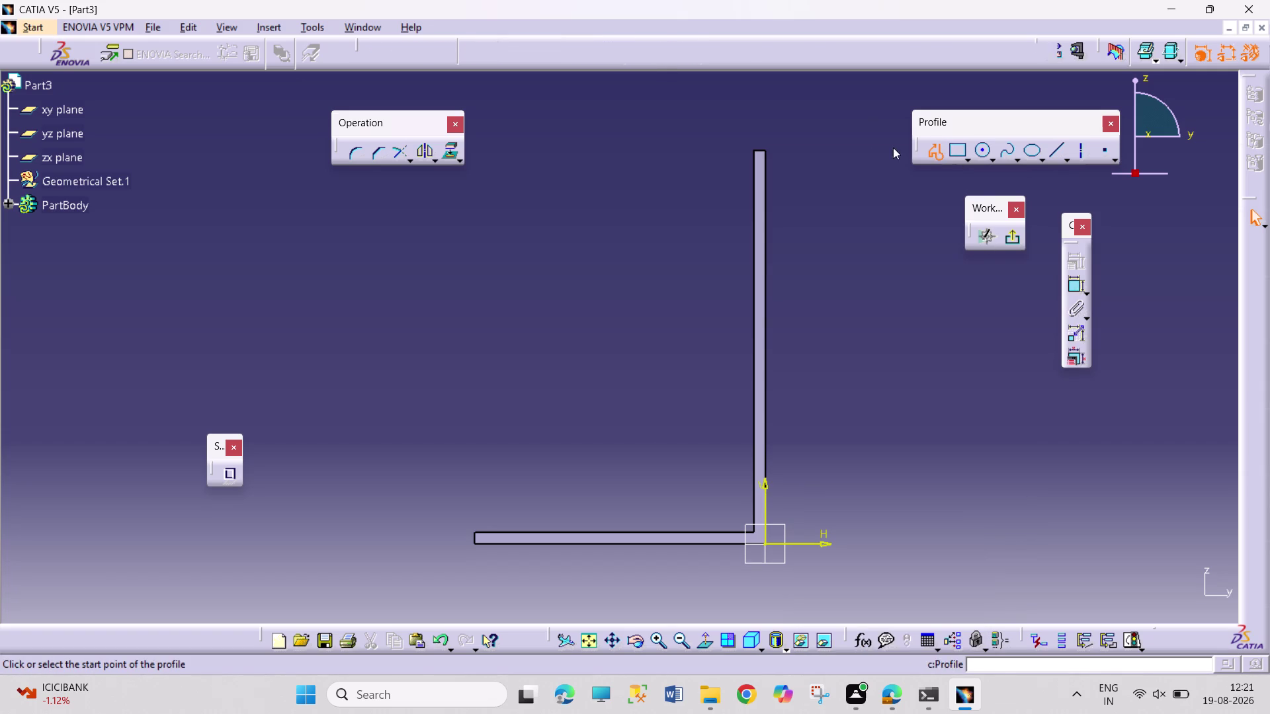
Trace the top, left vertical, horizontal and short end edges of the inner L profile.
click(737, 151)
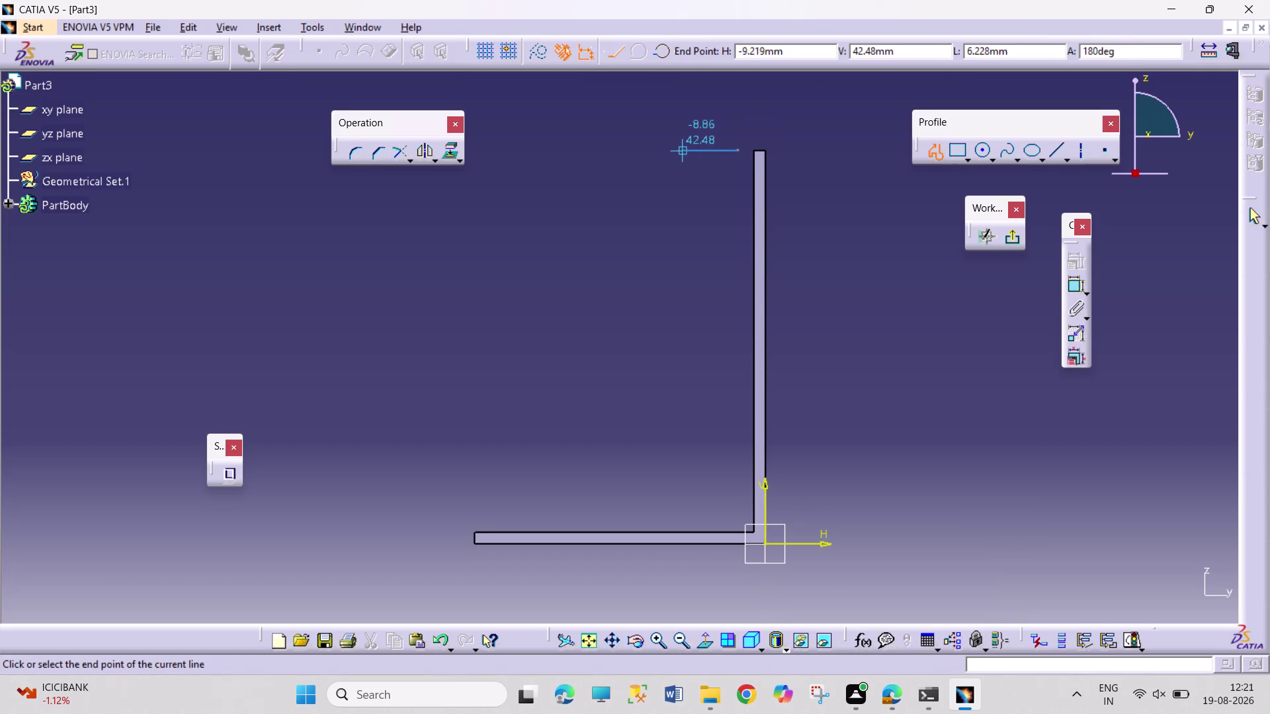
click(666, 150)
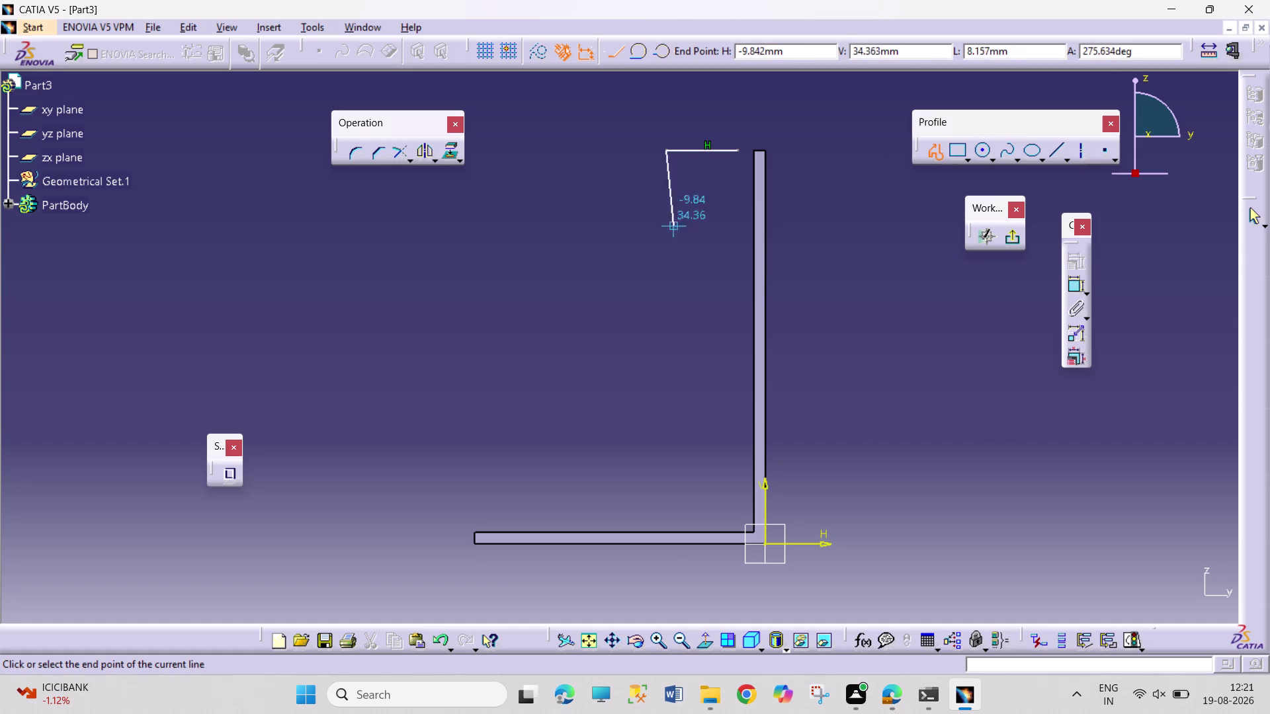
click(665, 483)
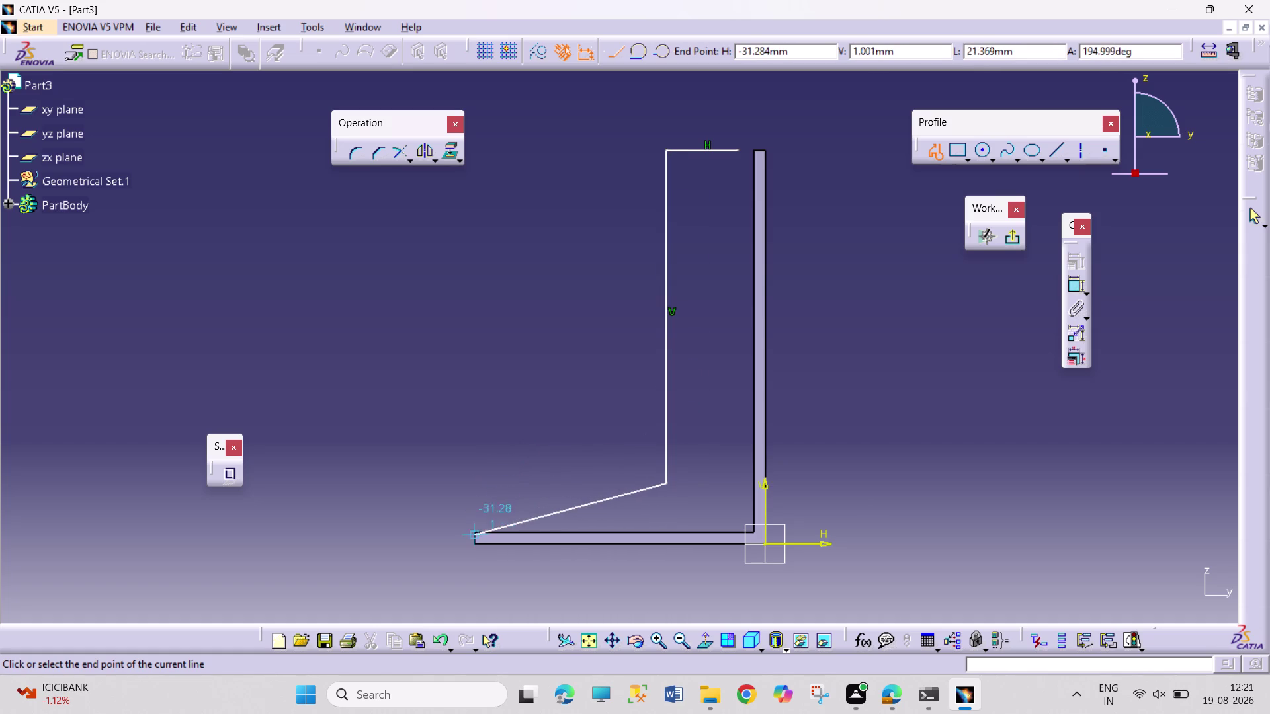
click(478, 481)
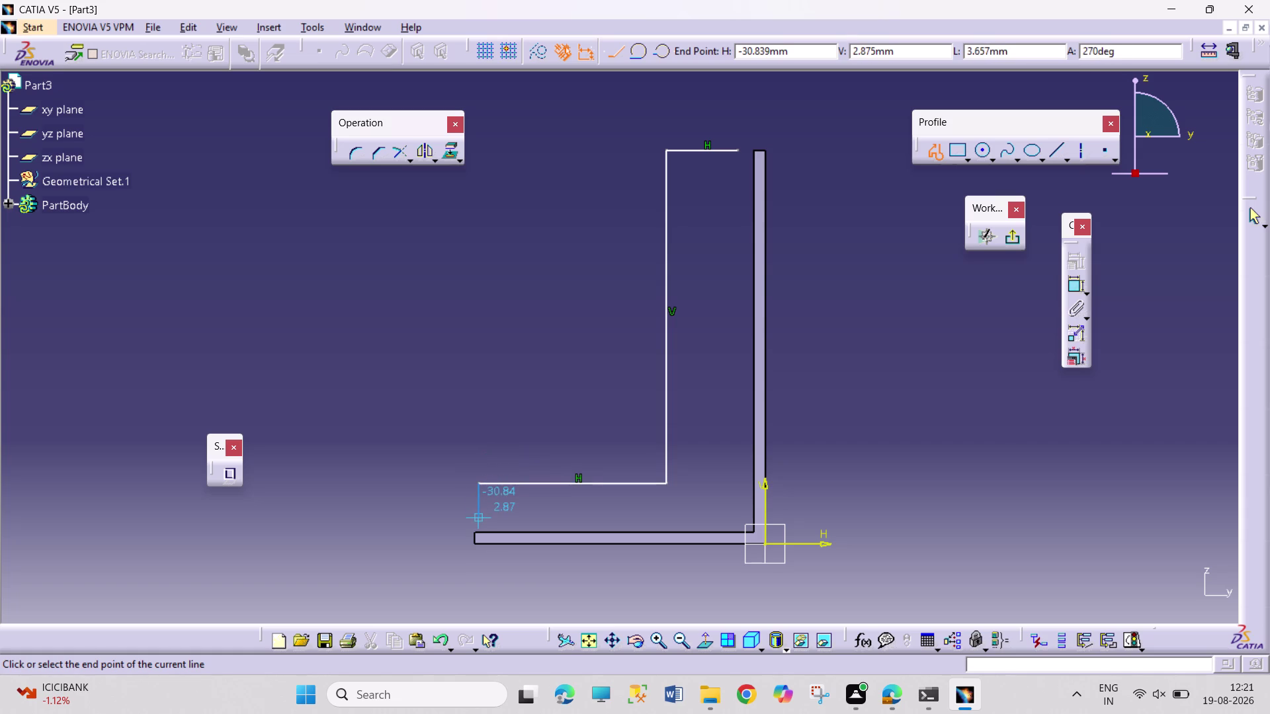
drag(479, 518, 488, 519)
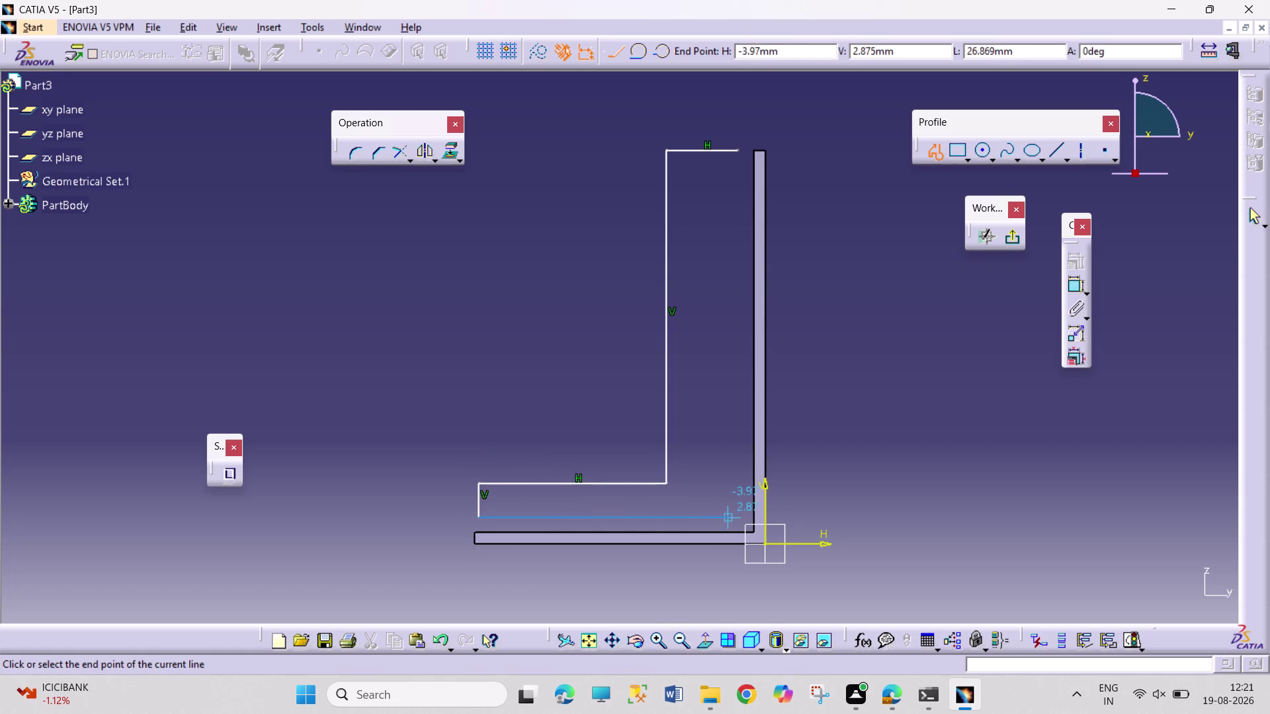
click(737, 520)
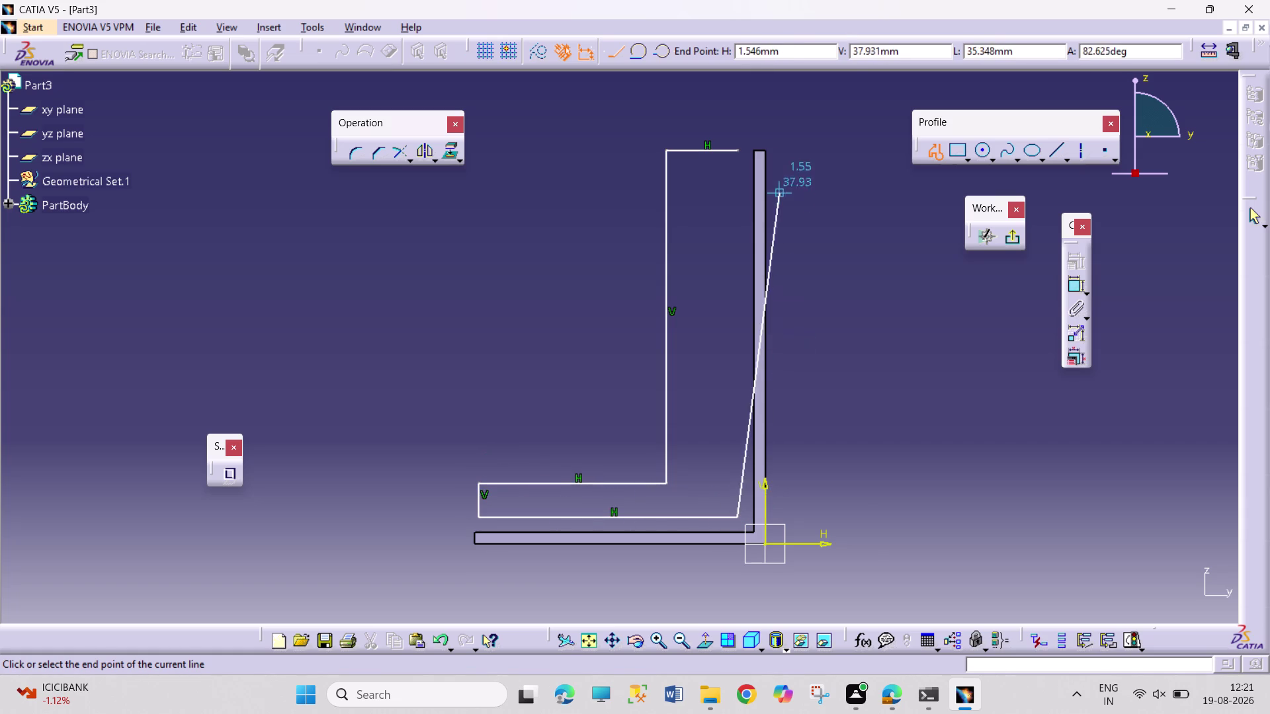
Close the inner L profile and dimension its top width to 3.75 mm.
click(738, 152)
click(880, 297)
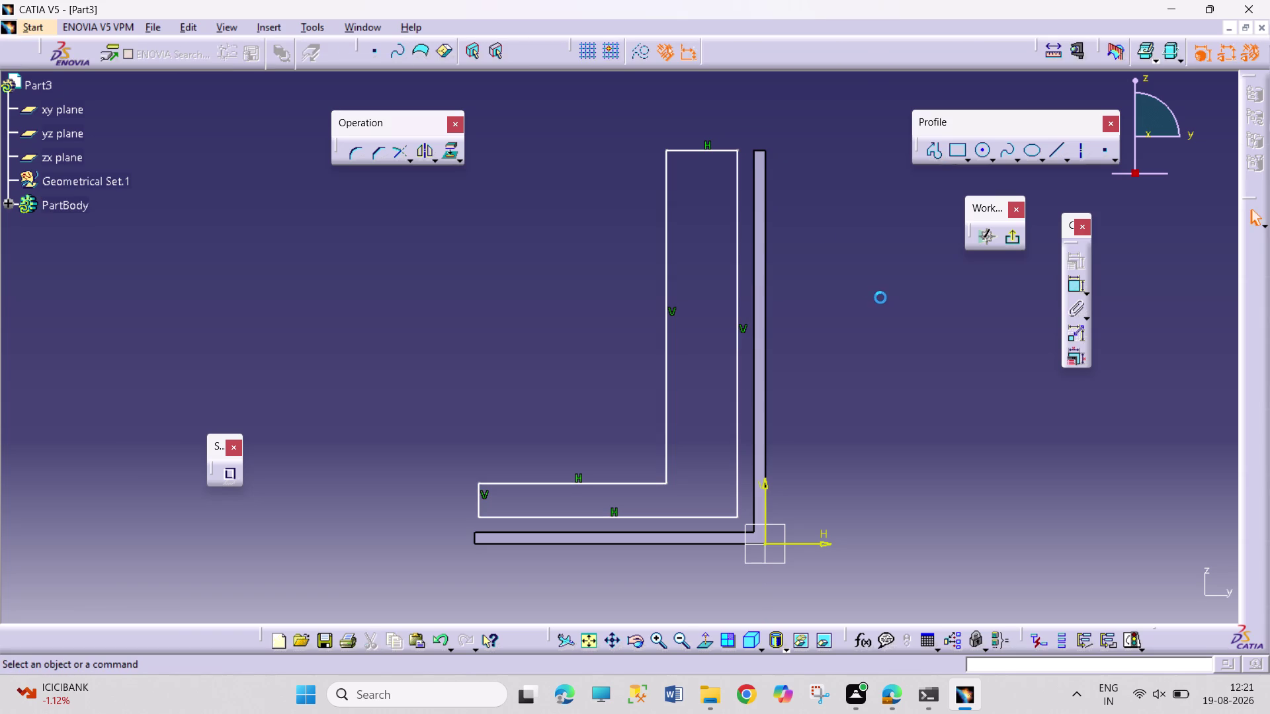
click(1072, 289)
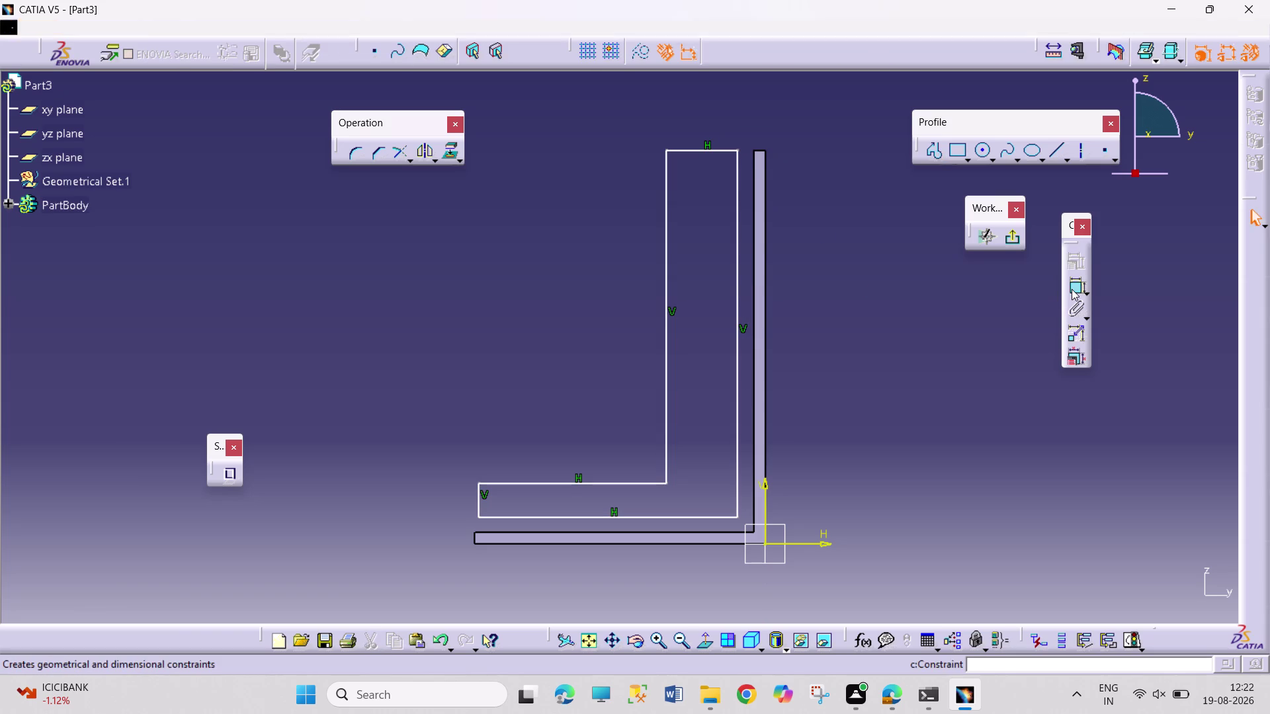
click(724, 150)
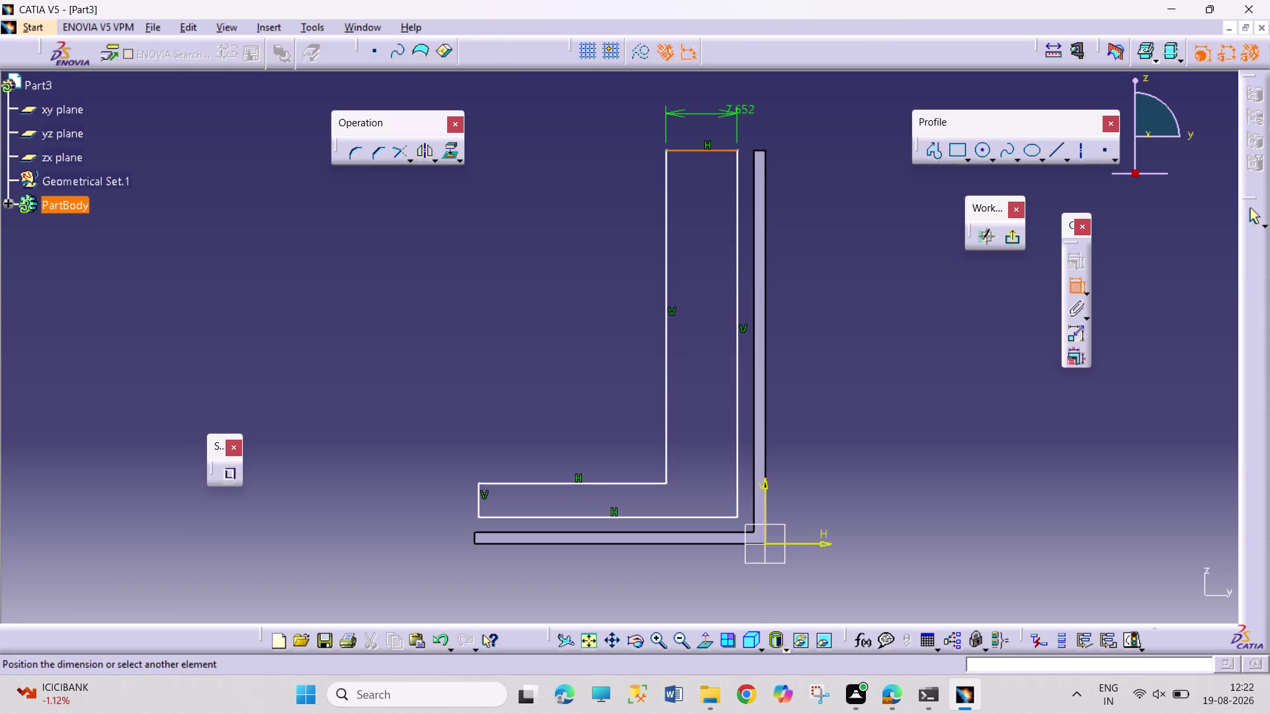
click(800, 117)
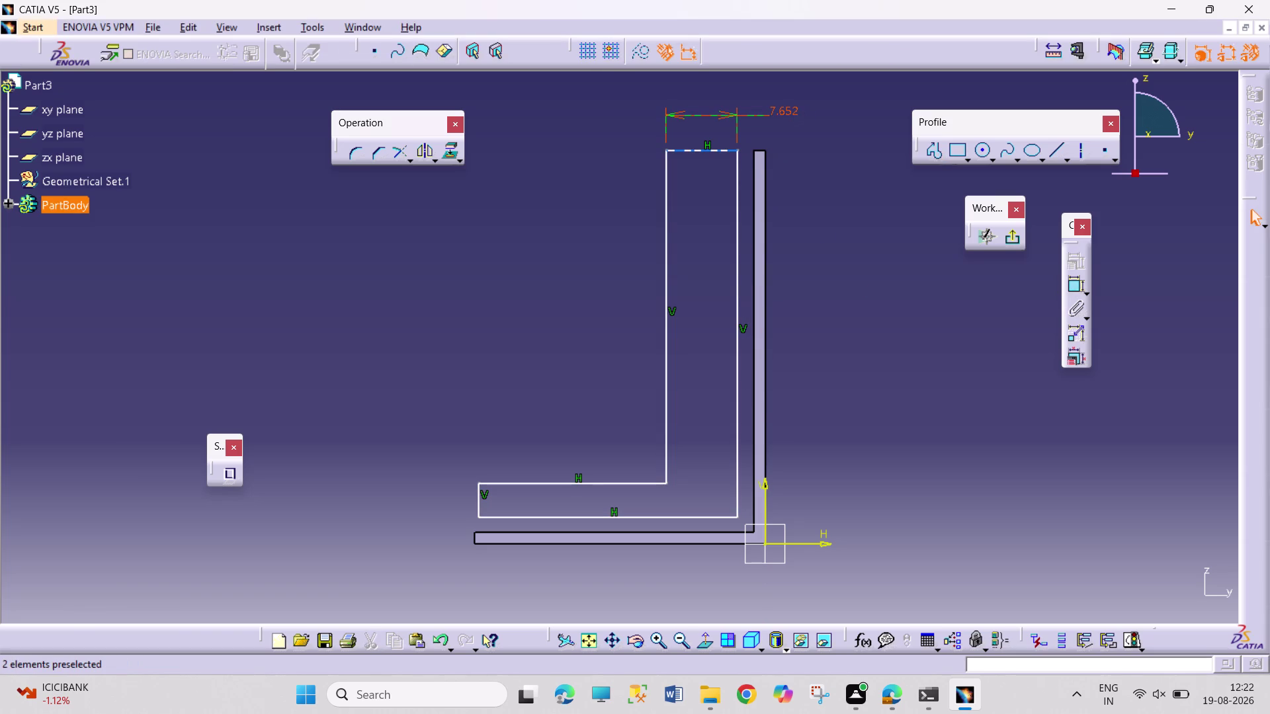
click(789, 112)
click(788, 112)
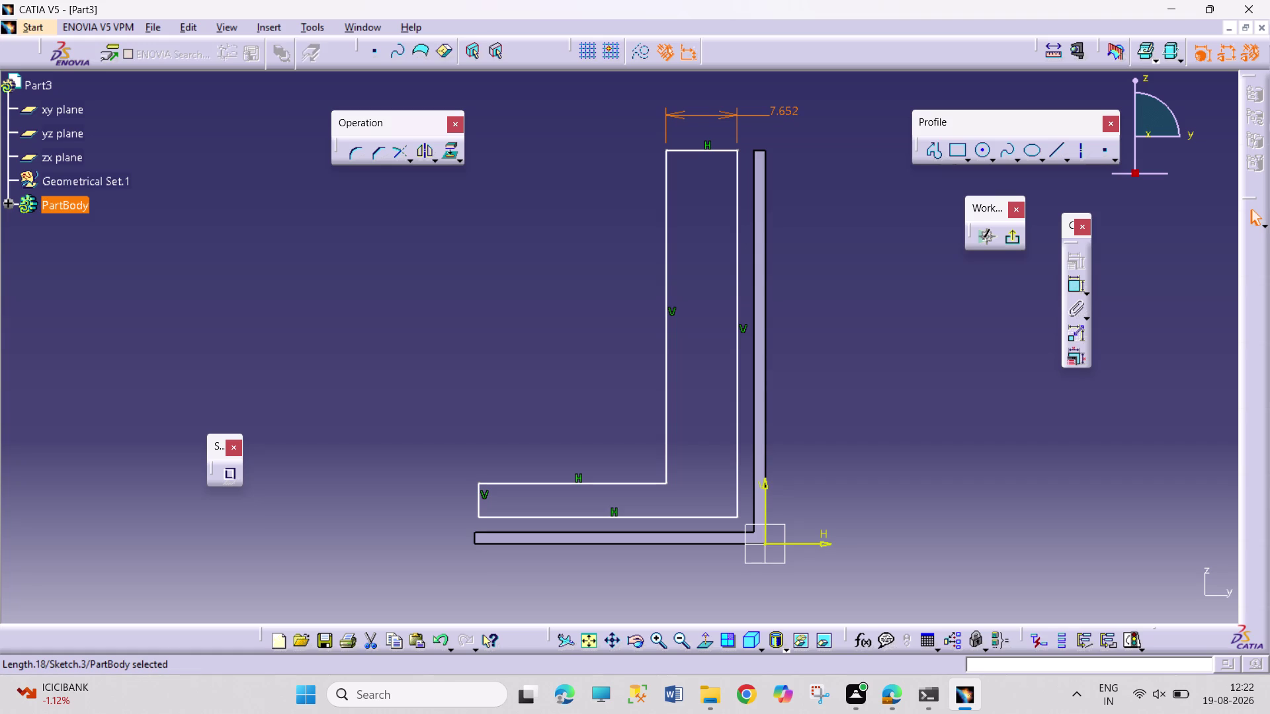
click(788, 112)
double_click(788, 111)
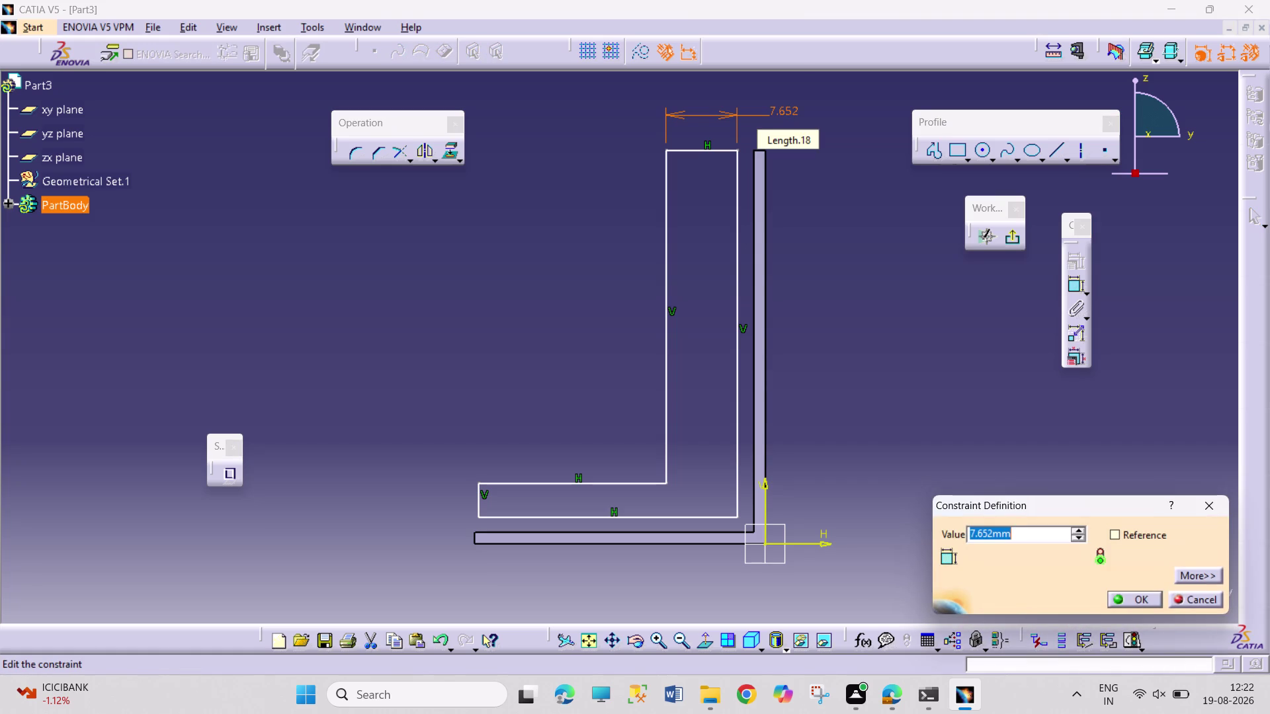
key(5)
key(minus)
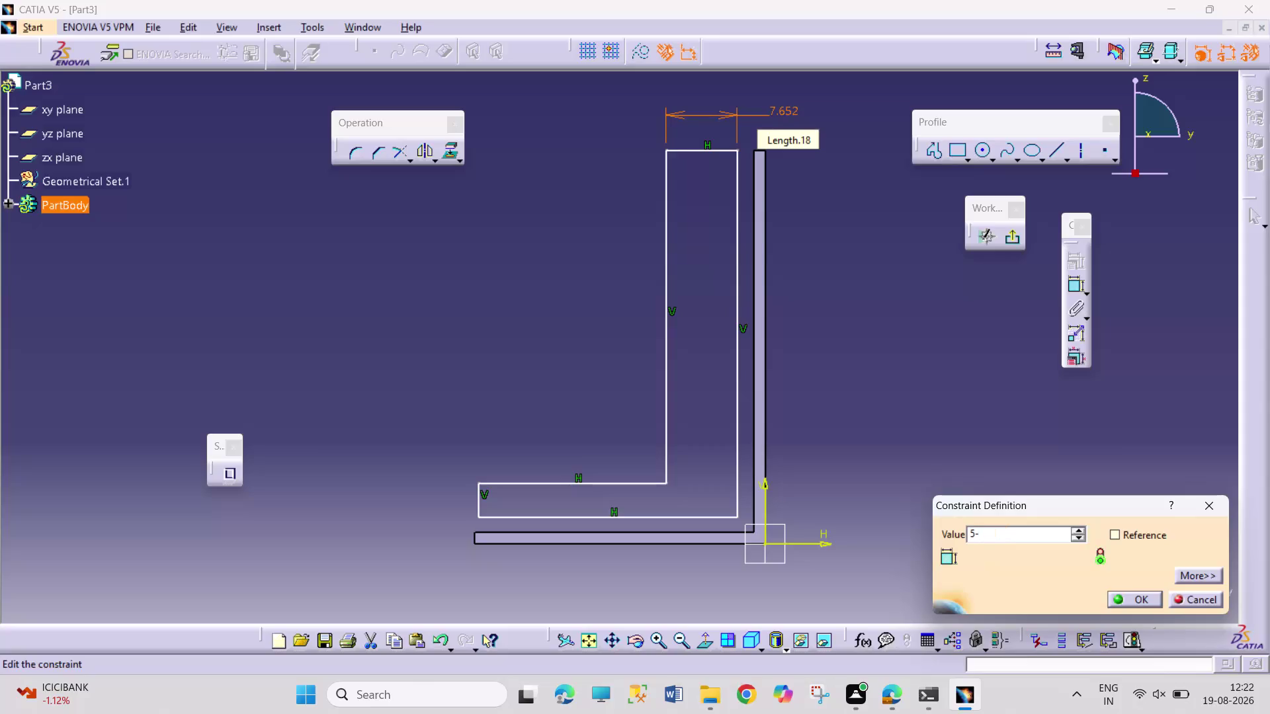
text(1.25)
key(Return)
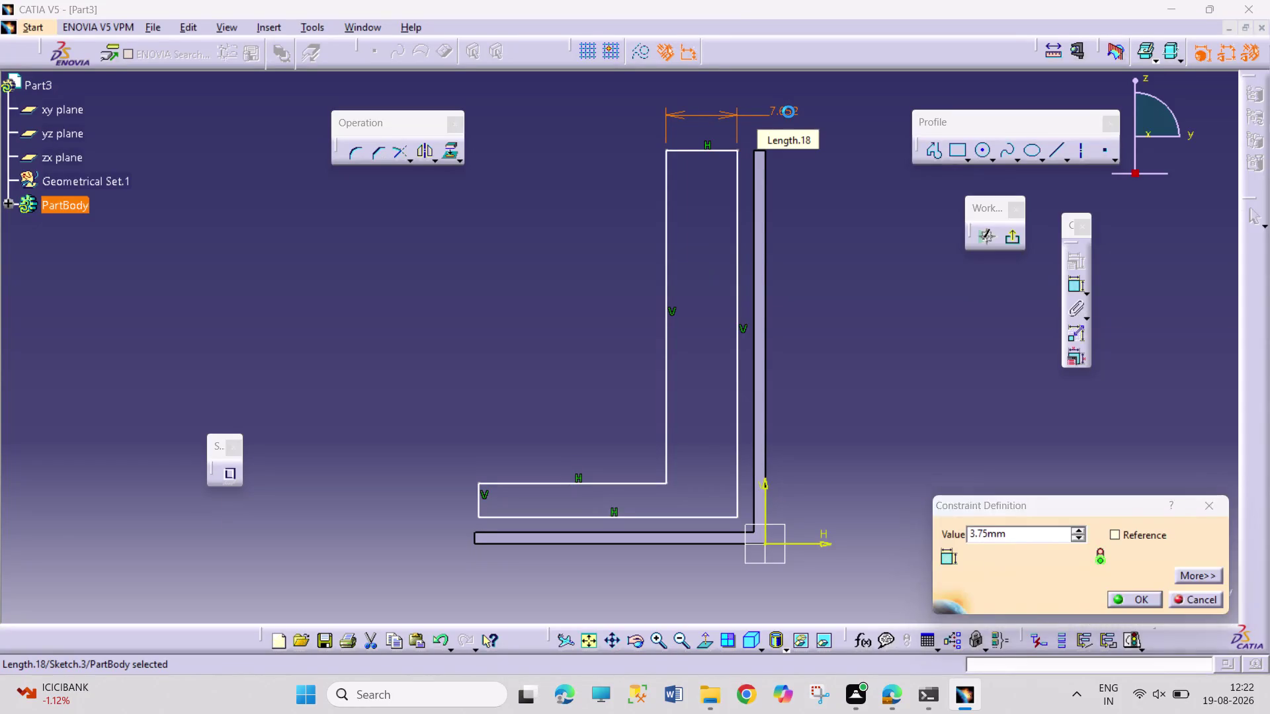
click(874, 309)
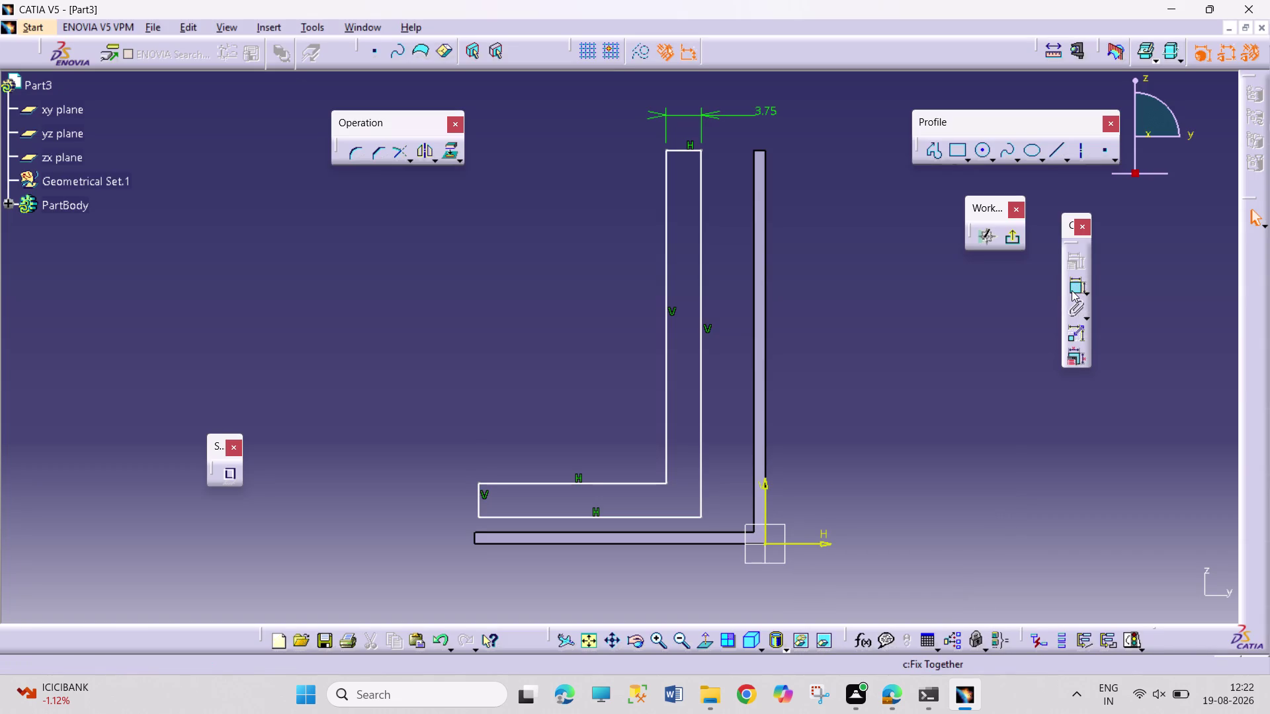
Dimension the profile's short left end edge to a 3.75 mm height.
click(1071, 290)
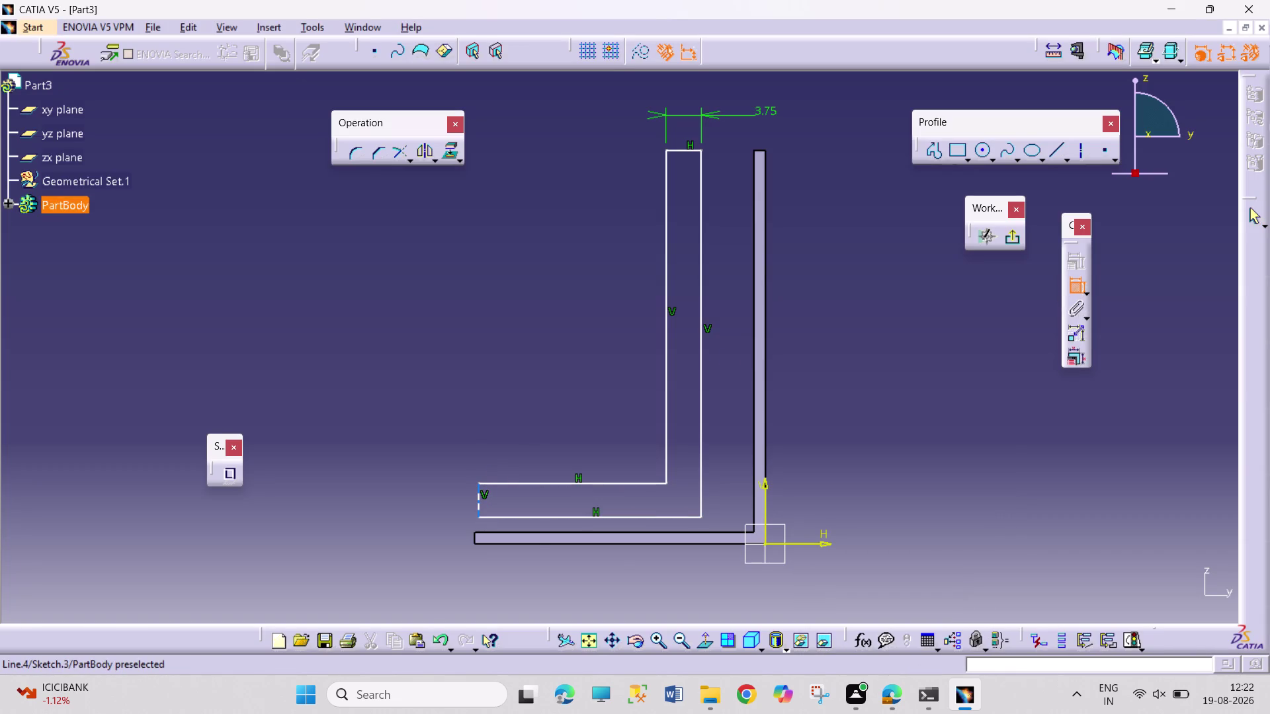
click(475, 506)
click(391, 438)
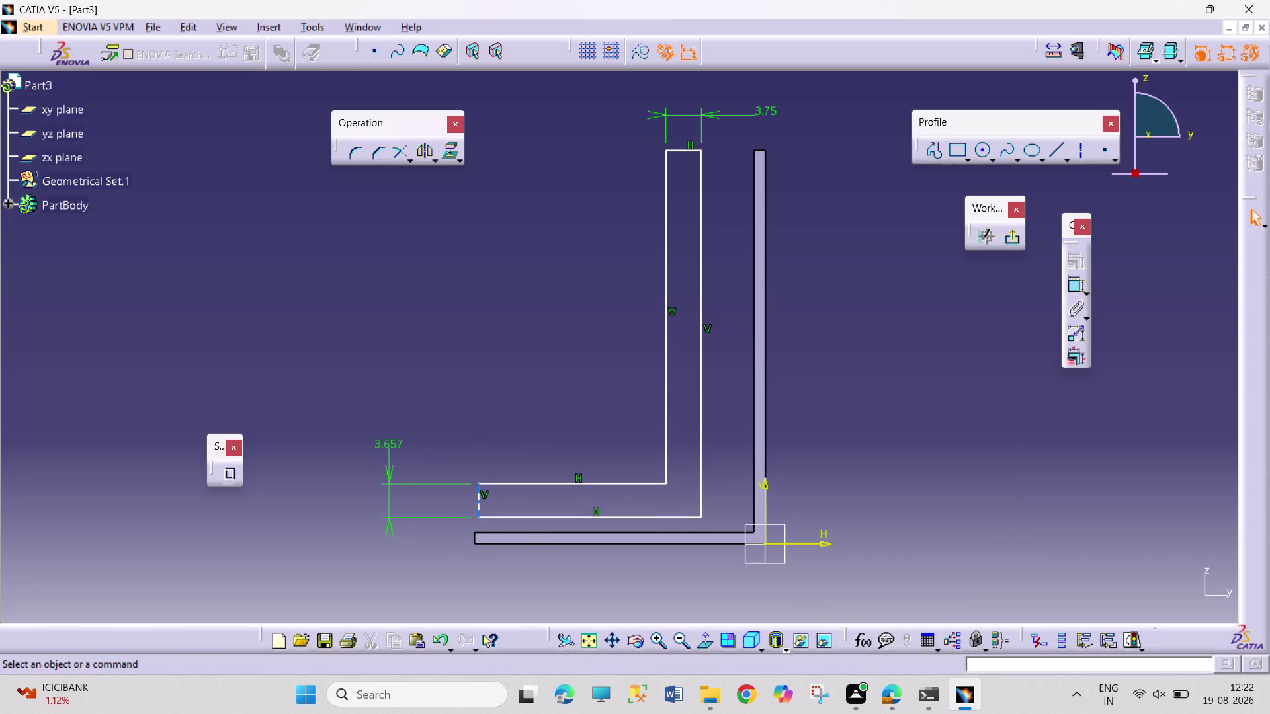
double_click(399, 445)
text(3.)
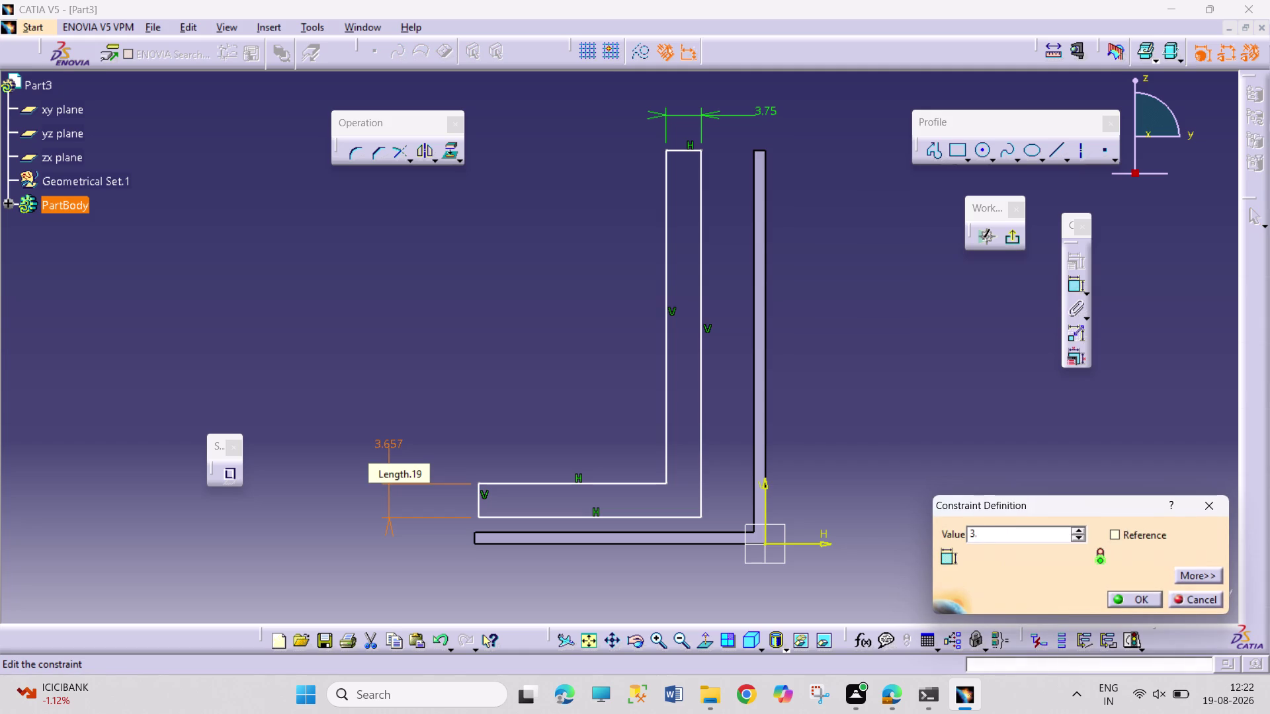
text(75)
key(Return)
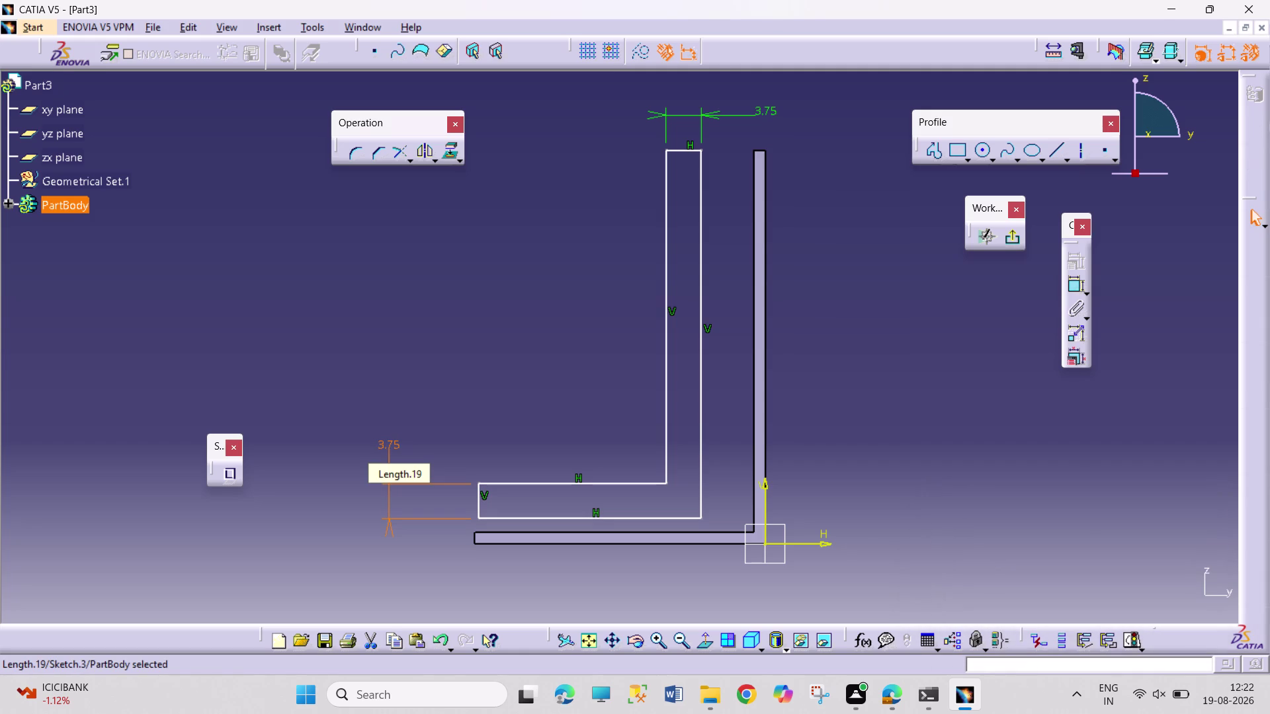
click(898, 382)
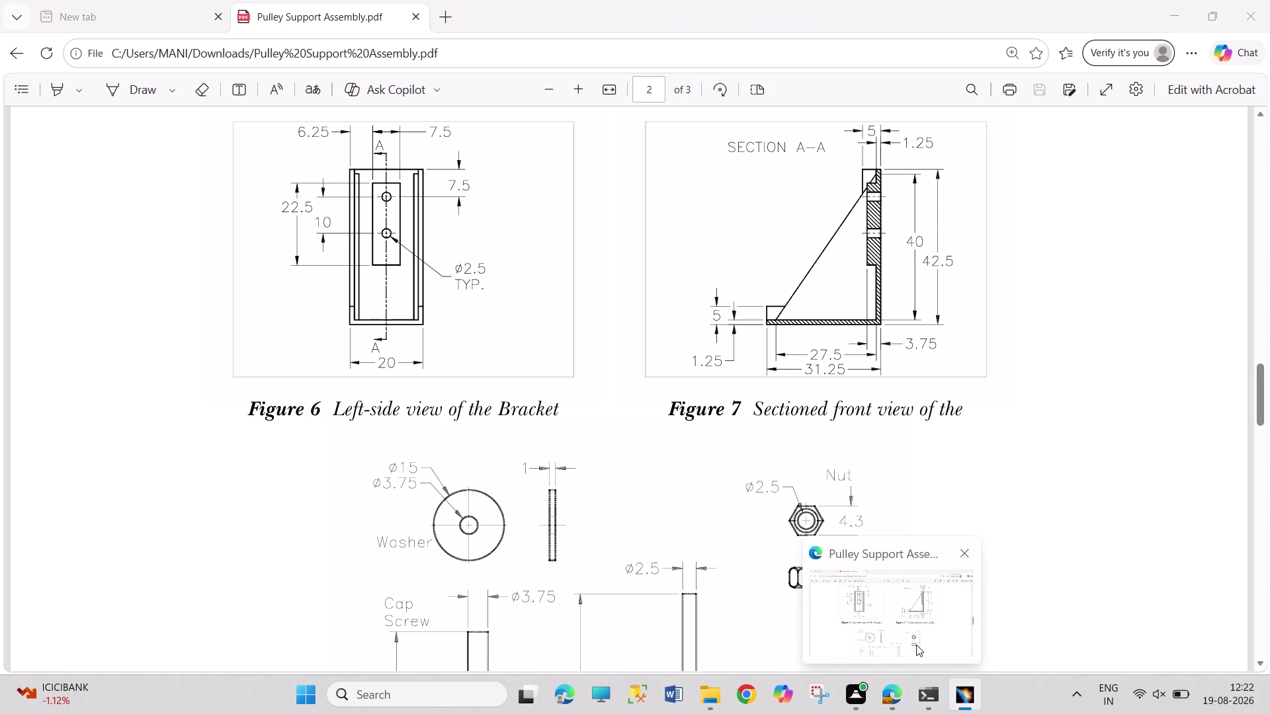
Make the profile's right vertical edge coincident with the bracket's inner vertical edge.
click(1078, 472)
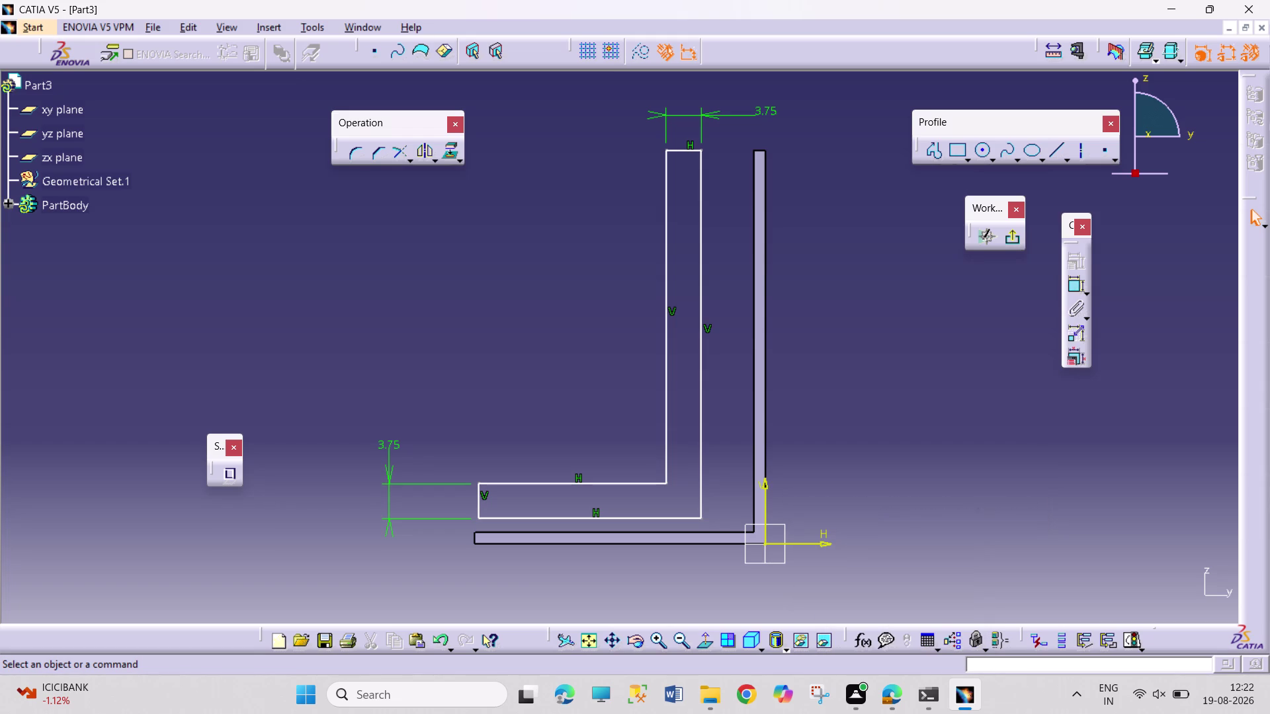
click(701, 460)
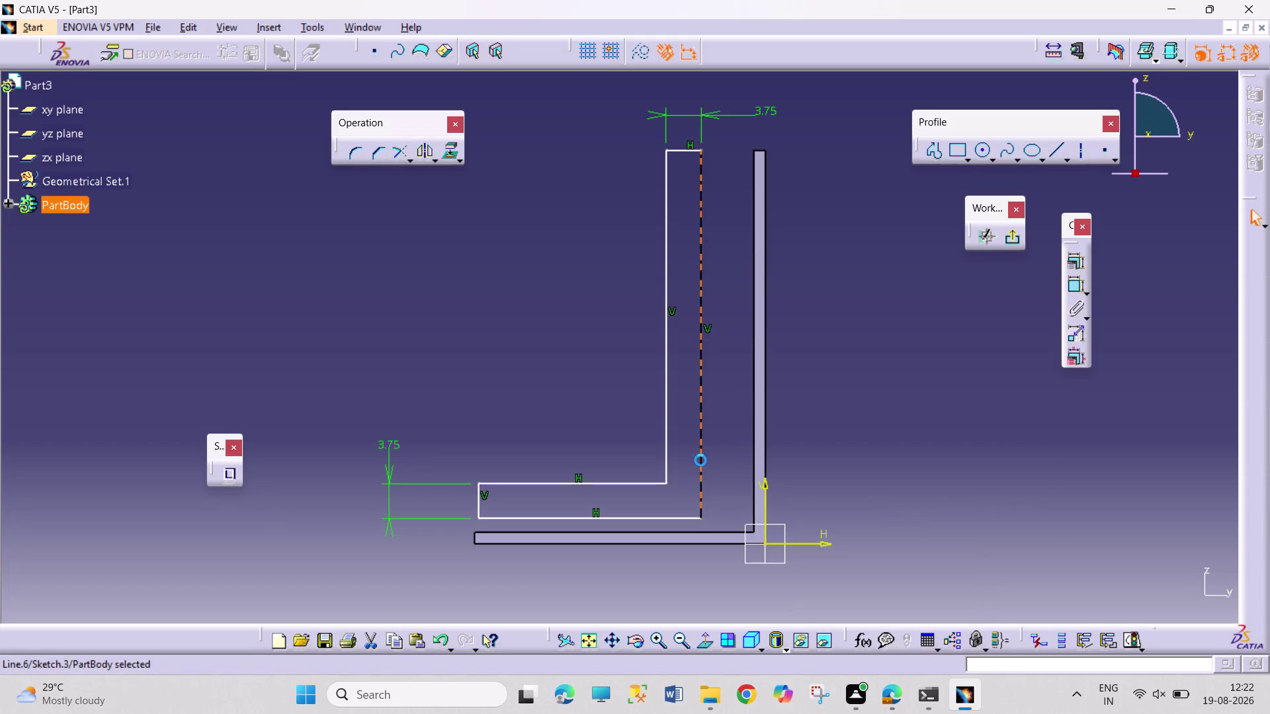
click(753, 458)
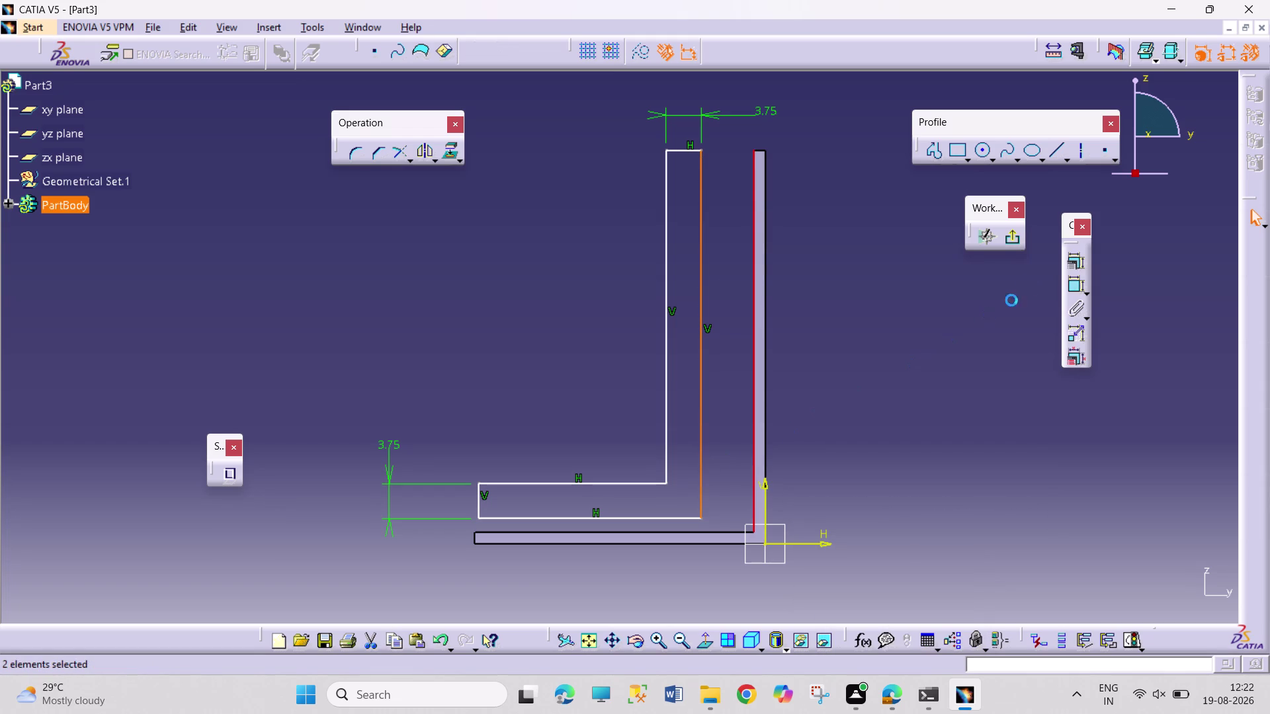
click(1076, 264)
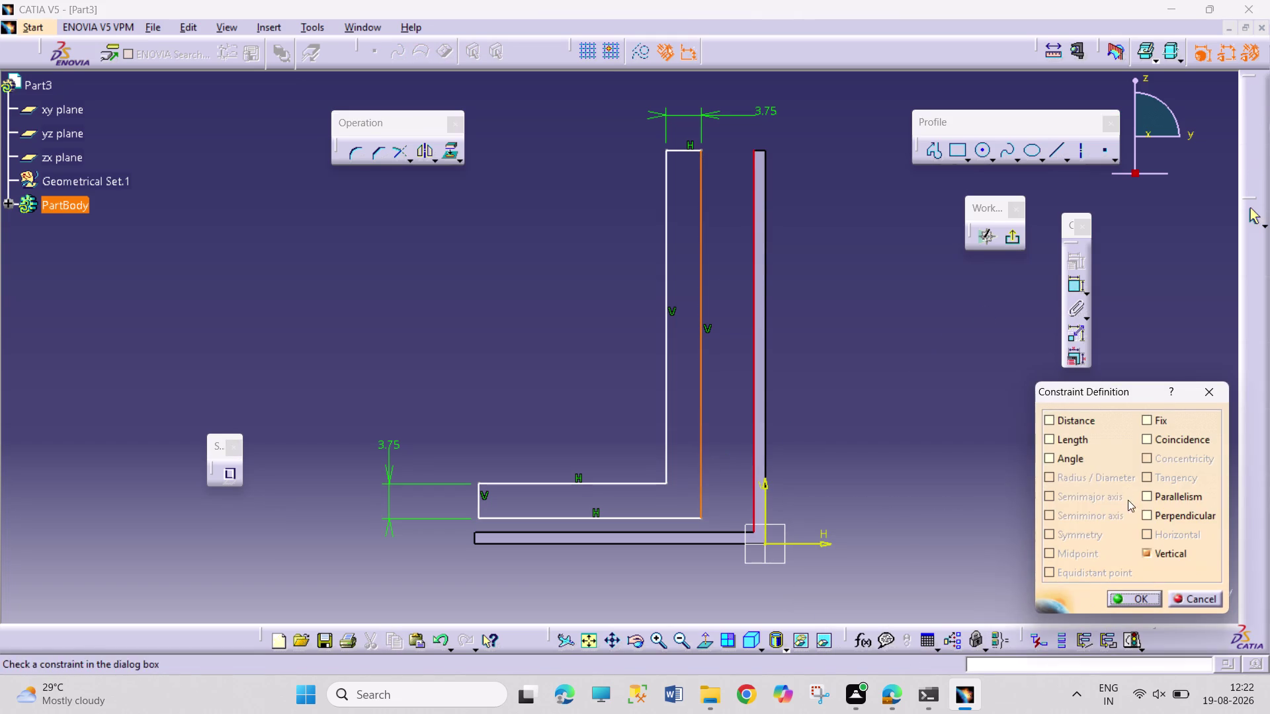
click(1158, 436)
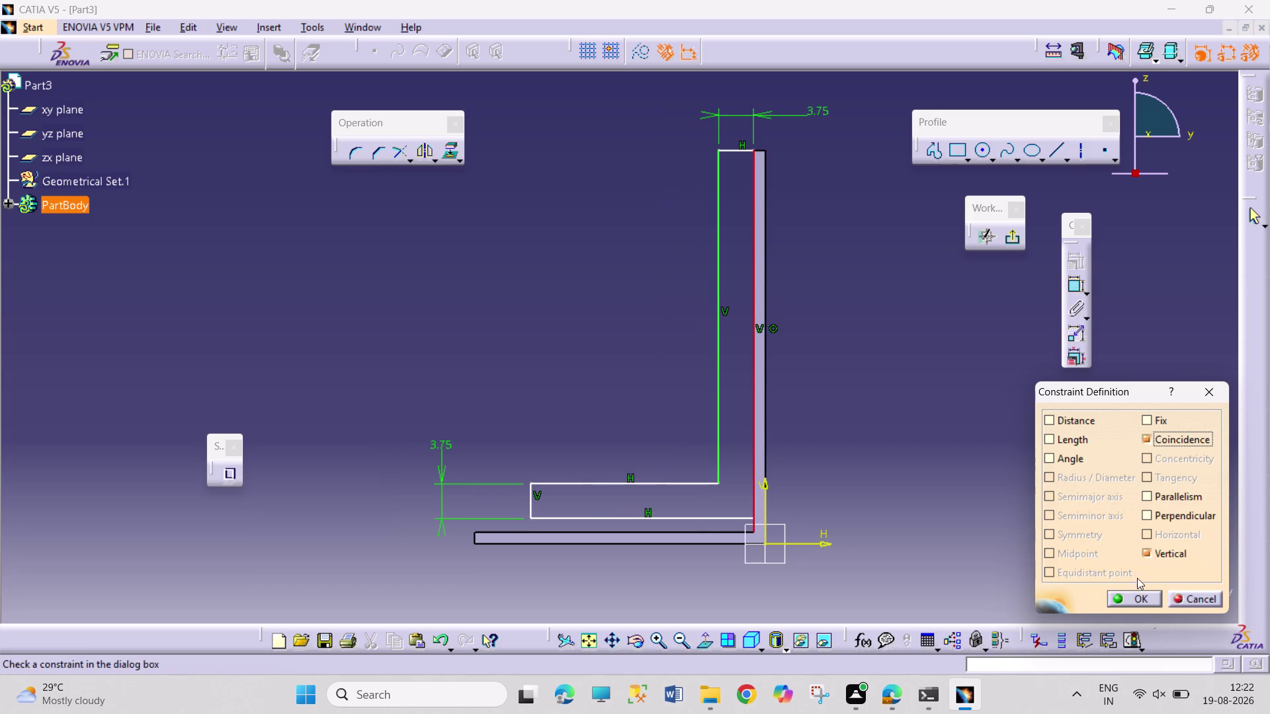
click(1137, 603)
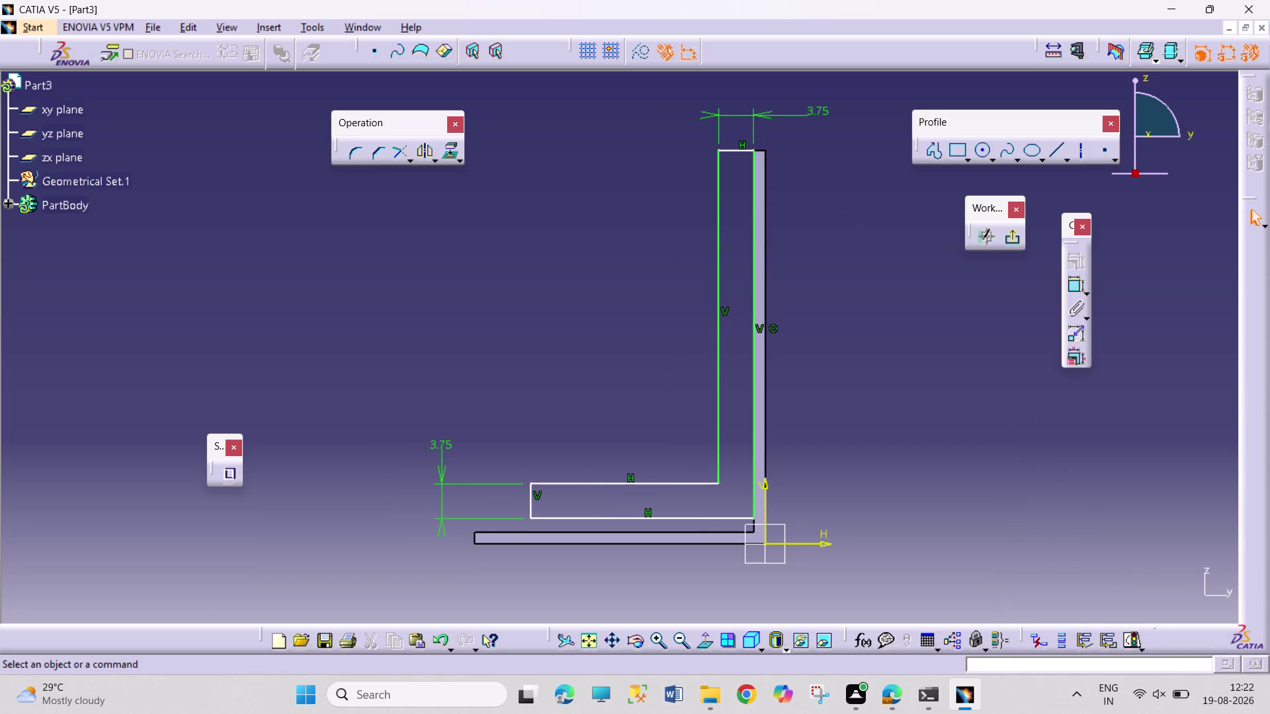
click(651, 520)
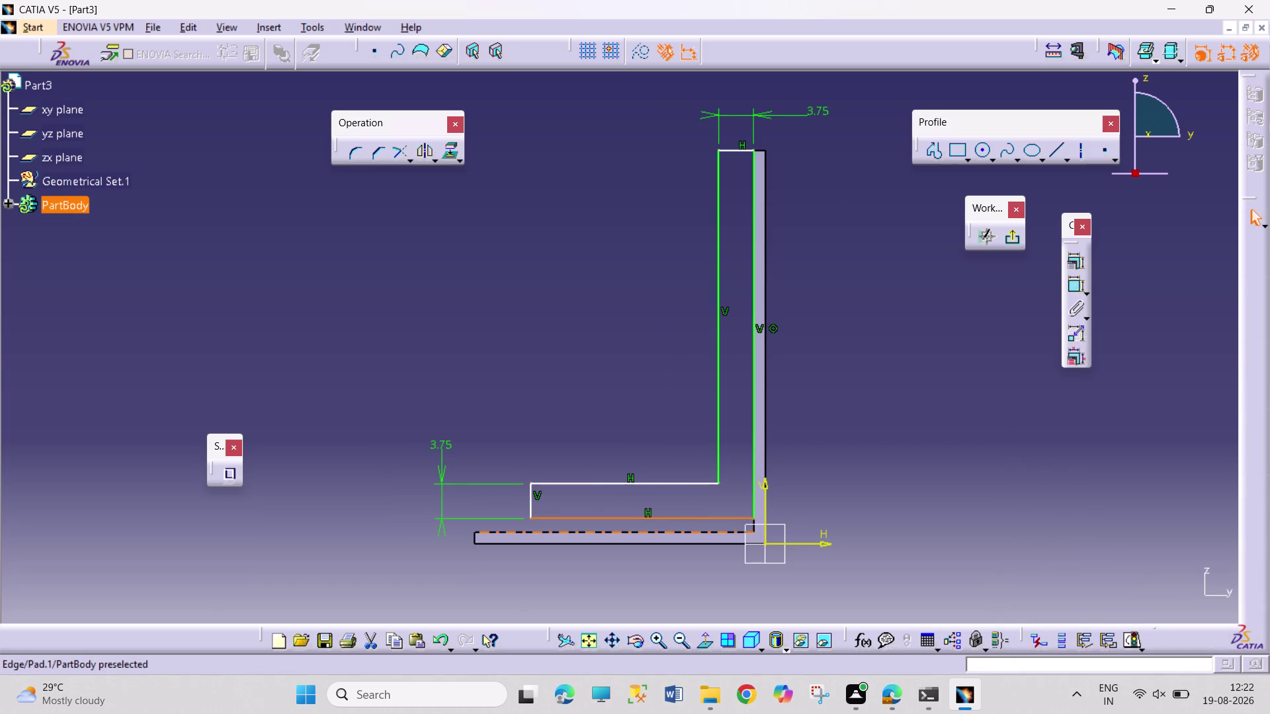
Make the profile's bottom edge coincident with the bracket's base top edge.
click(658, 530)
click(1080, 261)
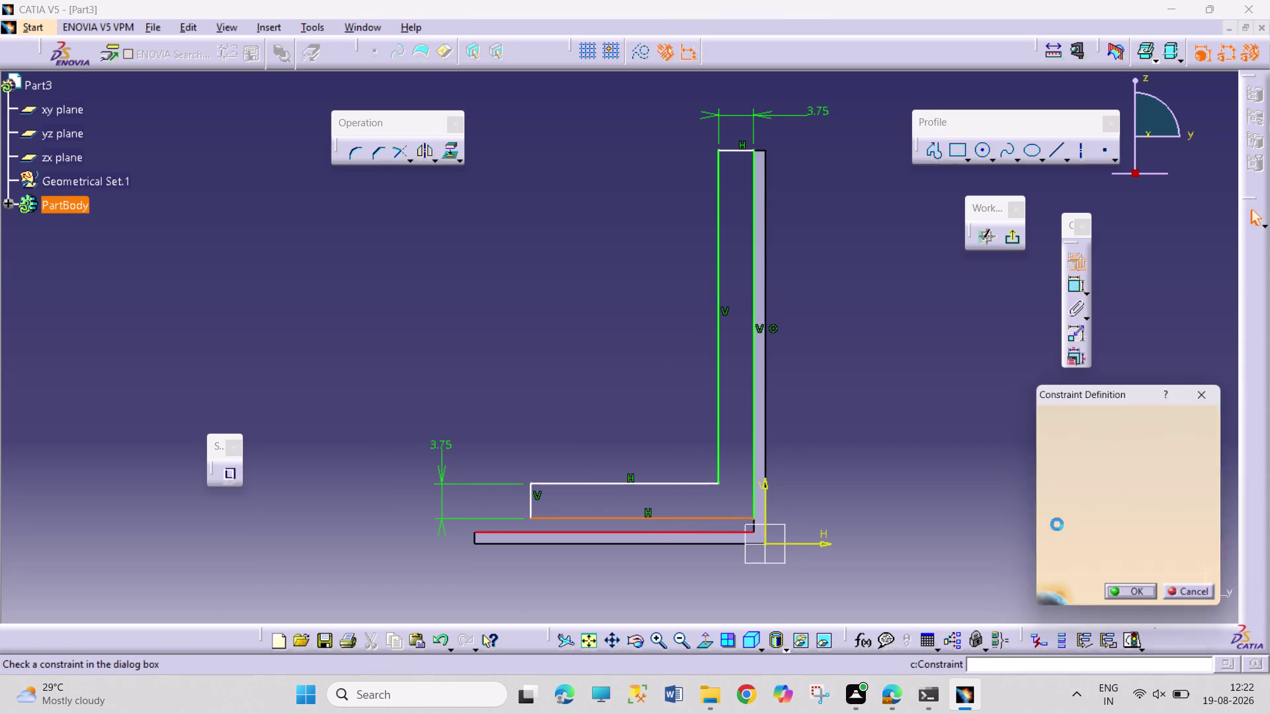
click(1151, 443)
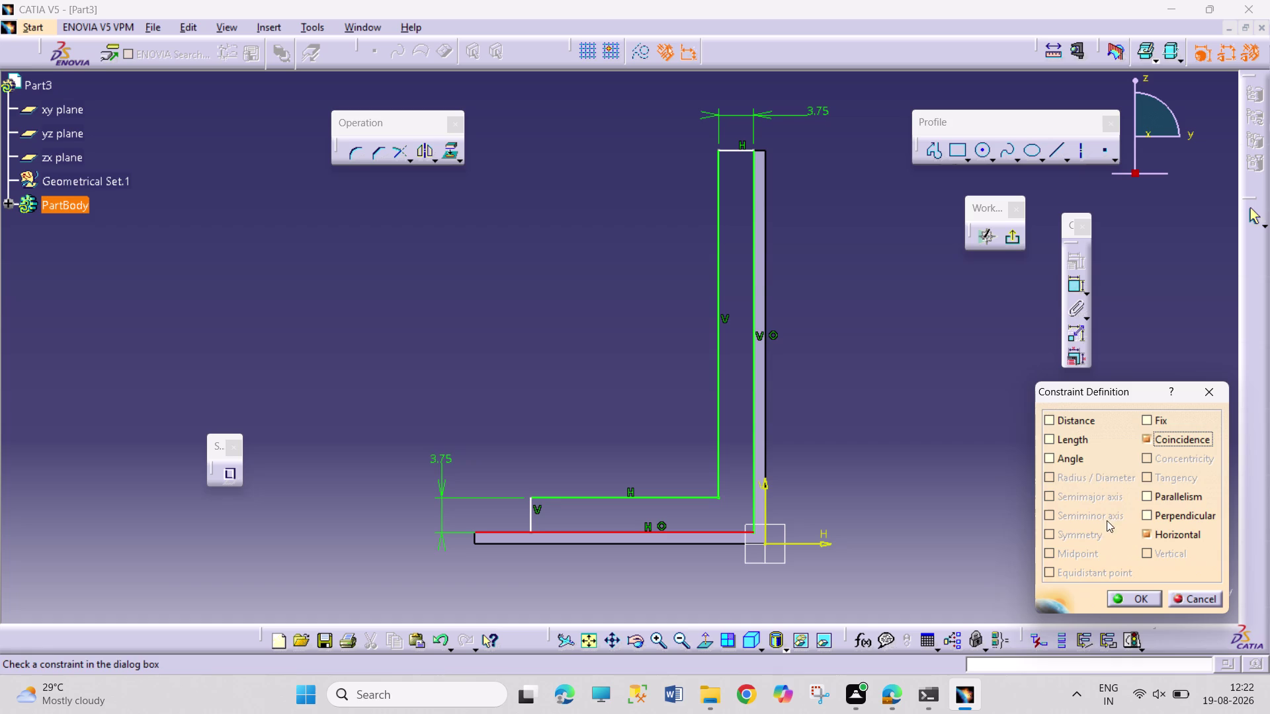
click(1124, 599)
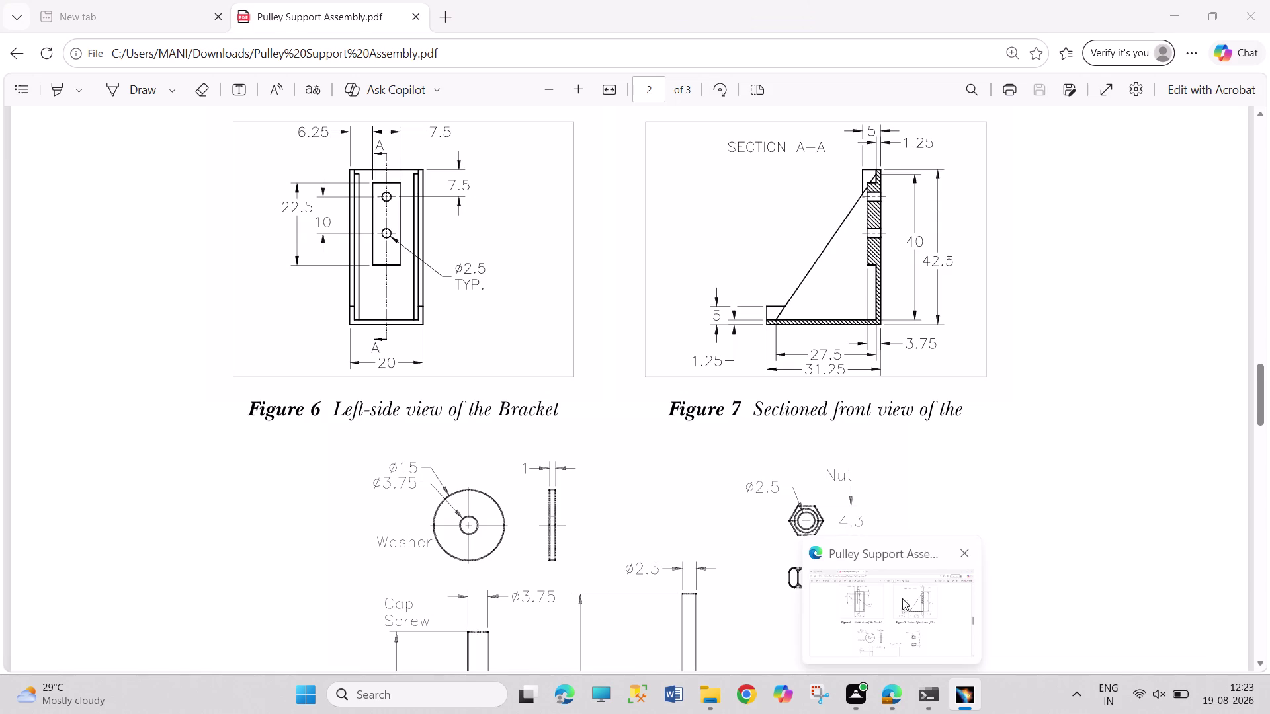
Set the nested profile's bottom leg length dimension to 27.5.
click(1071, 291)
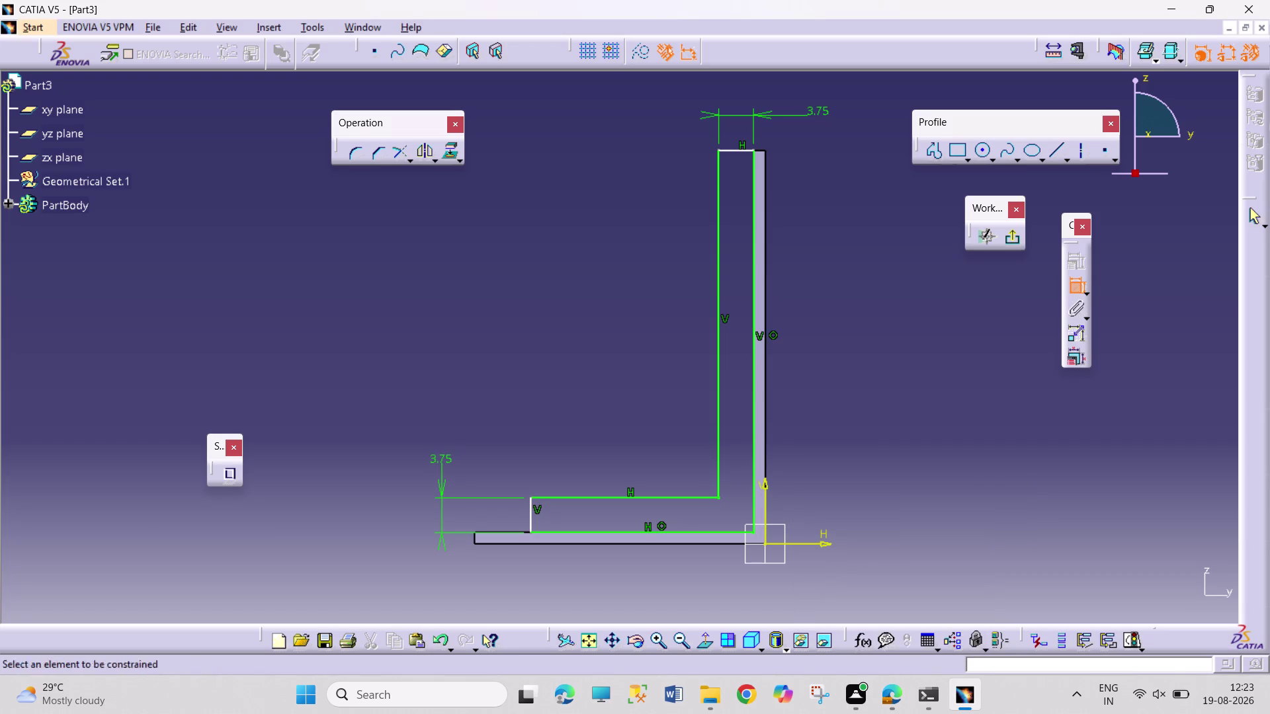
click(628, 532)
click(633, 595)
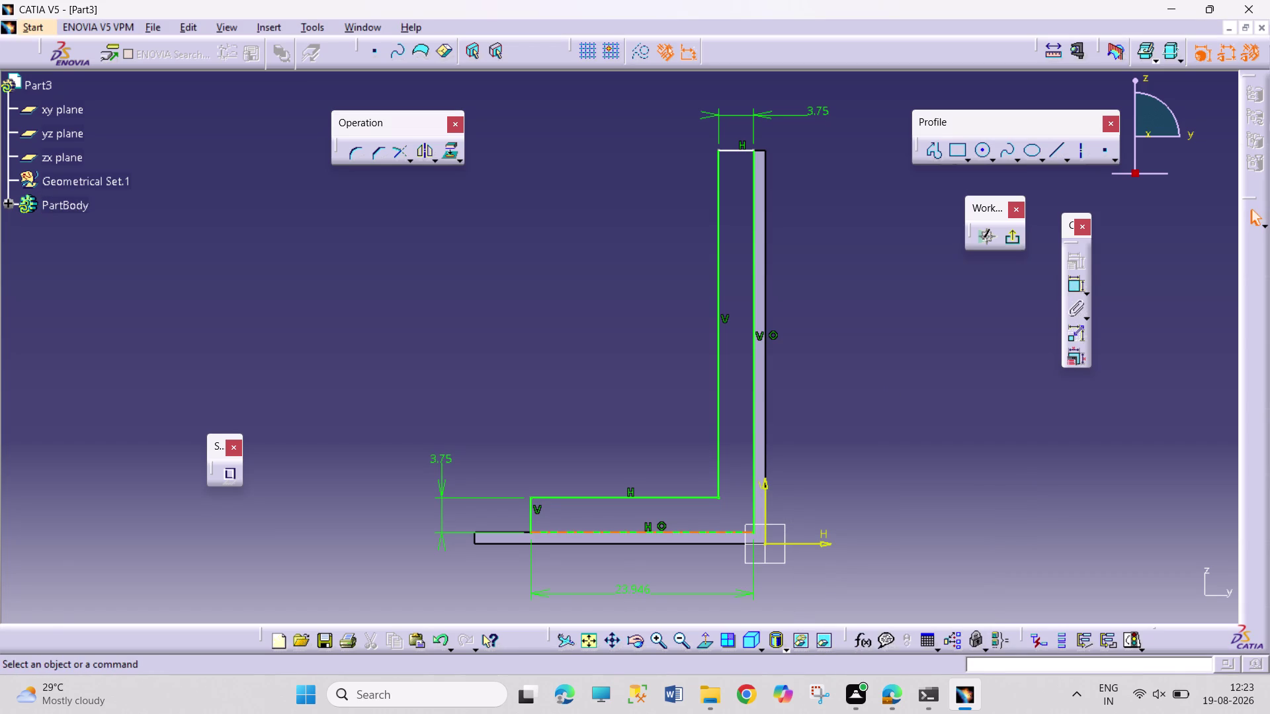
double_click(638, 590)
text(2.)
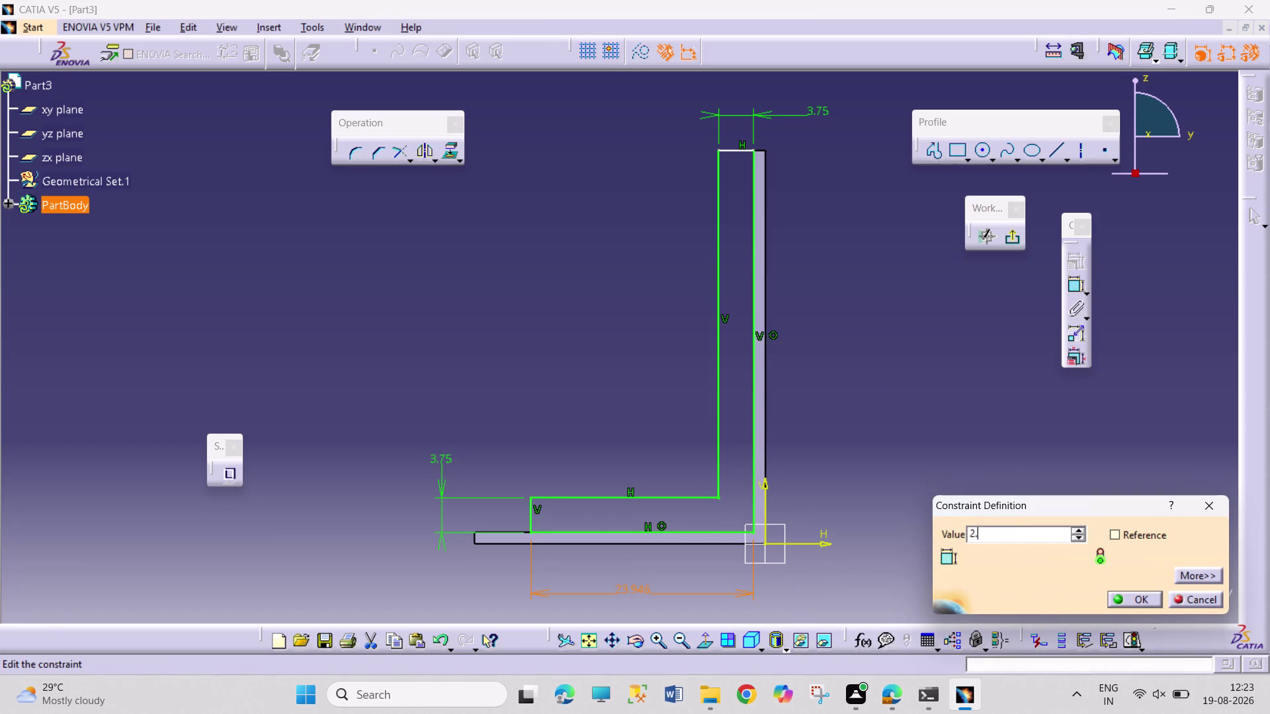
text(75)
key(Return)
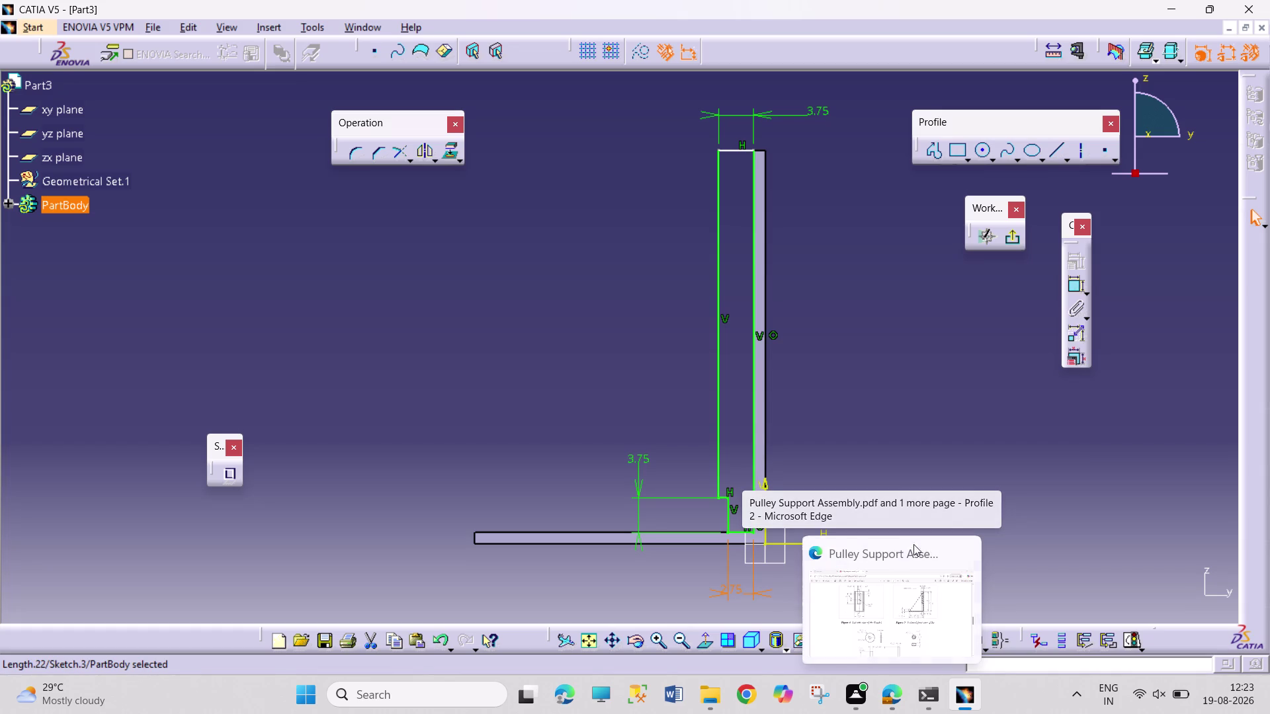
double_click(735, 589)
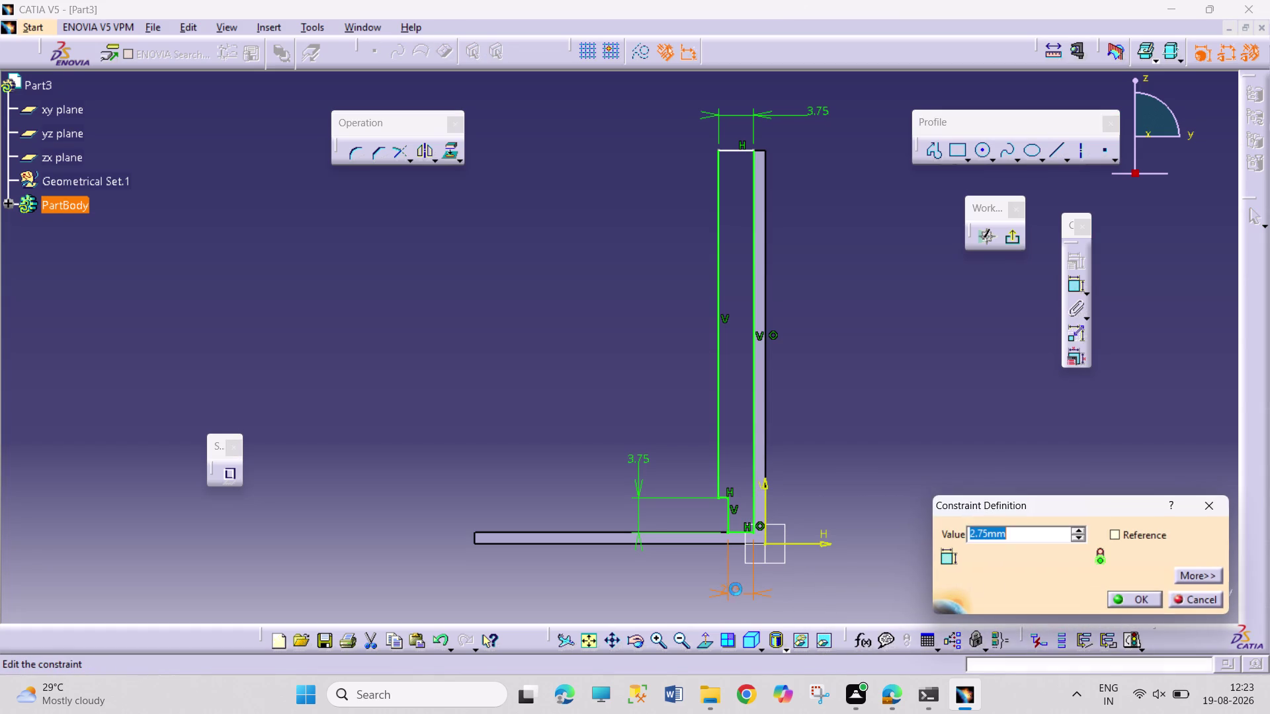
text(27.5)
key(Return)
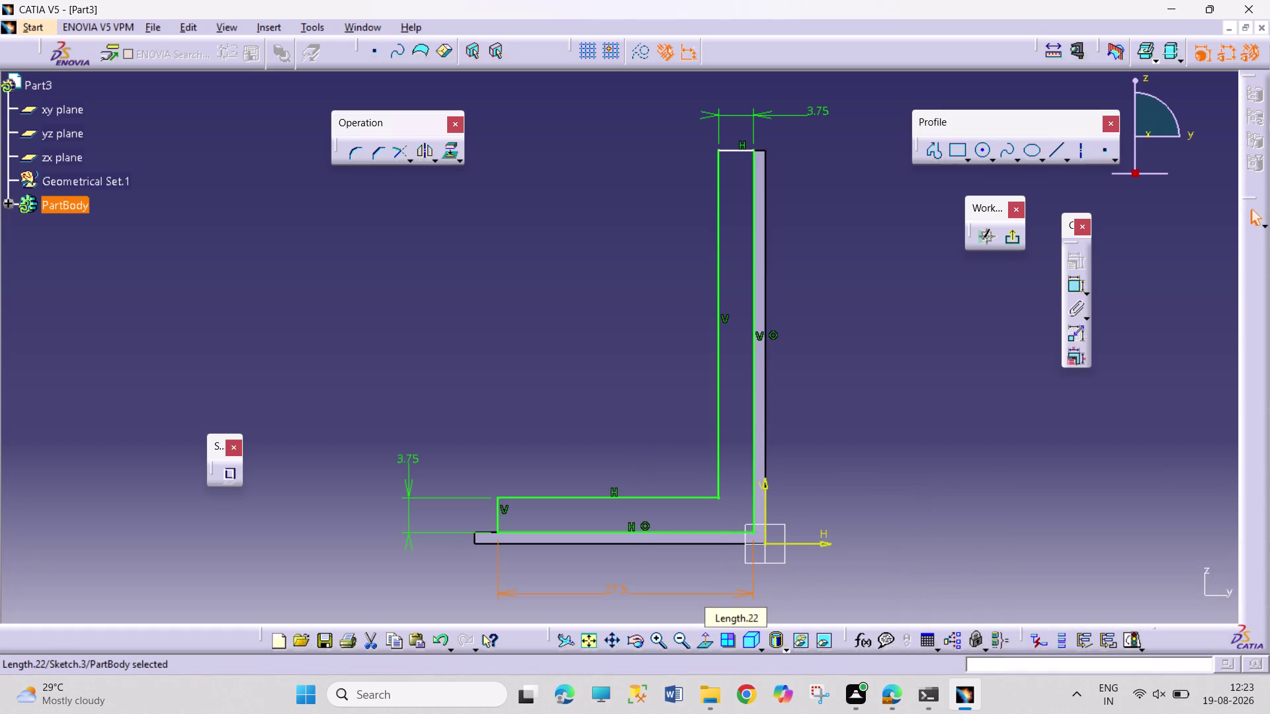
click(1019, 388)
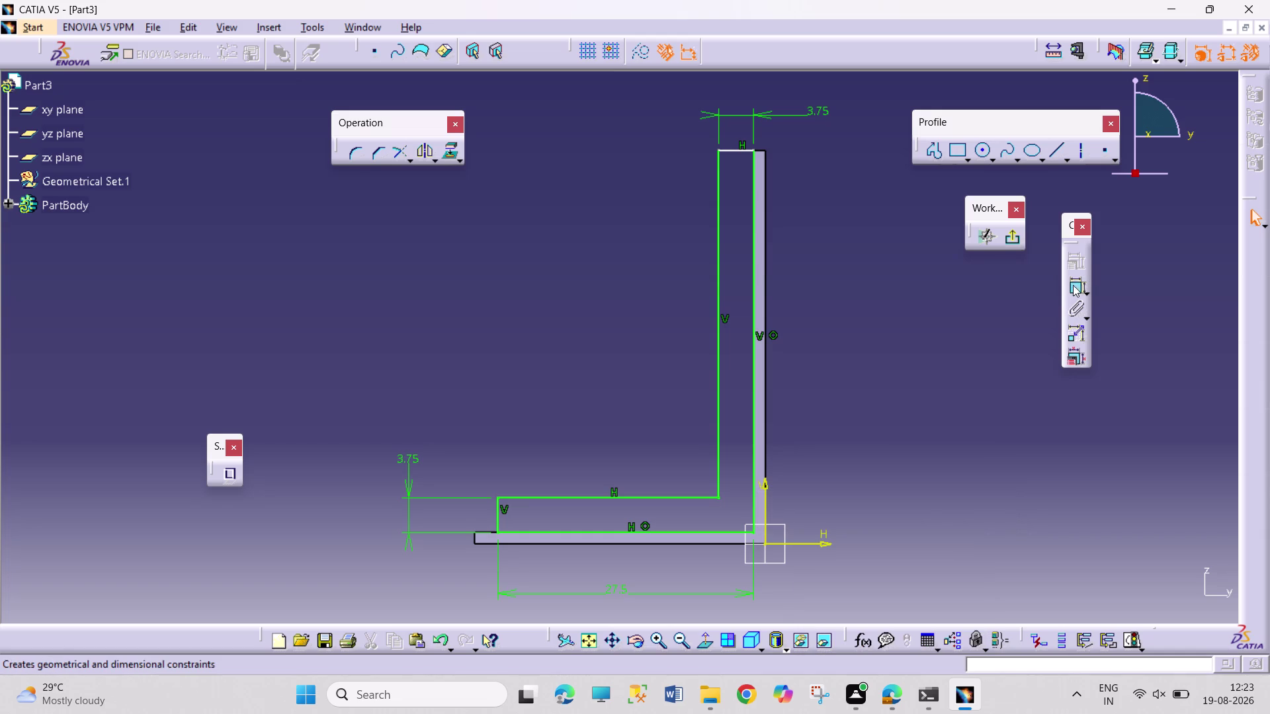
Dimension the upright's tall outer edge to a height of 40.
click(1080, 283)
click(751, 414)
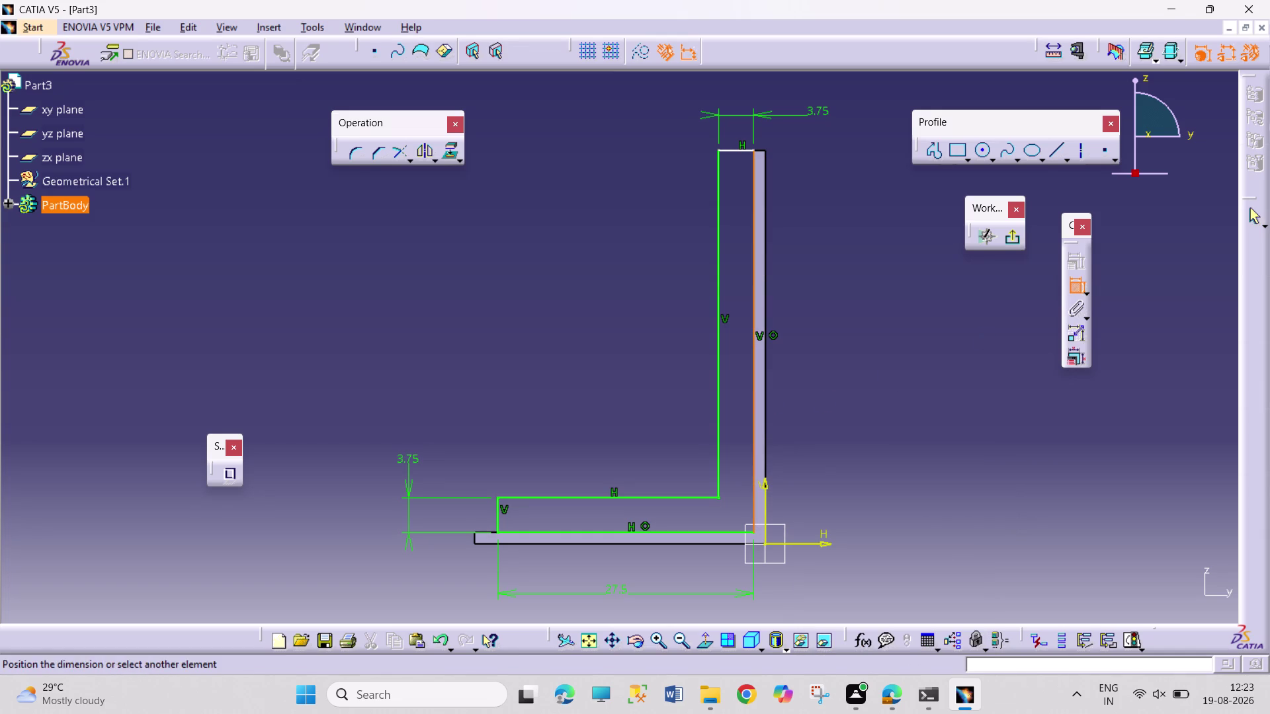
click(829, 404)
double_click(833, 400)
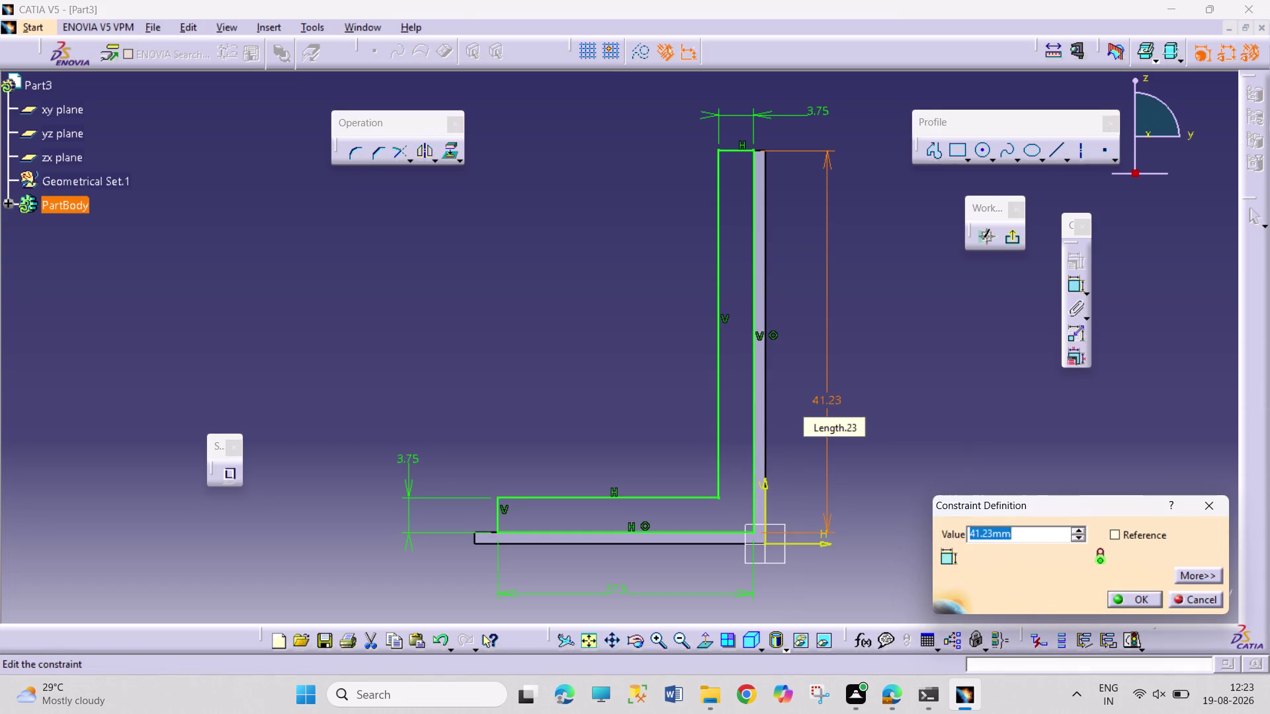
text(40)
key(Return)
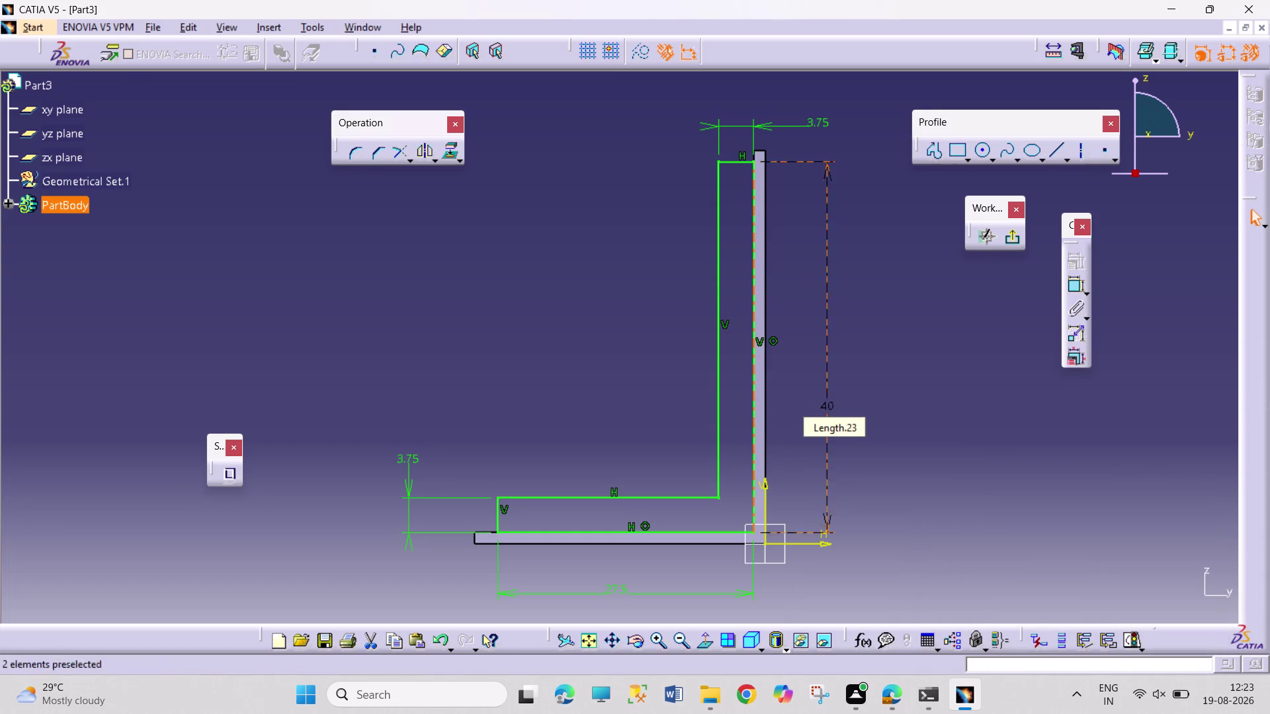
click(937, 449)
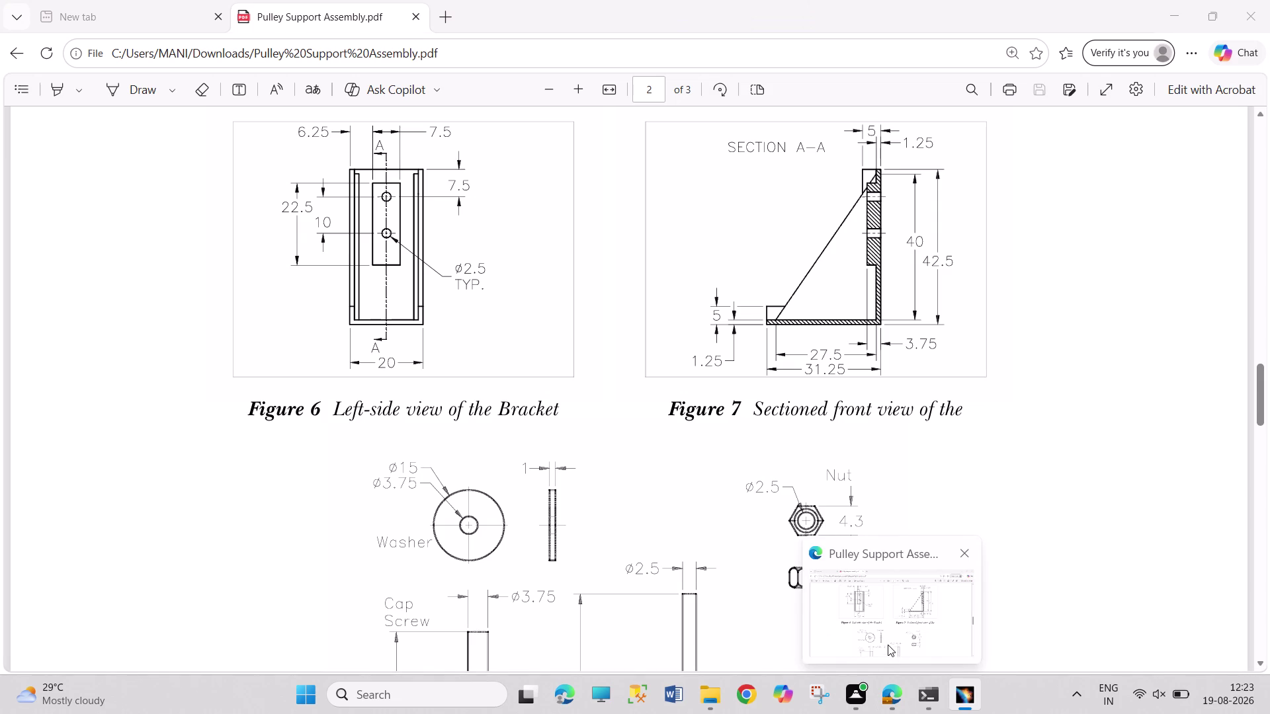
scroll(up, 3)
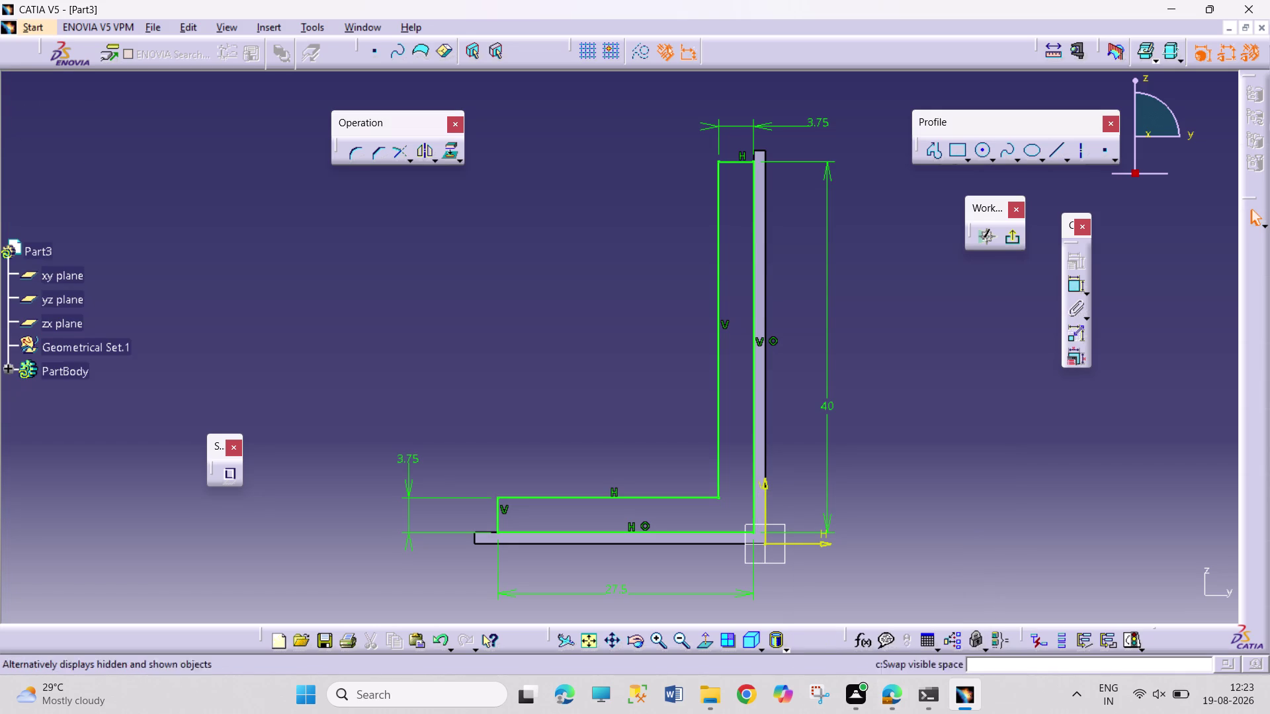
scroll(down, 3)
scroll(down, 3)
click(886, 702)
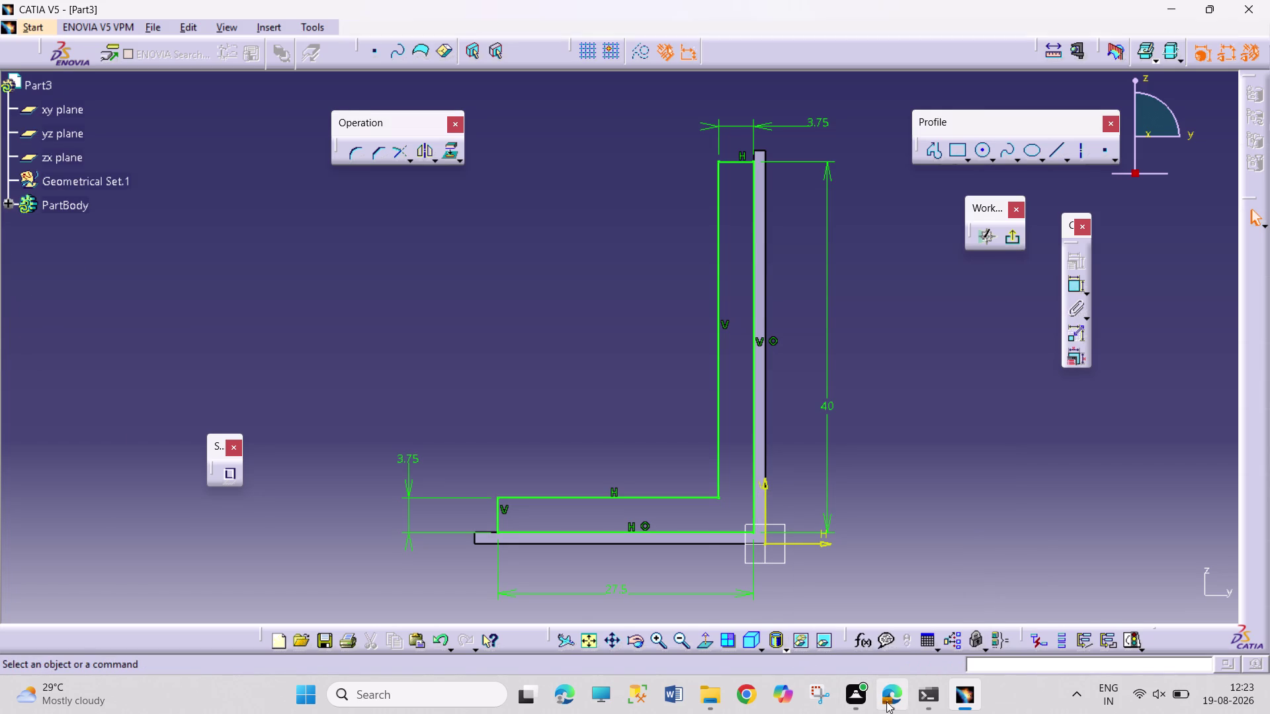
scroll(up, 3)
scroll(up, 3)
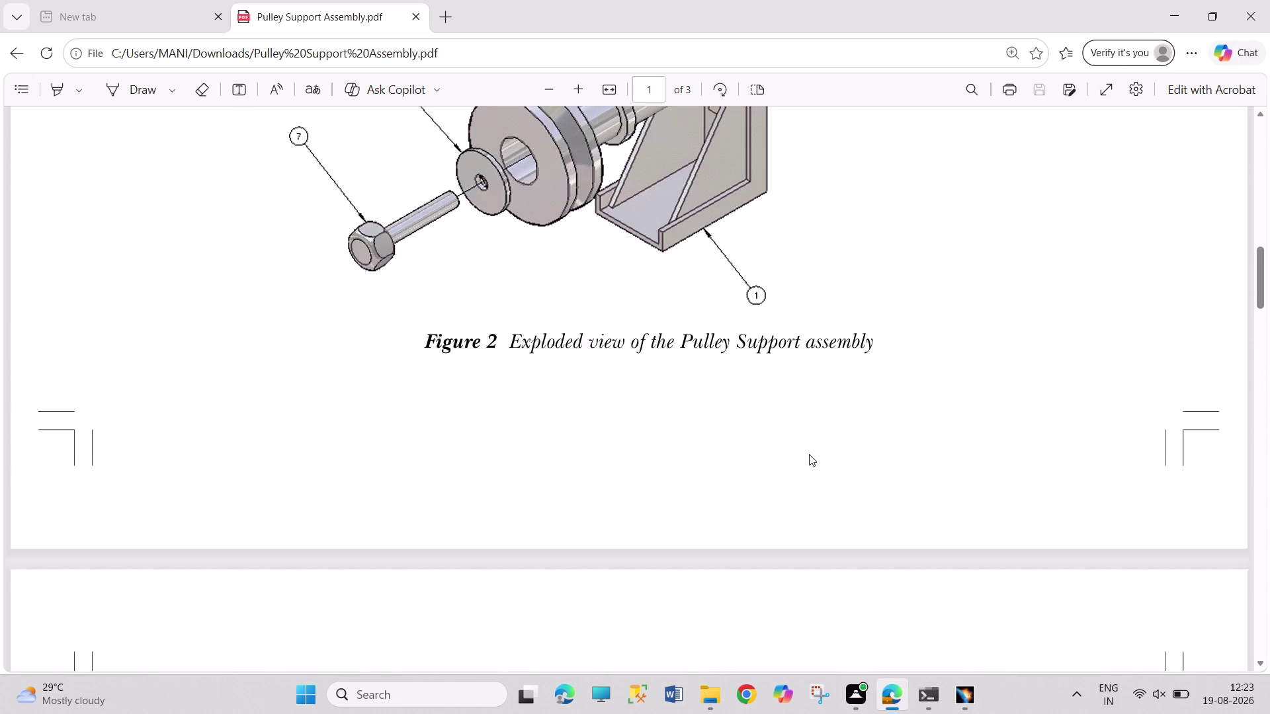
scroll(up, 3)
scroll(down, 3)
scroll(down, 3)
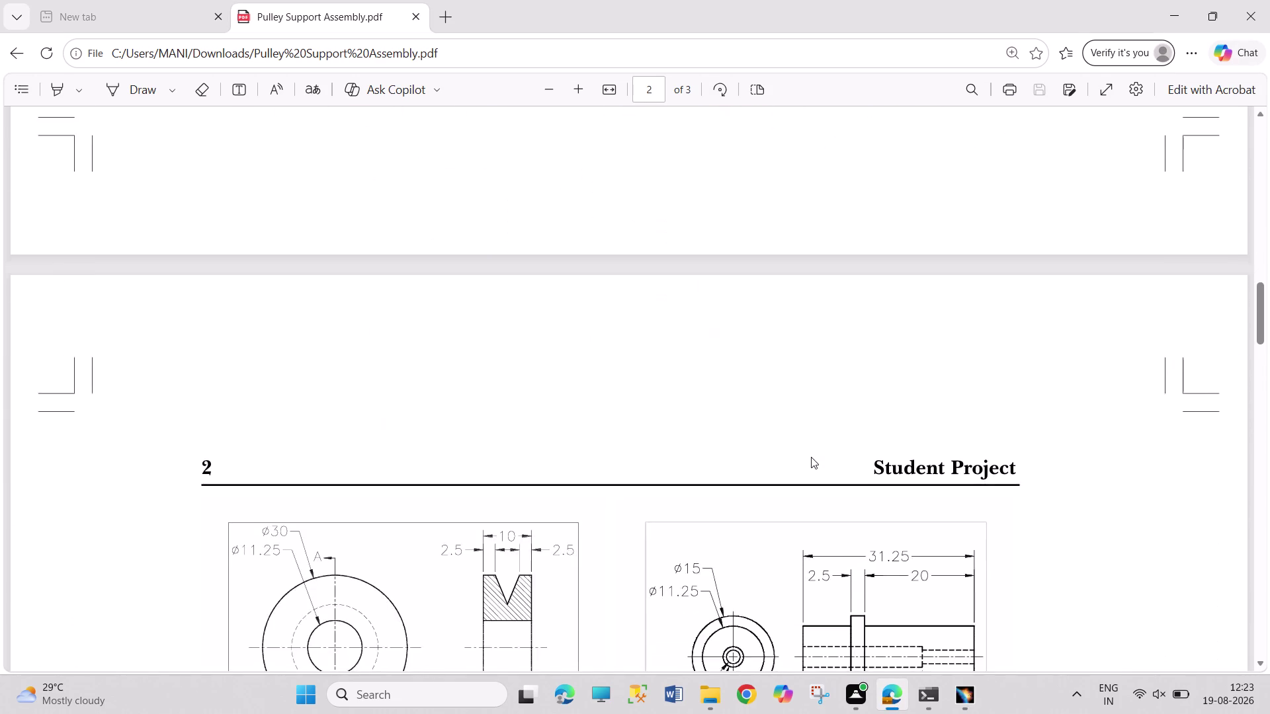
scroll(down, 3)
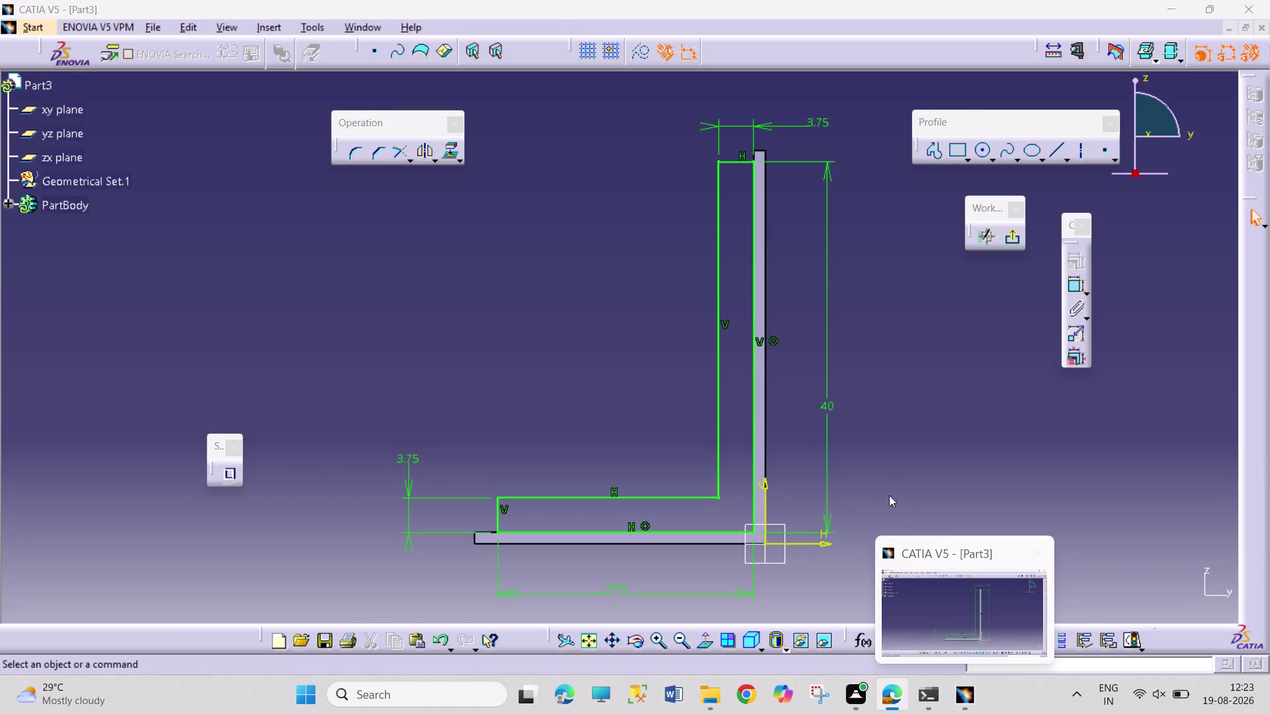
scroll(down, 3)
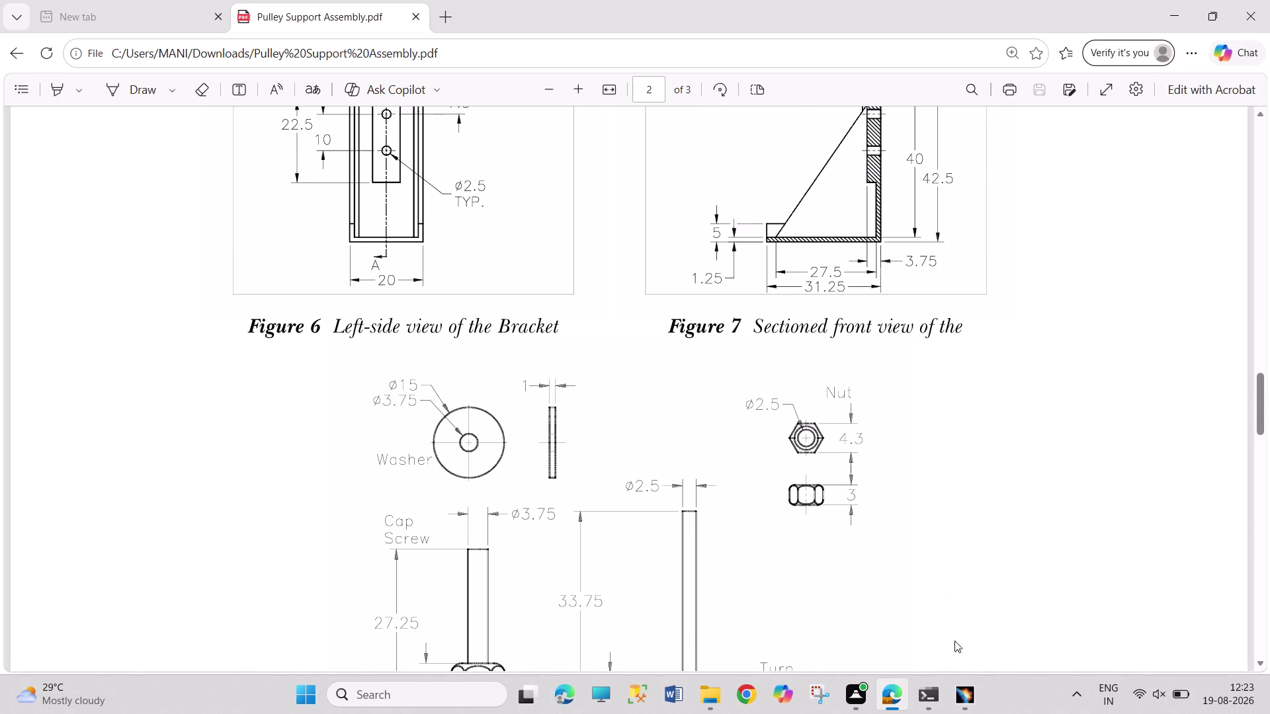
click(959, 689)
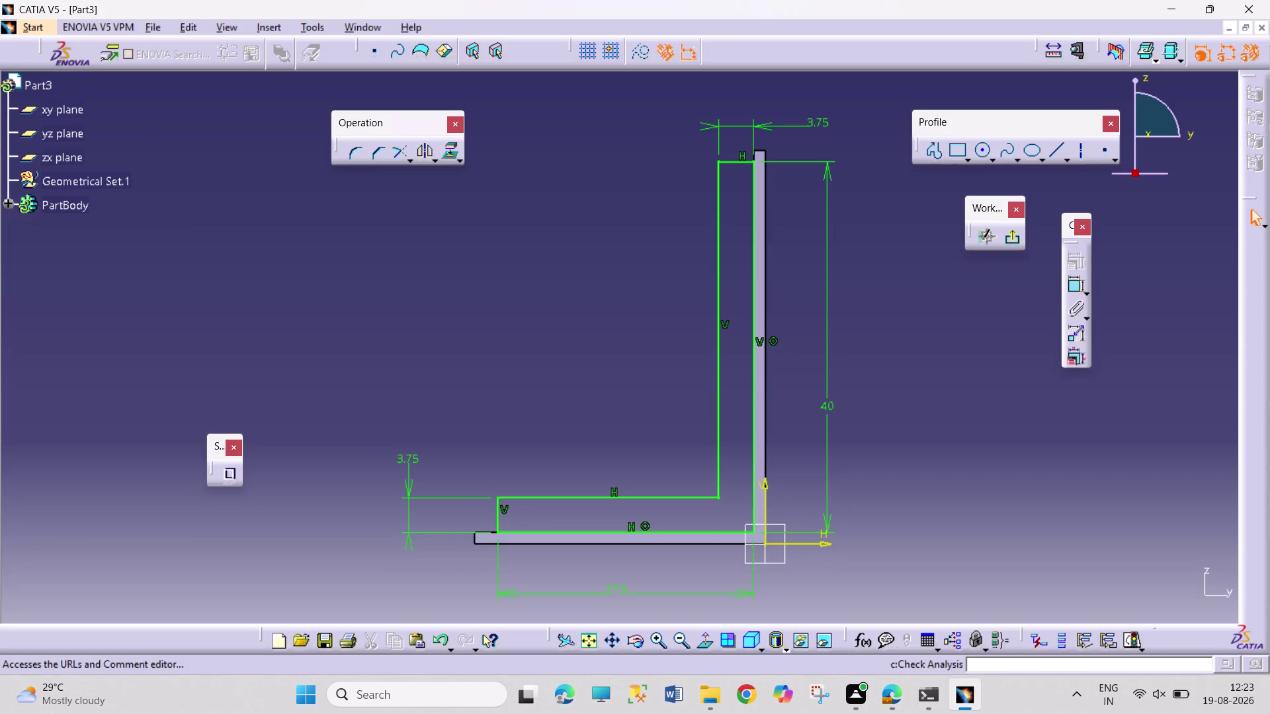
right_click(600, 593)
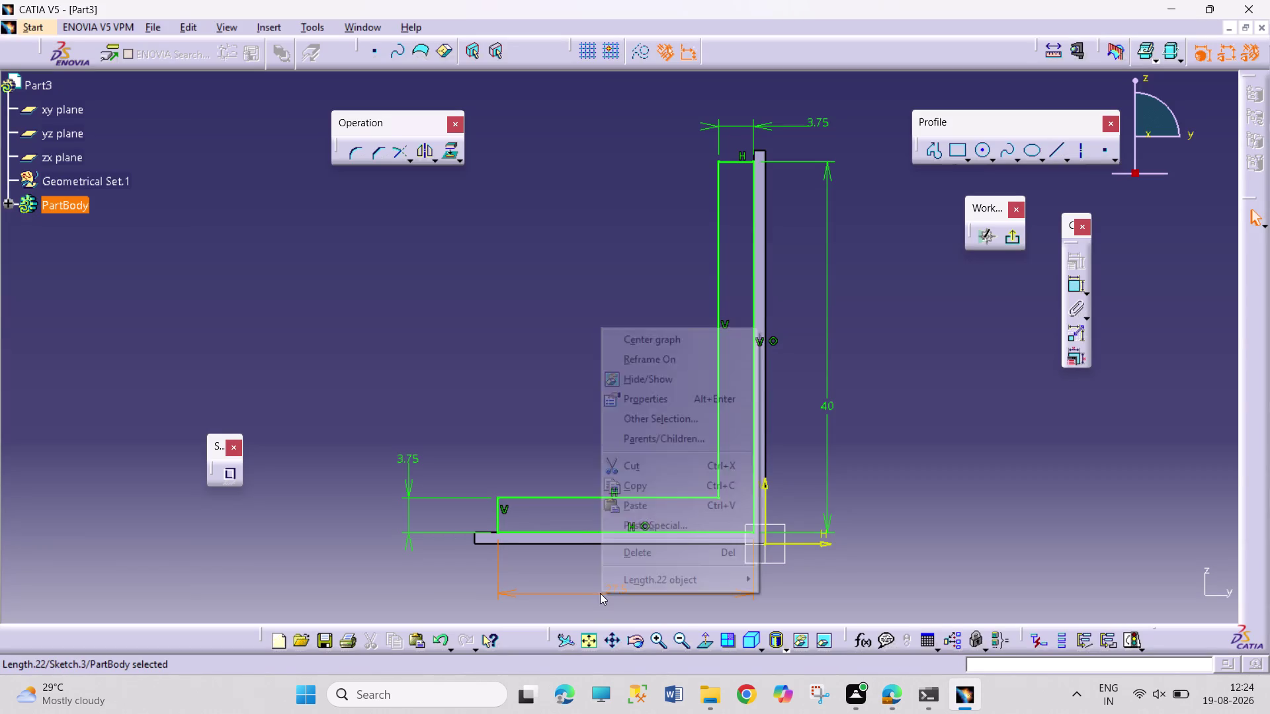
click(633, 556)
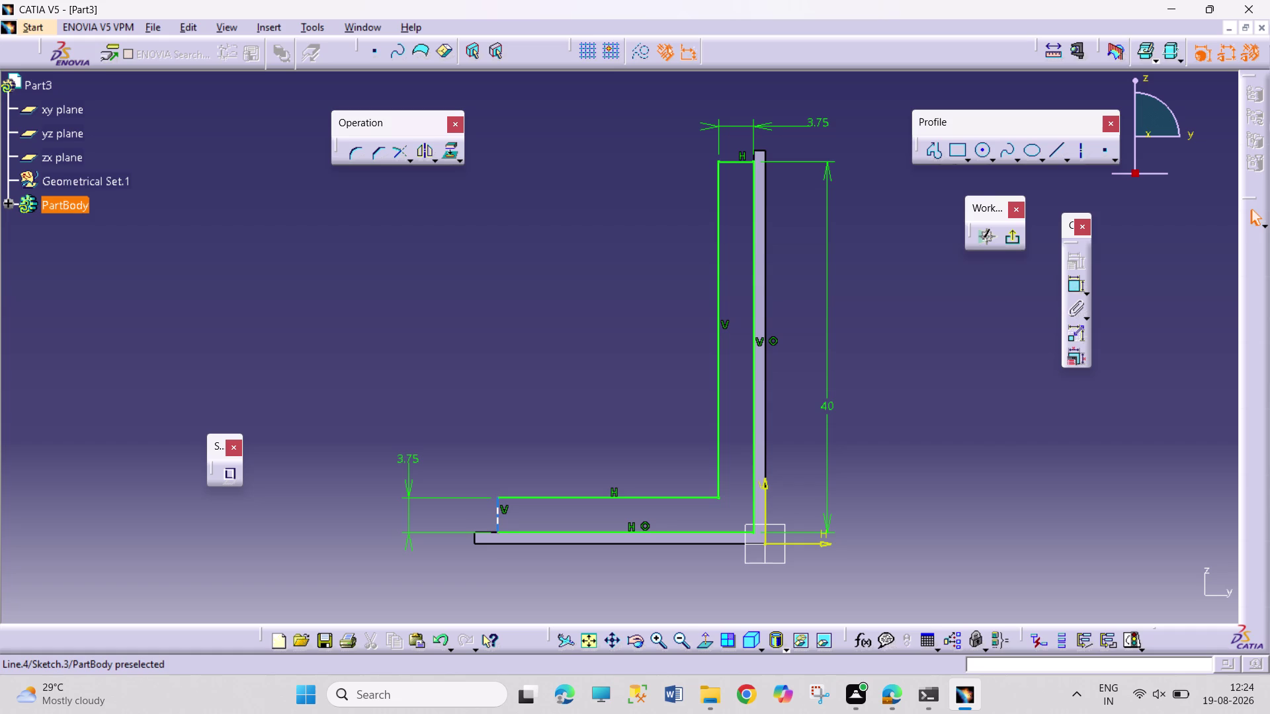
drag(500, 523, 484, 525)
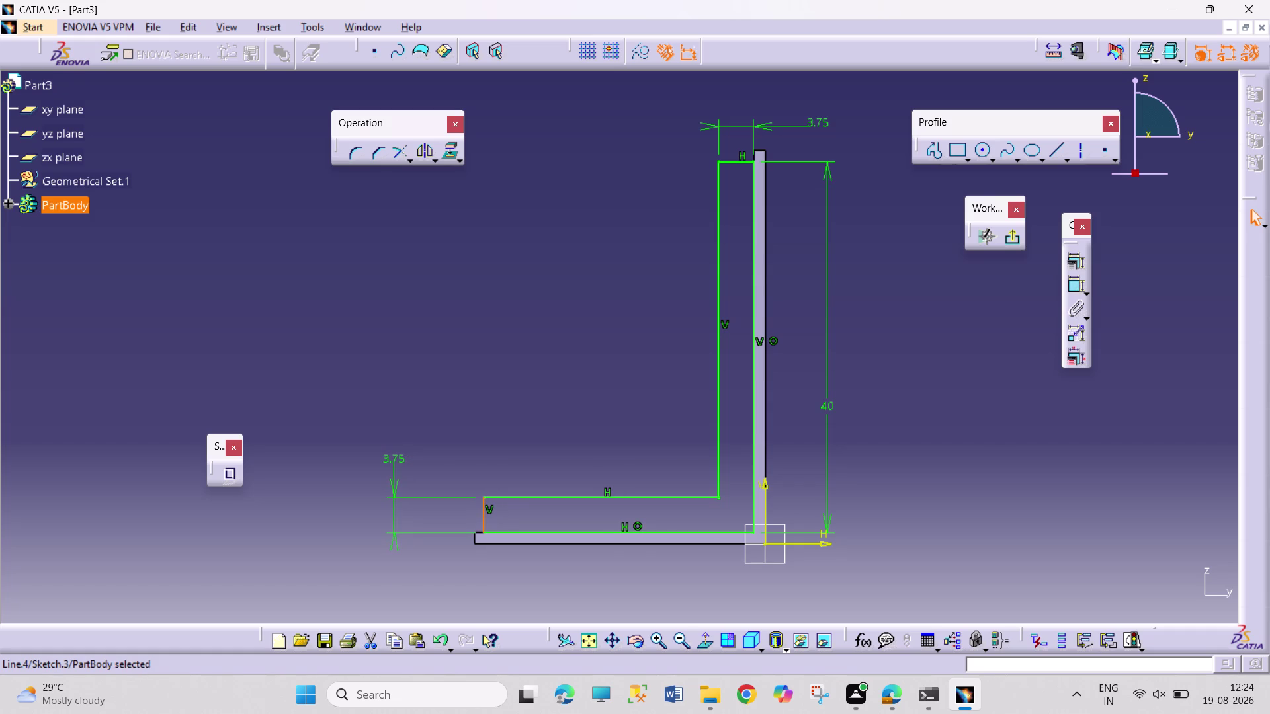
Make the foot edge coincide with the base's outer left endpoint and delete the 40 height dimension.
click(472, 539)
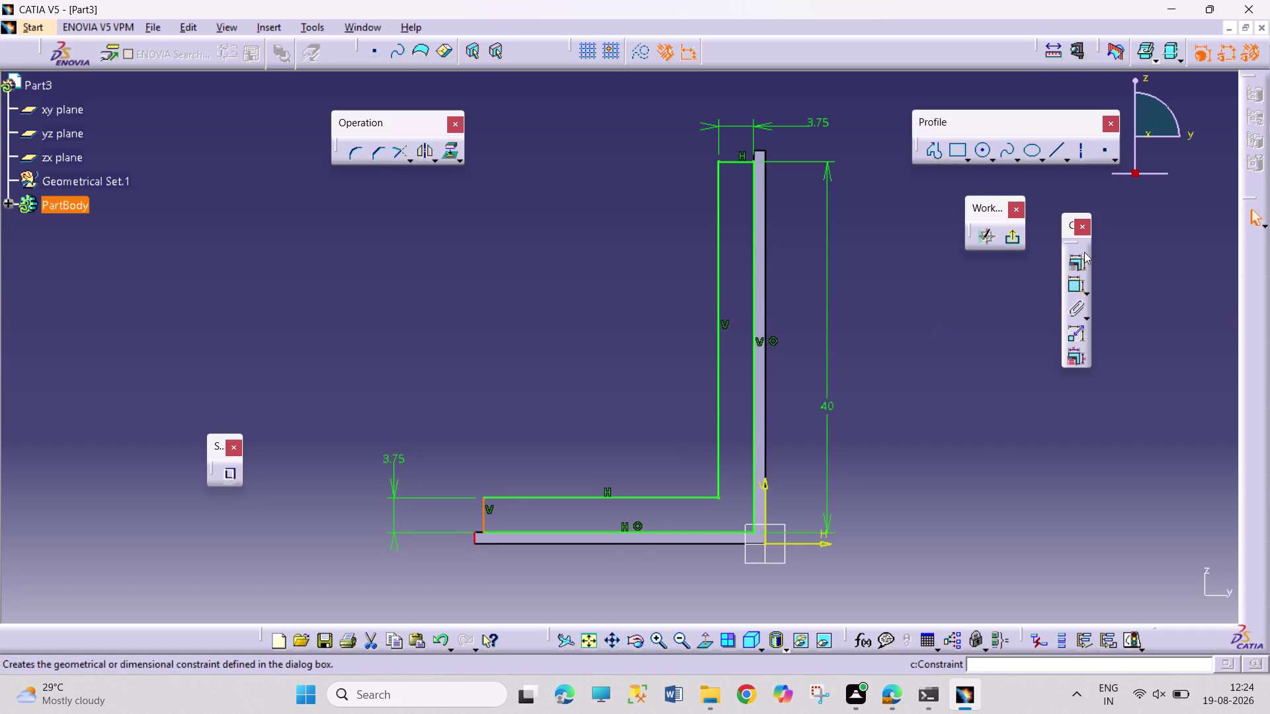
click(1078, 258)
click(1191, 440)
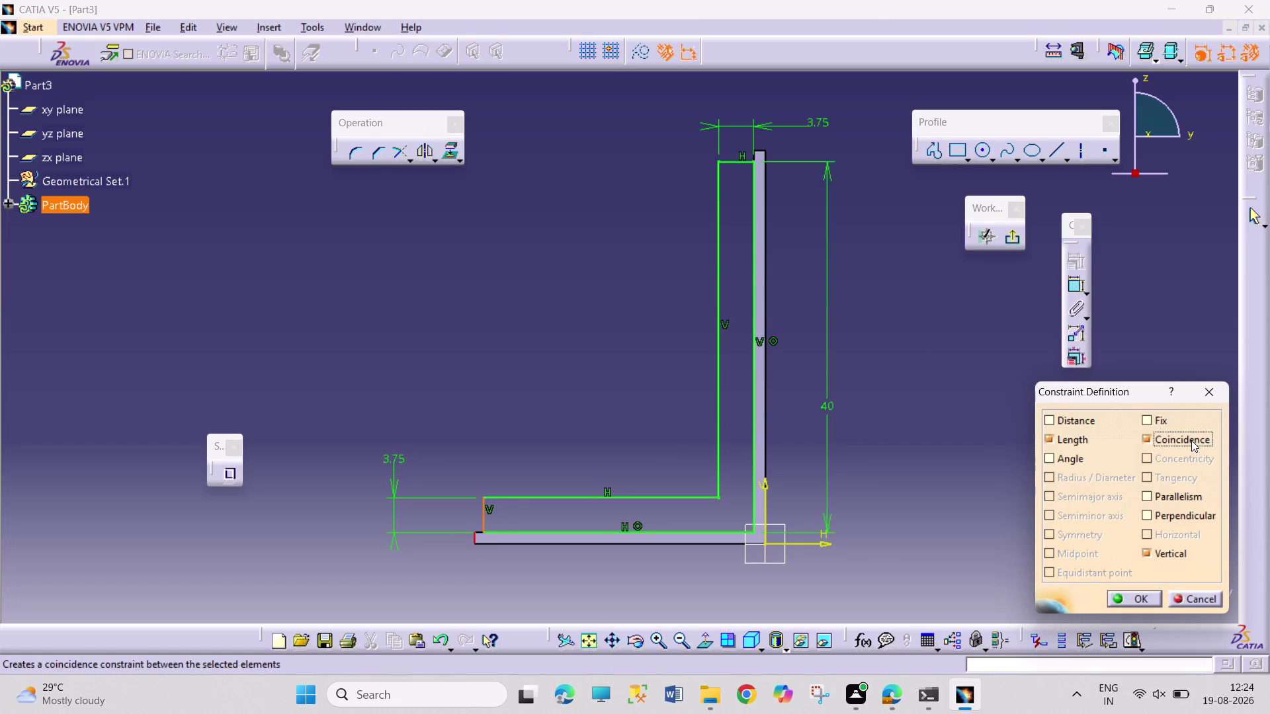
click(1135, 597)
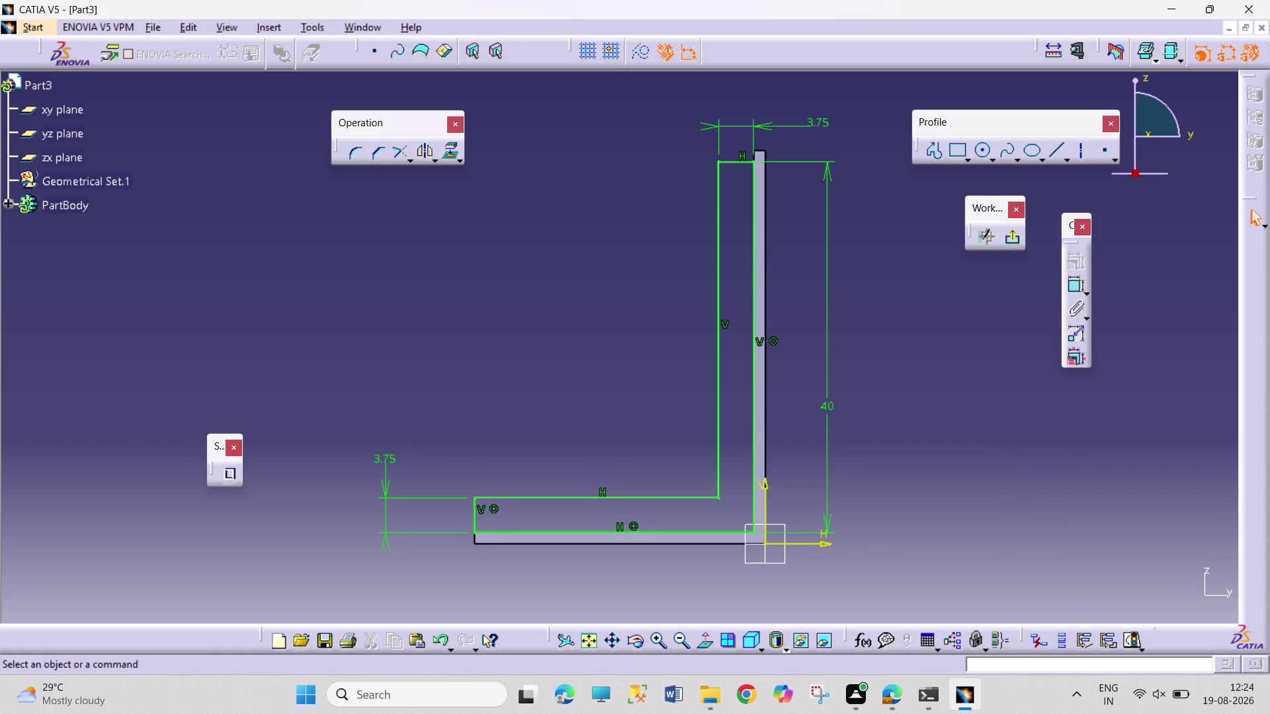
right_click(825, 405)
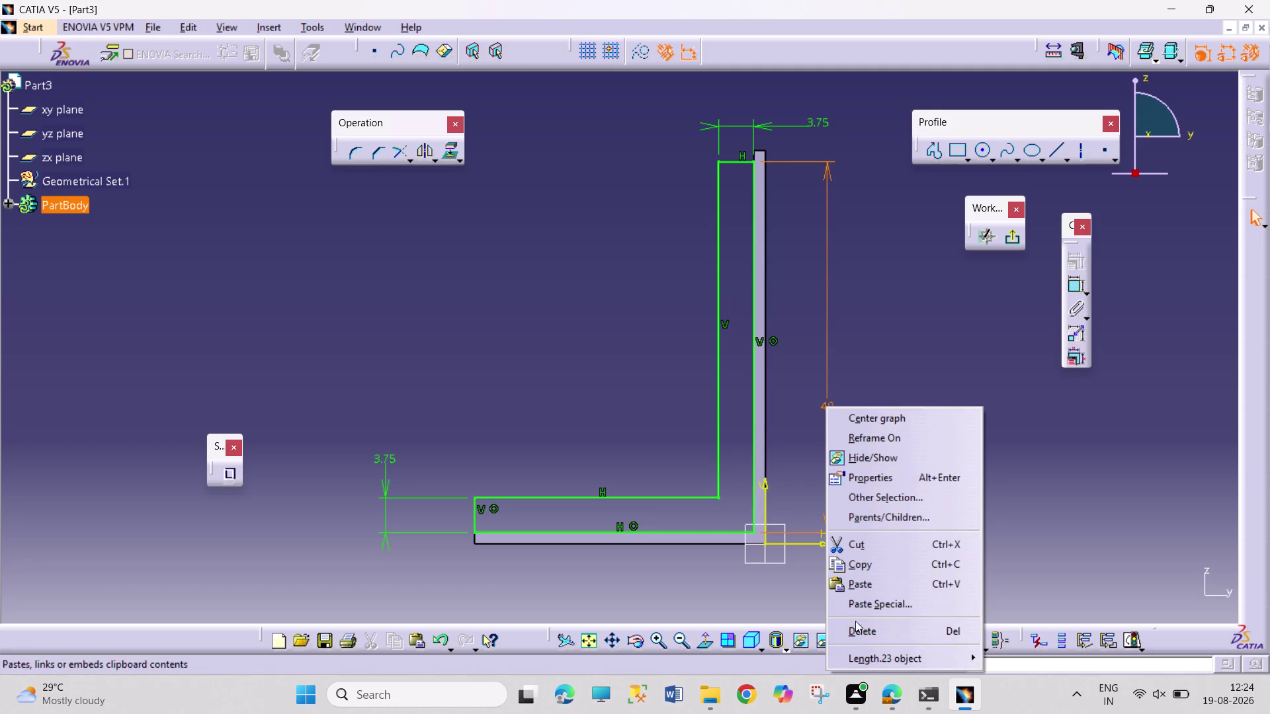
click(855, 631)
Make the short top edge coincide with the upright's outer top endpoint, then exit the sketch.
click(734, 164)
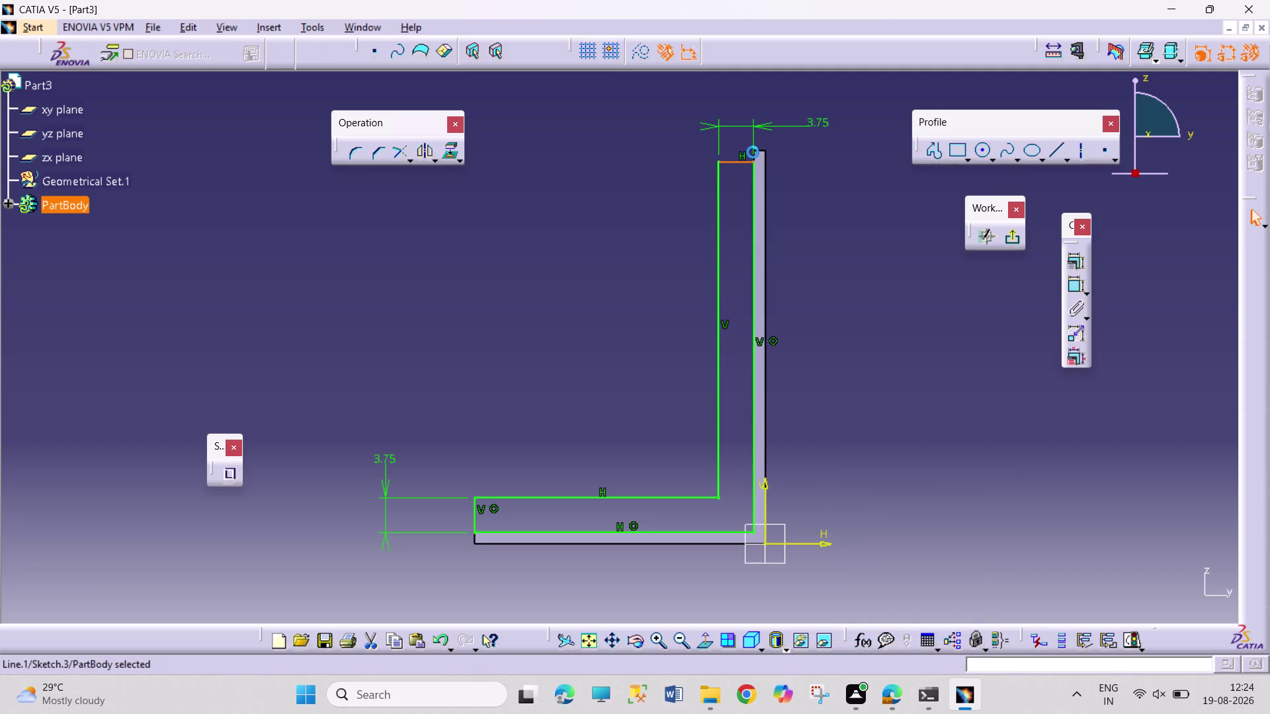
click(761, 151)
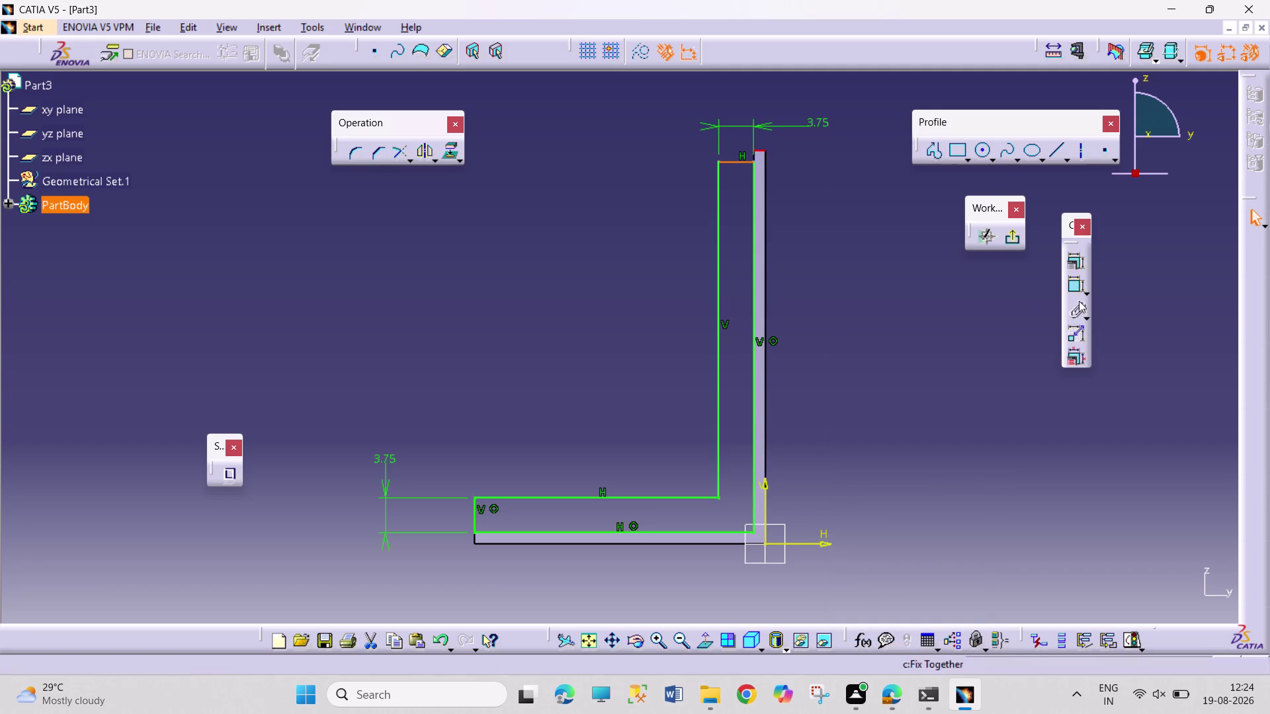
click(1081, 259)
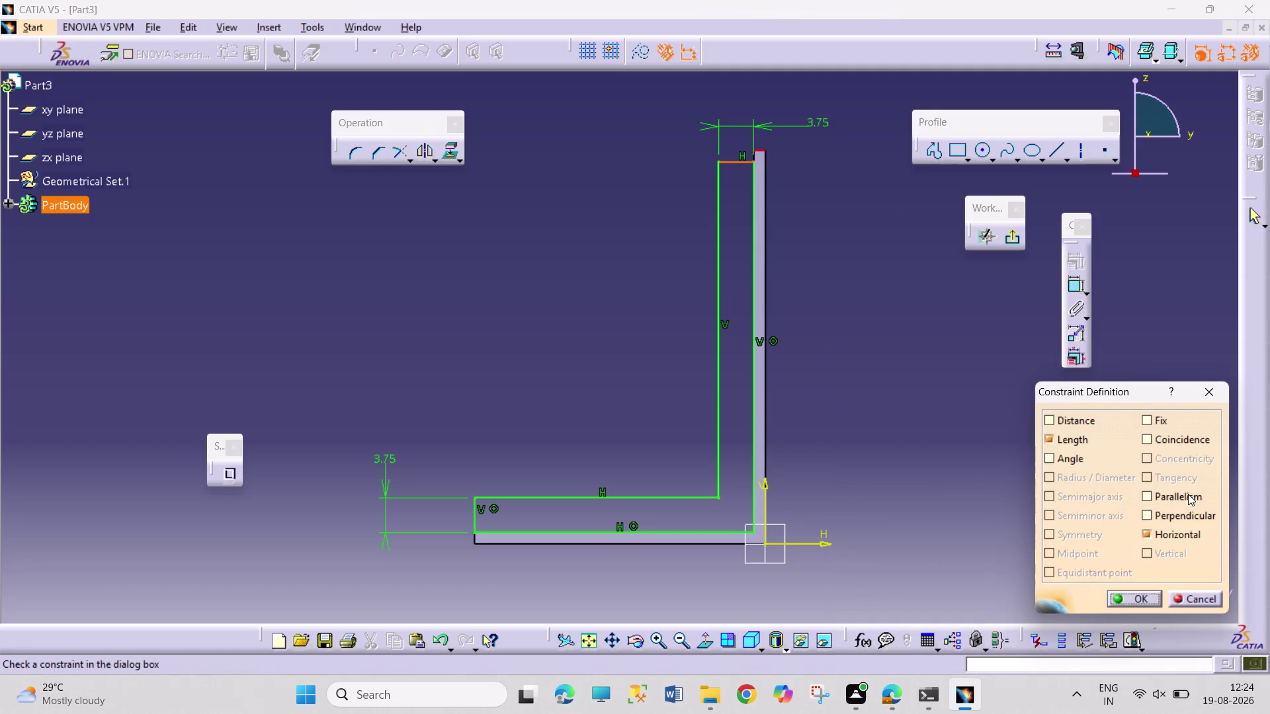
click(1176, 441)
click(1117, 596)
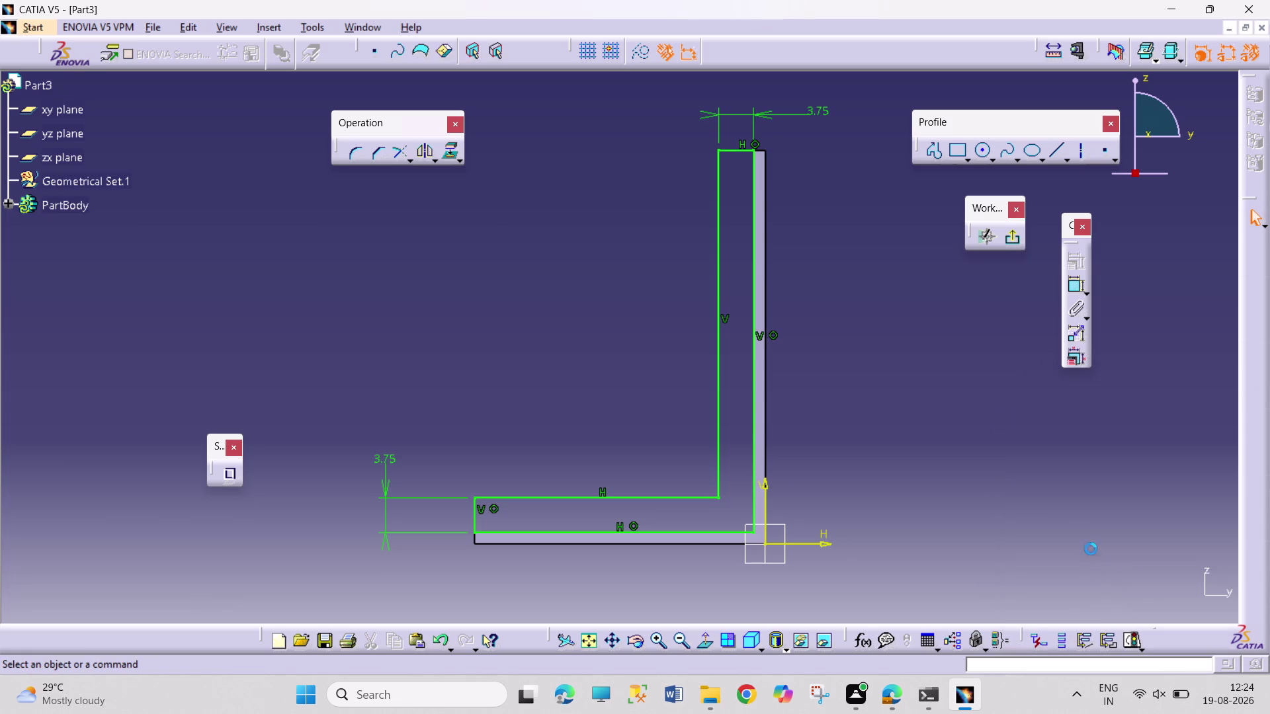
click(1013, 243)
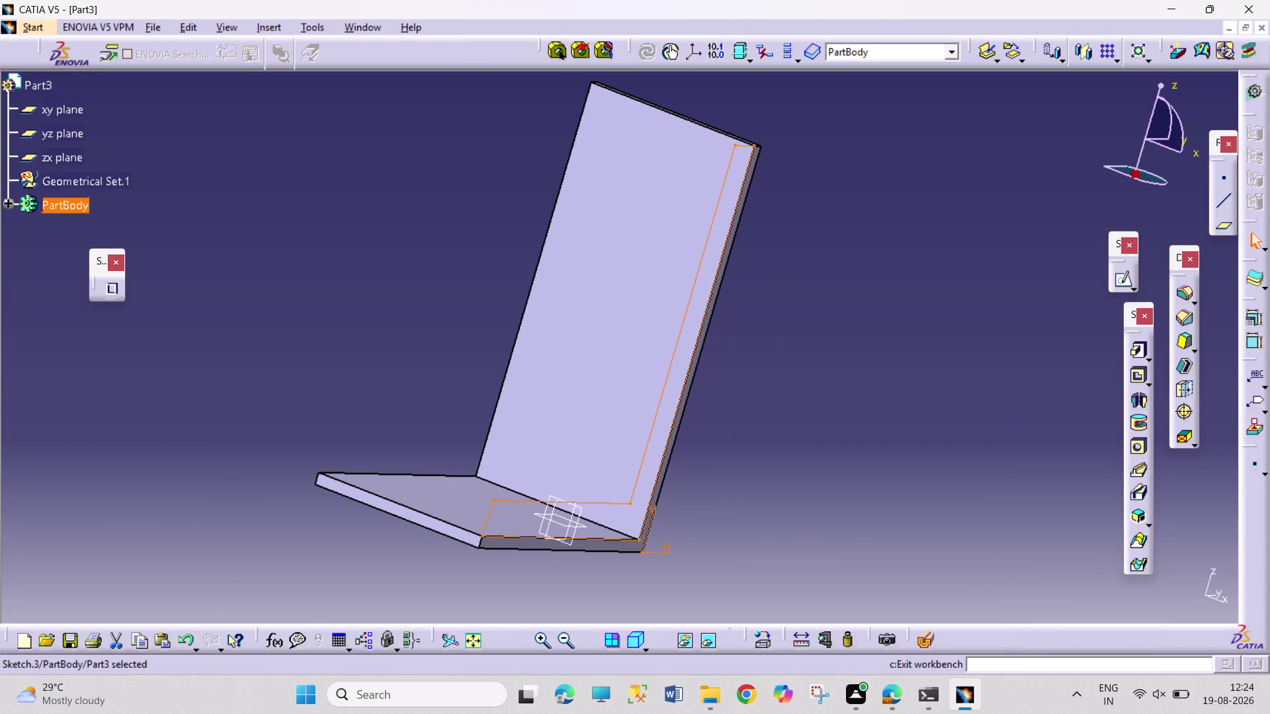
click(1134, 354)
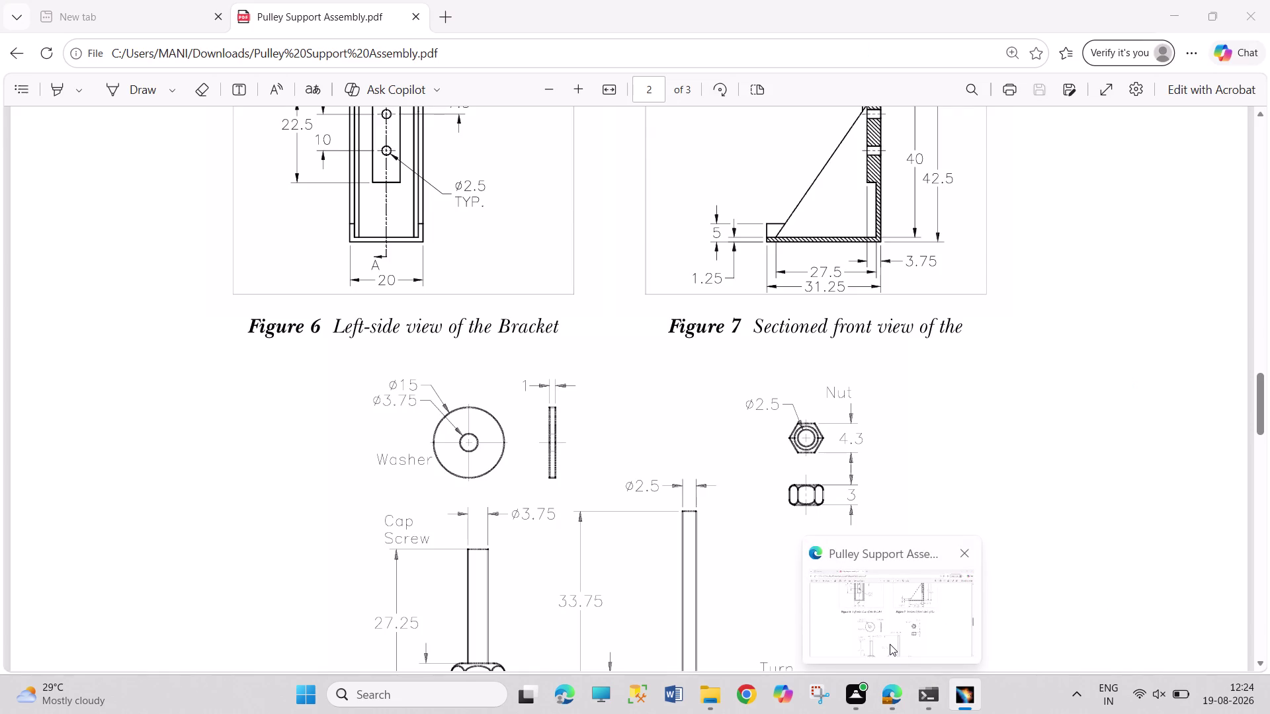
click(889, 644)
scroll(up, 3)
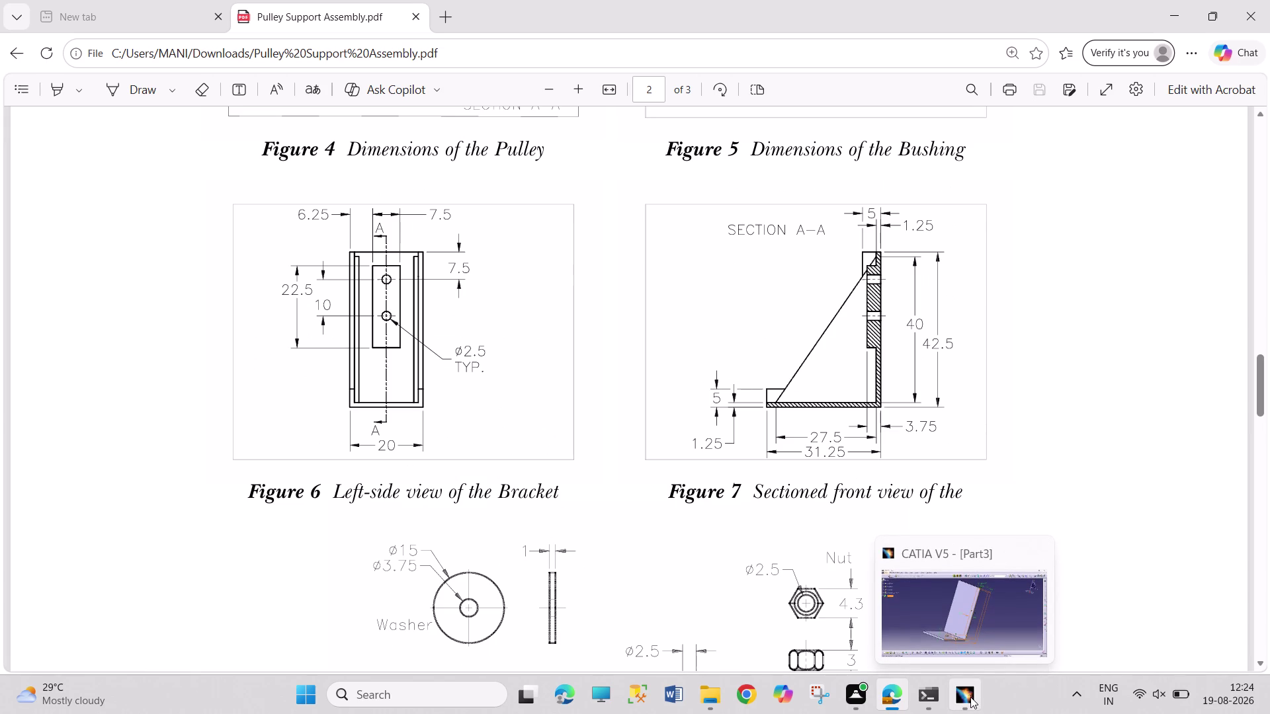
click(970, 697)
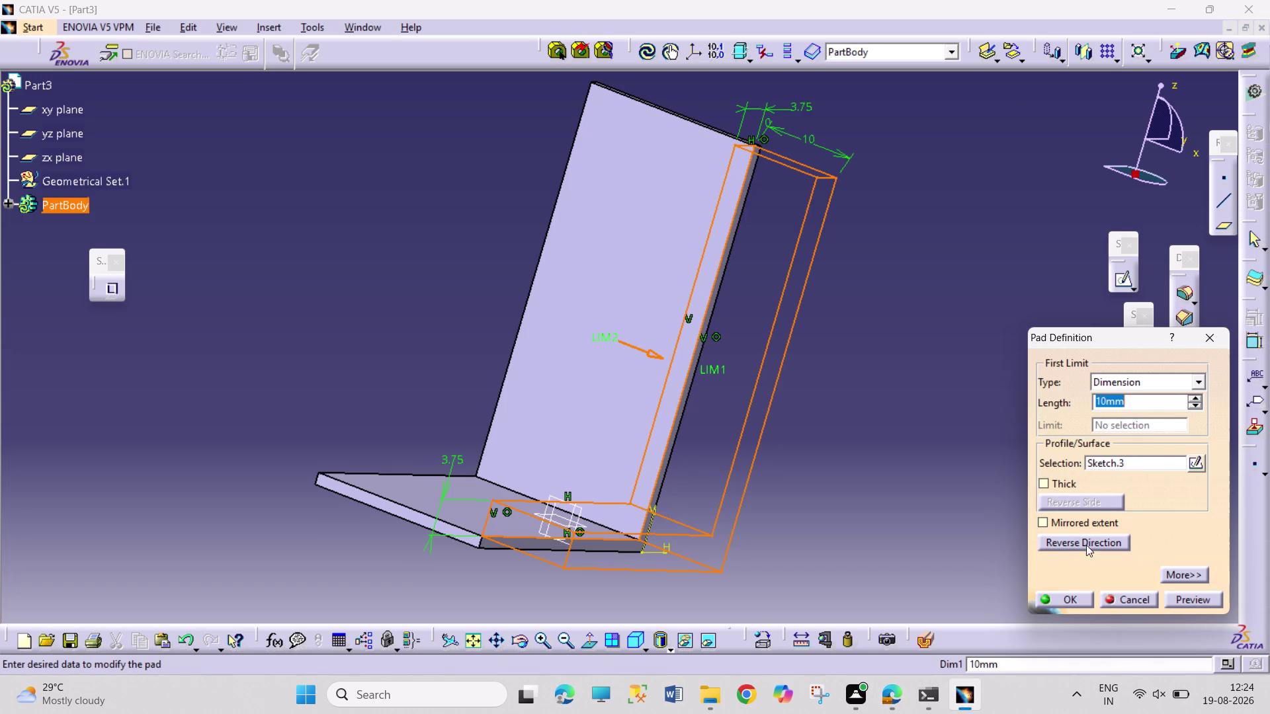
Pad the L sketch in the reversed direction with a 1.25 mm length.
click(1057, 544)
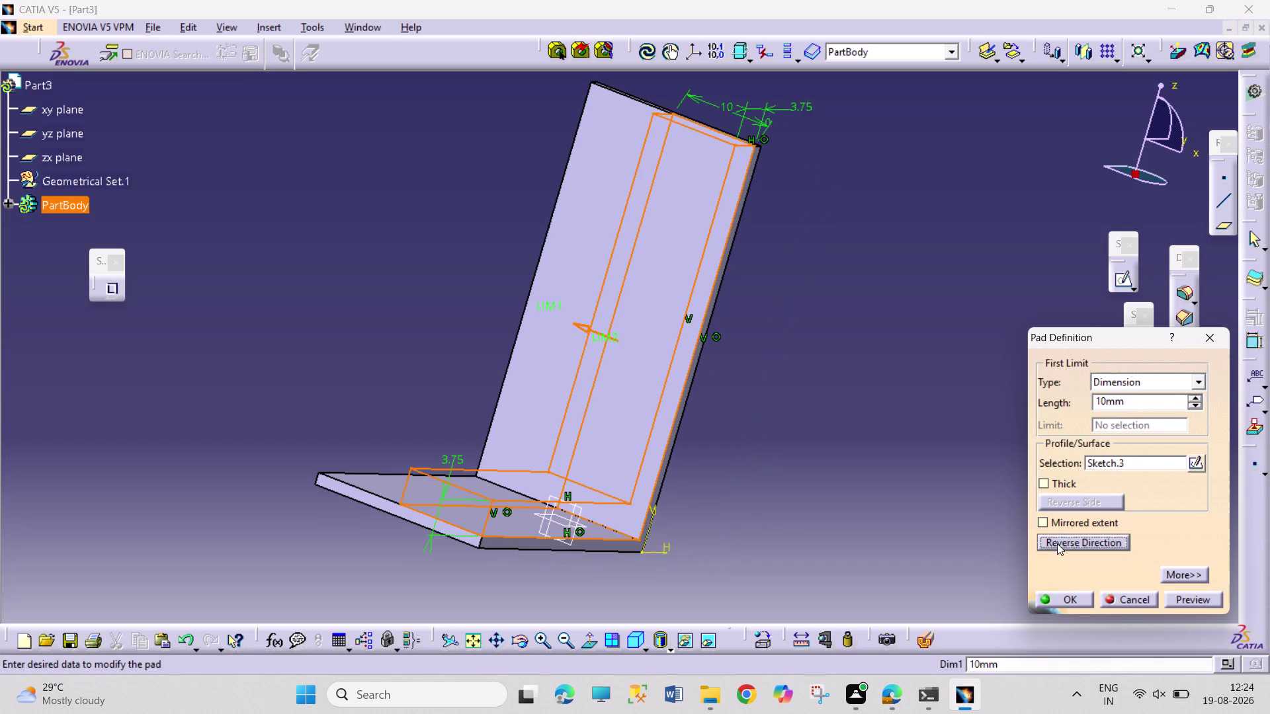
double_click(1135, 405)
text(1)
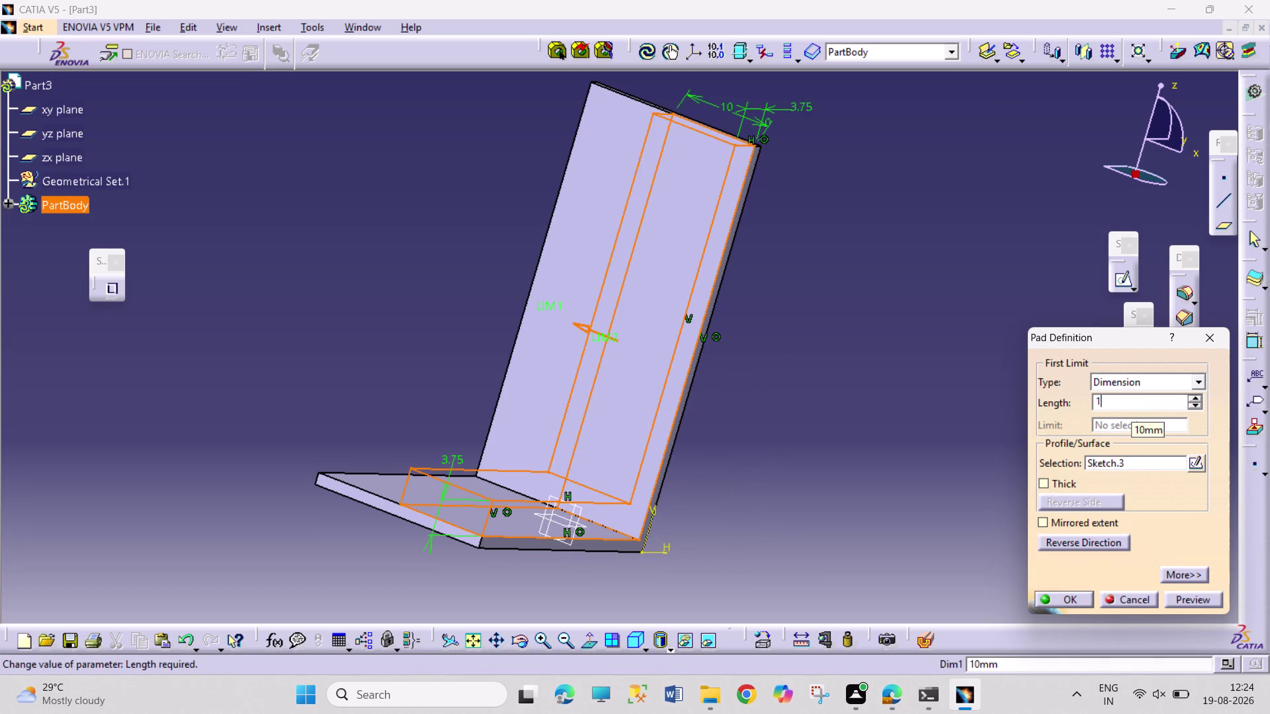
text(.25)
key(Return)
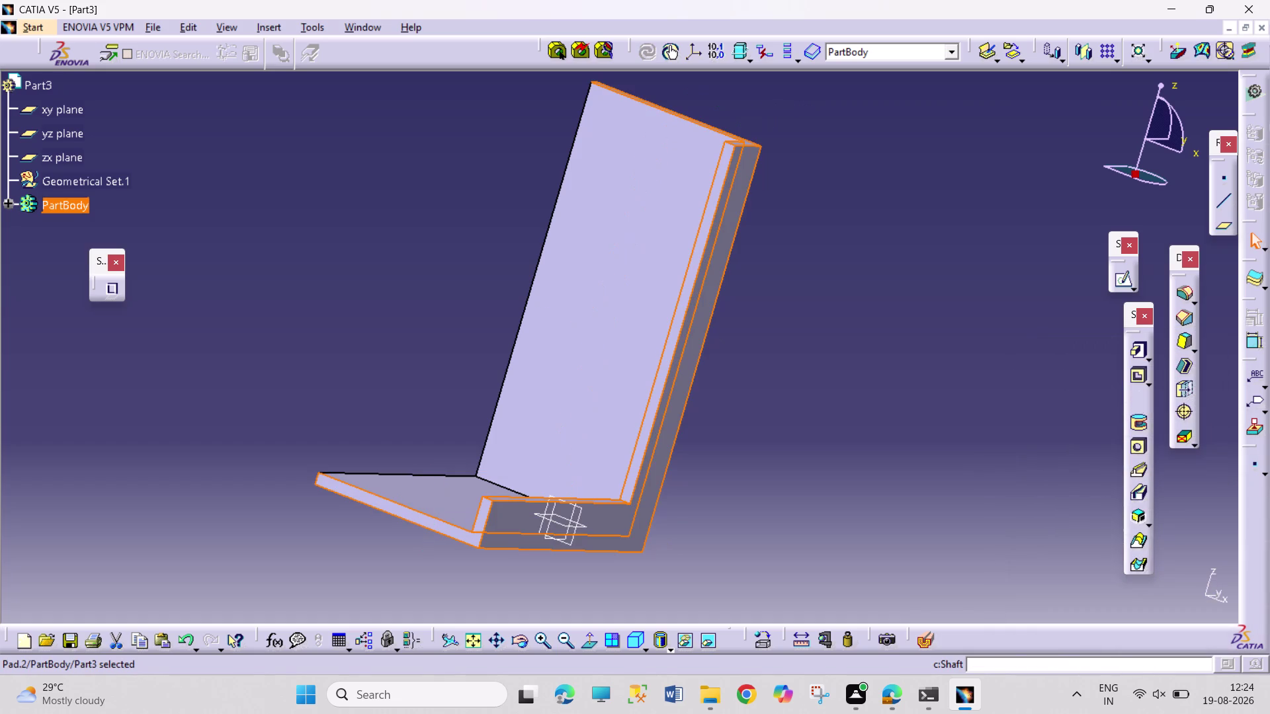
click(1002, 370)
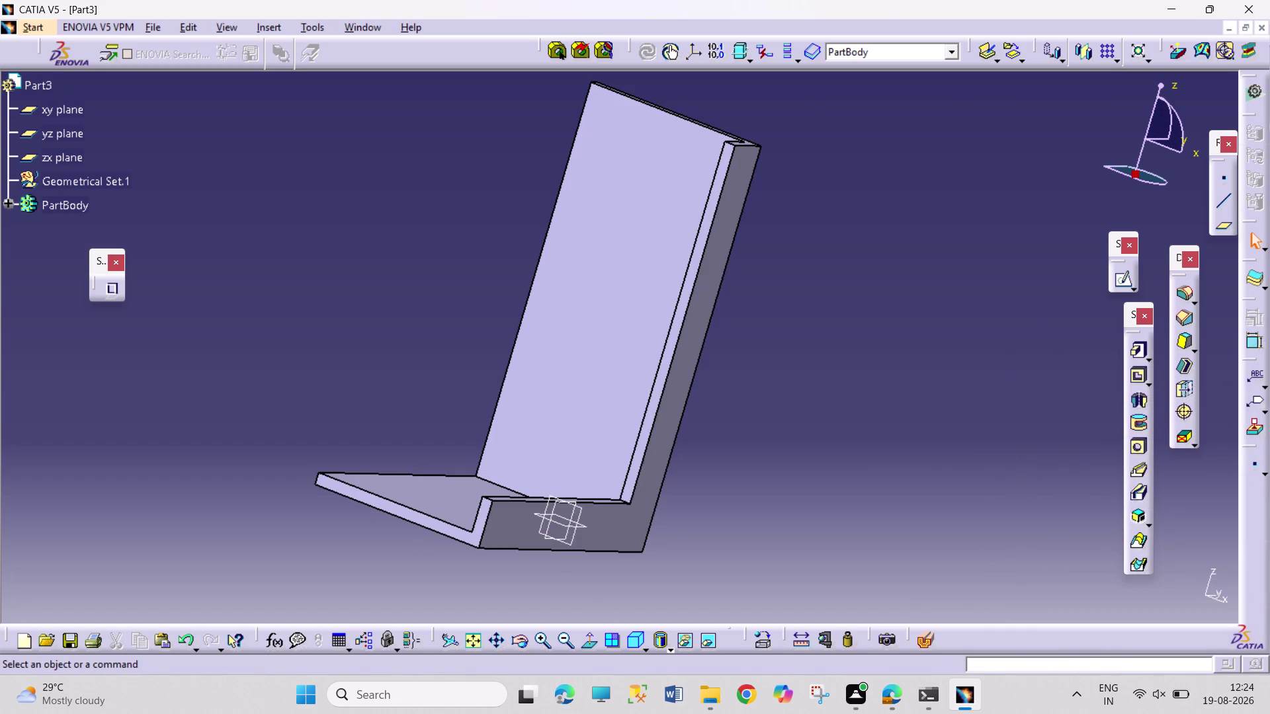
Orbit to inspect the new side wall and expand the PartBody feature tree.
click(527, 642)
drag(423, 406, 441, 431)
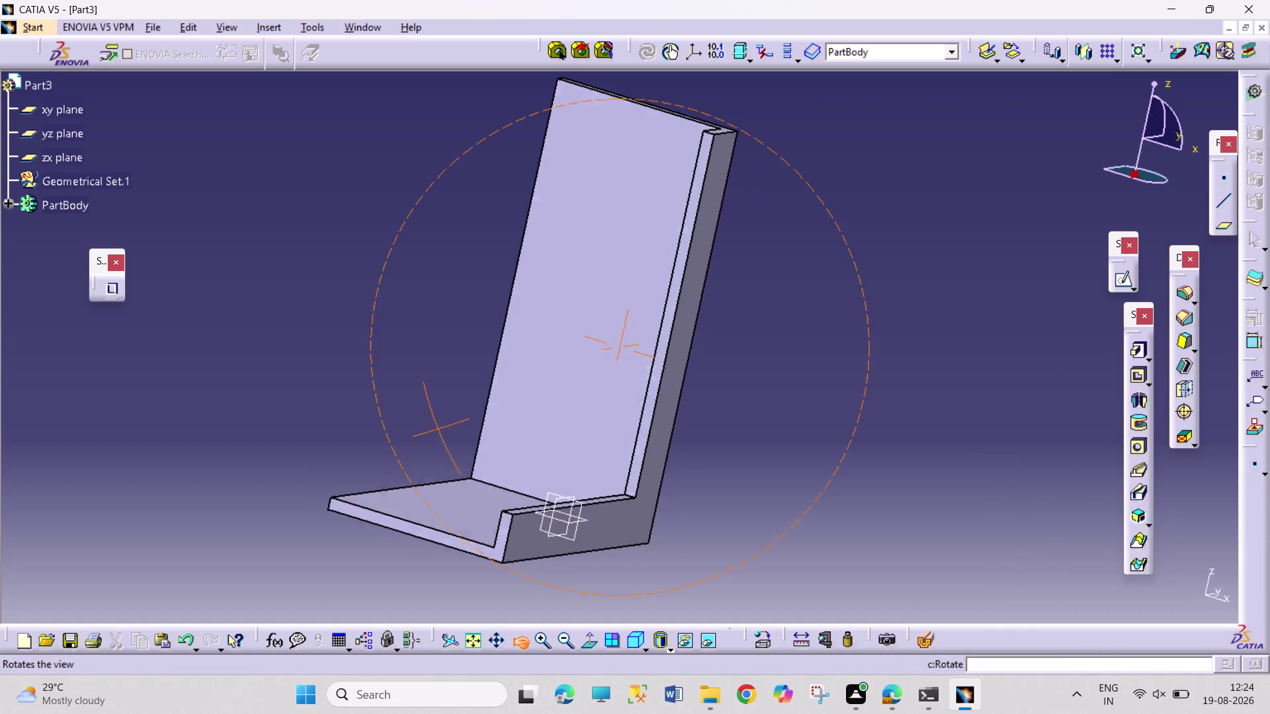
drag(441, 431, 612, 462)
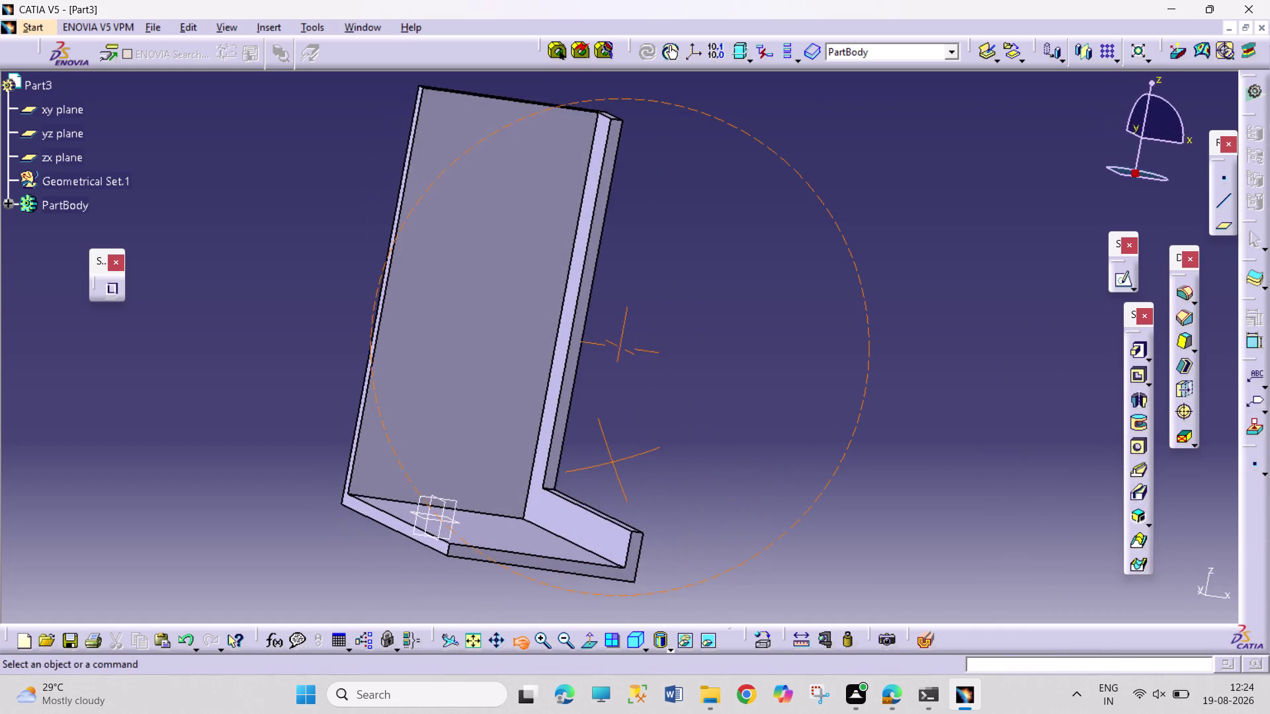
drag(612, 463, 611, 475)
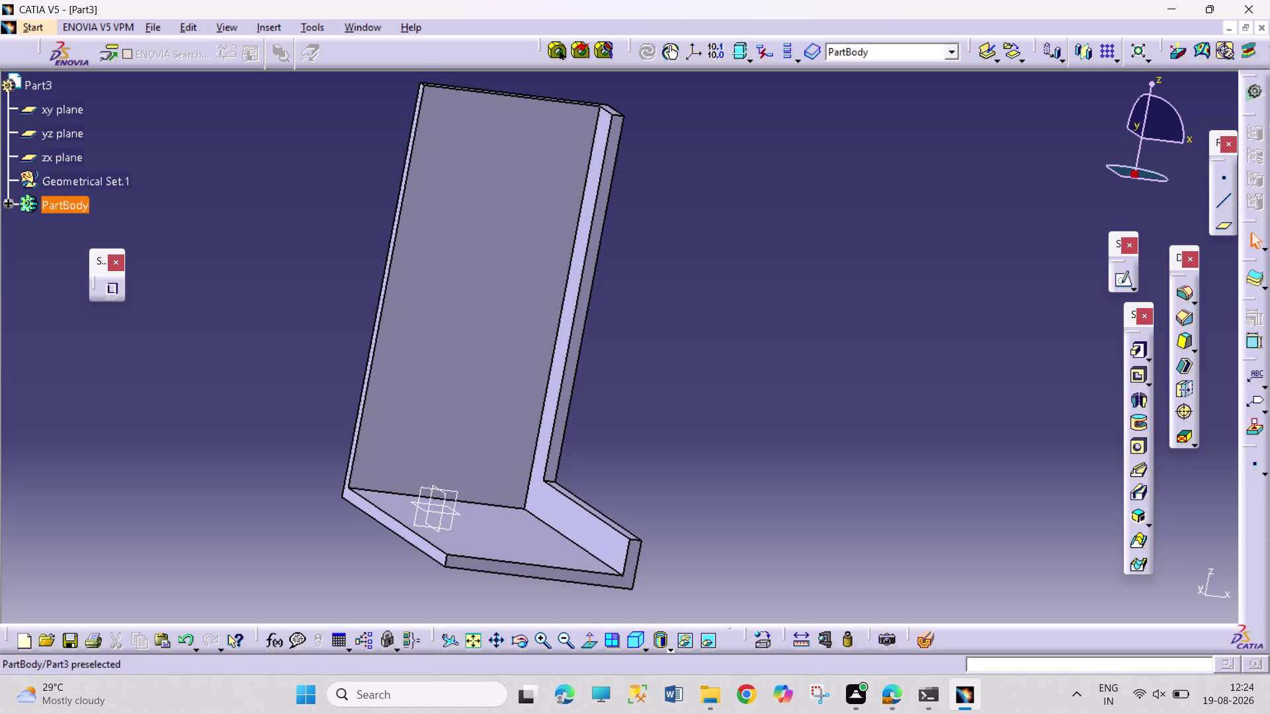
click(4, 208)
click(55, 299)
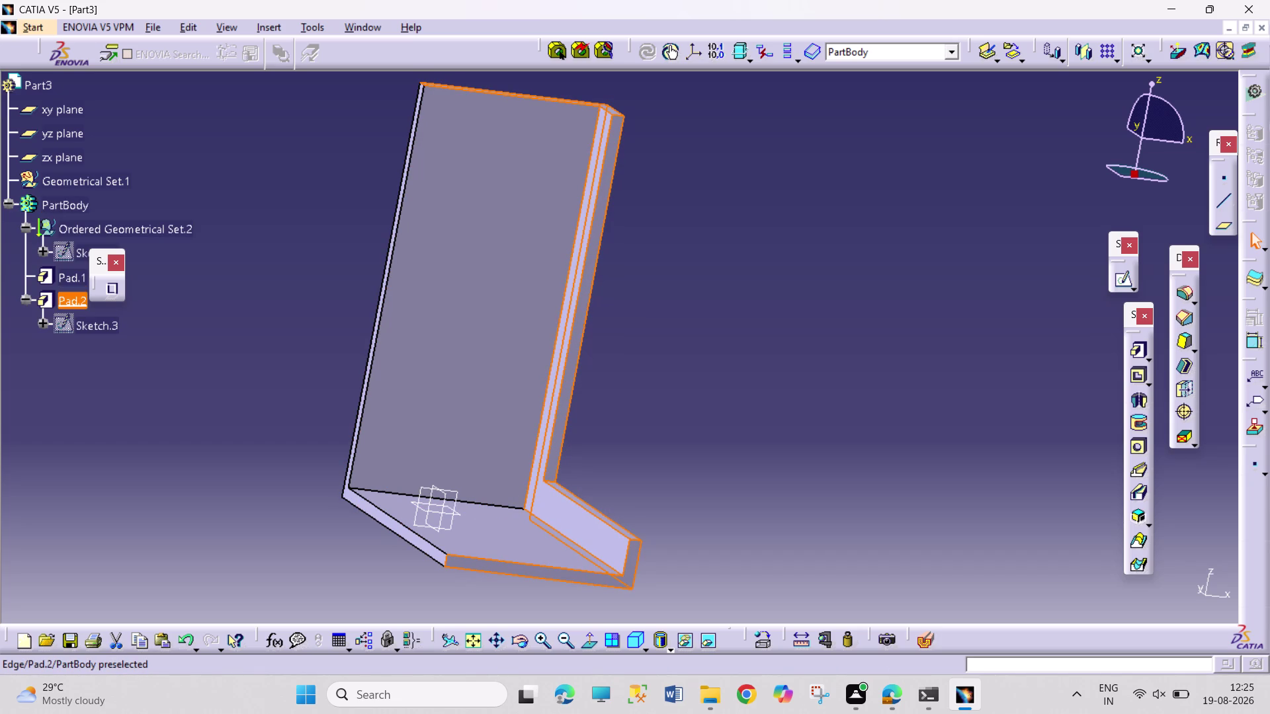
Mirror Pad.2 across the yz plane to create Mirror.1.
click(1086, 45)
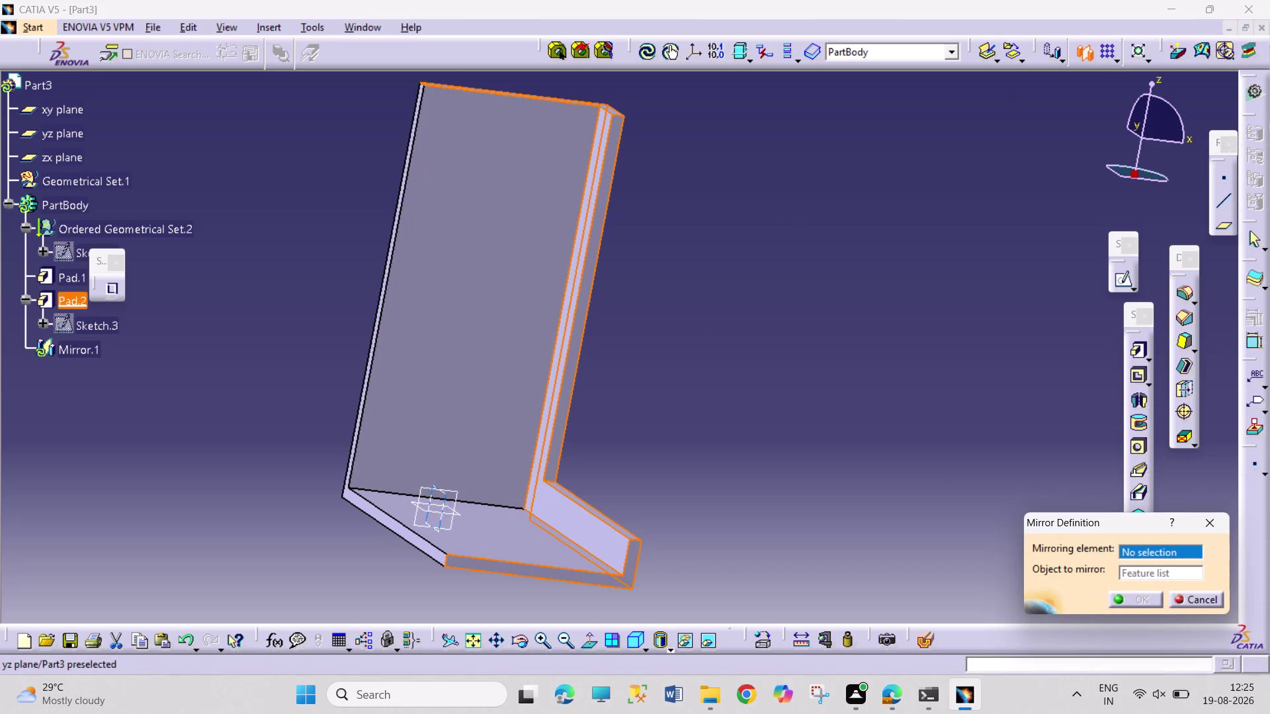
click(445, 505)
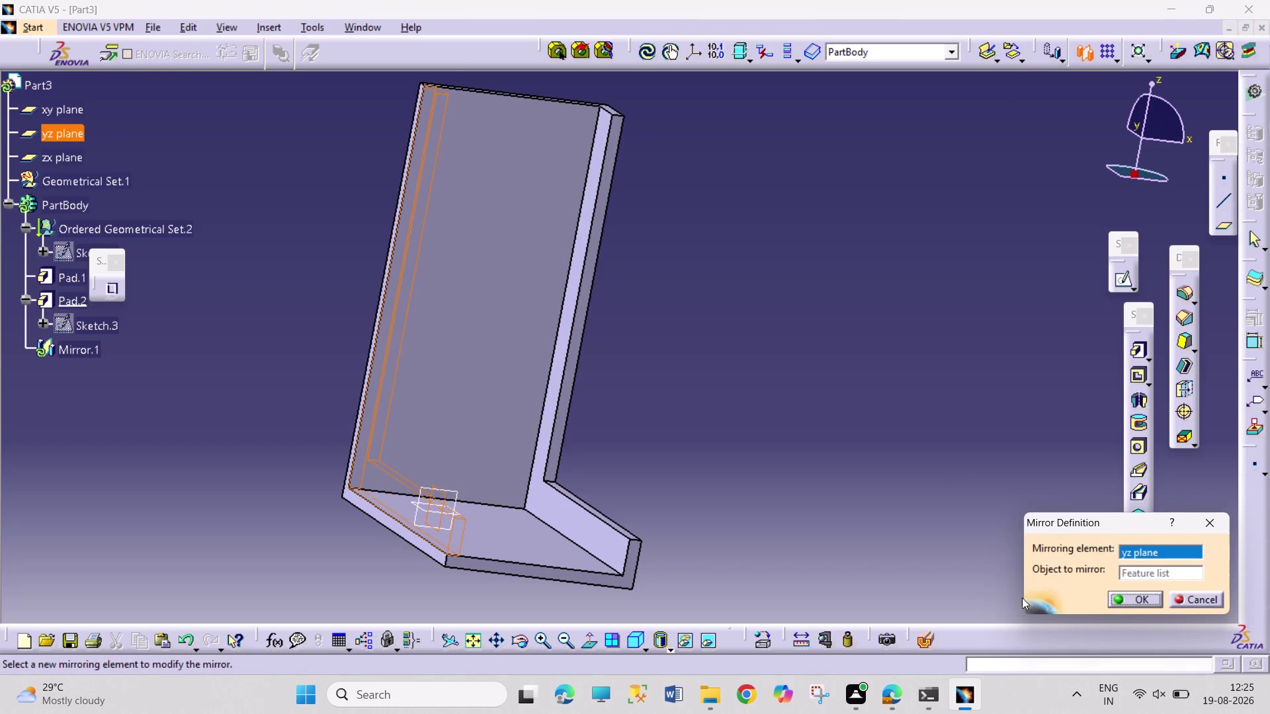
click(1114, 598)
click(1025, 544)
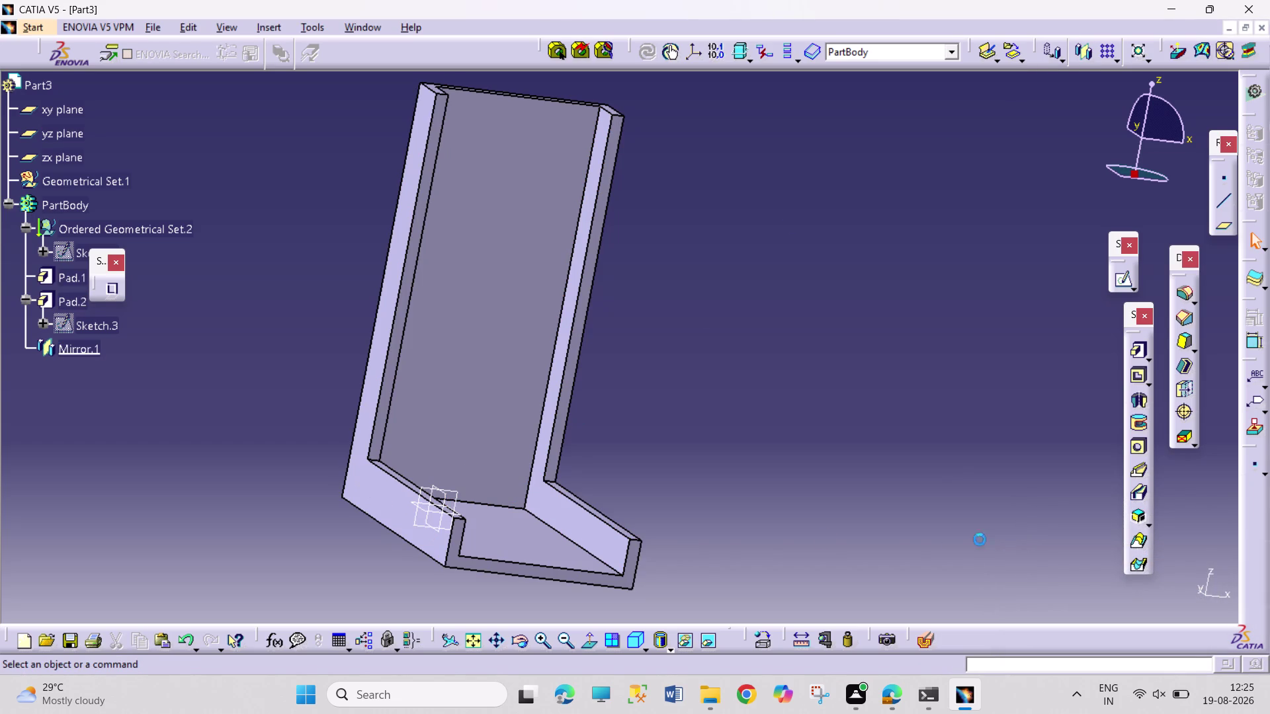
Orbit the U-channel to inspect both side walls.
click(521, 639)
drag(754, 532, 680, 516)
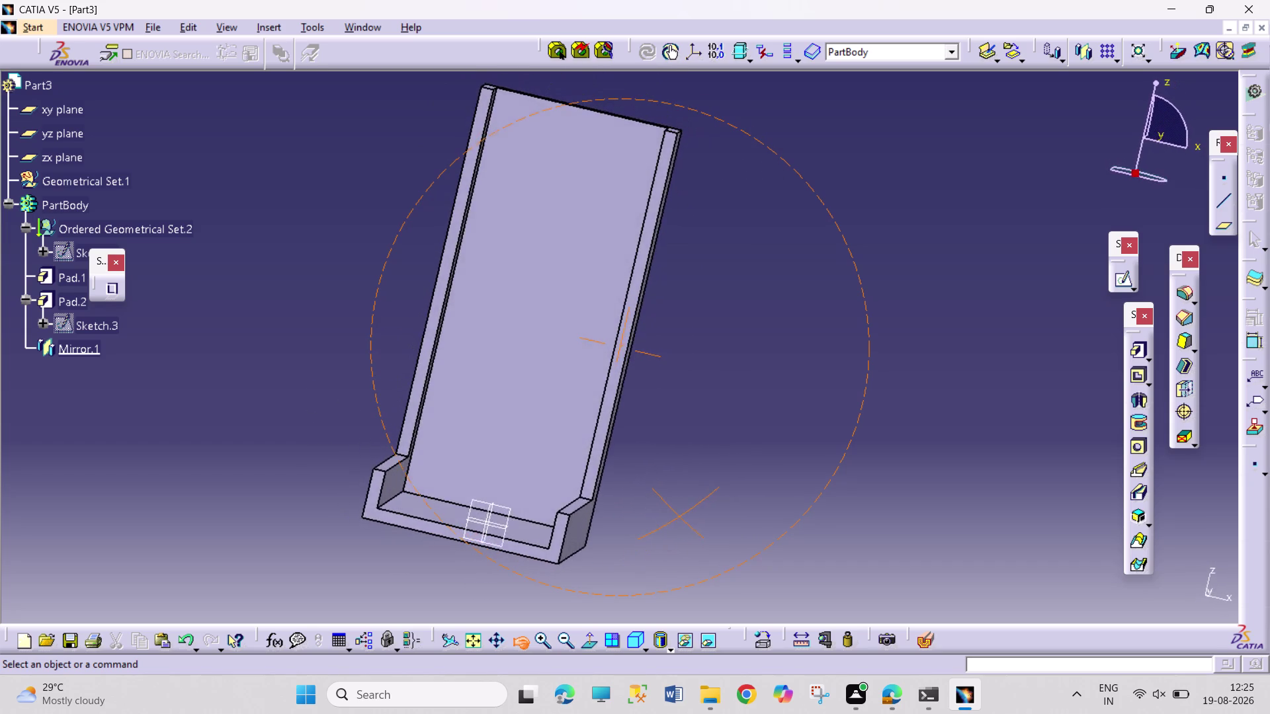
drag(680, 515, 669, 597)
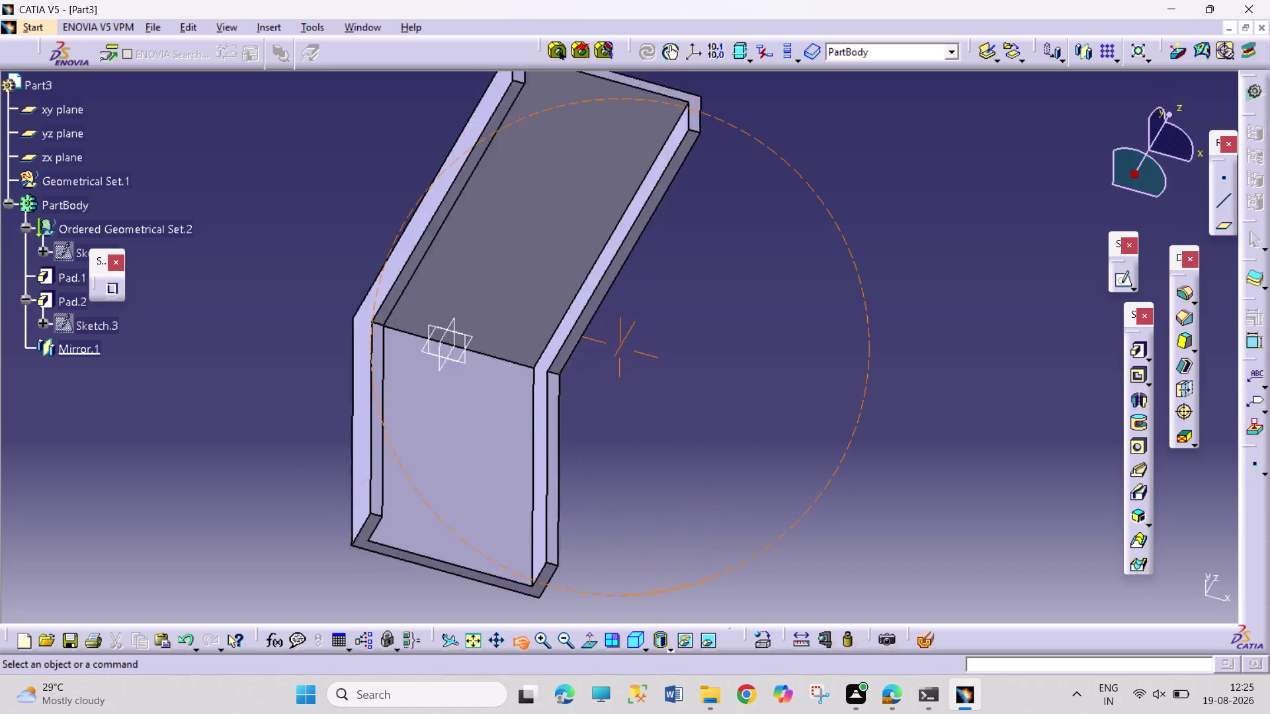
drag(668, 597, 540, 573)
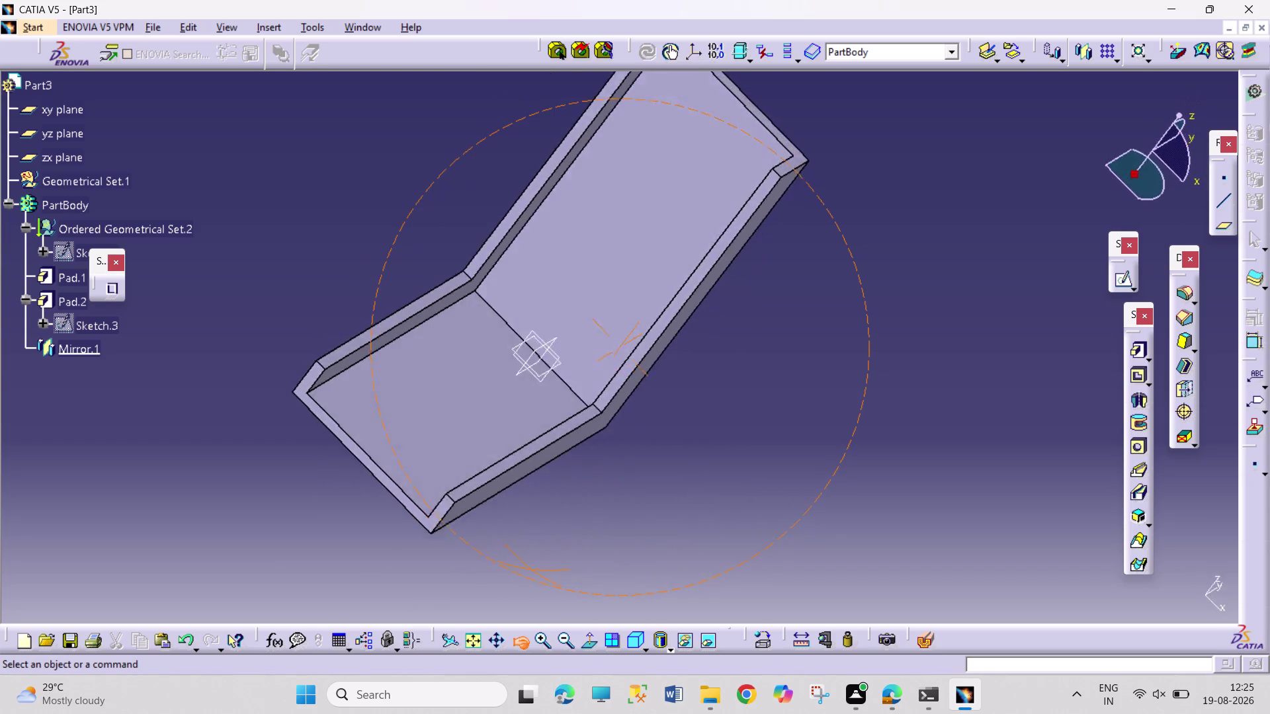
drag(540, 573, 569, 545)
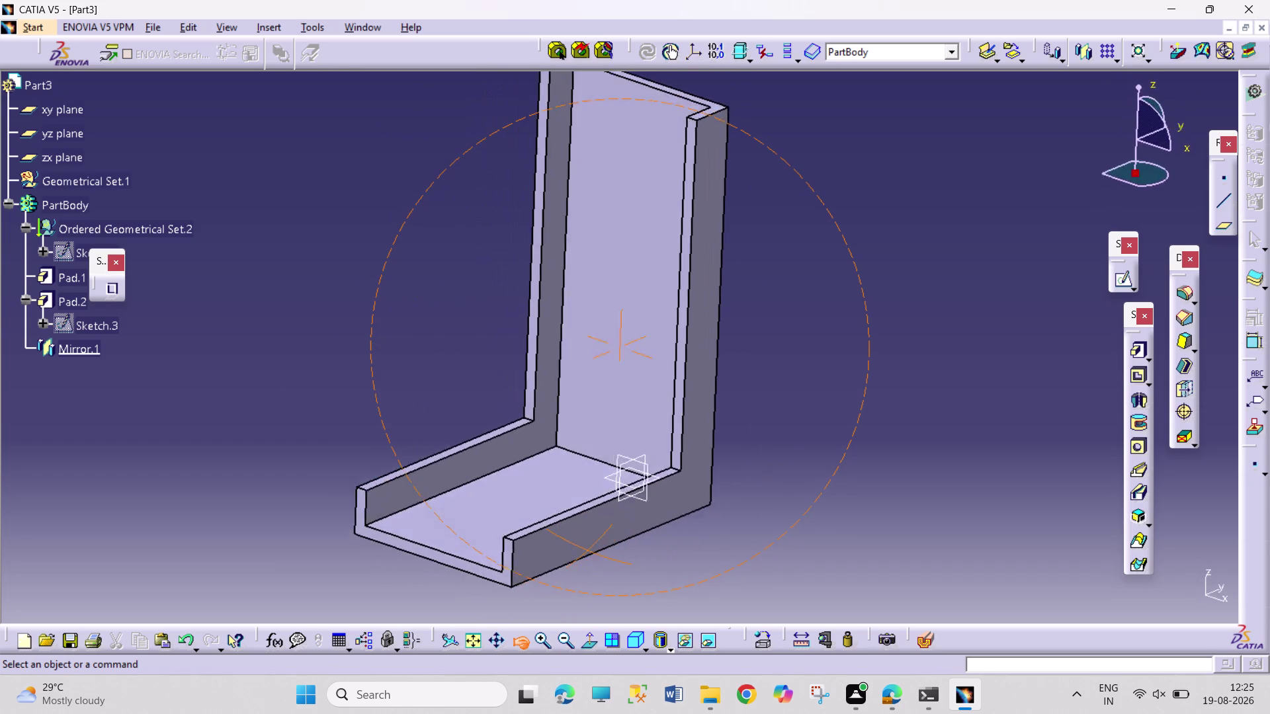
drag(570, 545, 524, 535)
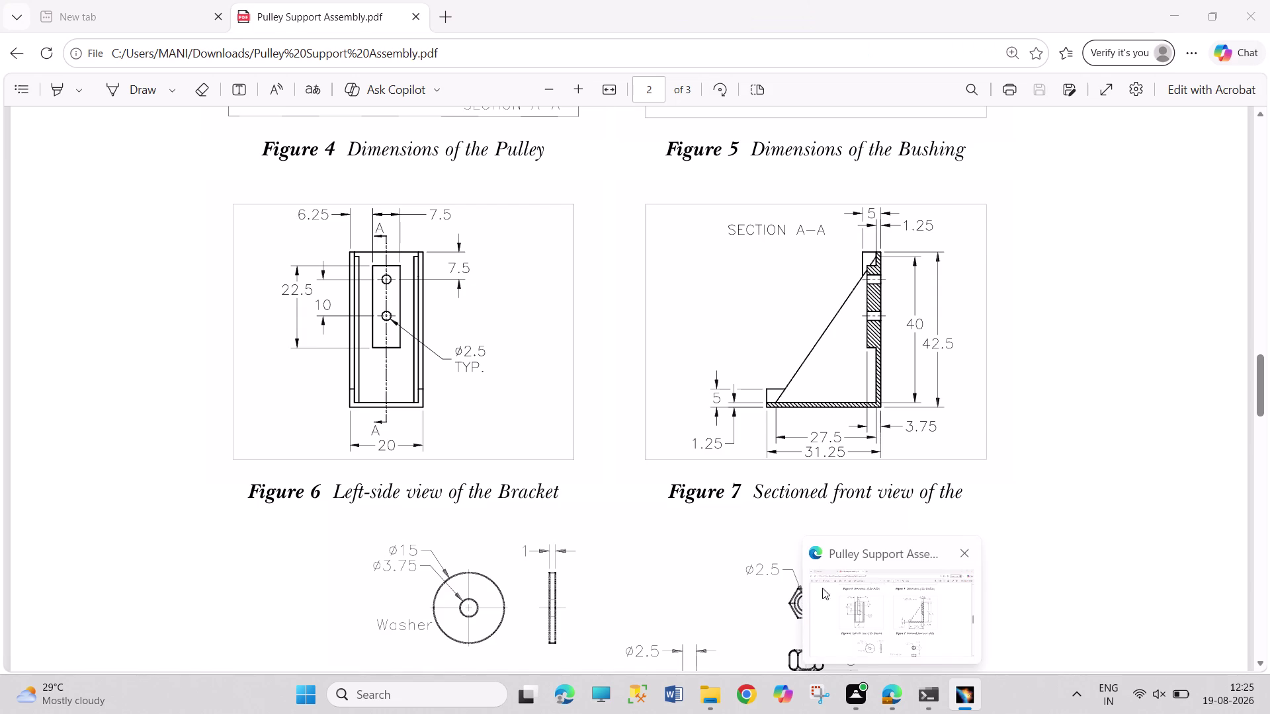
Return to CATIA, orbit to the side profile, and start Sketch.4 on the flat side face.
click(517, 641)
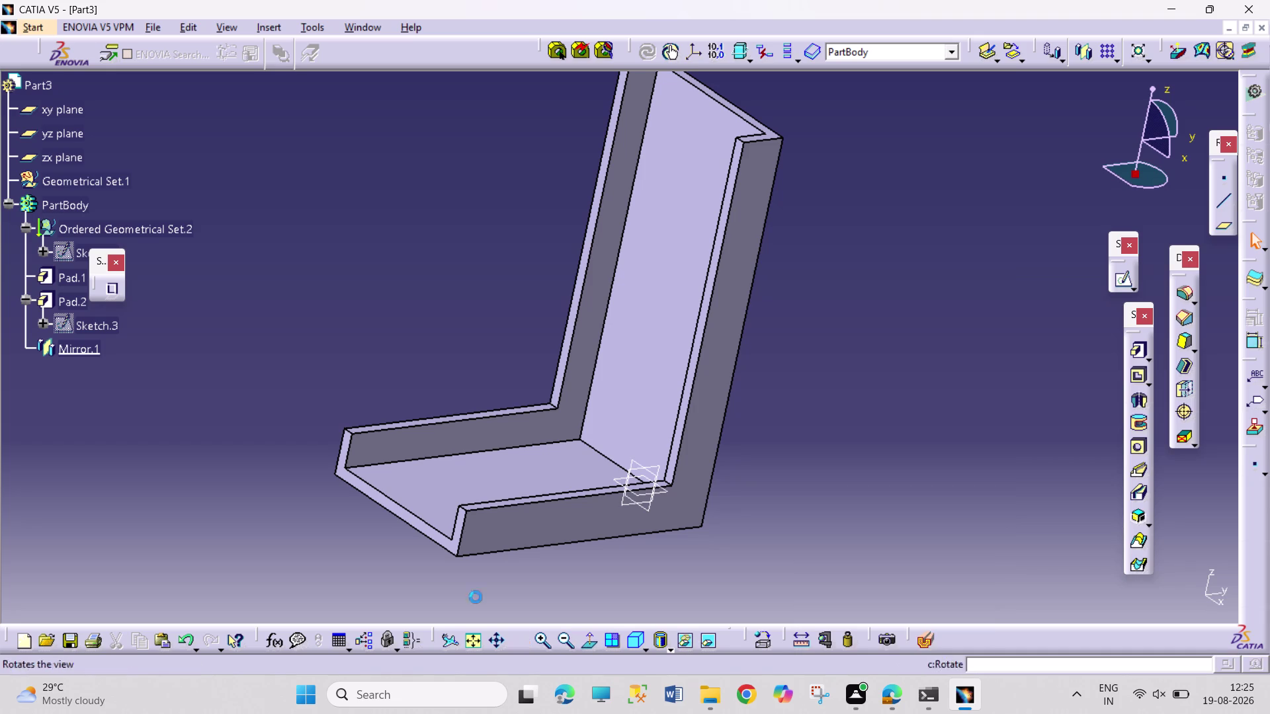
drag(339, 371, 633, 386)
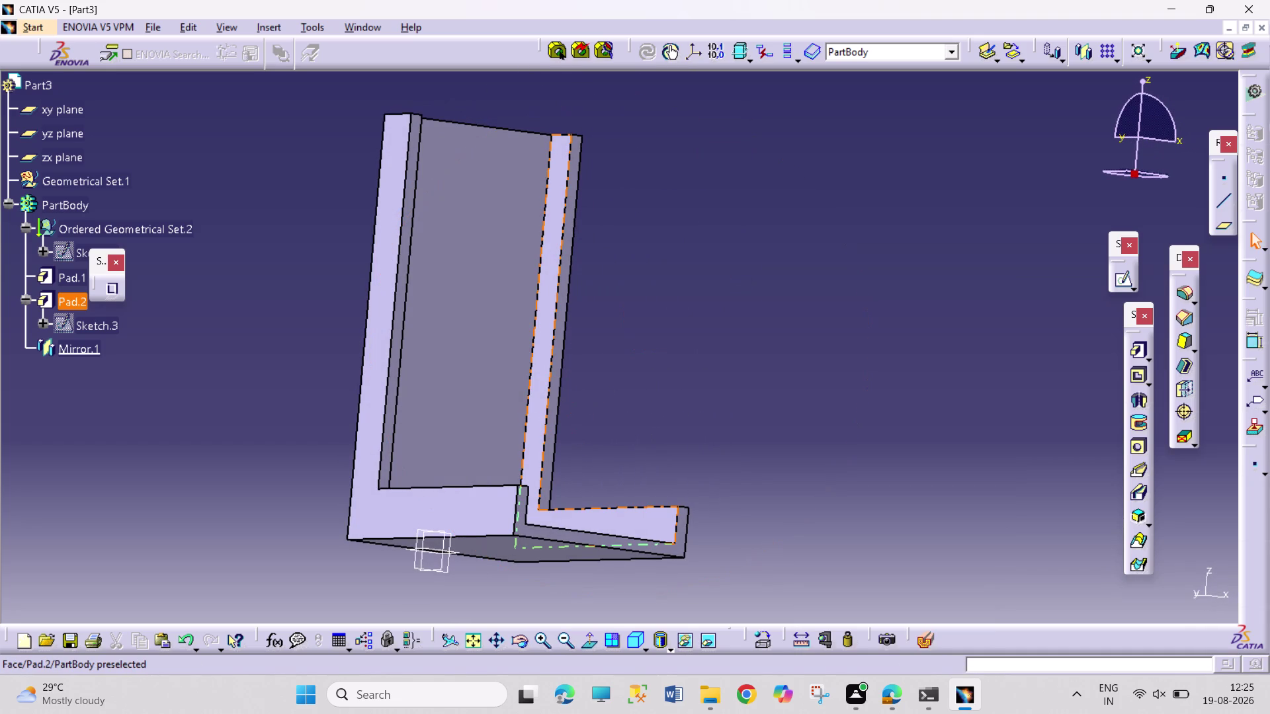
click(624, 526)
click(1118, 285)
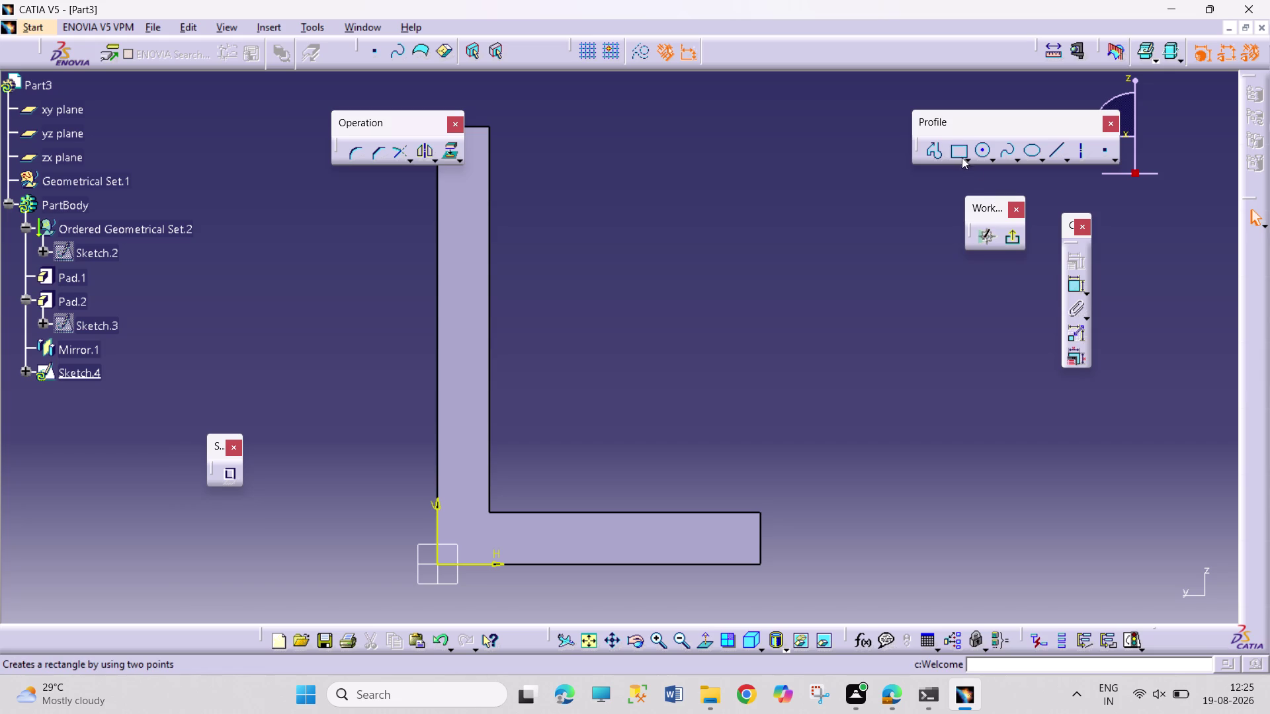
Draw a closed right-triangle gusset profile inside the L-shaped side outline.
click(934, 149)
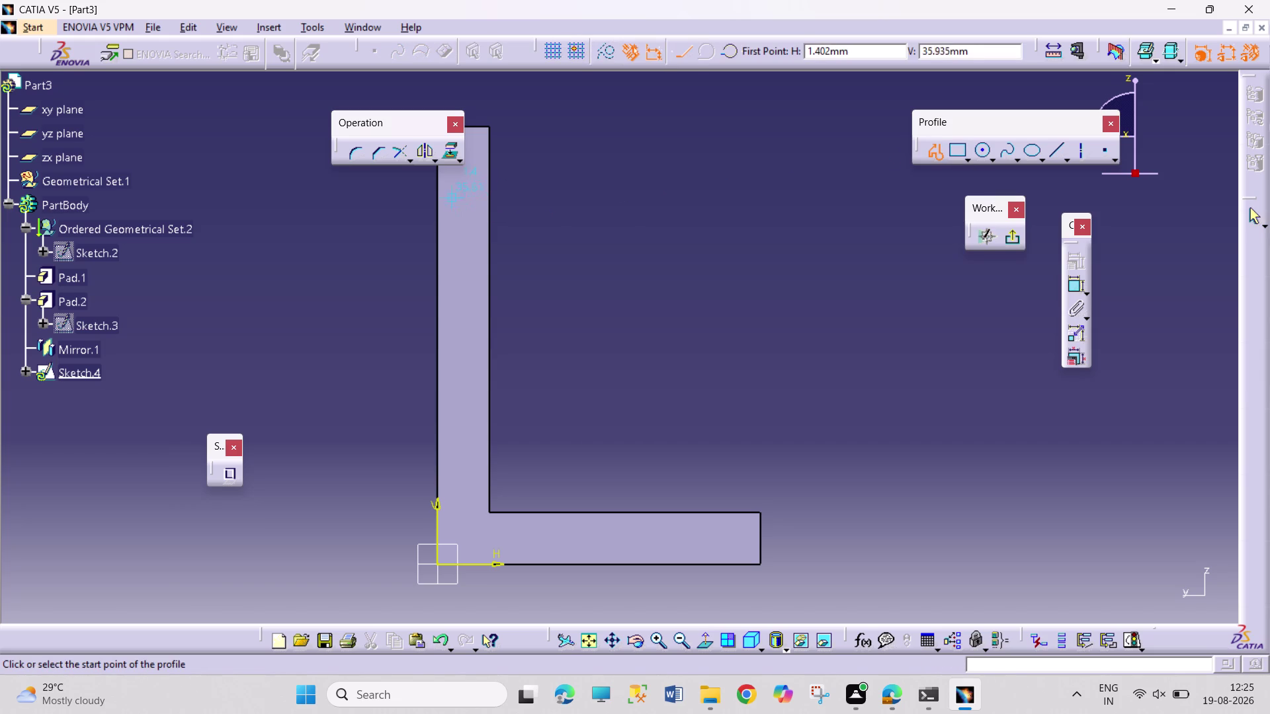
click(451, 177)
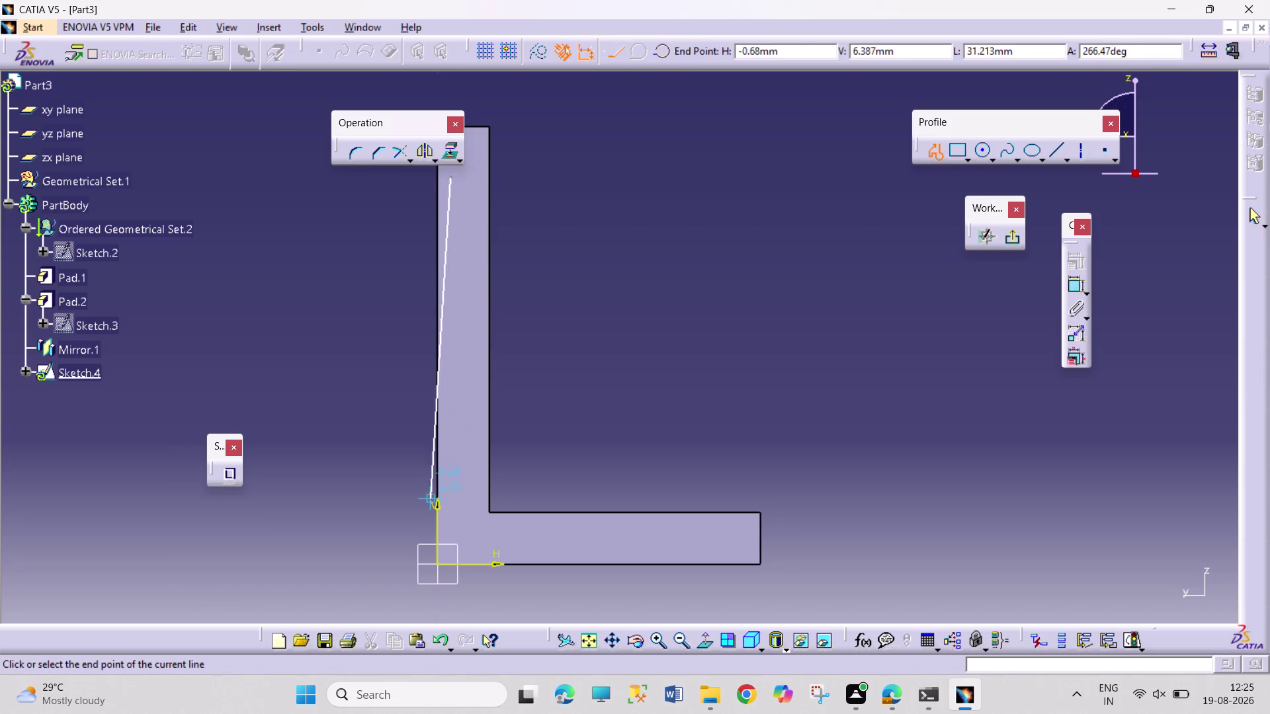
click(449, 549)
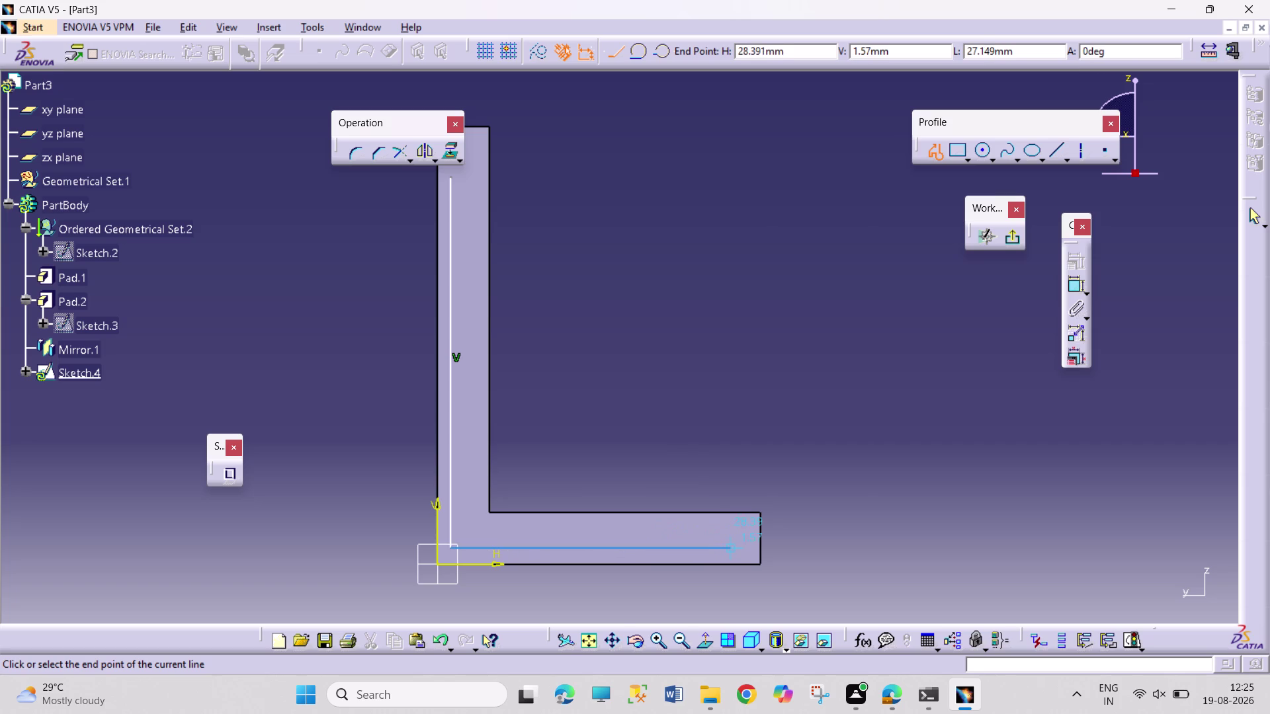
click(730, 550)
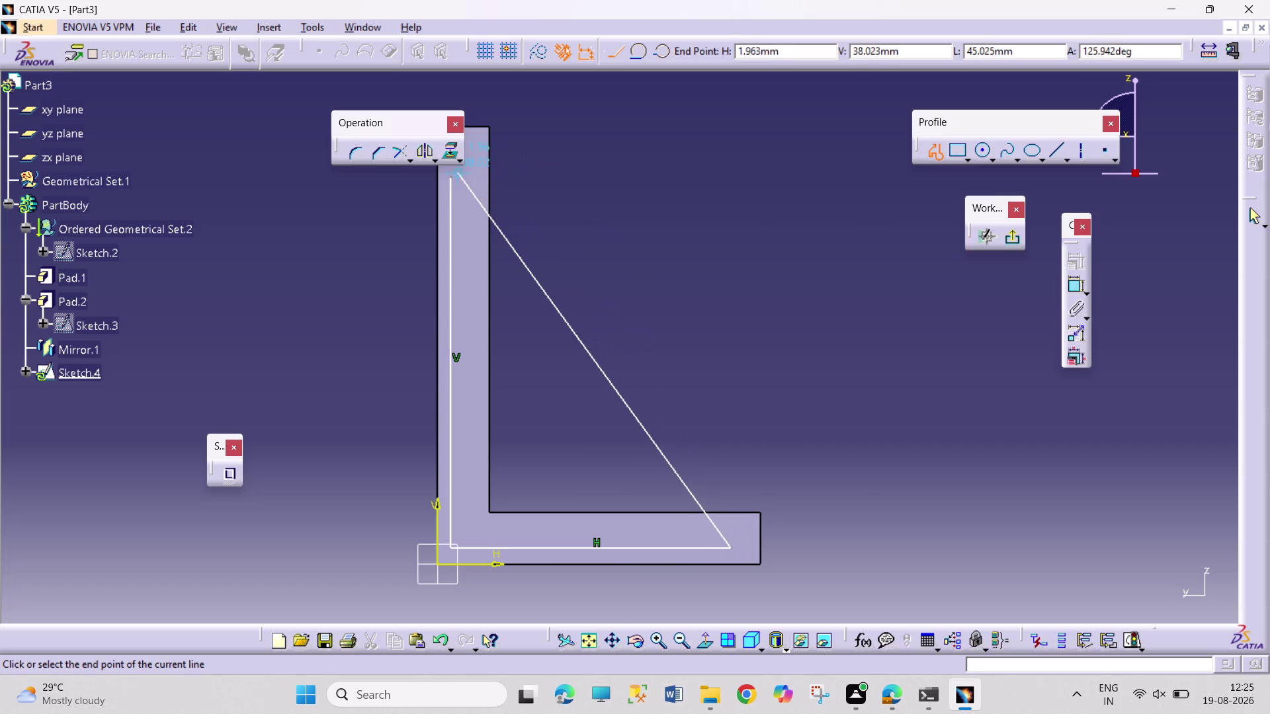
click(449, 179)
click(629, 182)
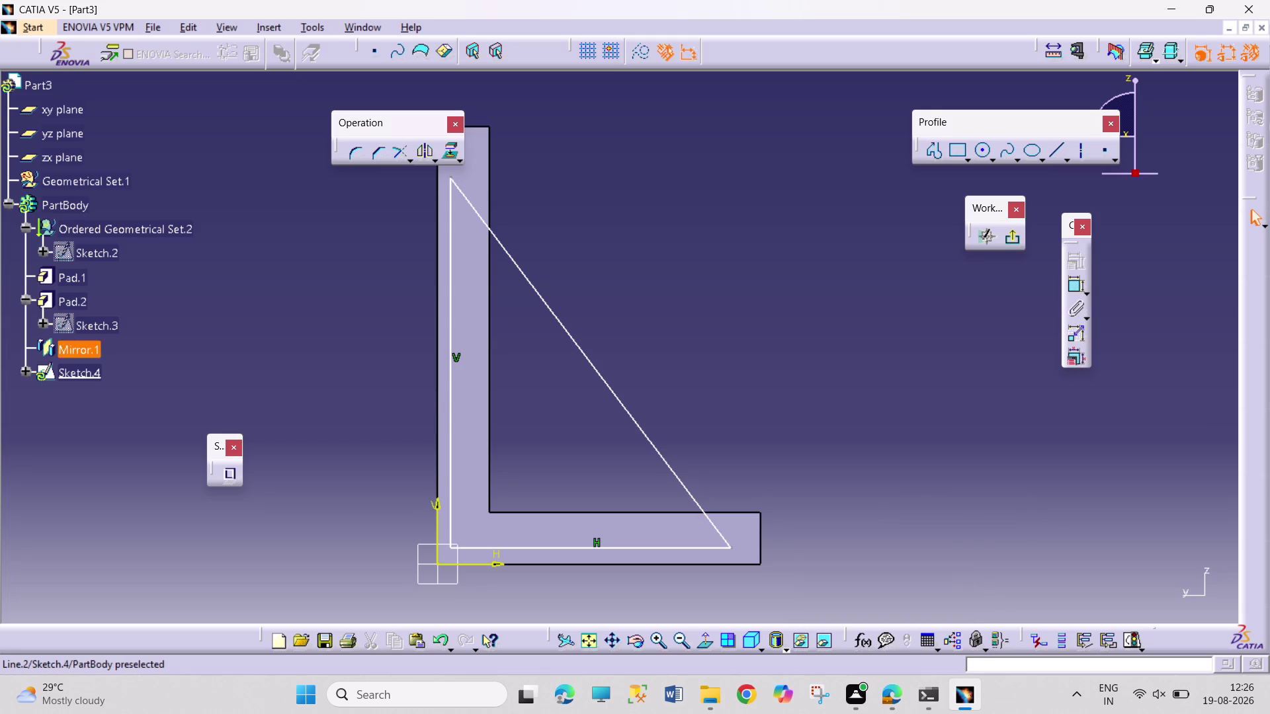
Scroll through the drawing PDF to check the gusset, then return to the sketch.
click(883, 700)
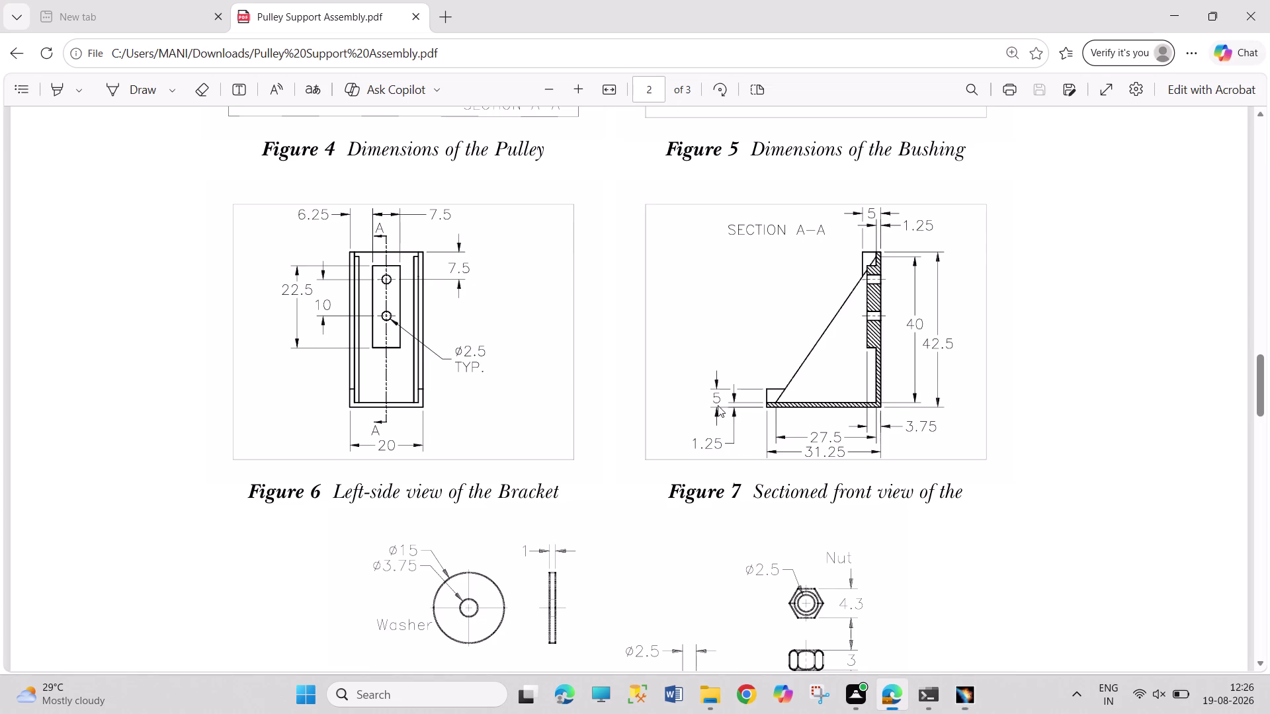
scroll(up, 3)
scroll(up, 3)
scroll(up, 3)
scroll(up, 3)
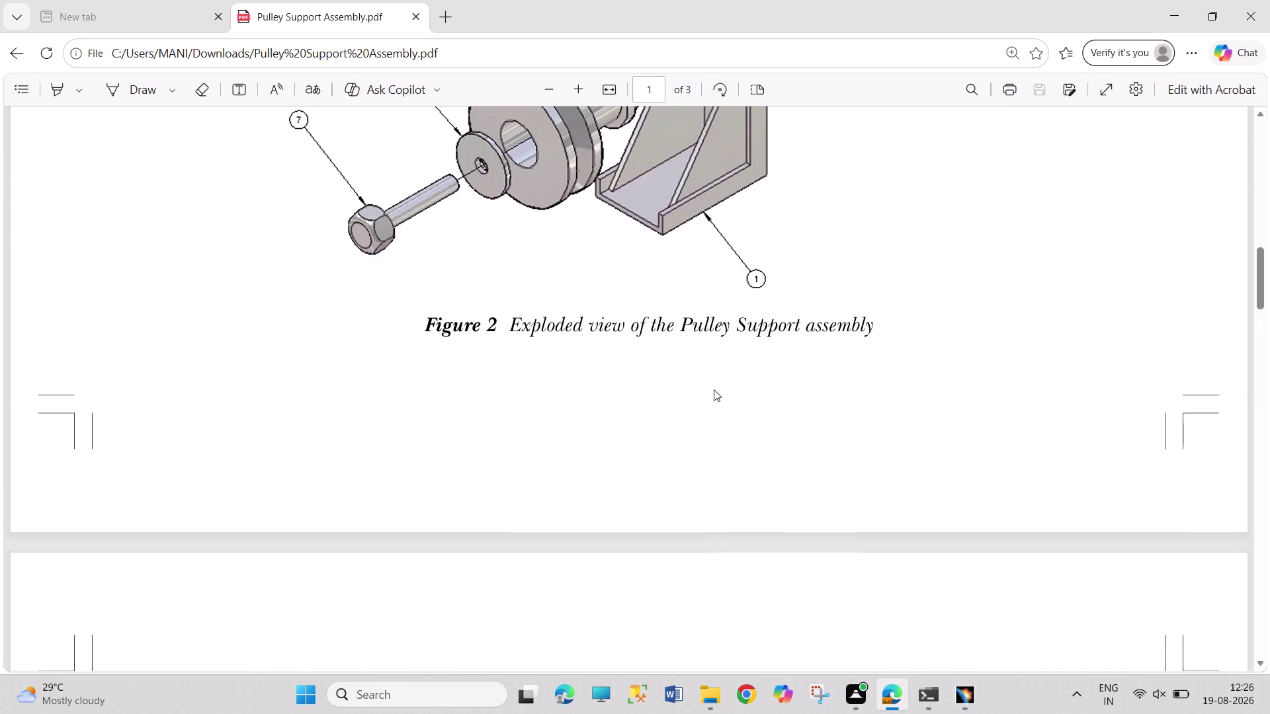
click(960, 700)
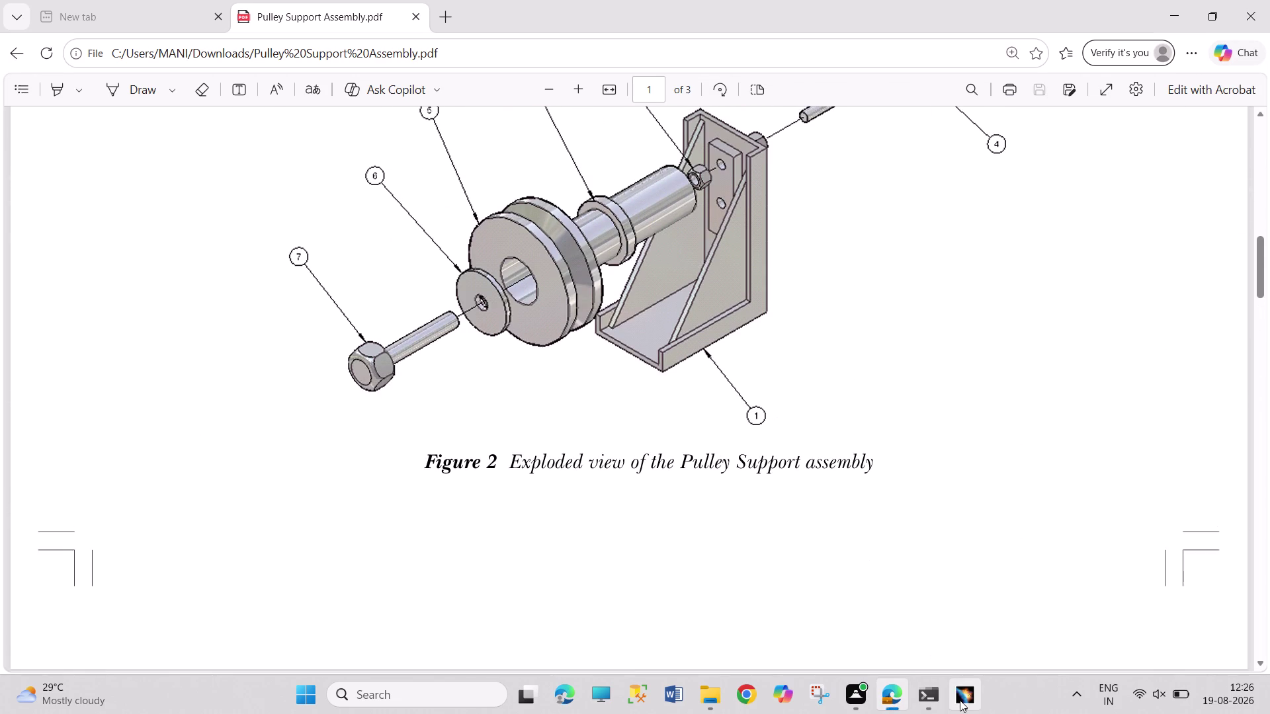
click(682, 550)
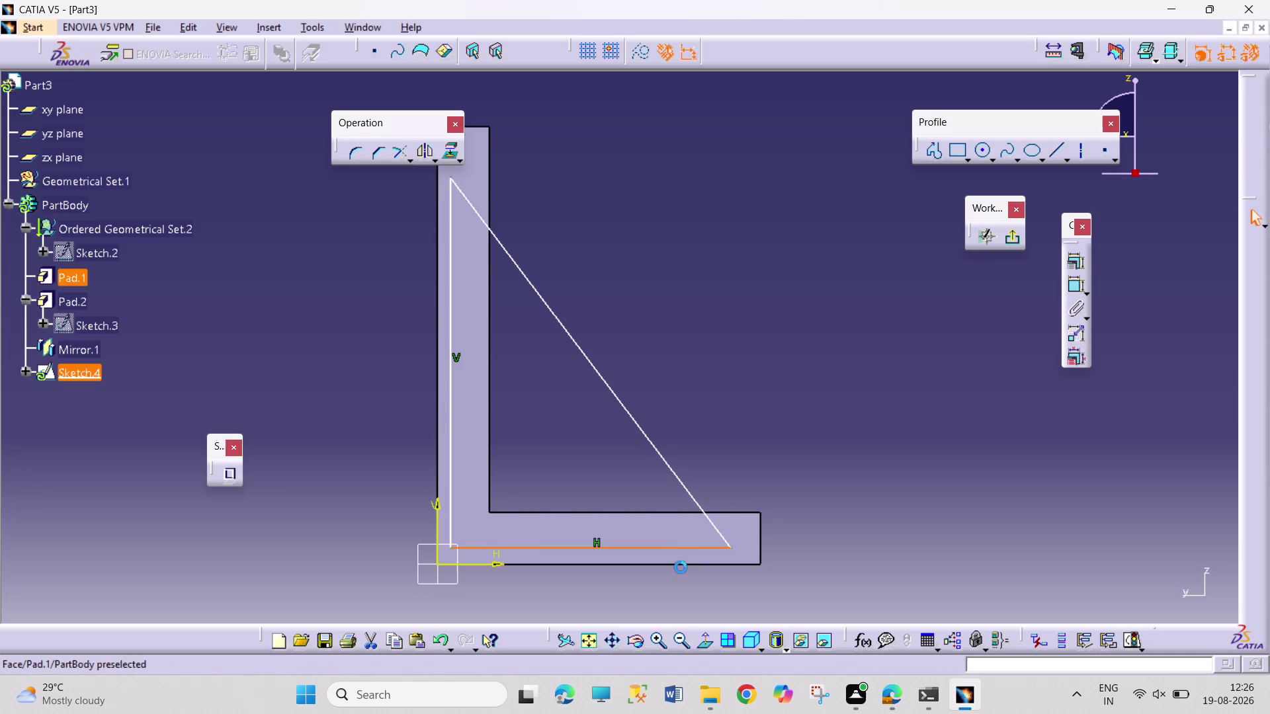
Constrain the gusset triangle's upright edge to vertical.
click(680, 569)
click(1077, 260)
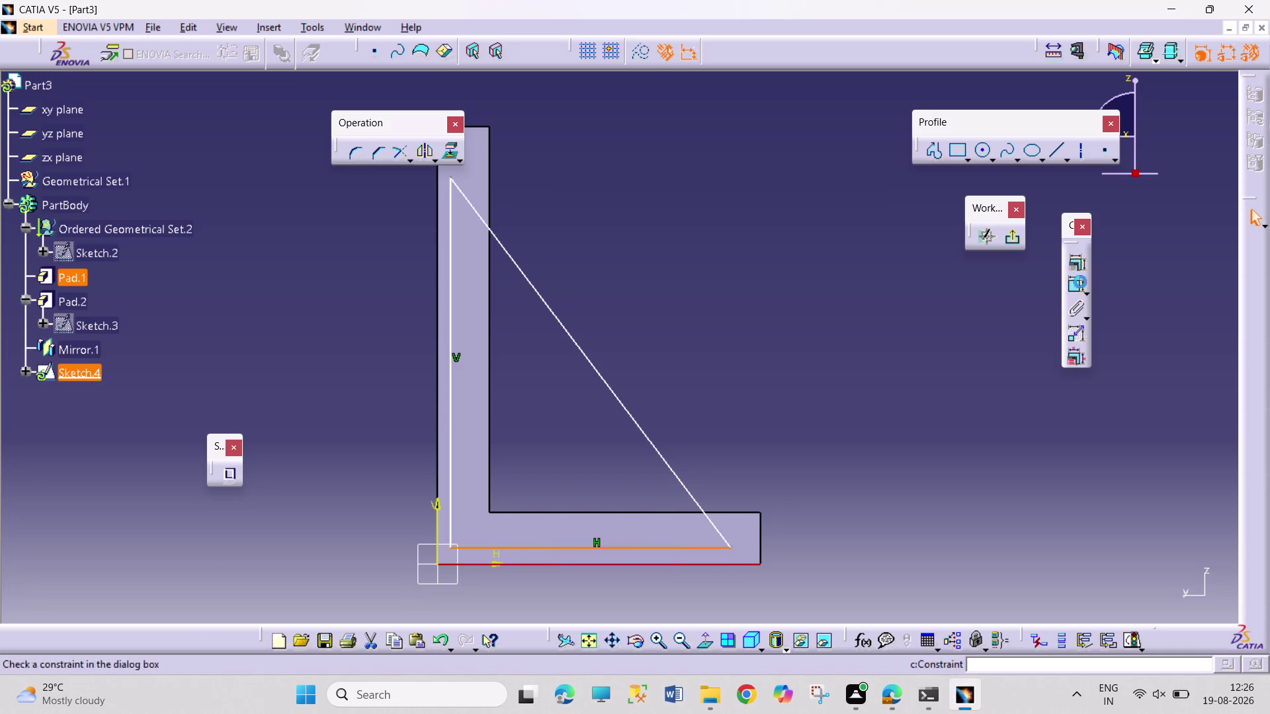
click(1147, 445)
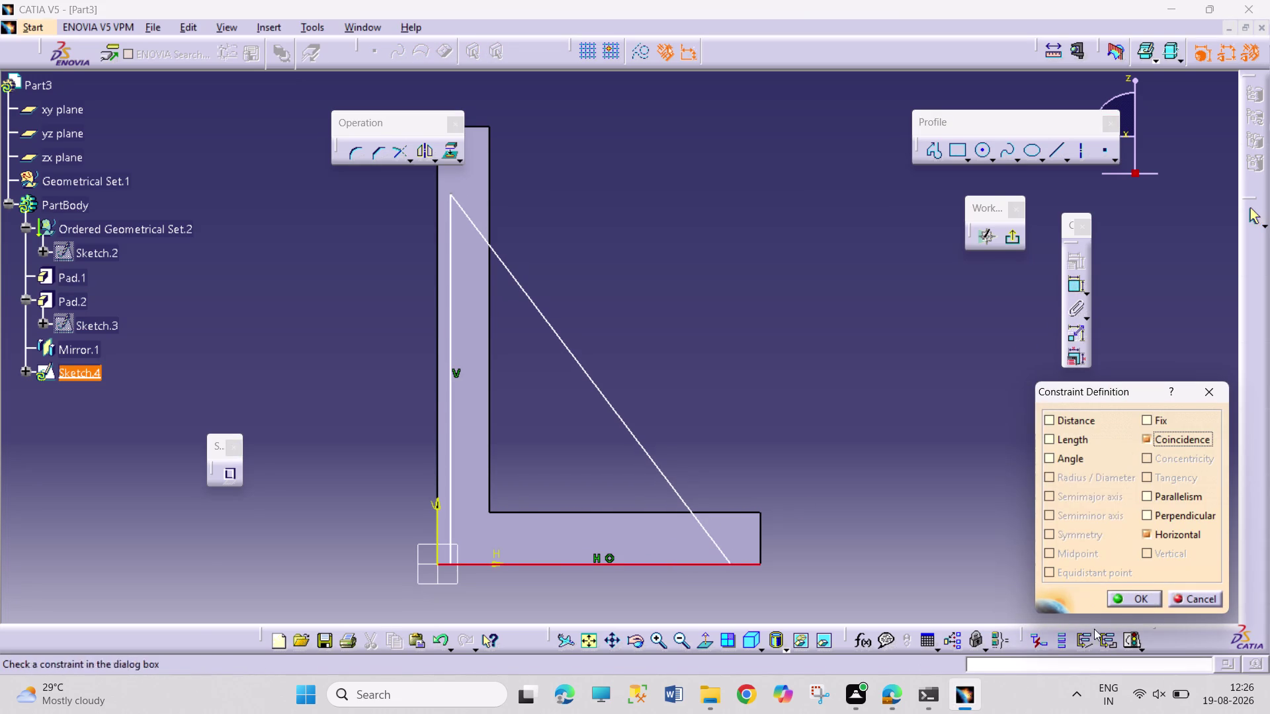
click(1129, 609)
click(1130, 600)
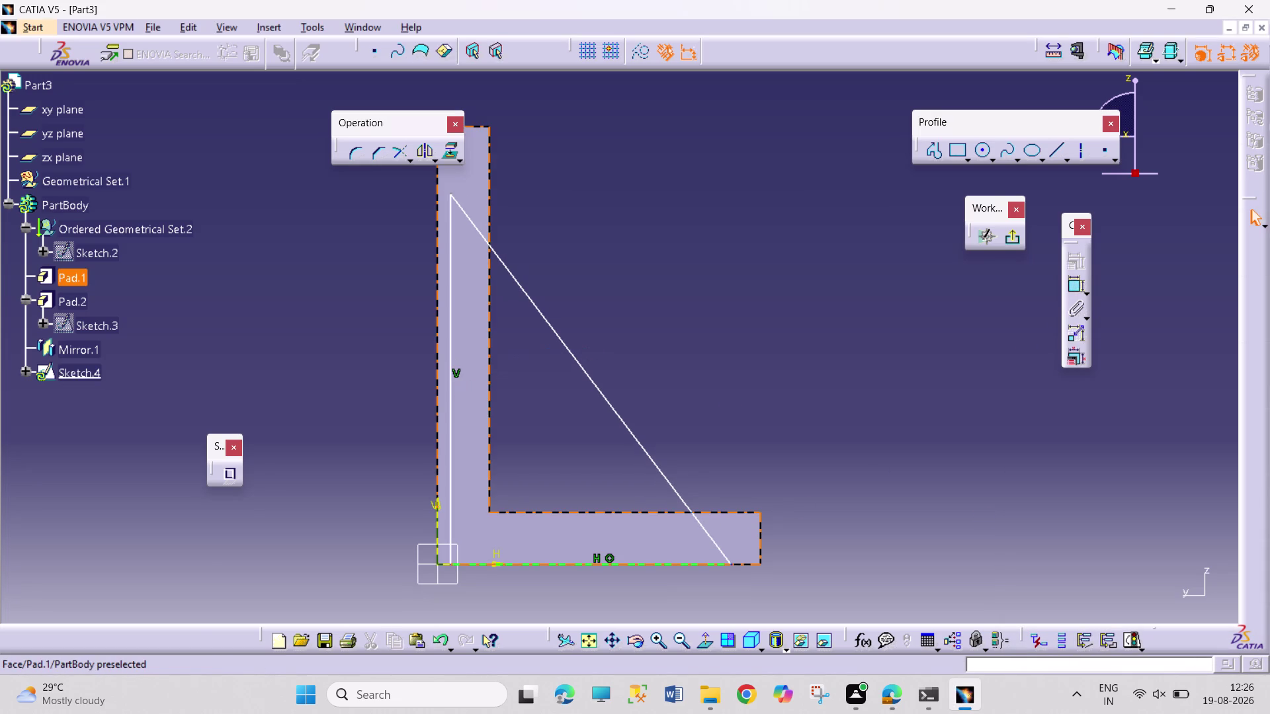
click(450, 395)
click(435, 397)
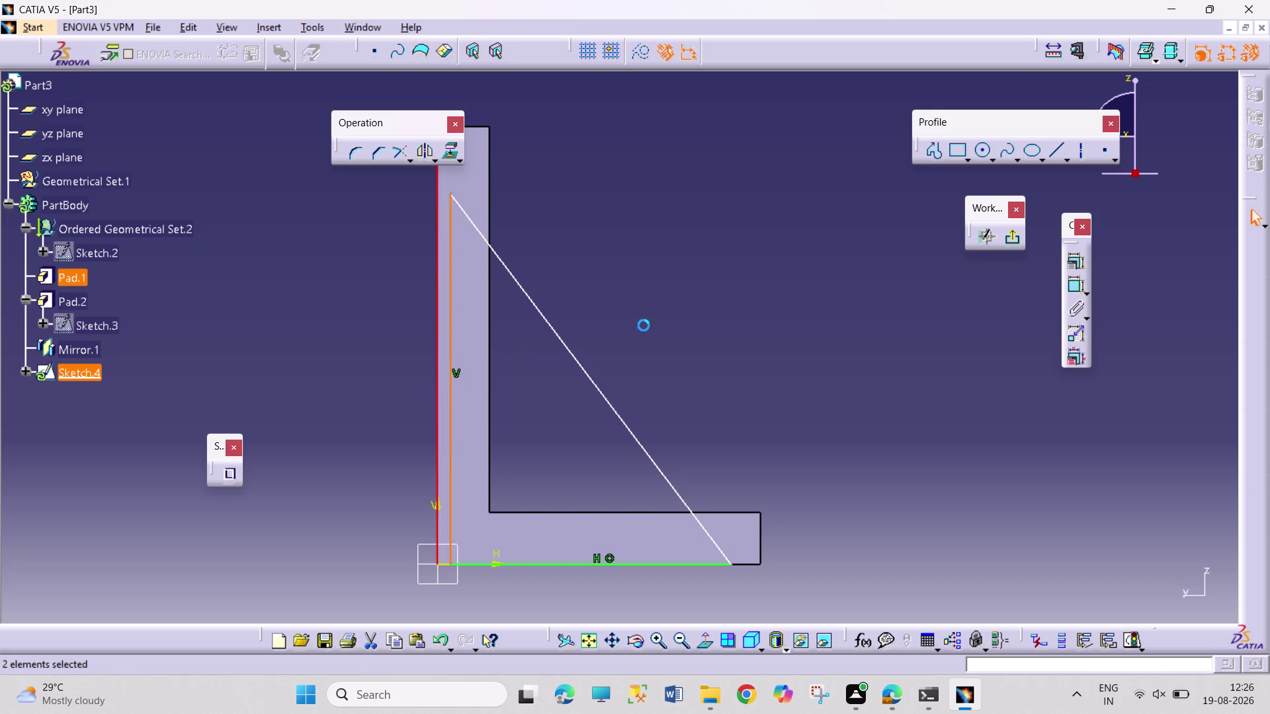
click(1071, 263)
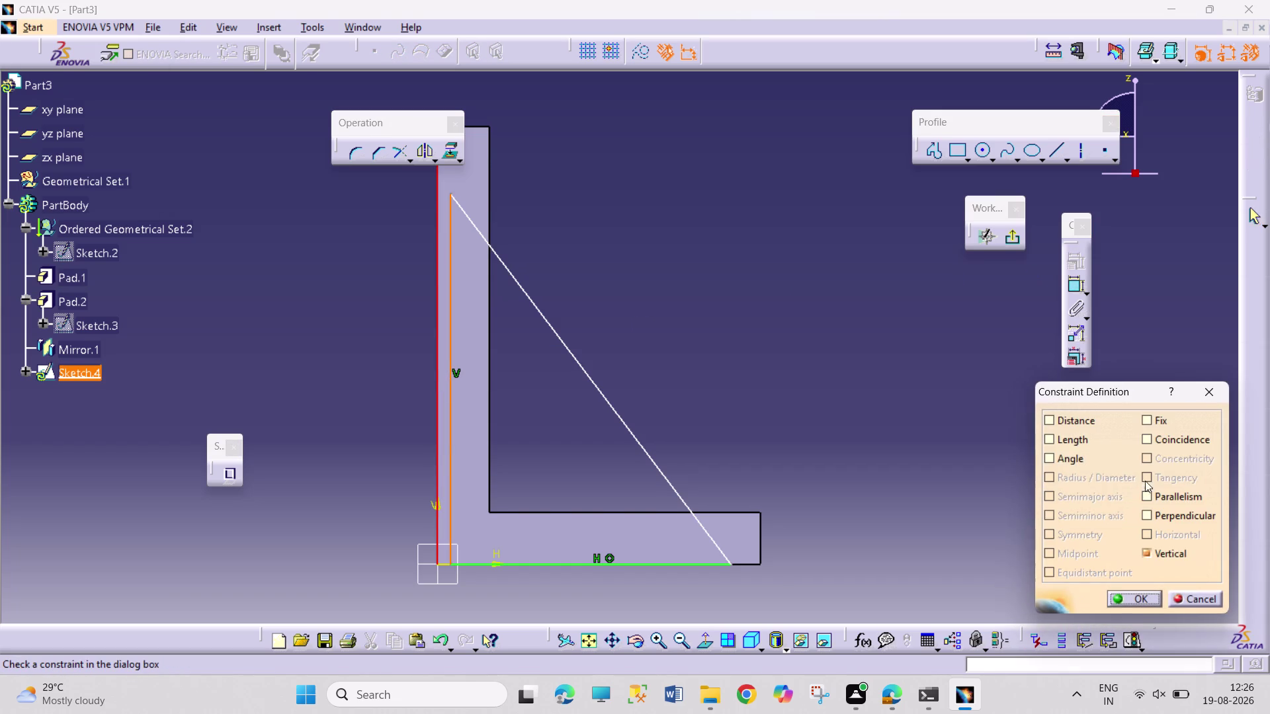
click(1165, 442)
click(1135, 597)
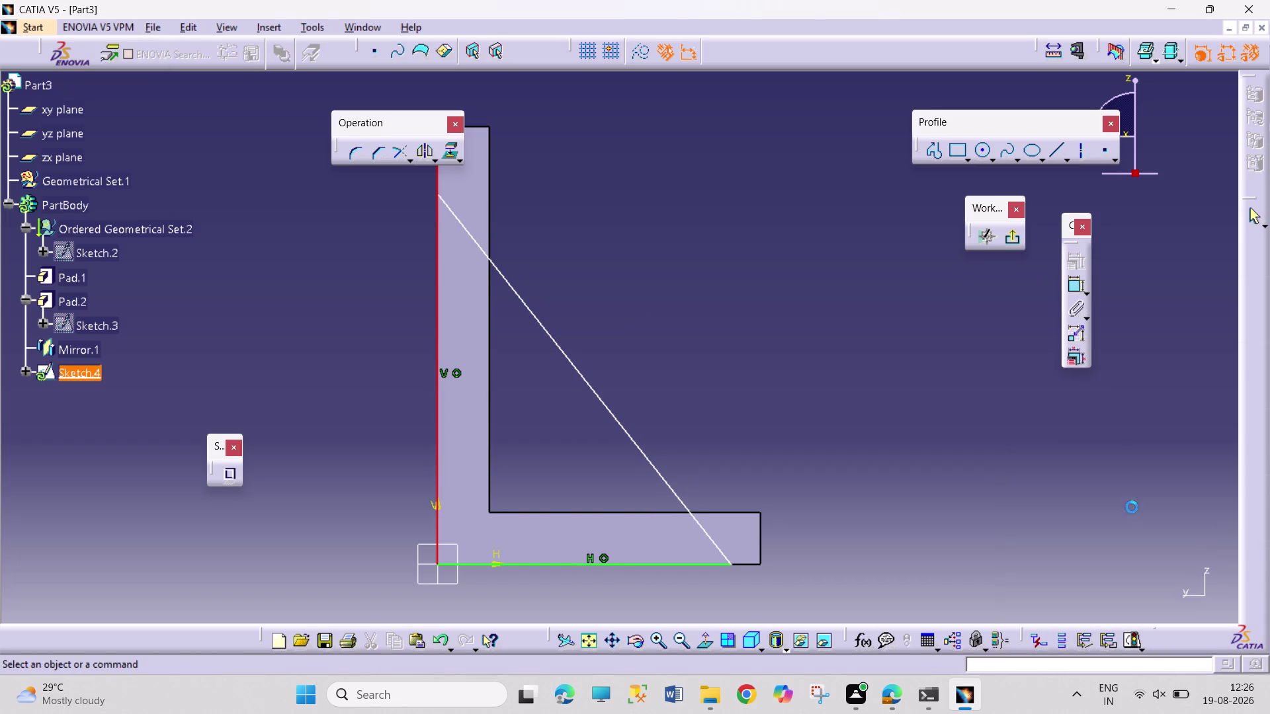
Dimension the gusset's bottom edge and set its length to 27.5.
click(1076, 285)
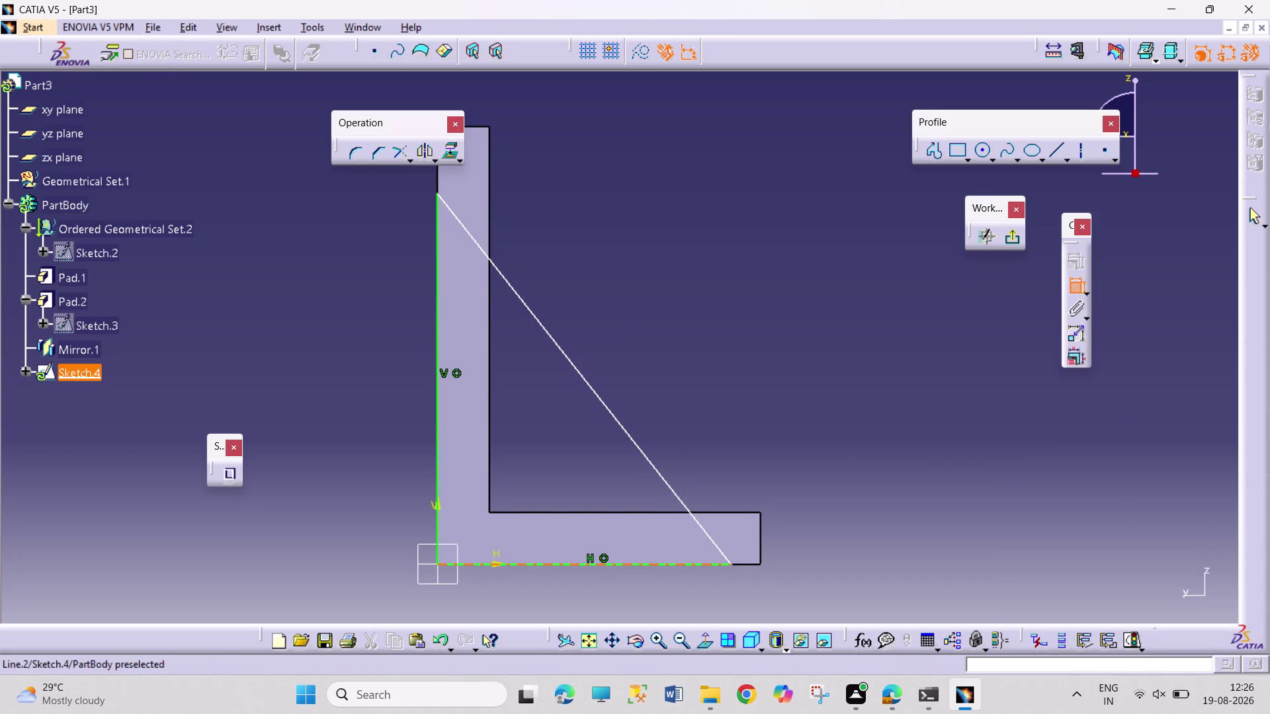
click(678, 563)
click(644, 596)
double_click(646, 591)
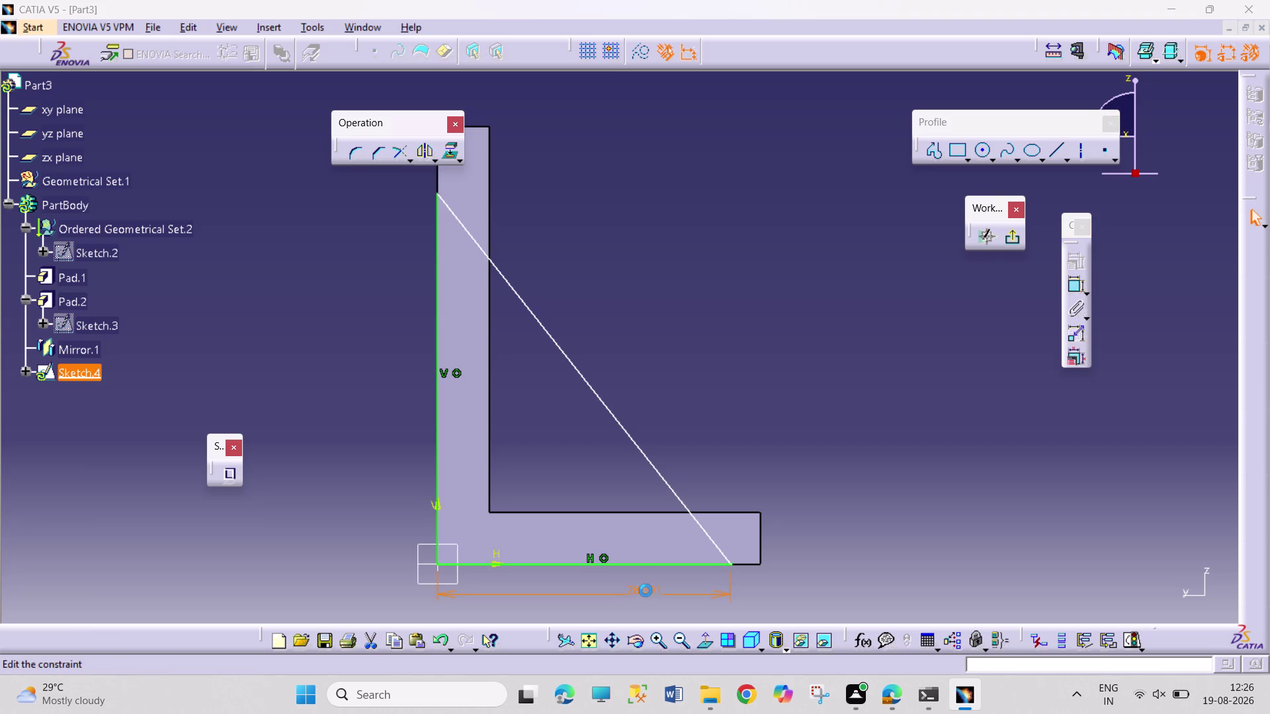
text(27.)
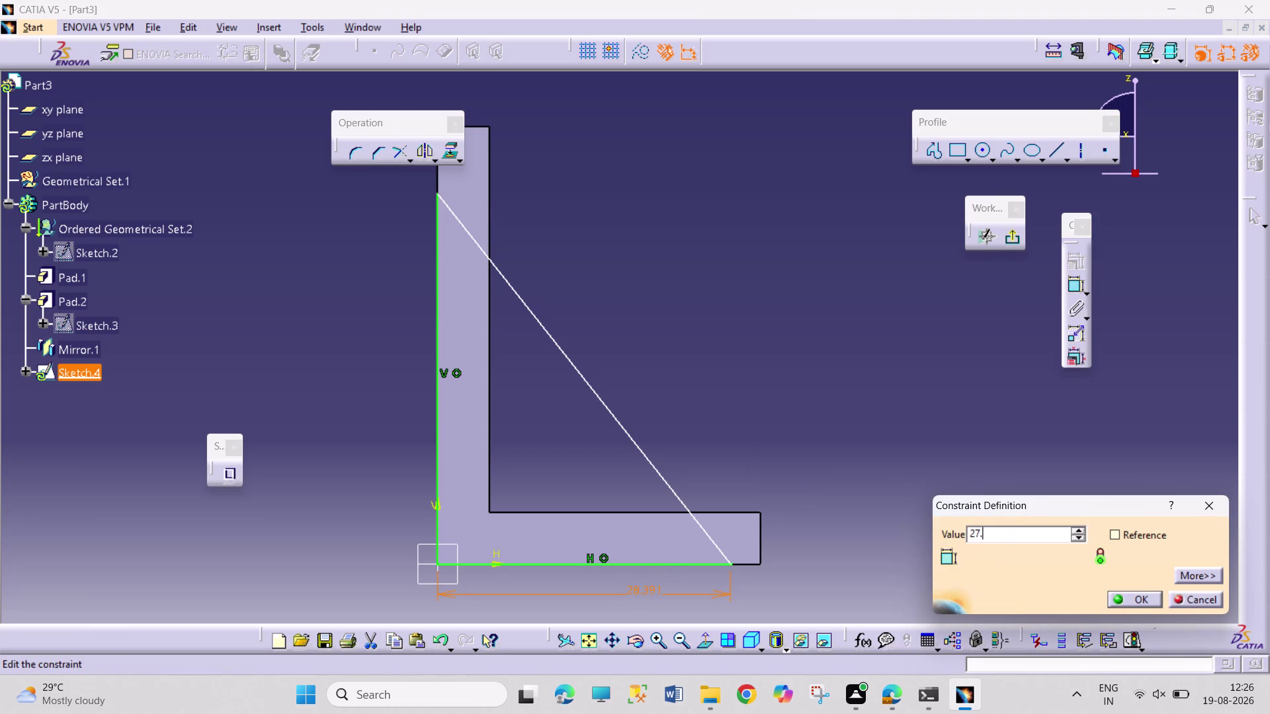
text(5)
key(Return)
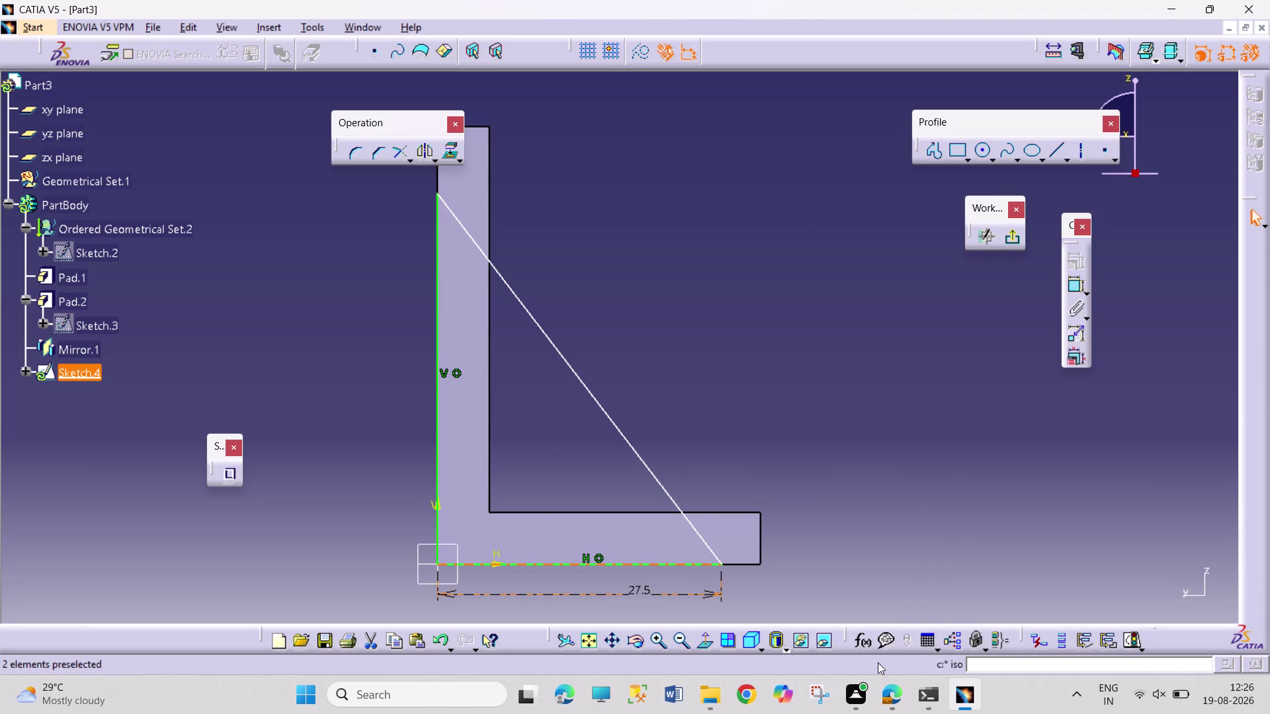
click(895, 638)
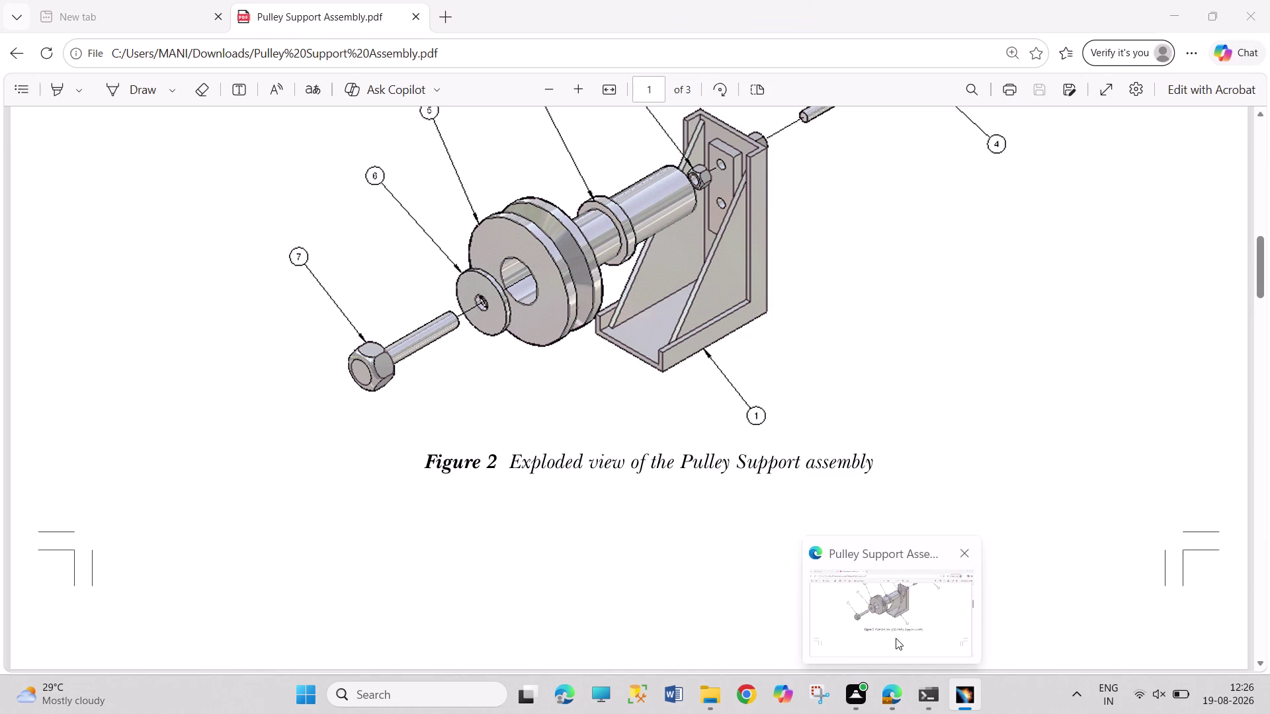
Scroll down to the bracket's sectioned front view in the PDF, then return to the sketch.
scroll(down, 3)
scroll(down, 3)
scroll(down, 3)
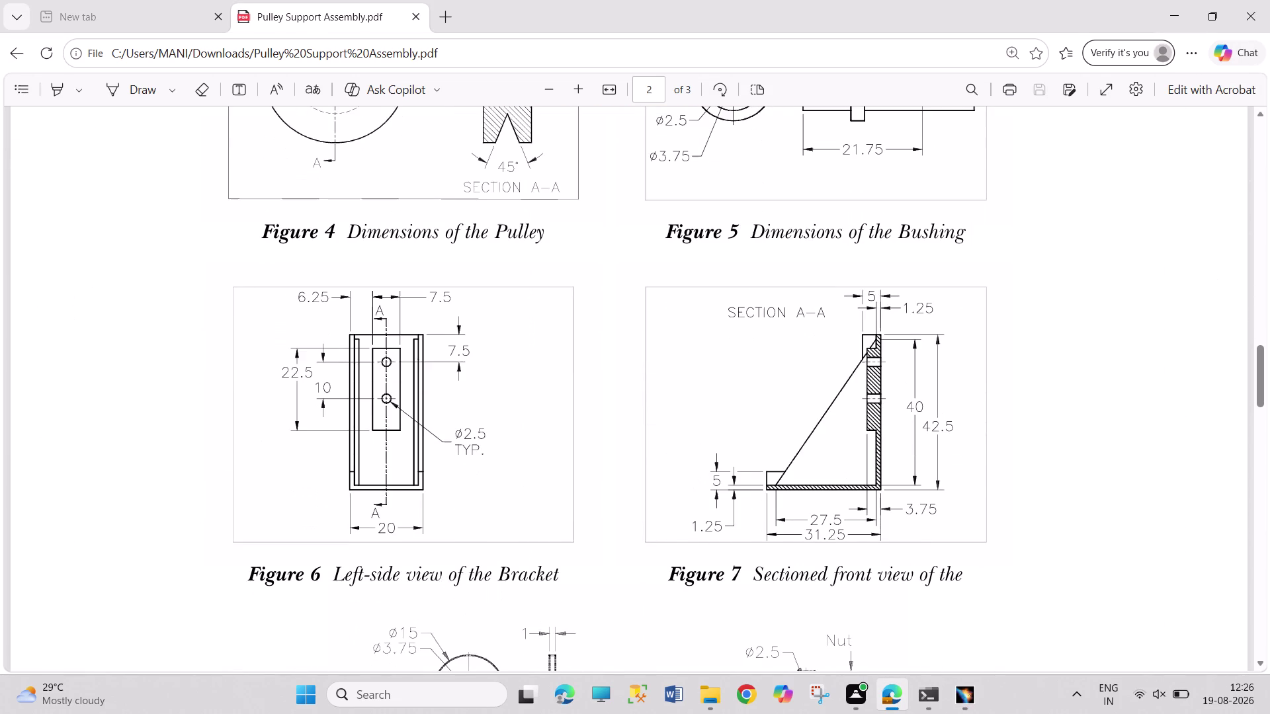
scroll(down, 3)
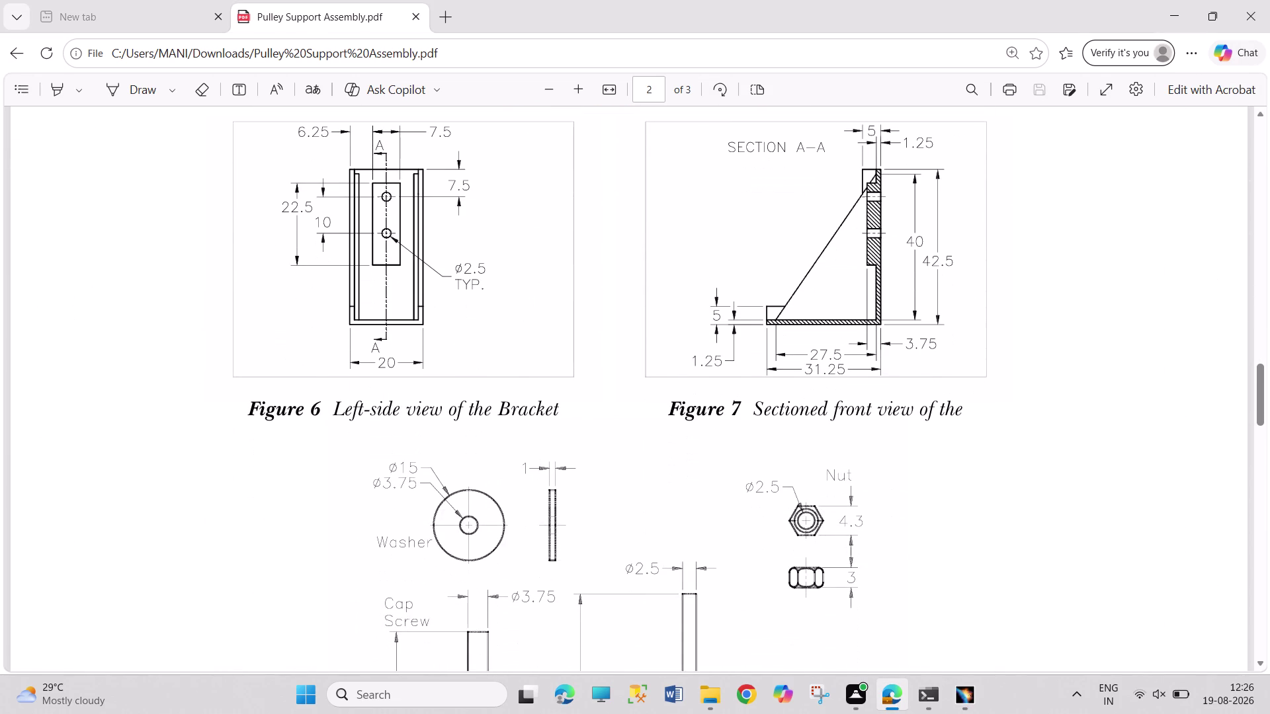
click(948, 697)
click(1077, 283)
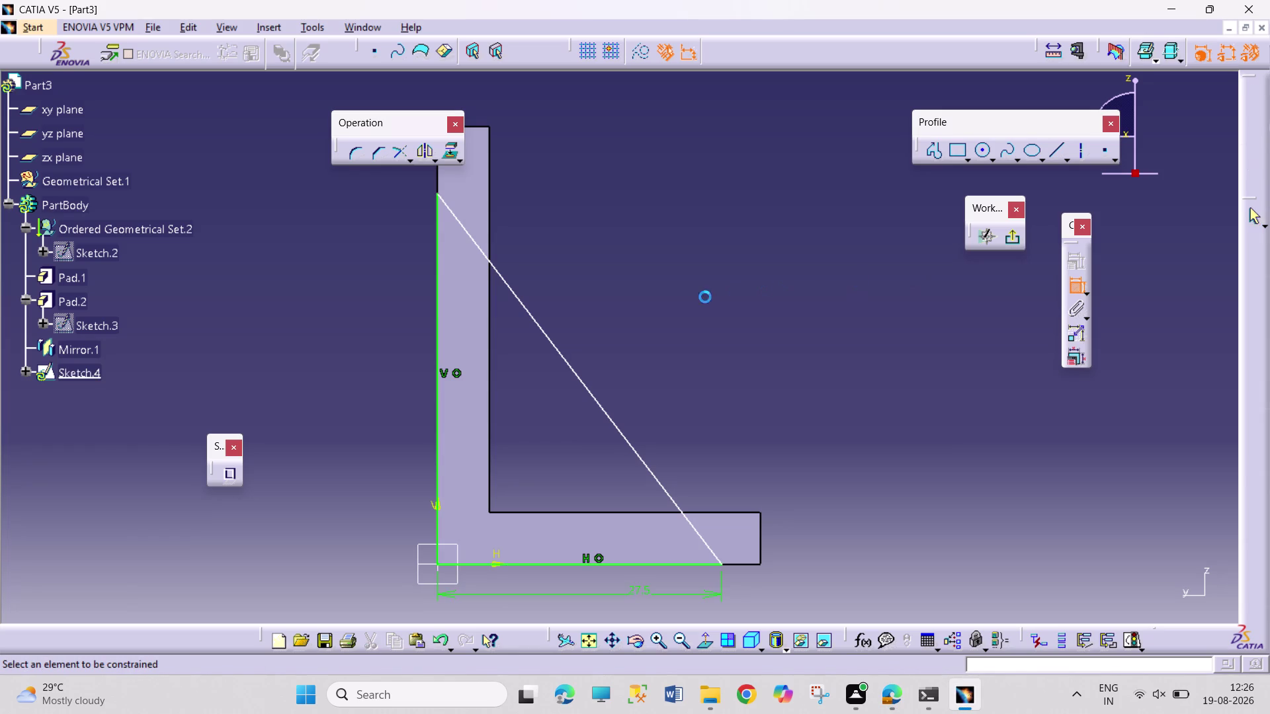
Dimension the gusset's upright edge to 40 and exit the sketch.
click(438, 315)
click(386, 312)
double_click(393, 311)
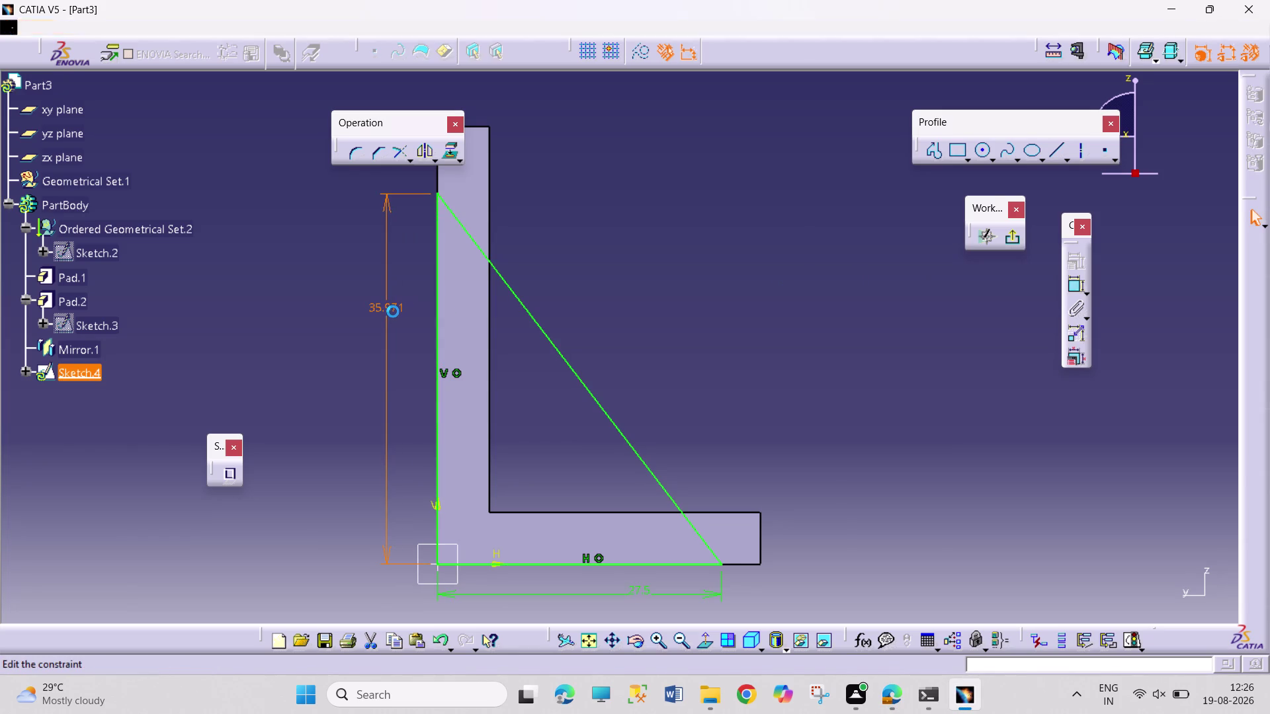
text(40)
key(Return)
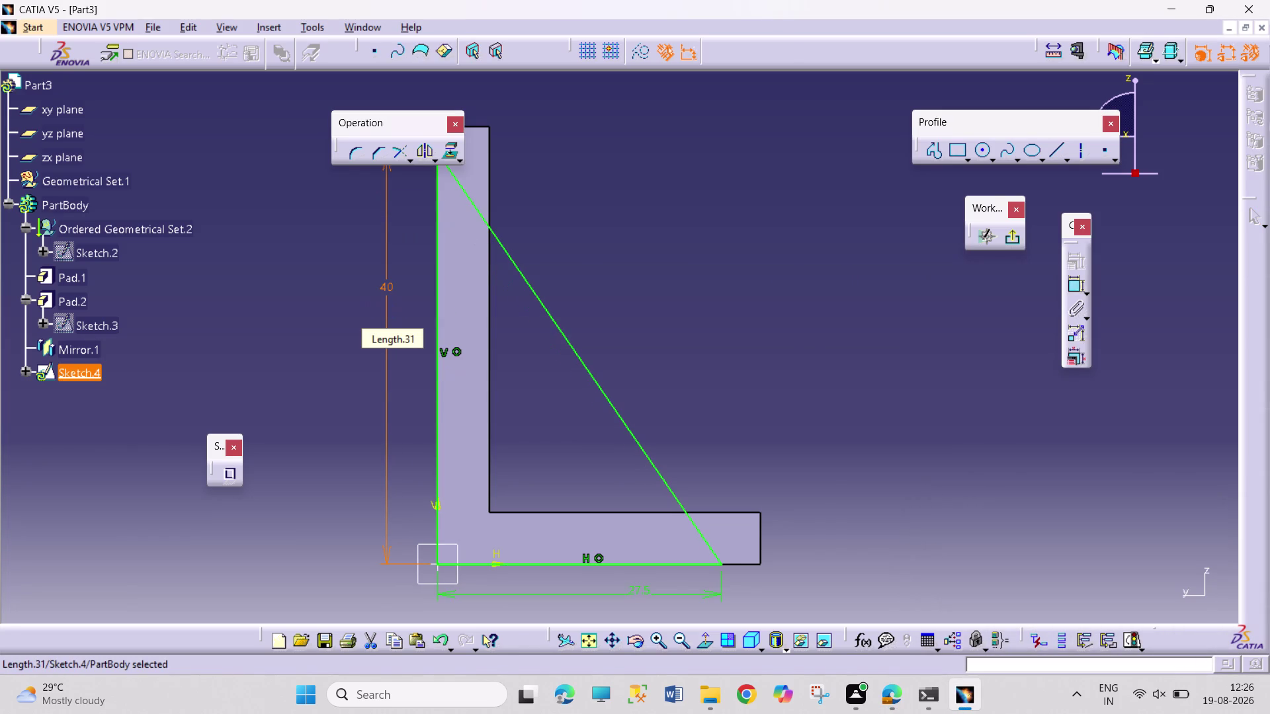
click(826, 316)
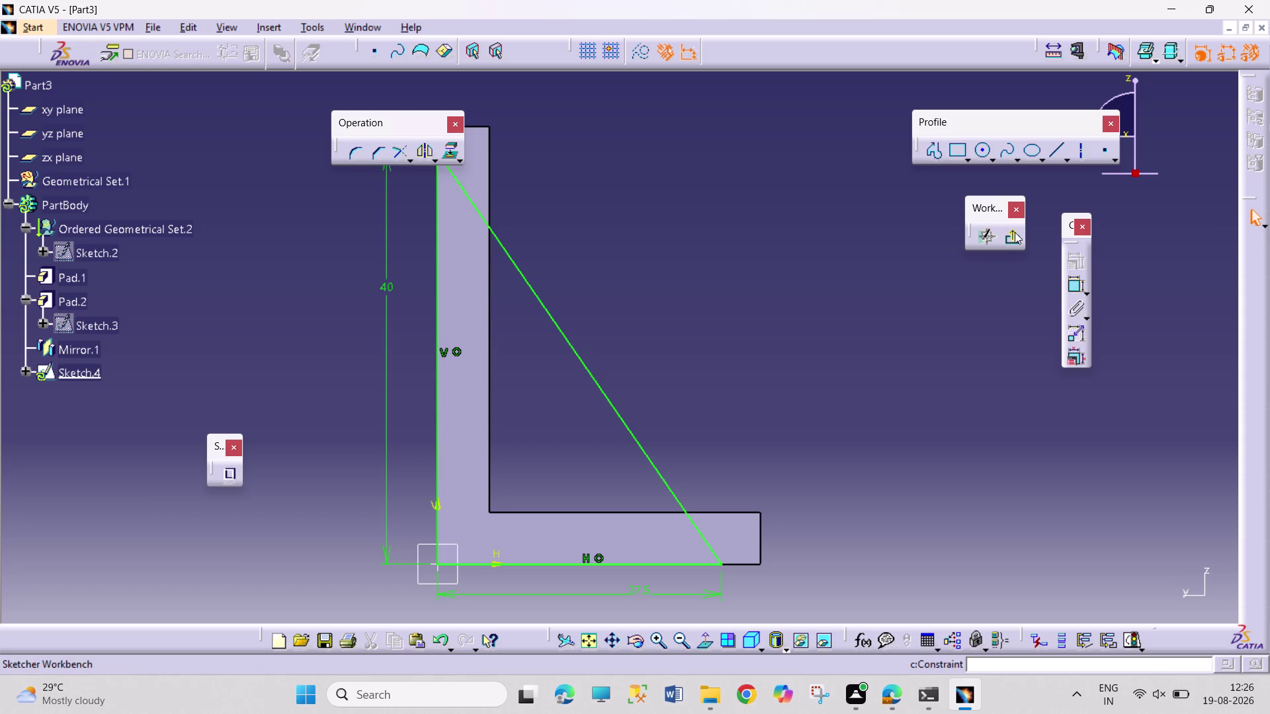
click(1018, 235)
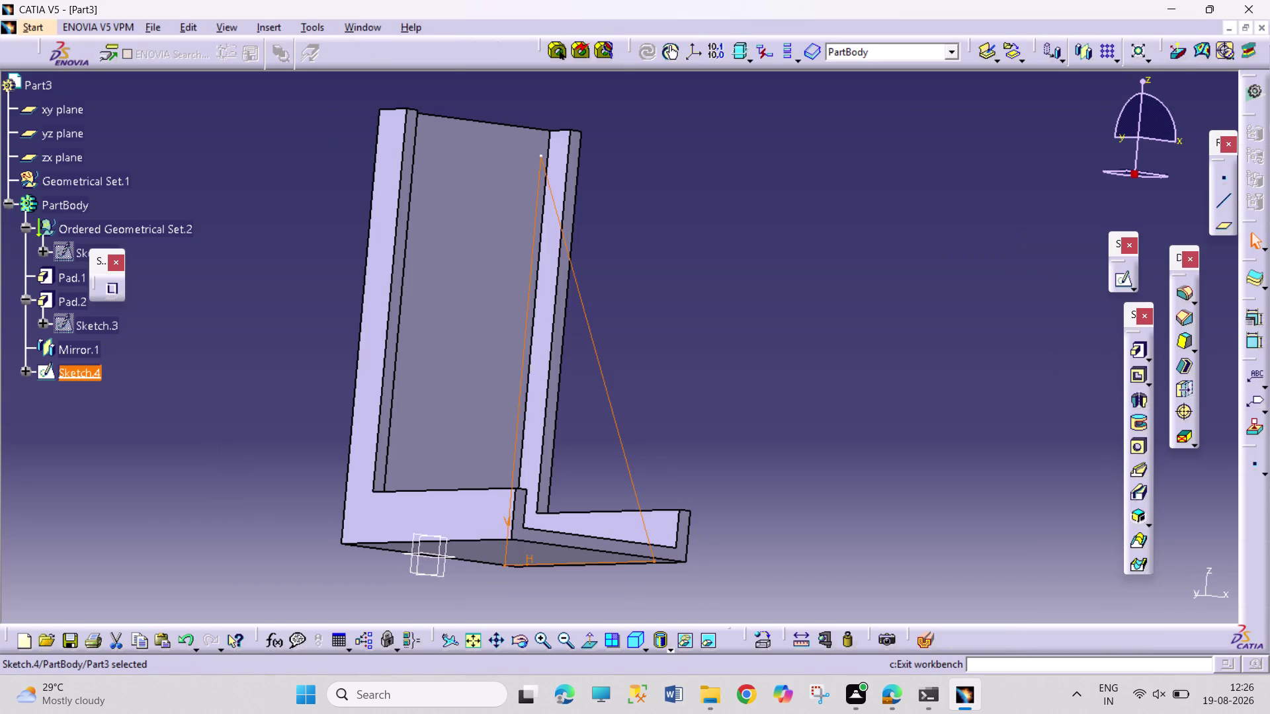
Pad Sketch.4 by 1.25 mm into the Pad.4 gusset and orbit to inspect it.
click(1138, 348)
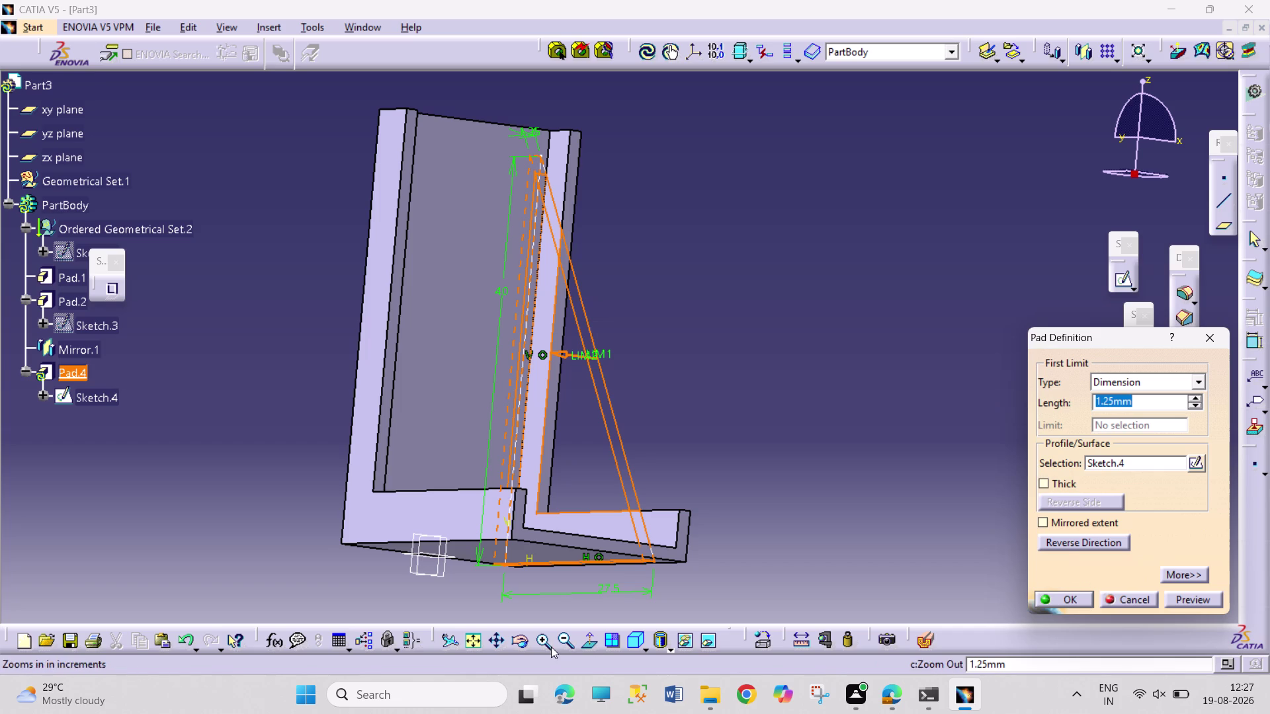
click(517, 637)
drag(700, 262, 540, 335)
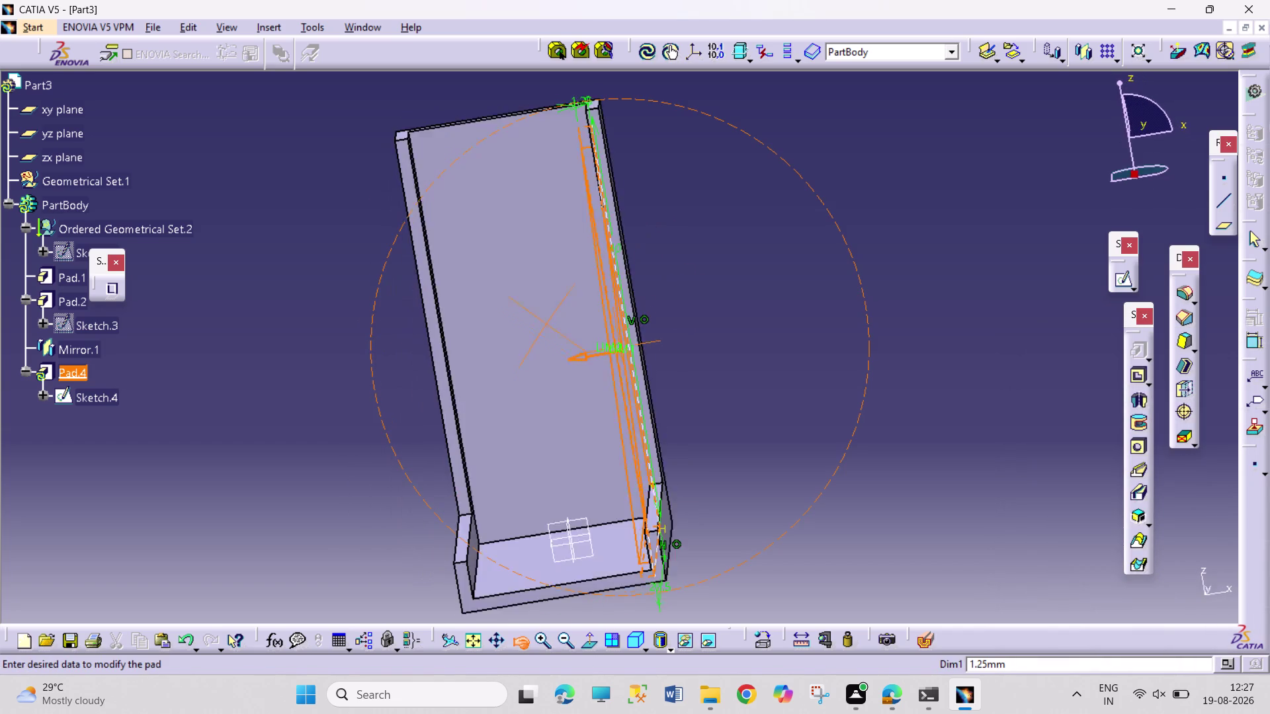
drag(539, 335, 591, 357)
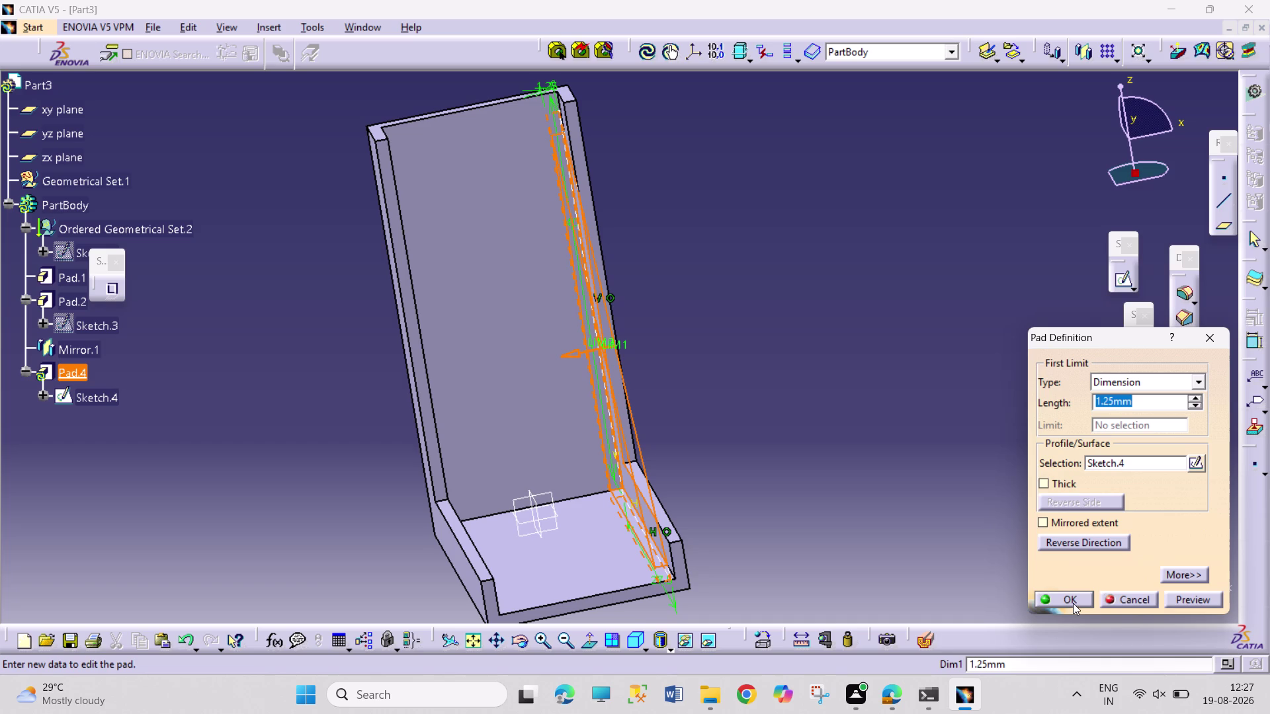
click(1073, 603)
click(955, 560)
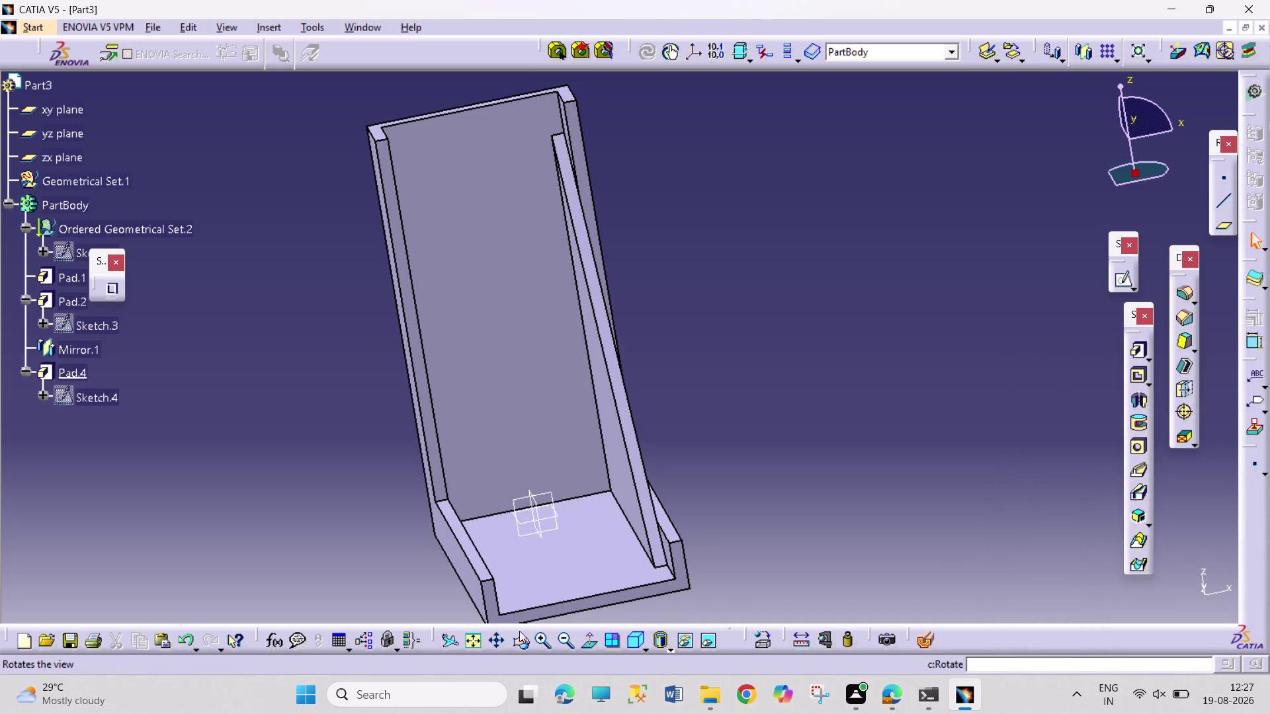
drag(520, 639, 527, 634)
drag(791, 518, 686, 530)
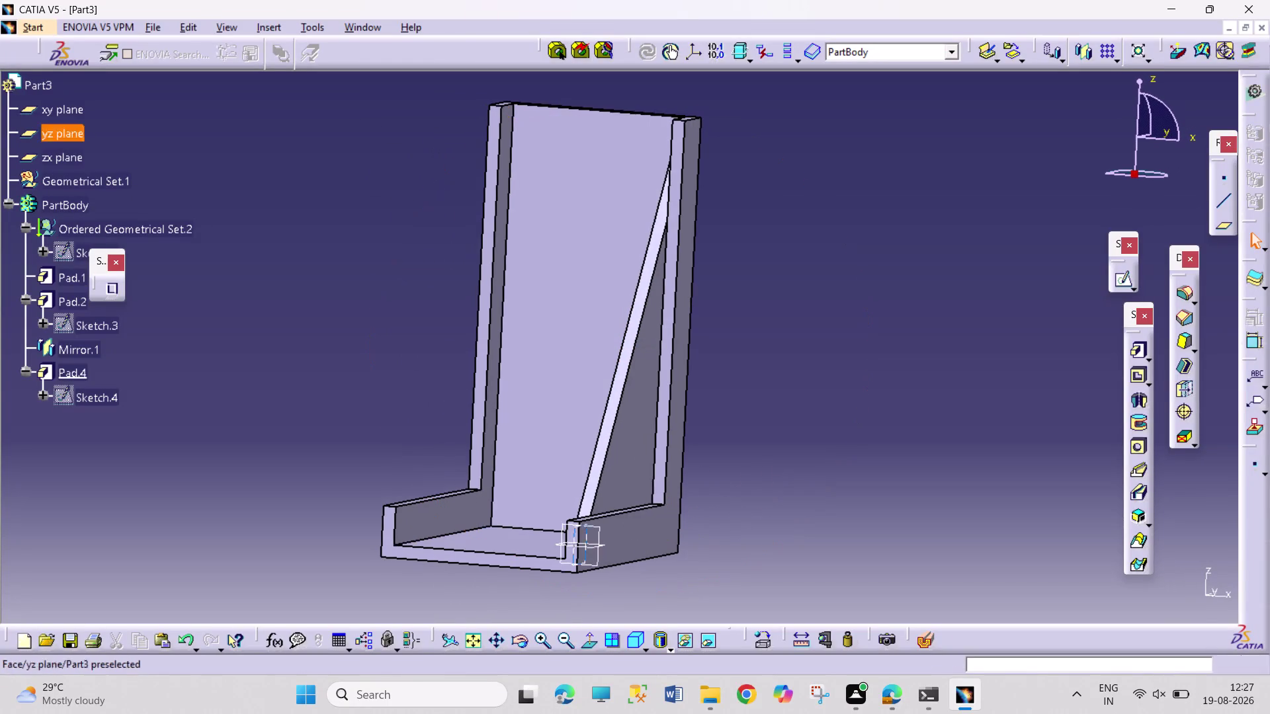
click(474, 513)
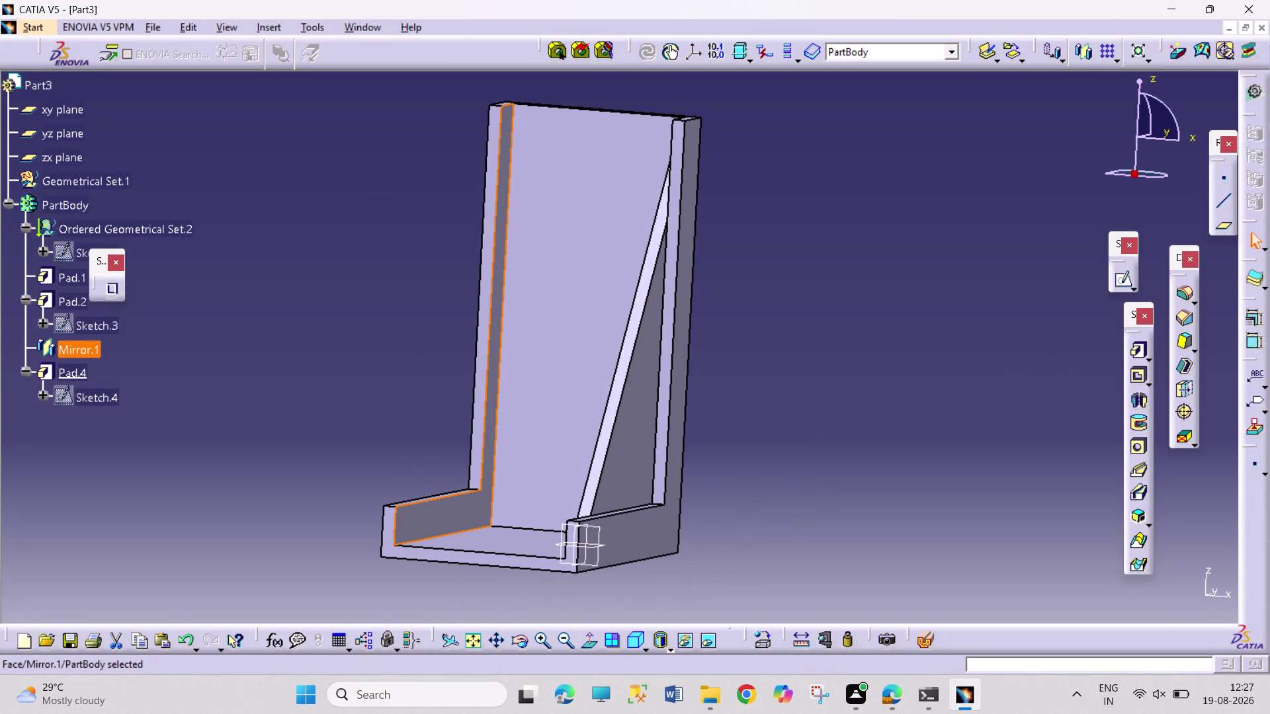
click(1116, 279)
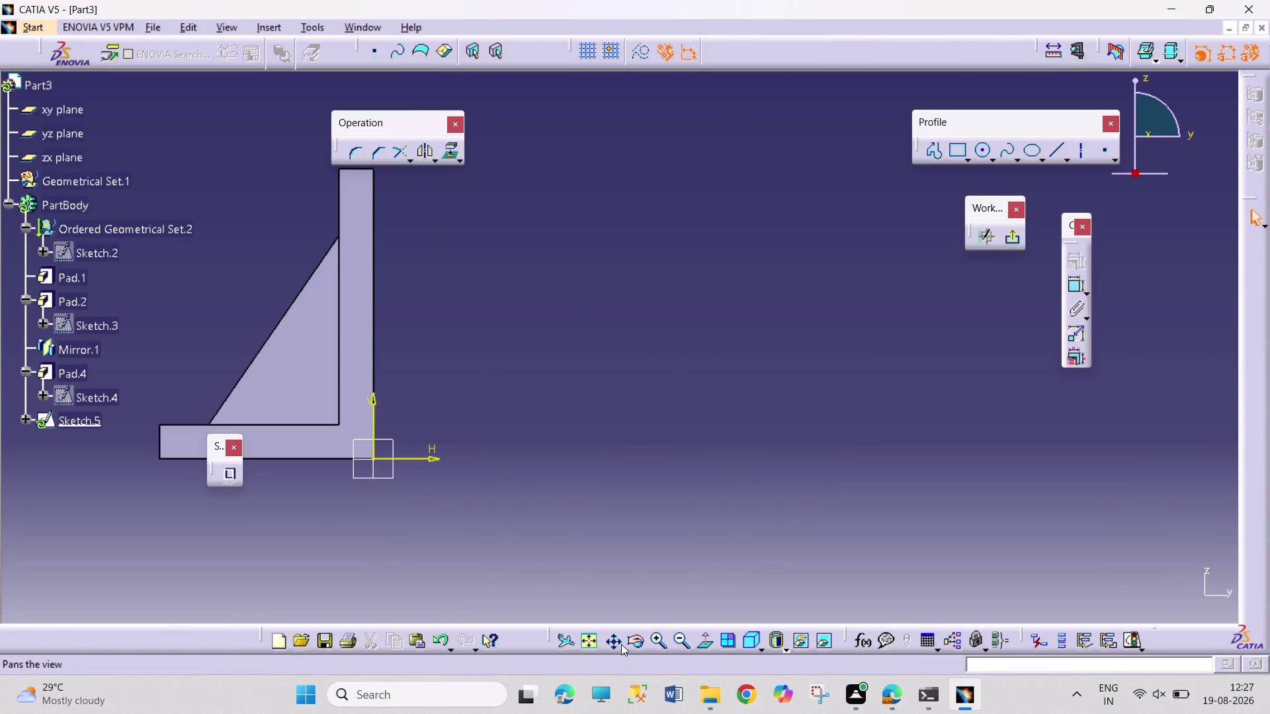
click(592, 637)
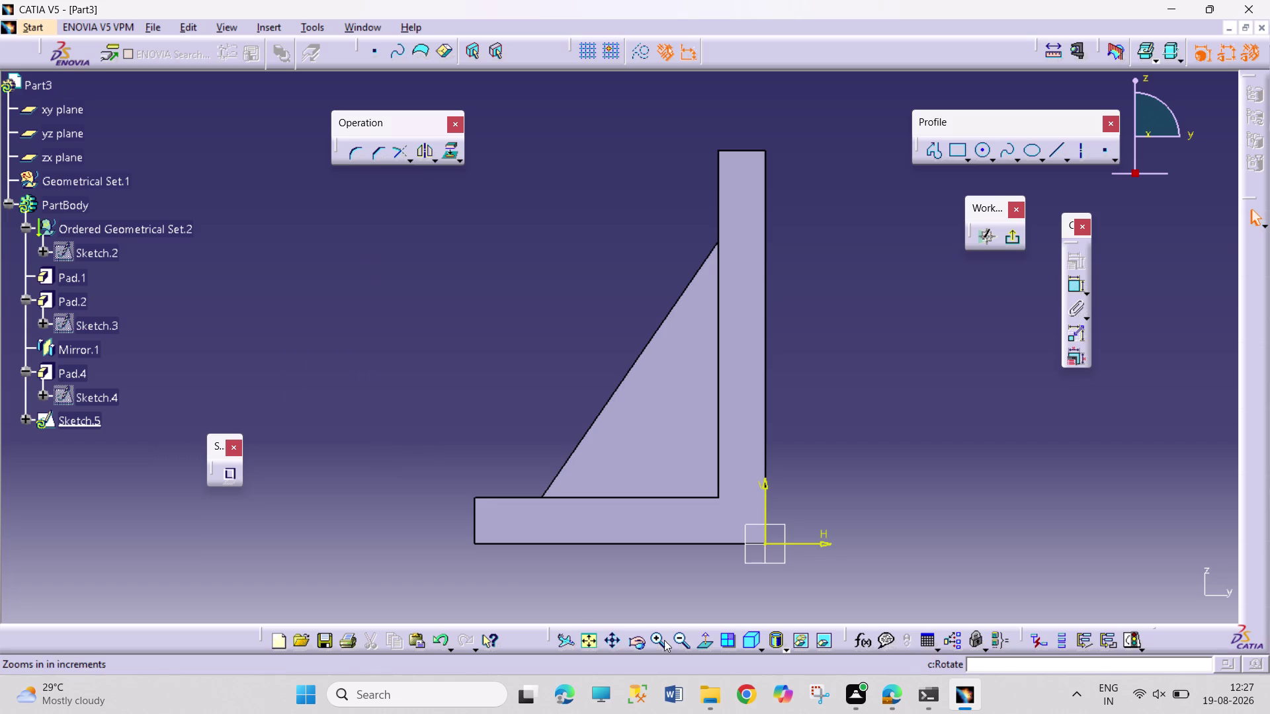
click(664, 640)
click(678, 645)
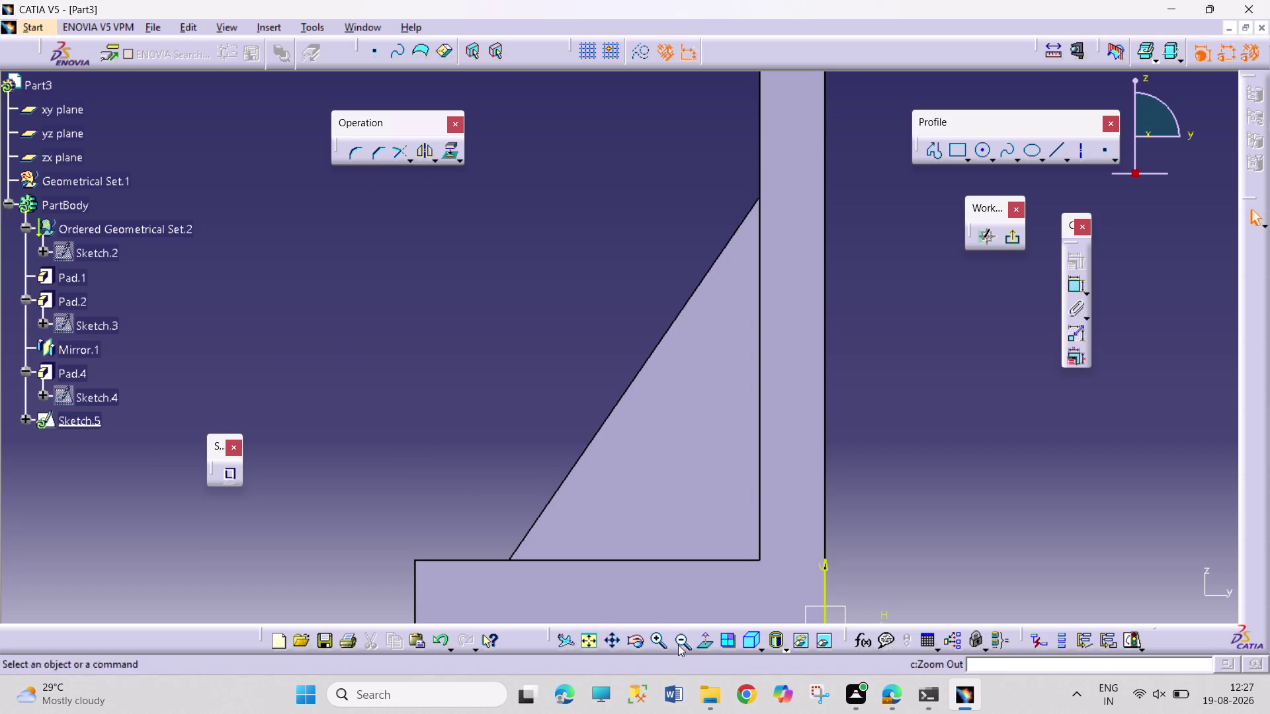
click(678, 645)
click(661, 648)
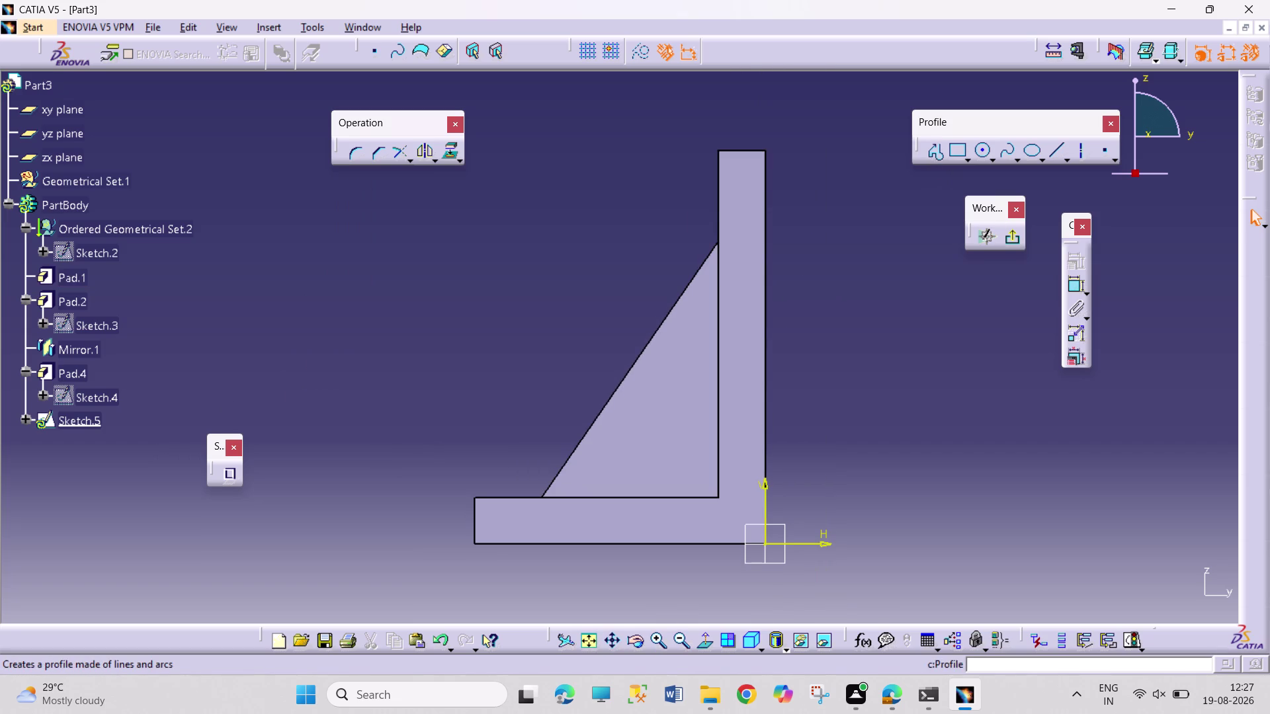
click(450, 155)
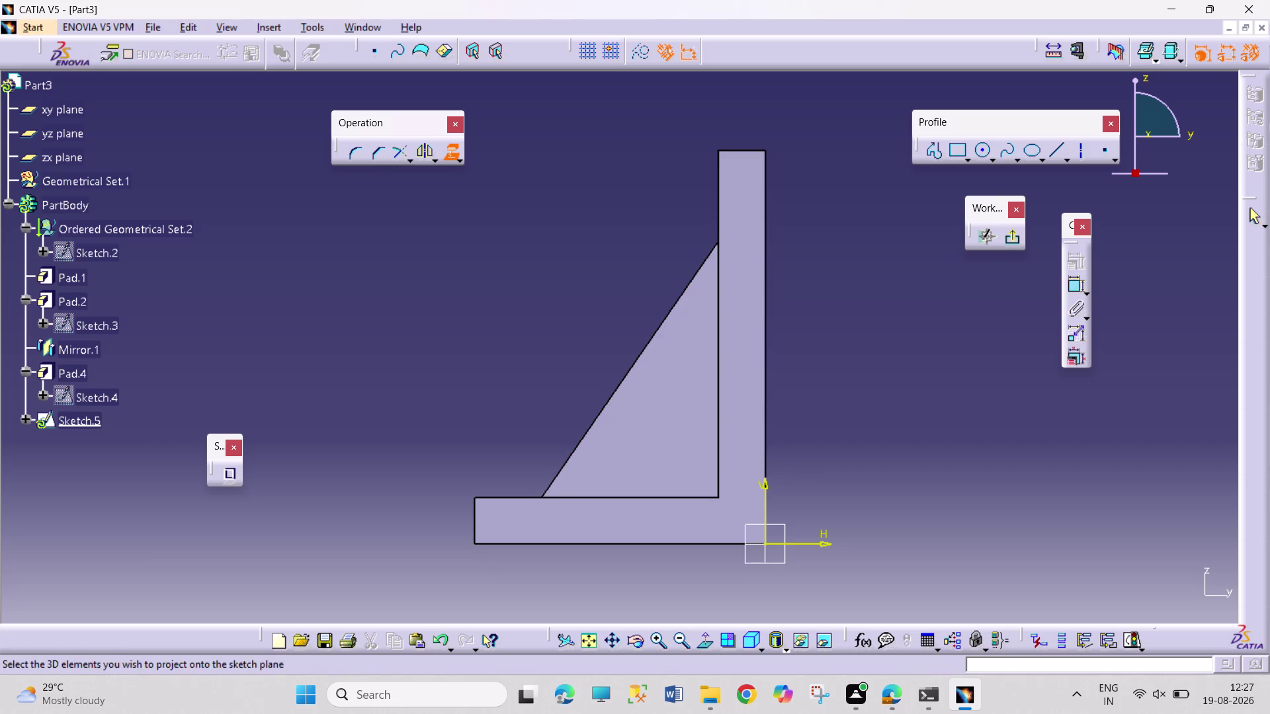
click(448, 159)
click(534, 245)
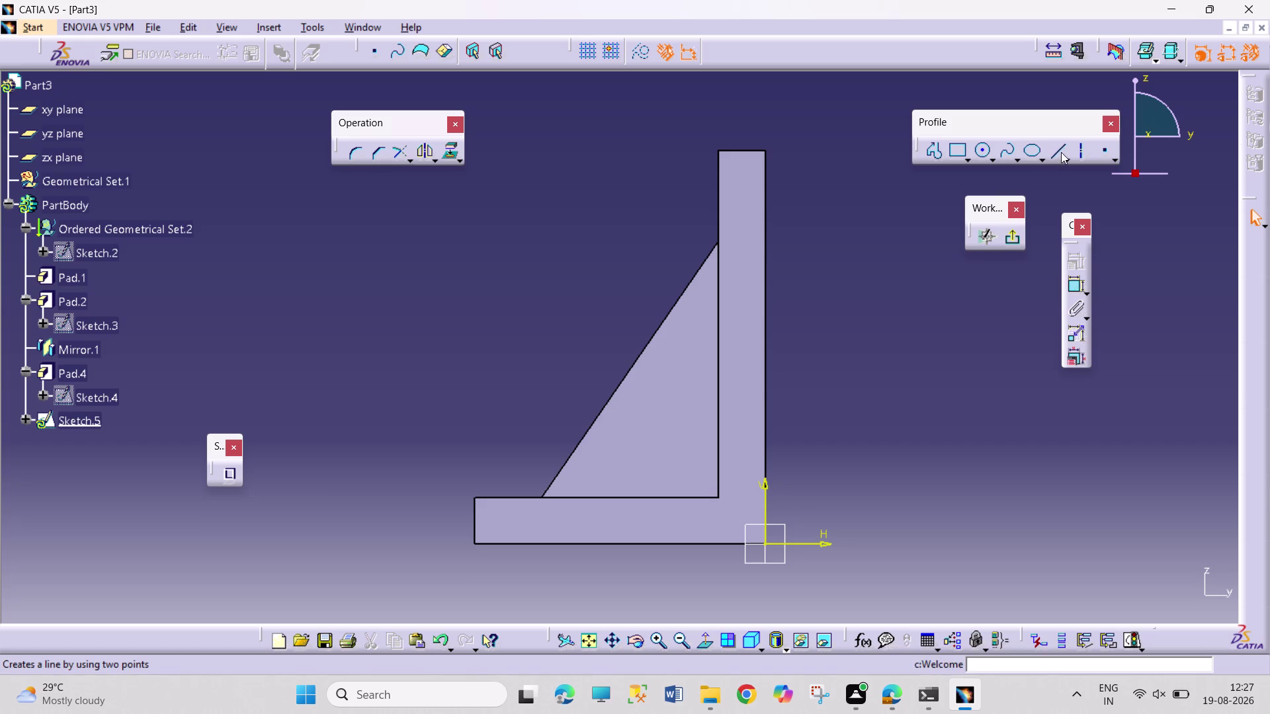
click(924, 154)
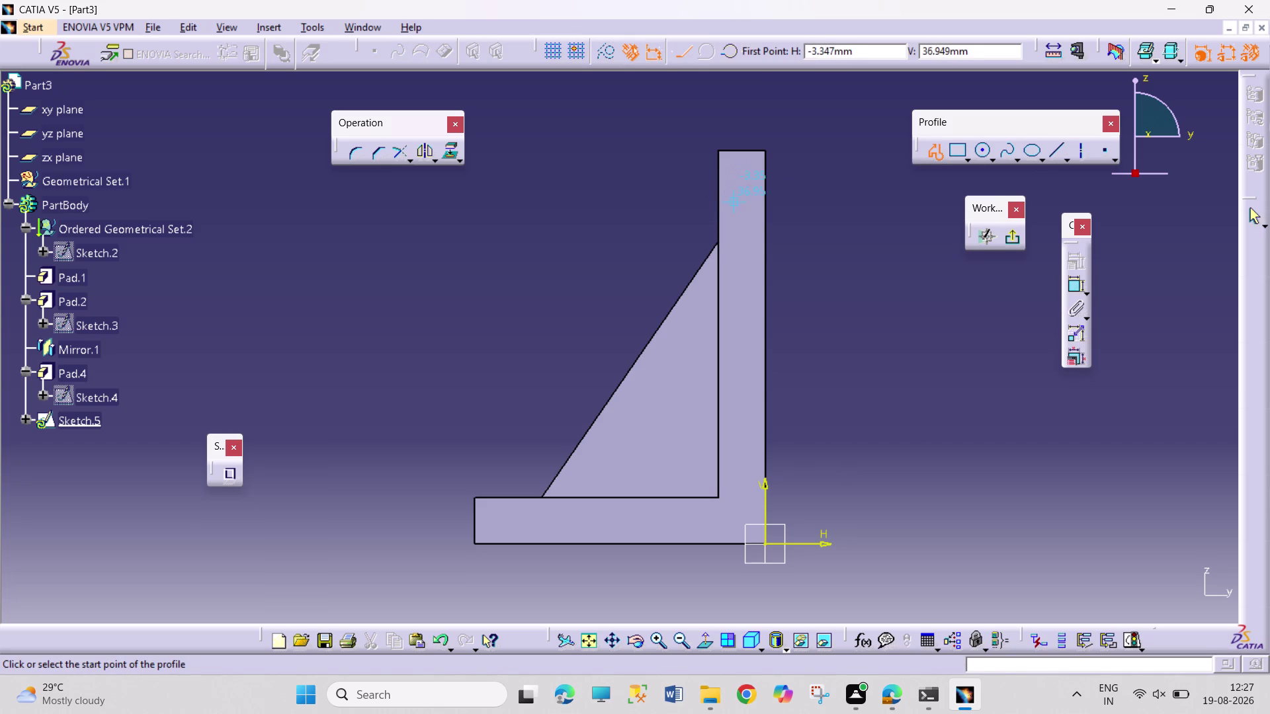
click(640, 641)
drag(545, 368, 583, 391)
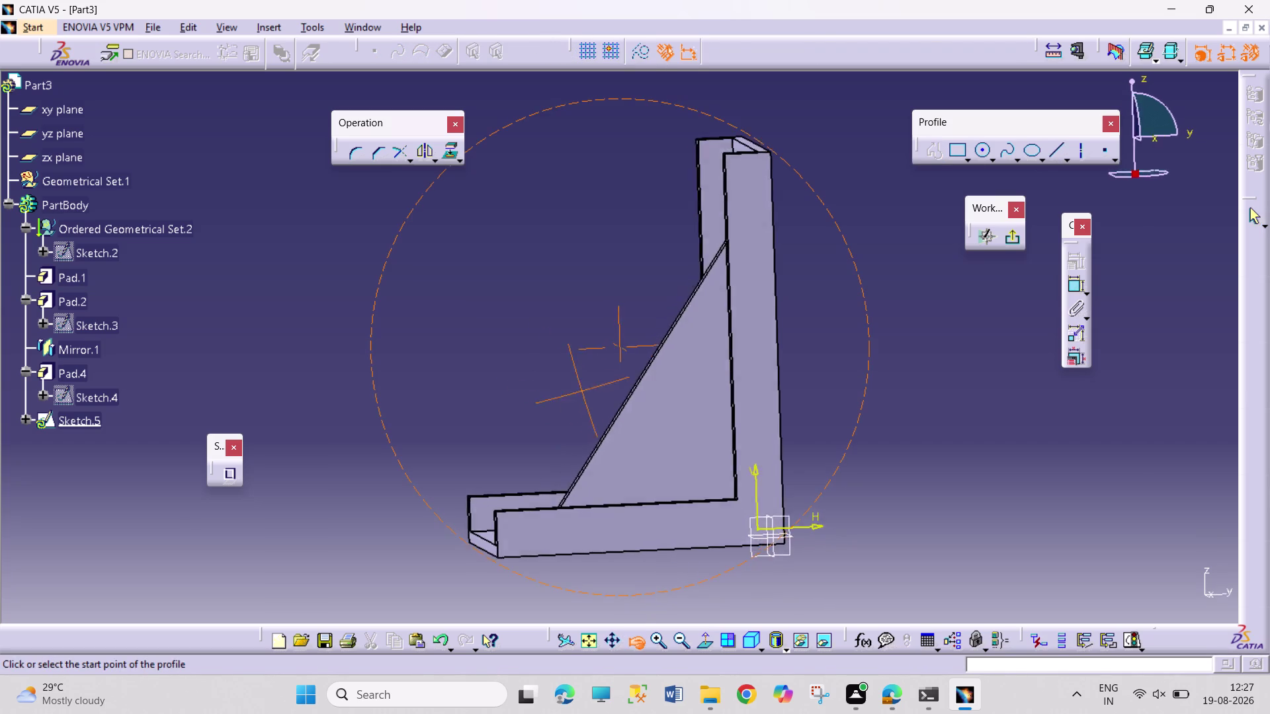
drag(583, 391, 963, 404)
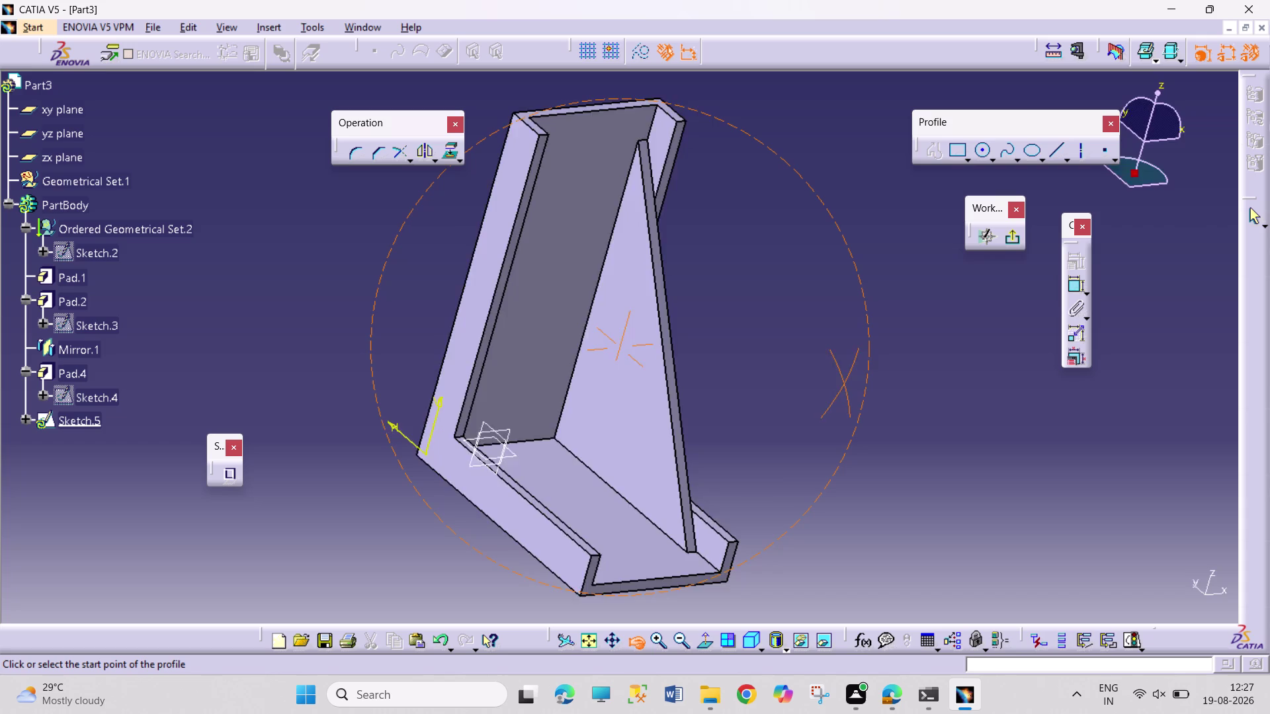
drag(963, 404, 876, 417)
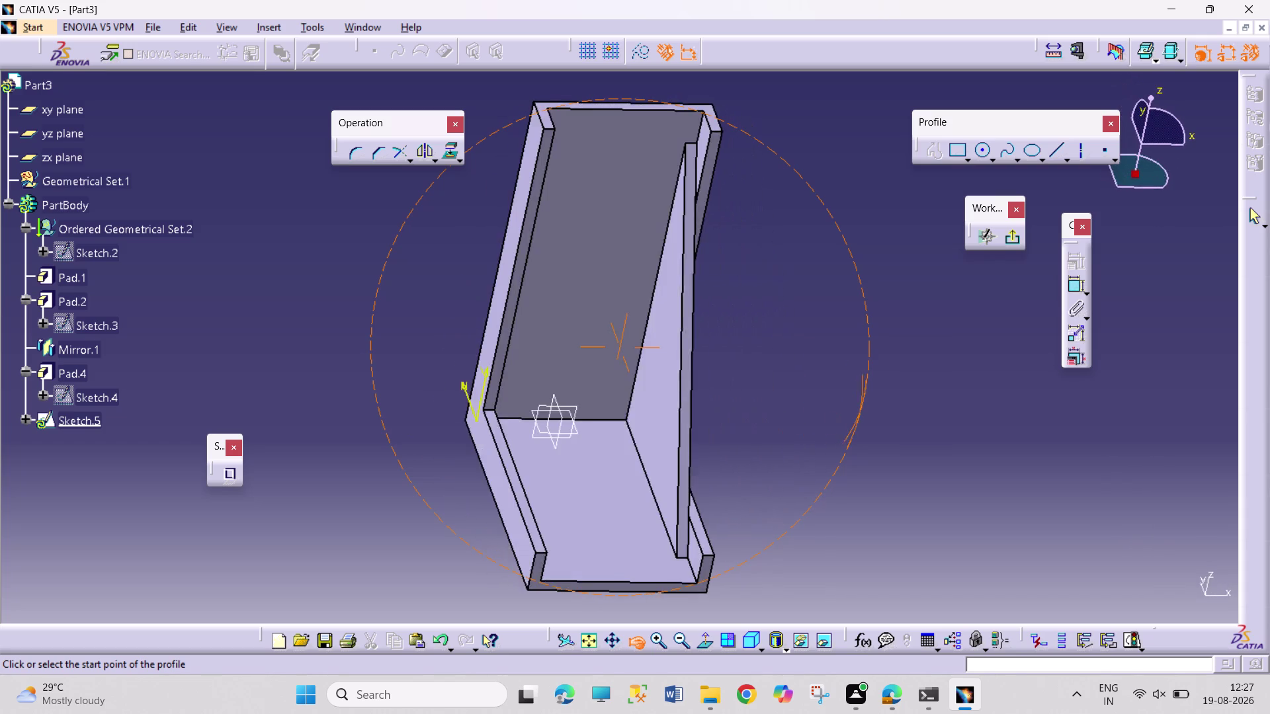
drag(877, 416, 858, 417)
click(899, 703)
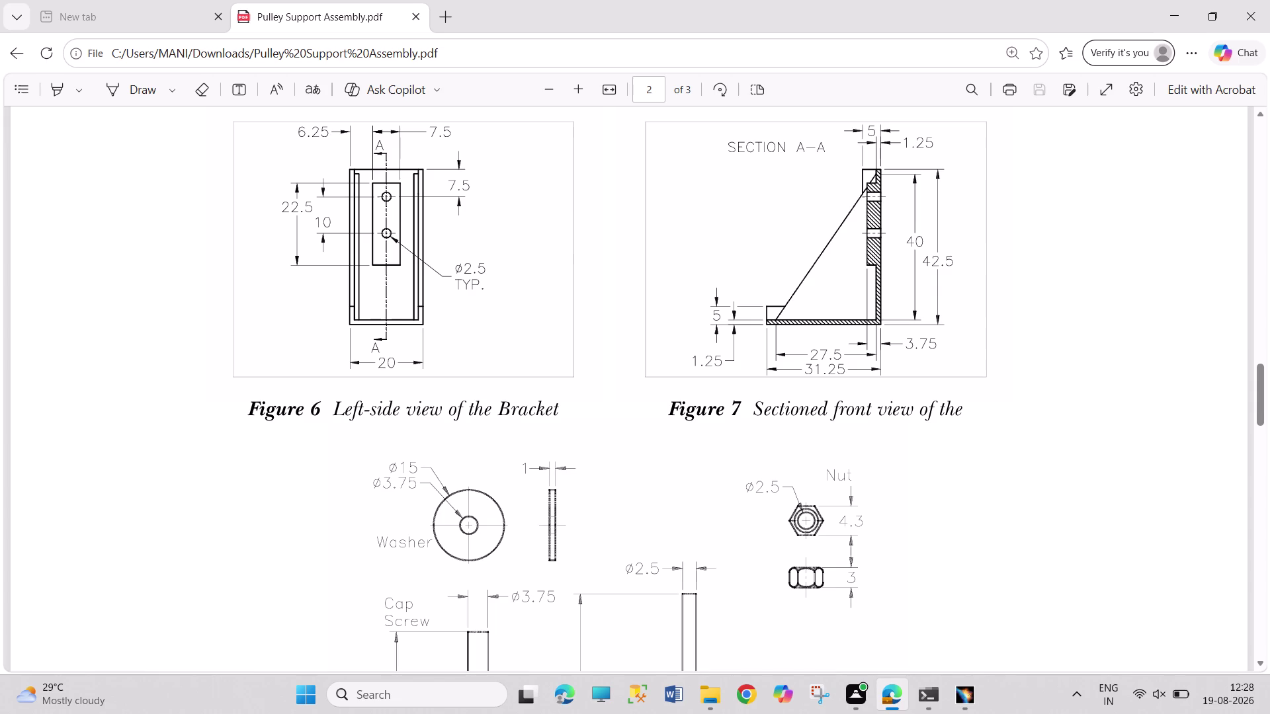
click(952, 698)
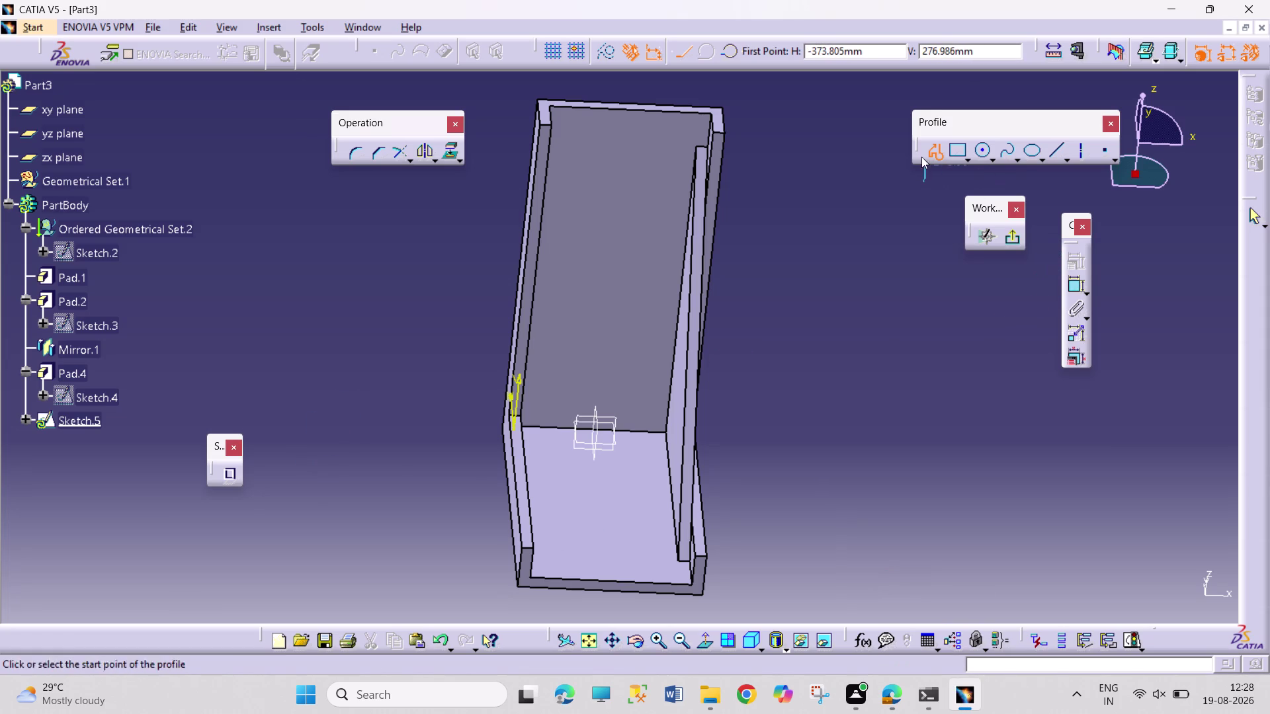
Edit Sketch.4, change its 40 height dimension to 40+1.25 (41.25), and exit the sketch.
click(942, 149)
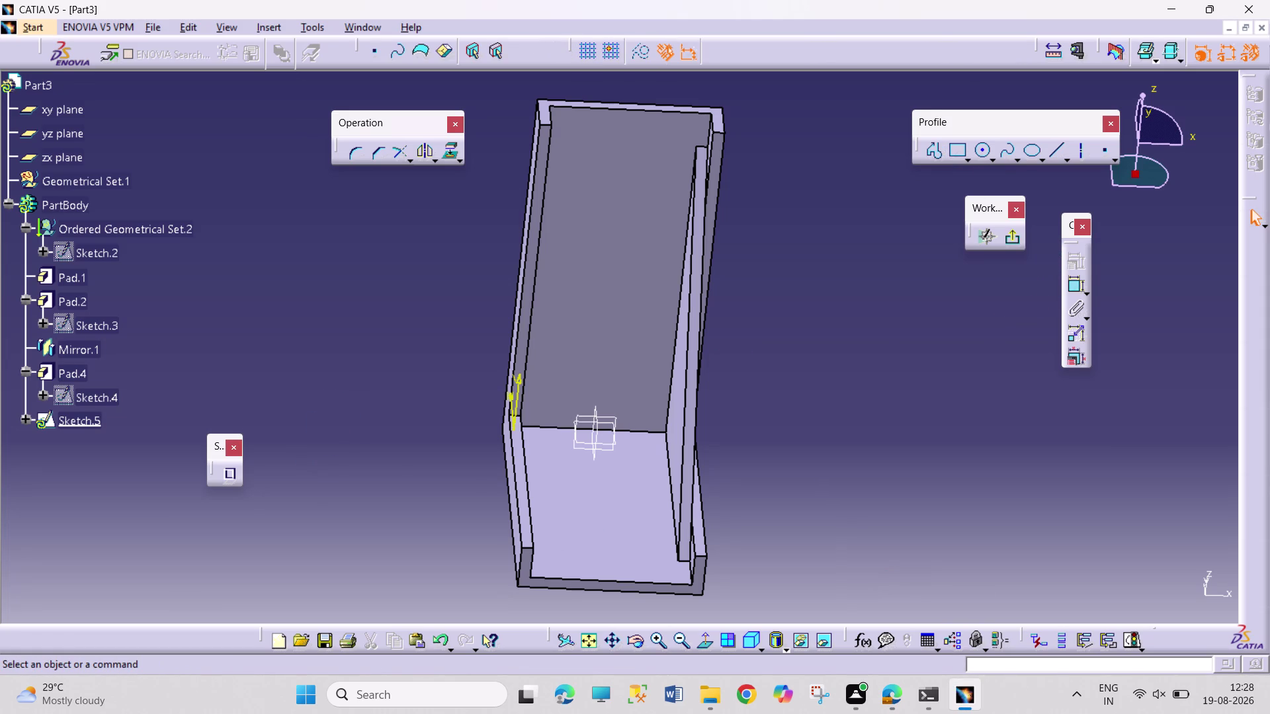
double_click(64, 400)
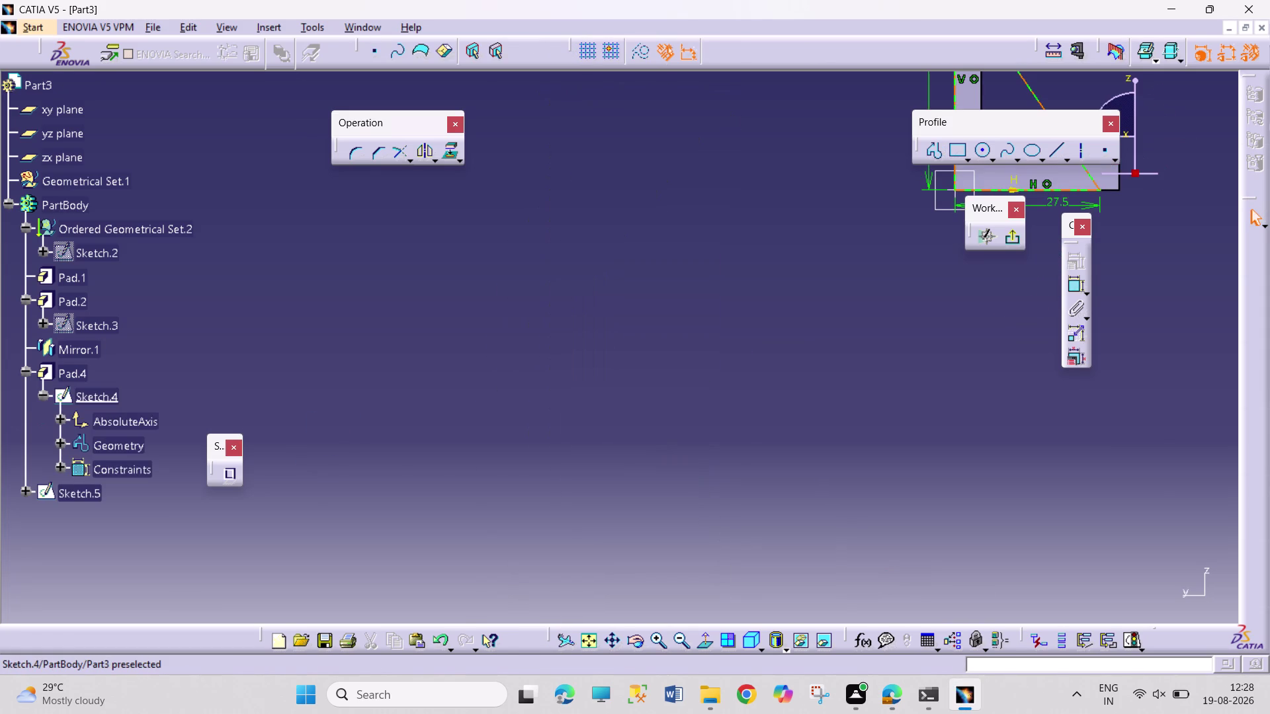
click(598, 642)
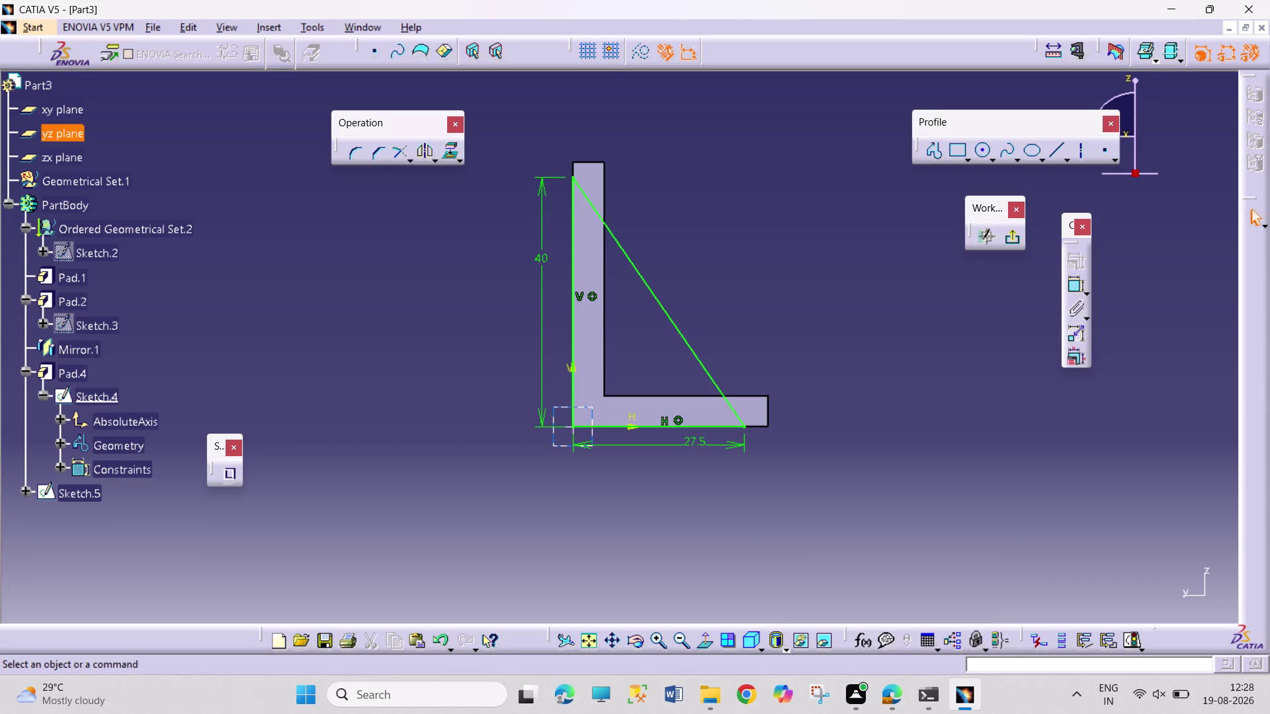
double_click(541, 260)
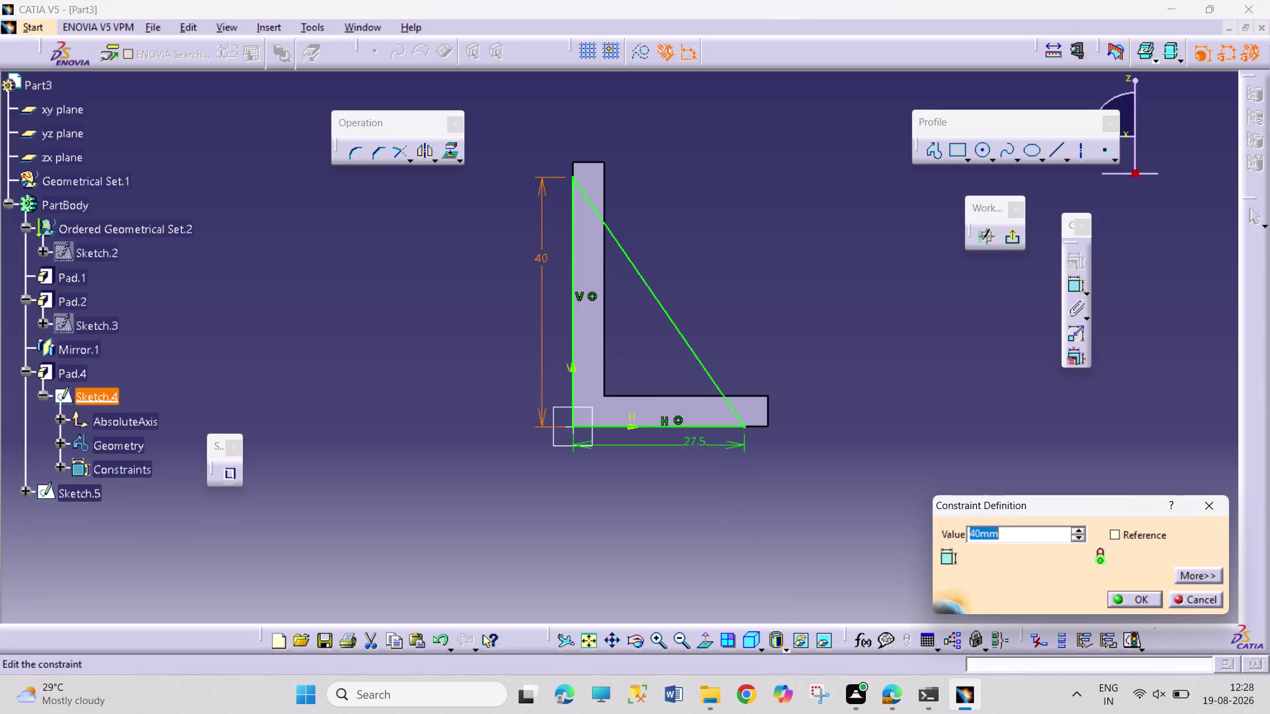
text(40)
text(+1)
text(.25)
key(Return)
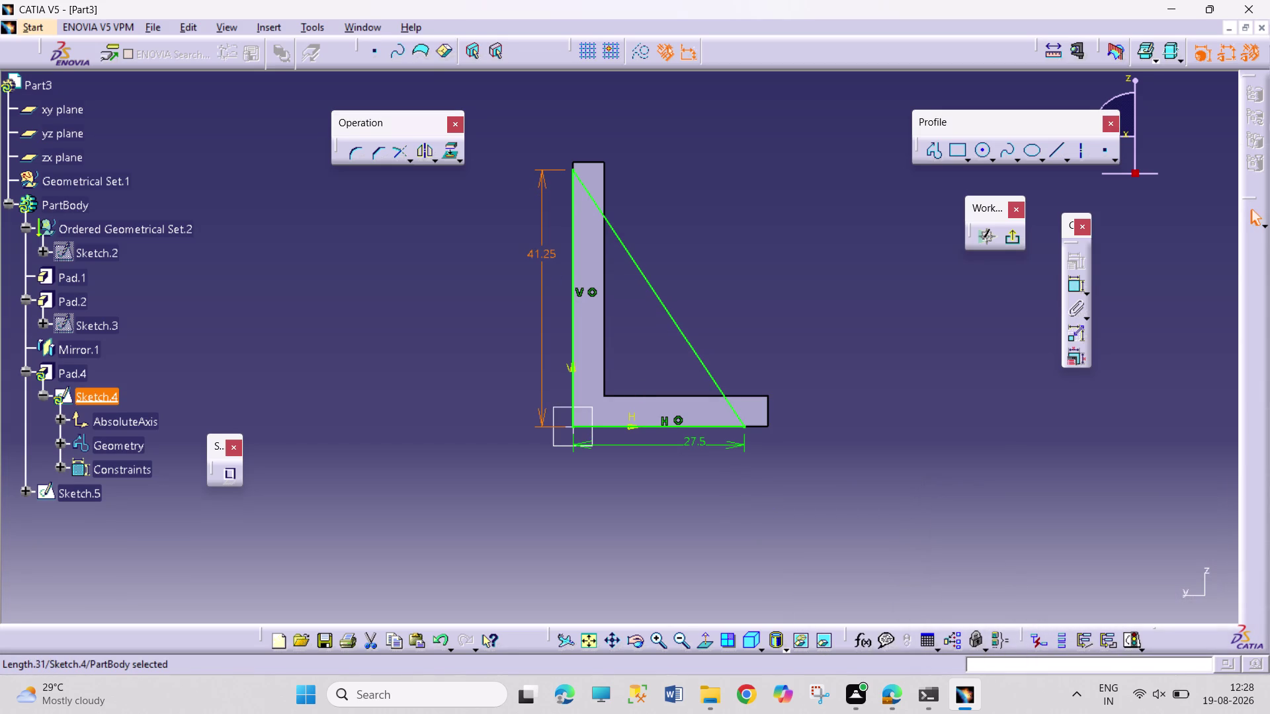
click(990, 377)
click(1009, 236)
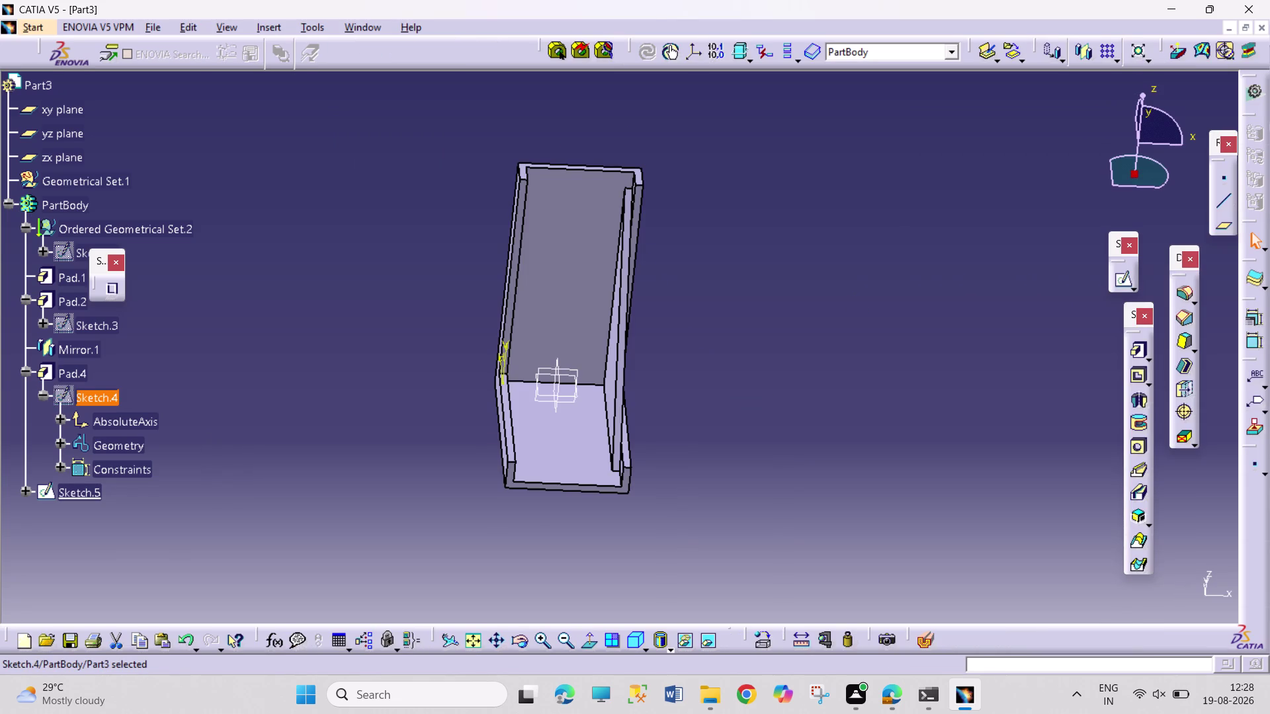
Orbit to the bracket's other side face and start a new sketch on it.
click(525, 646)
drag(709, 556, 574, 509)
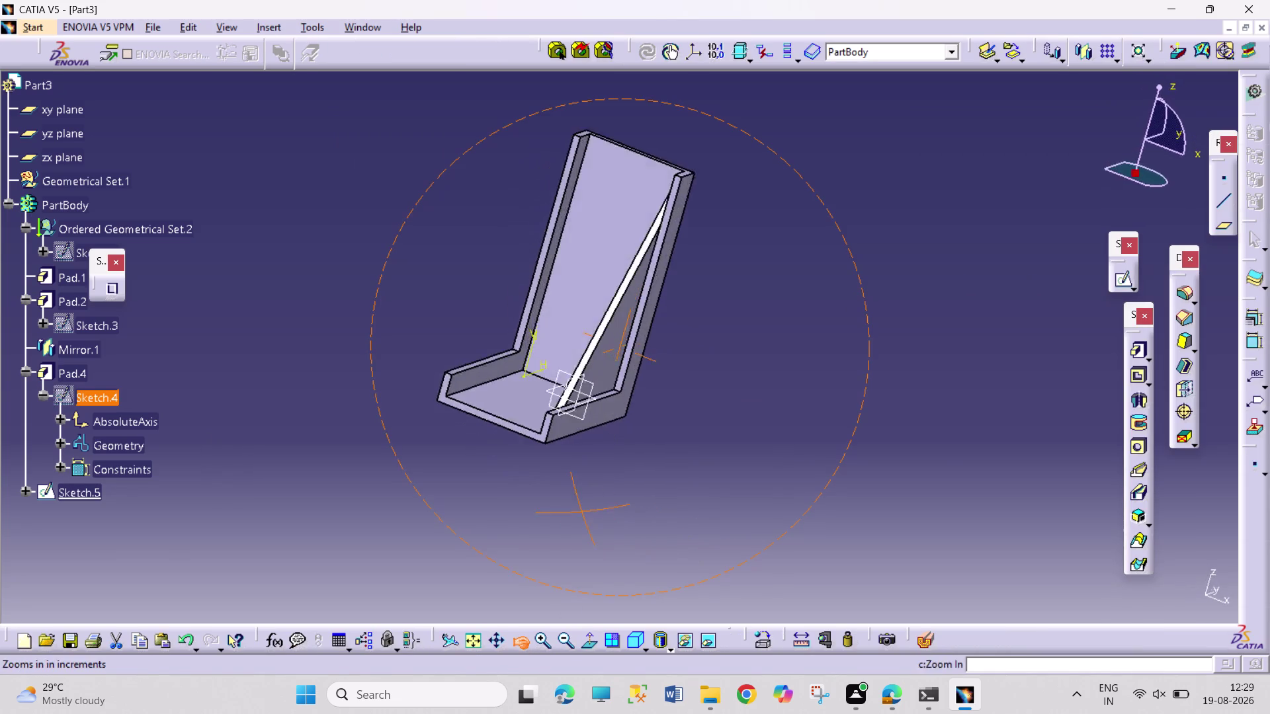
drag(575, 509, 472, 398)
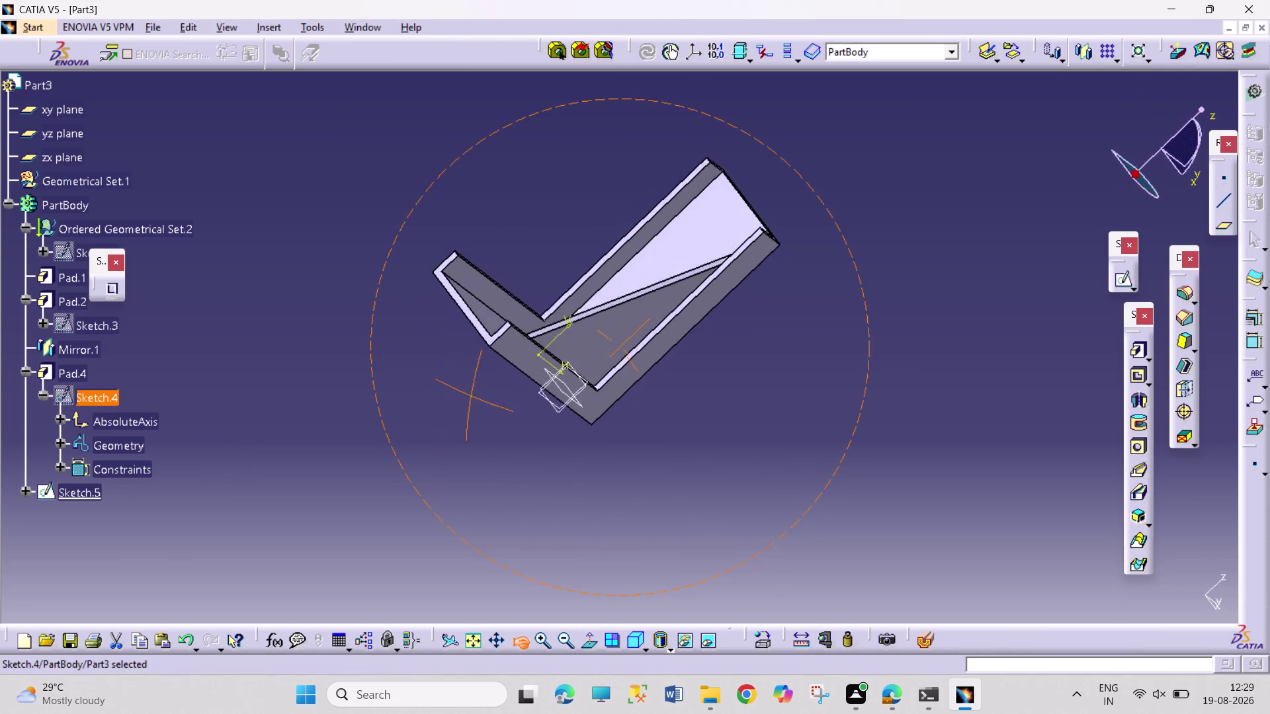
drag(472, 398, 649, 525)
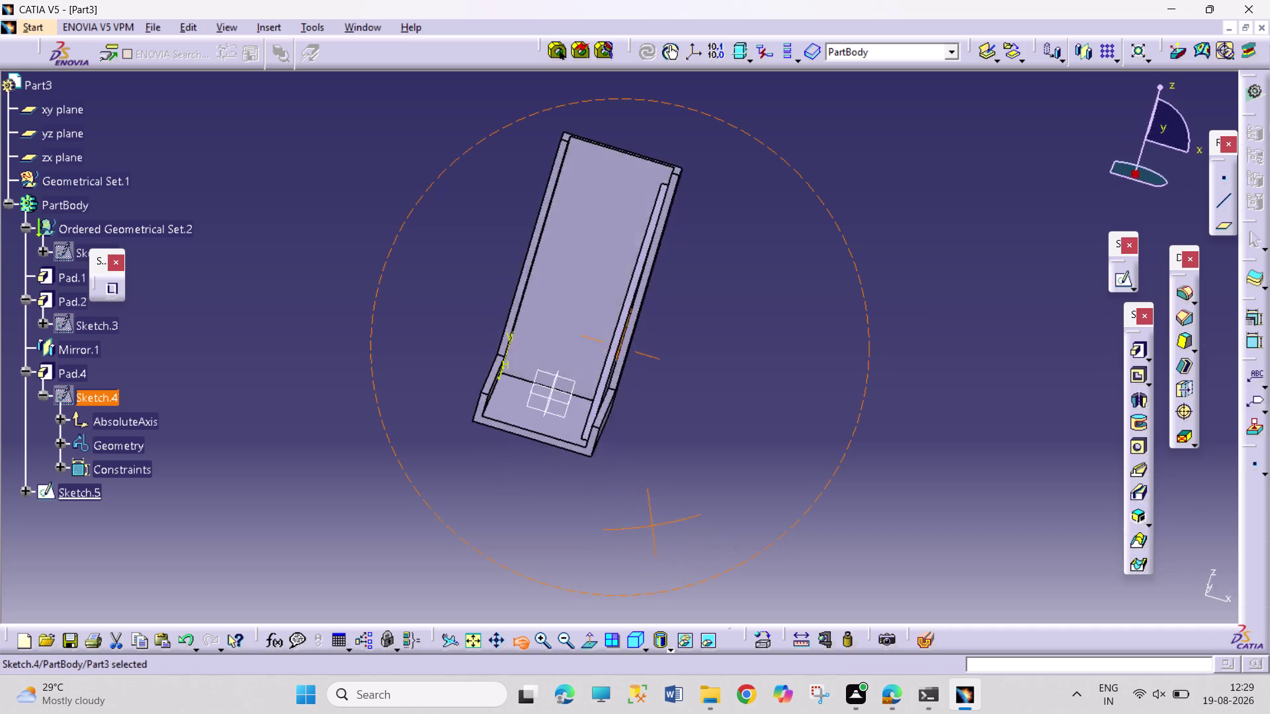
drag(649, 525, 536, 504)
click(479, 340)
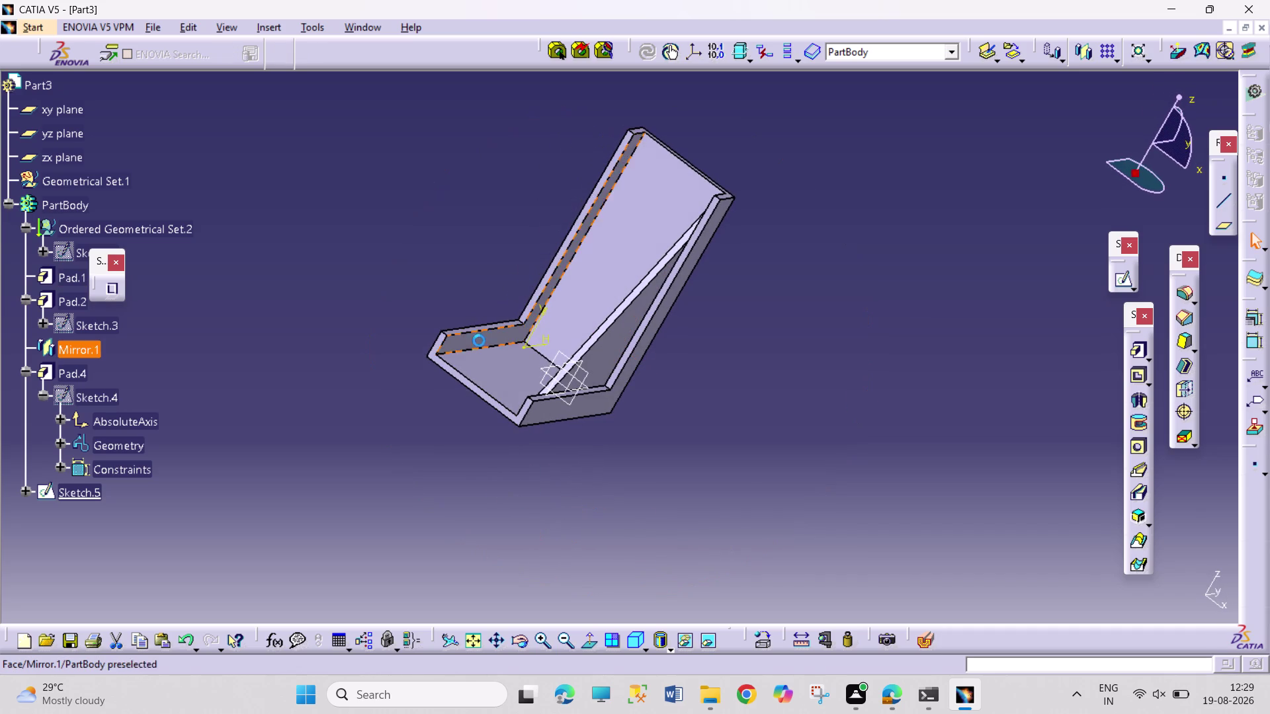
click(1117, 278)
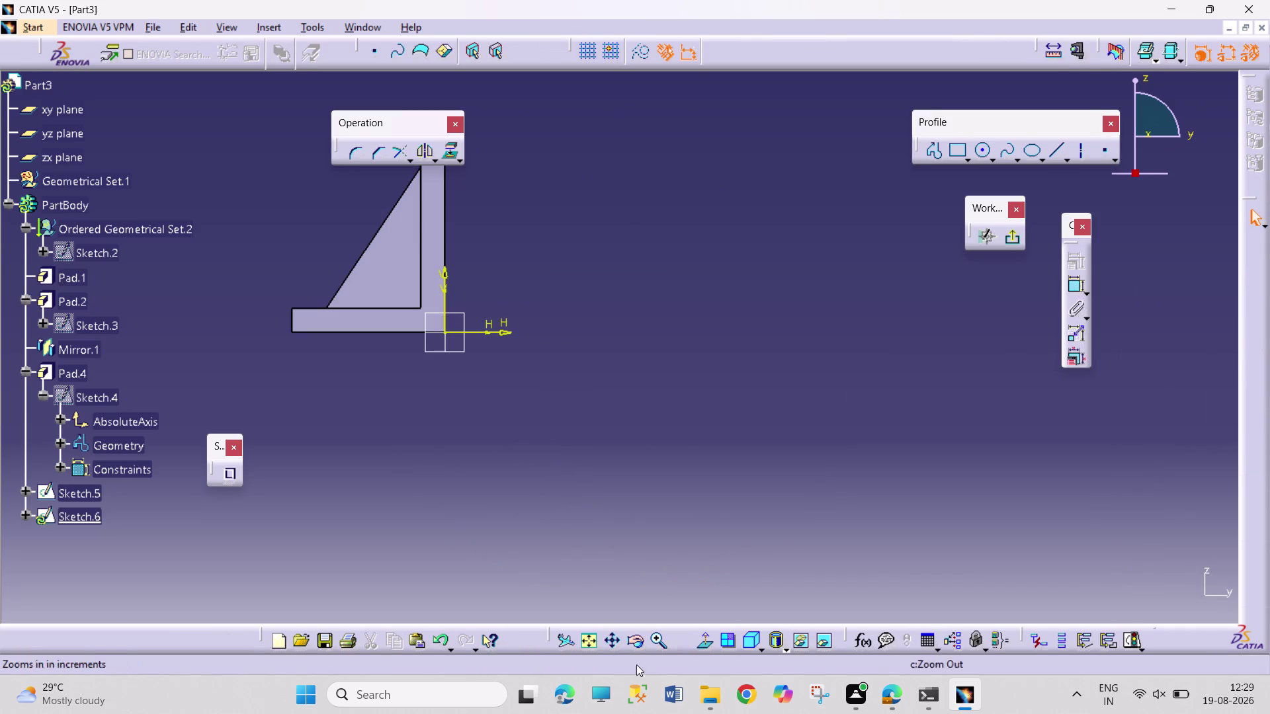
click(592, 642)
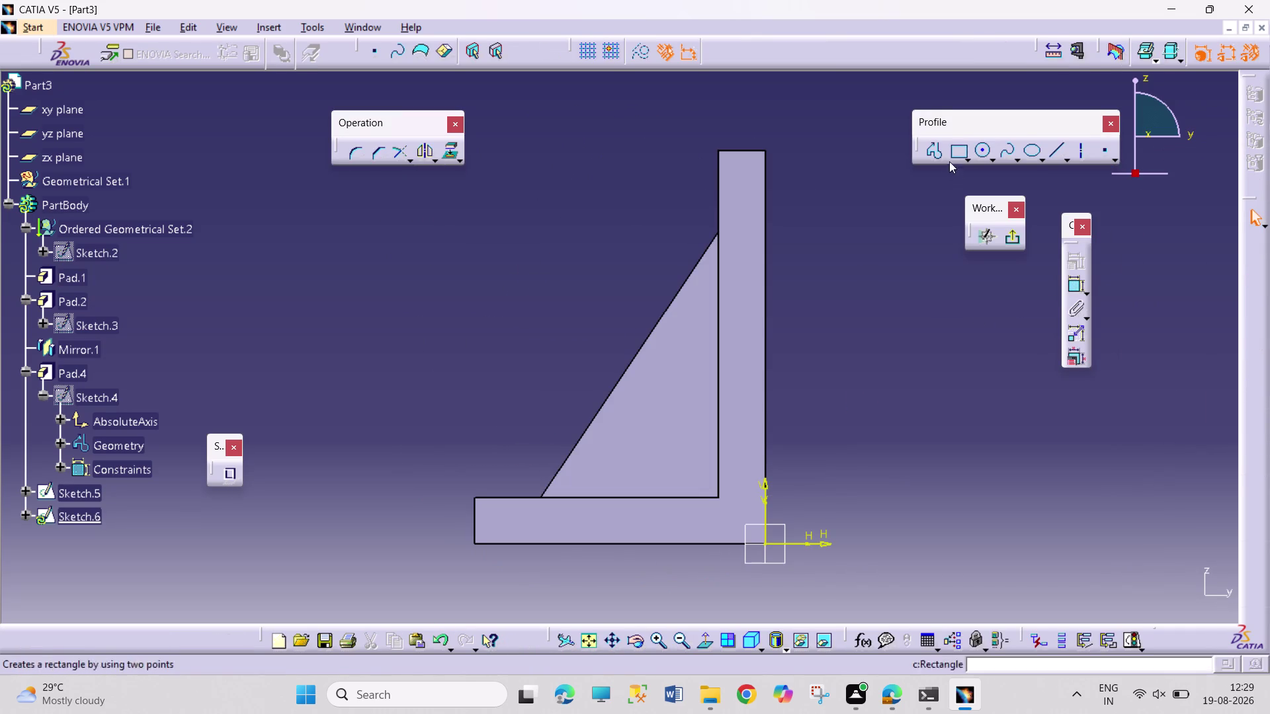
Draw a closed triangular gusset profile against the upright wall and base.
click(937, 151)
drag(739, 185, 733, 196)
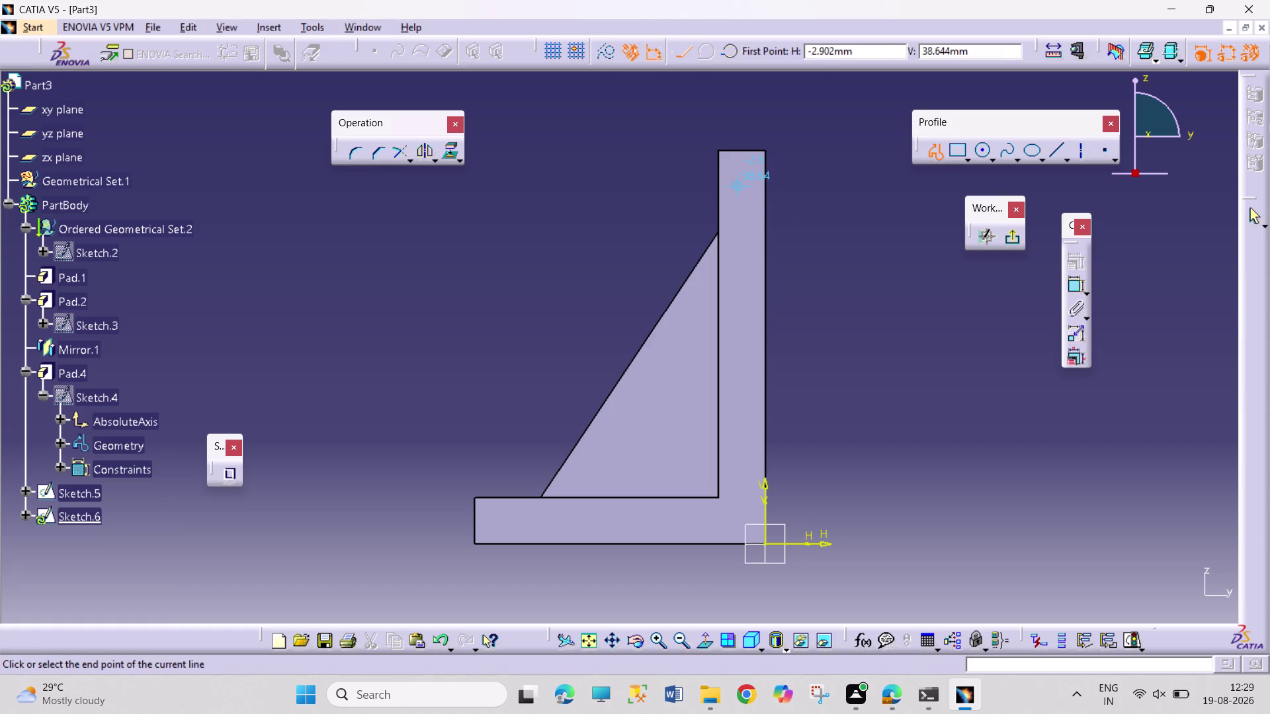
click(511, 528)
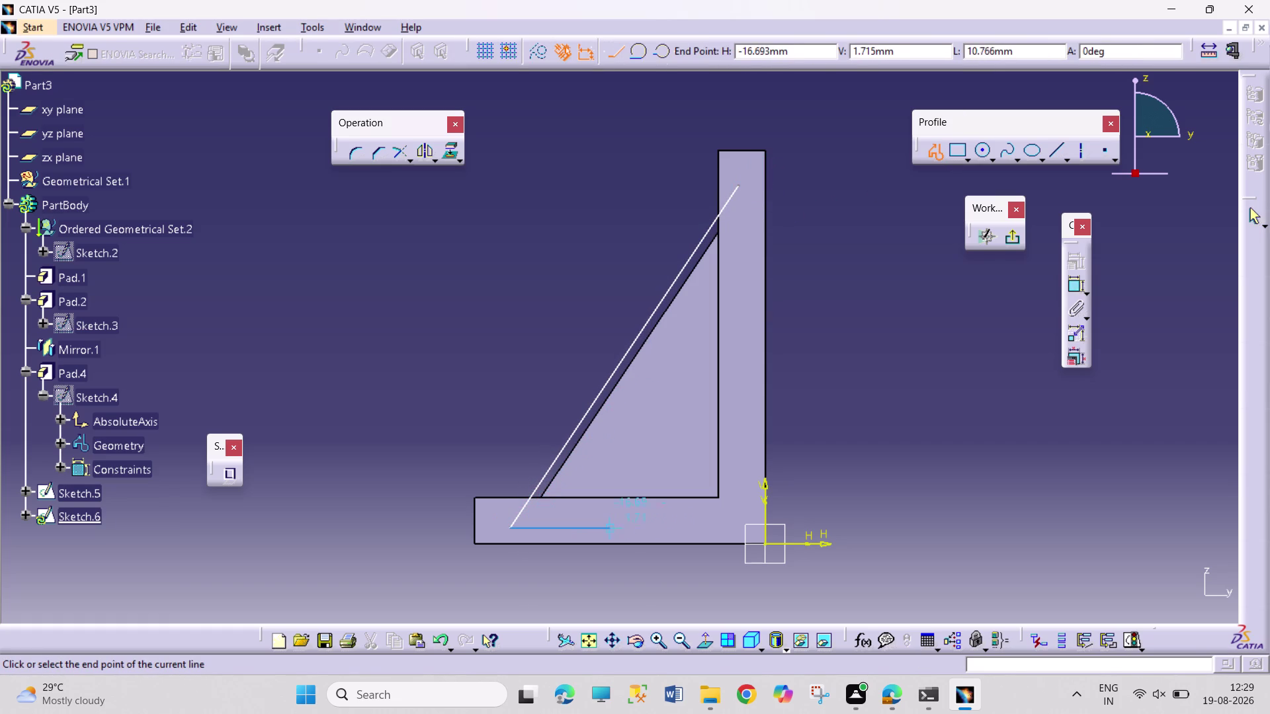
click(741, 527)
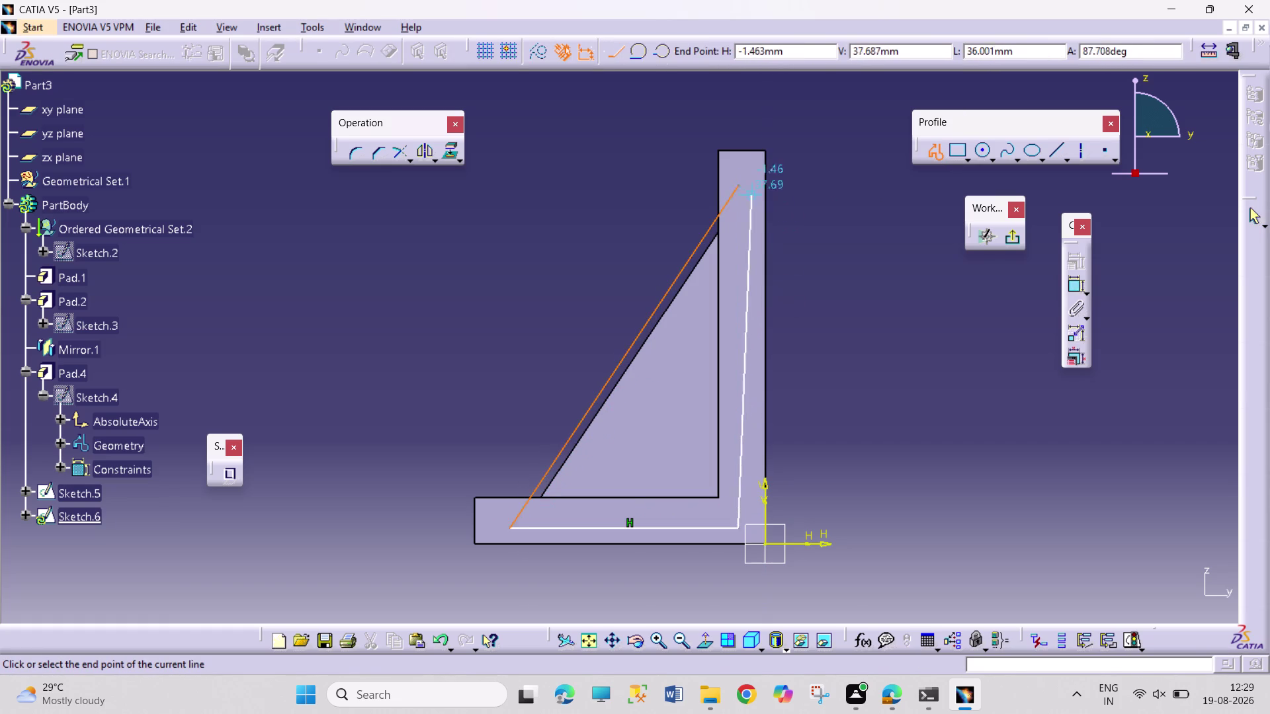
click(739, 185)
click(899, 262)
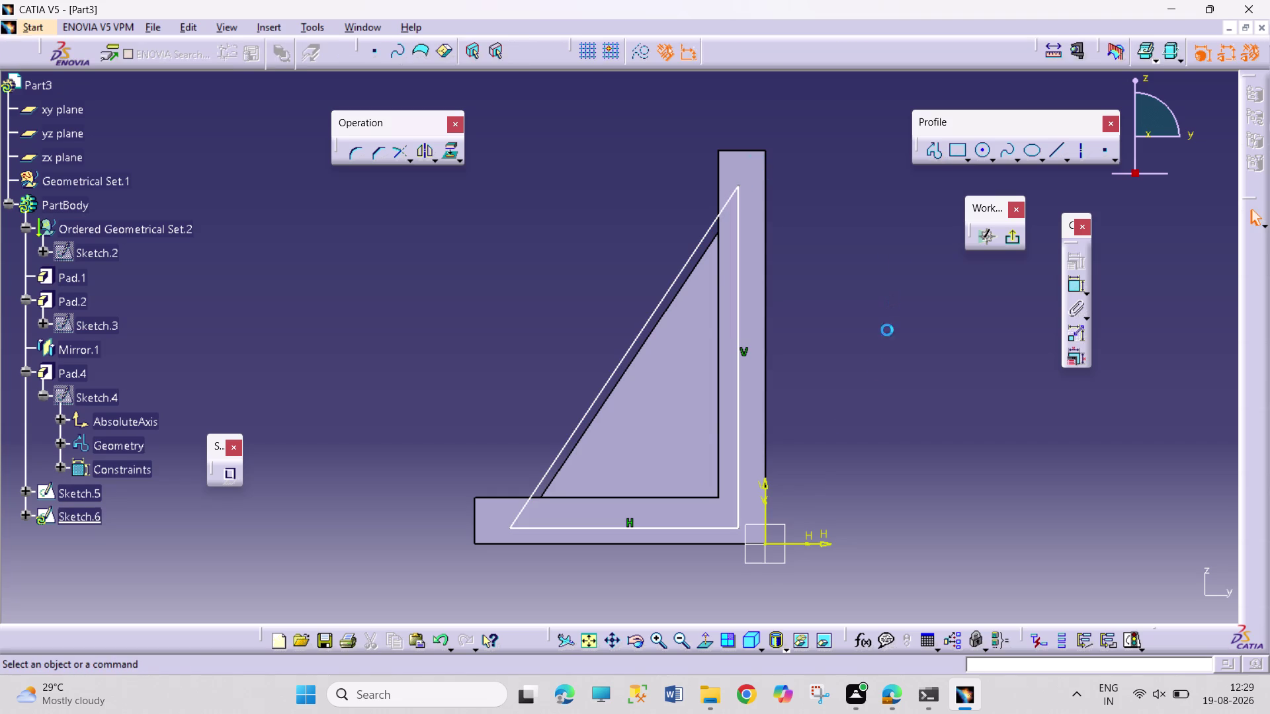
click(678, 530)
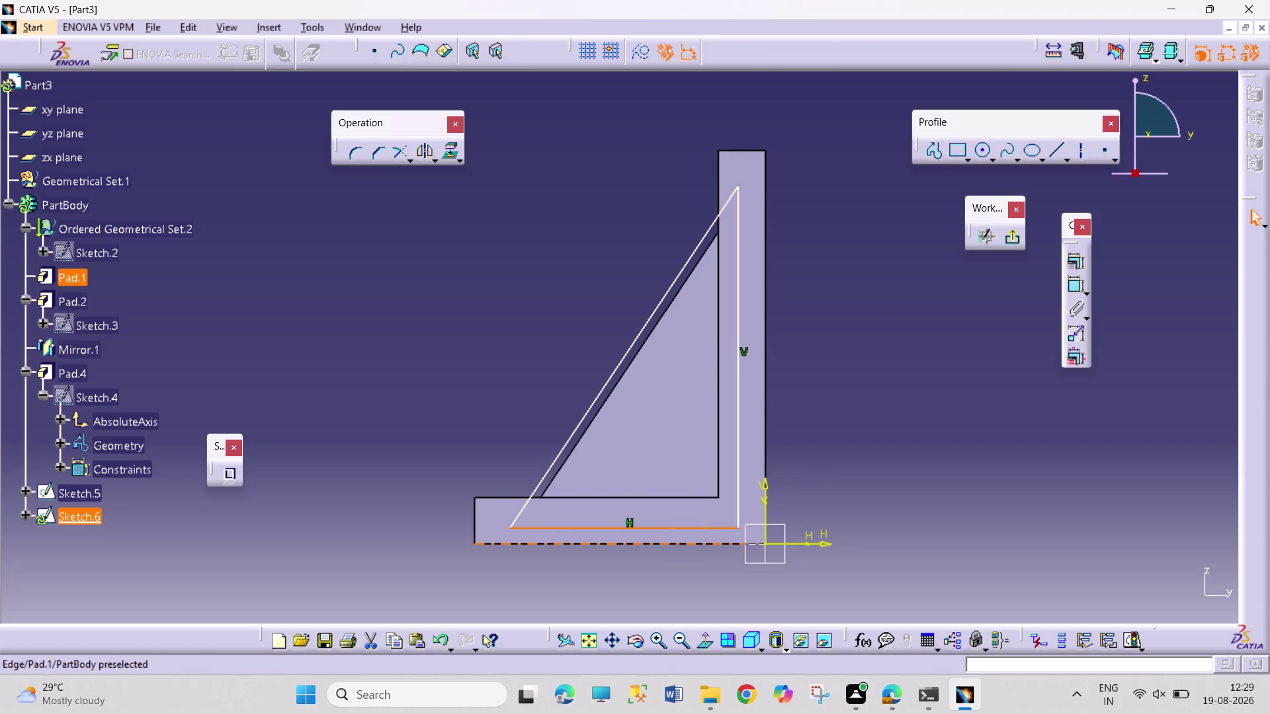
Make the triangle's base coincident with the bracket's bottom edge.
click(678, 543)
click(1068, 257)
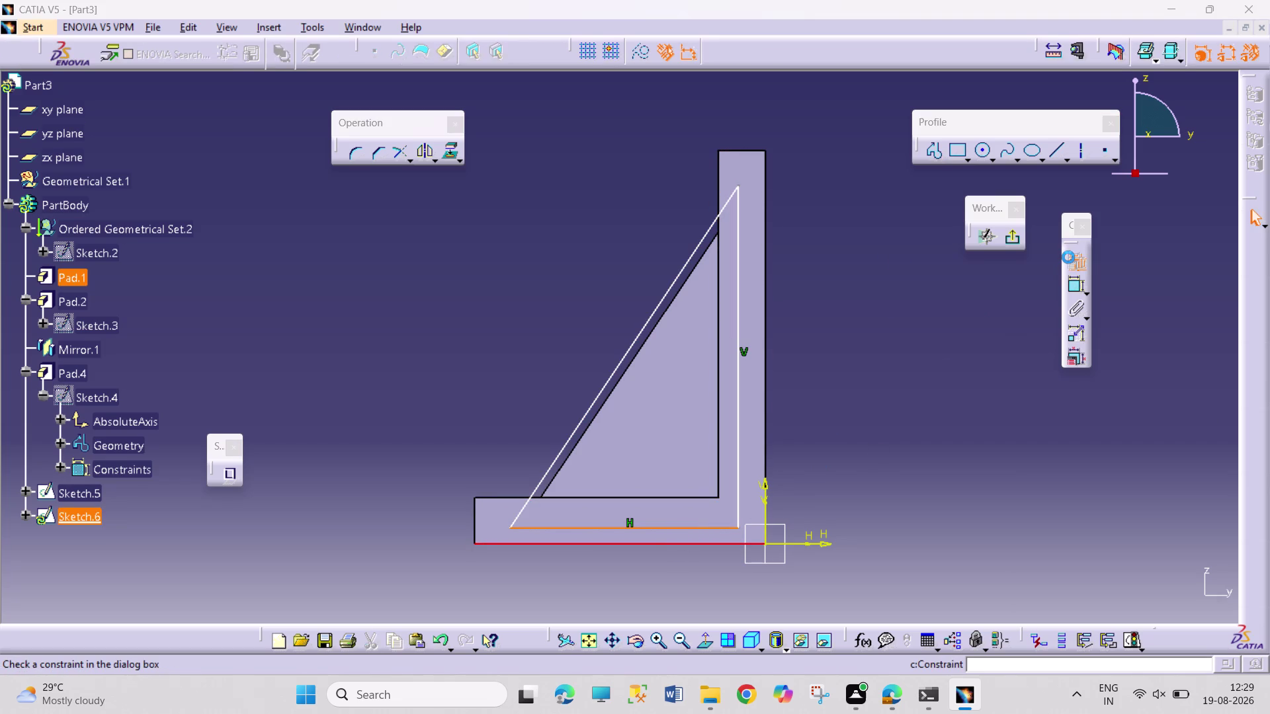
click(1153, 434)
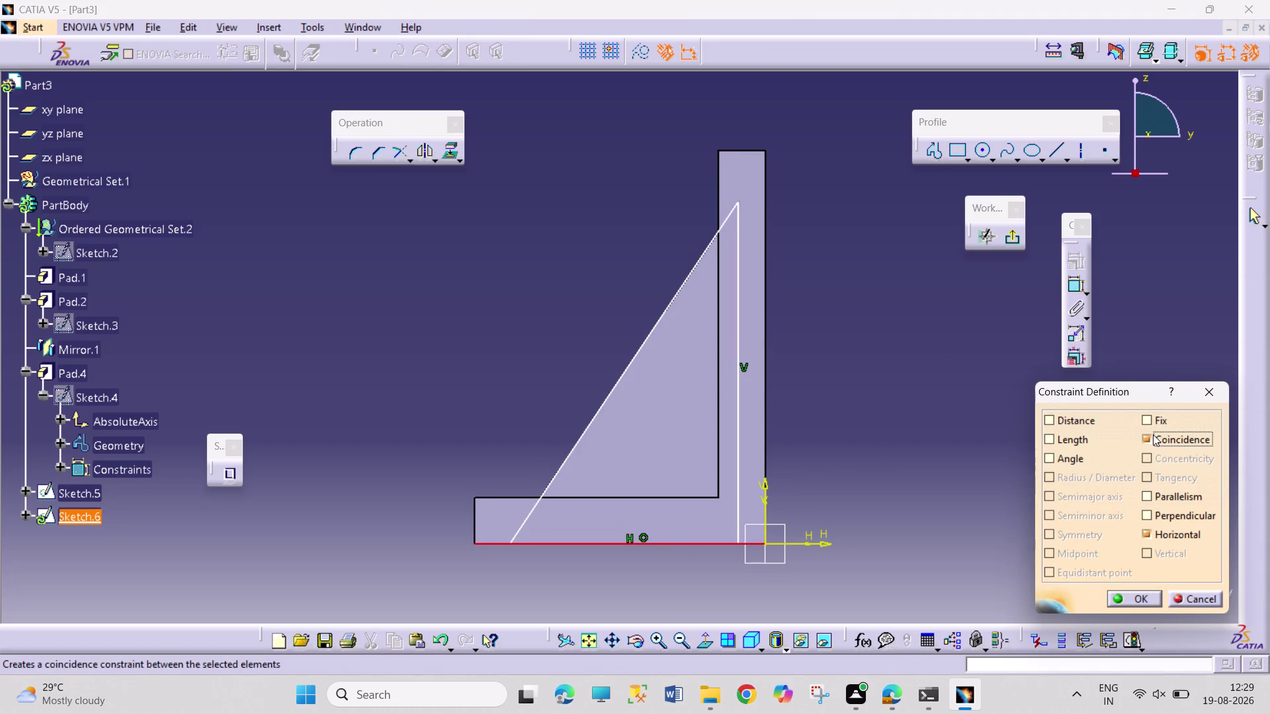
click(1145, 592)
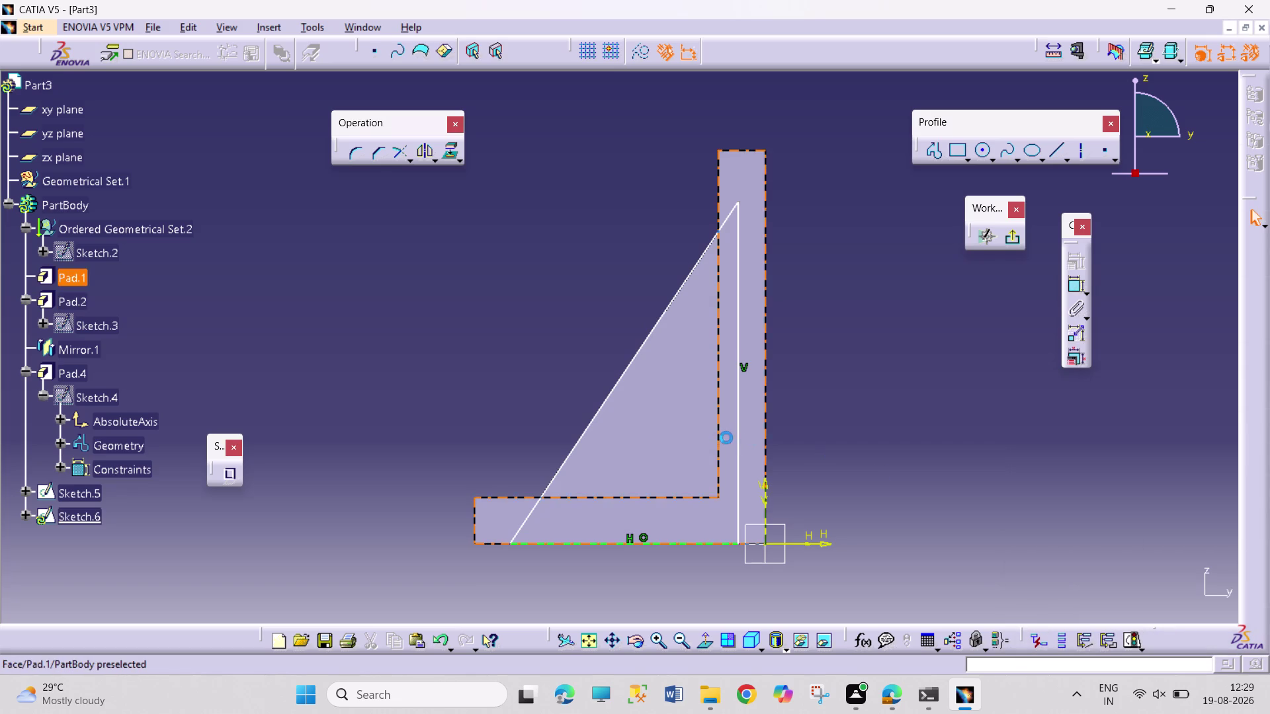
click(741, 437)
Make the triangle's upright side coincident with the bracket's outer vertical edge.
click(763, 435)
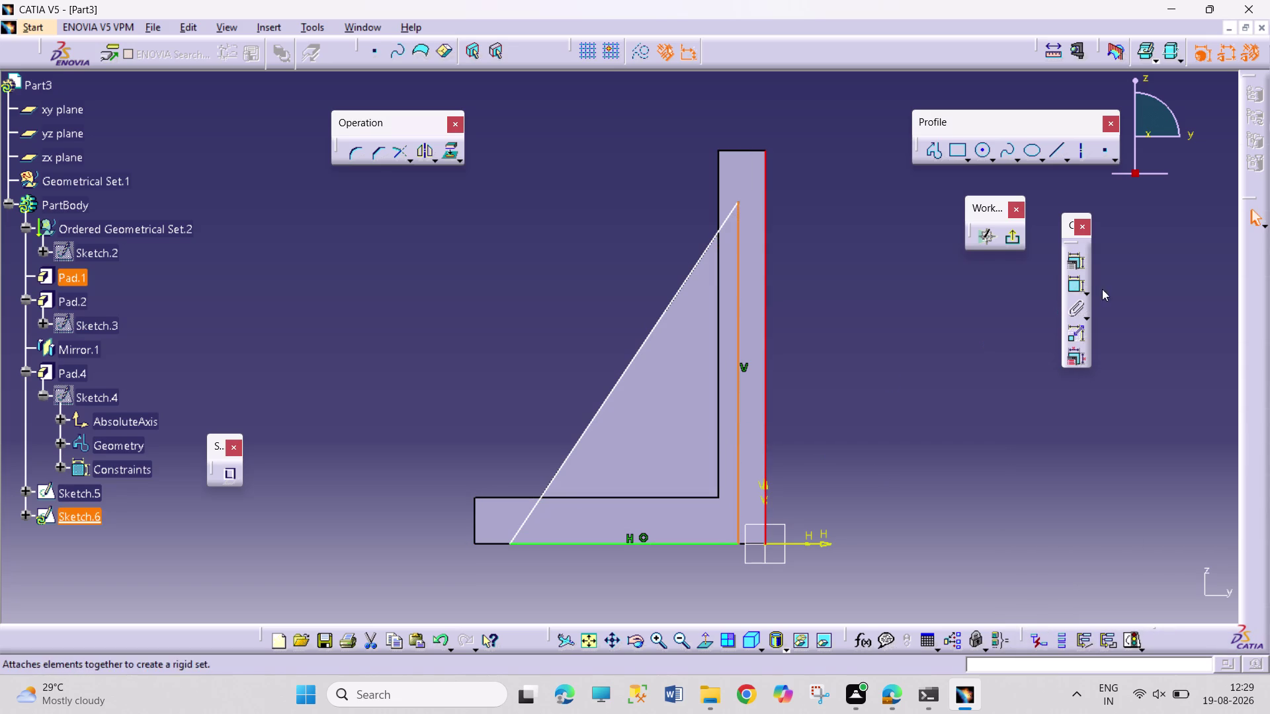
click(1081, 262)
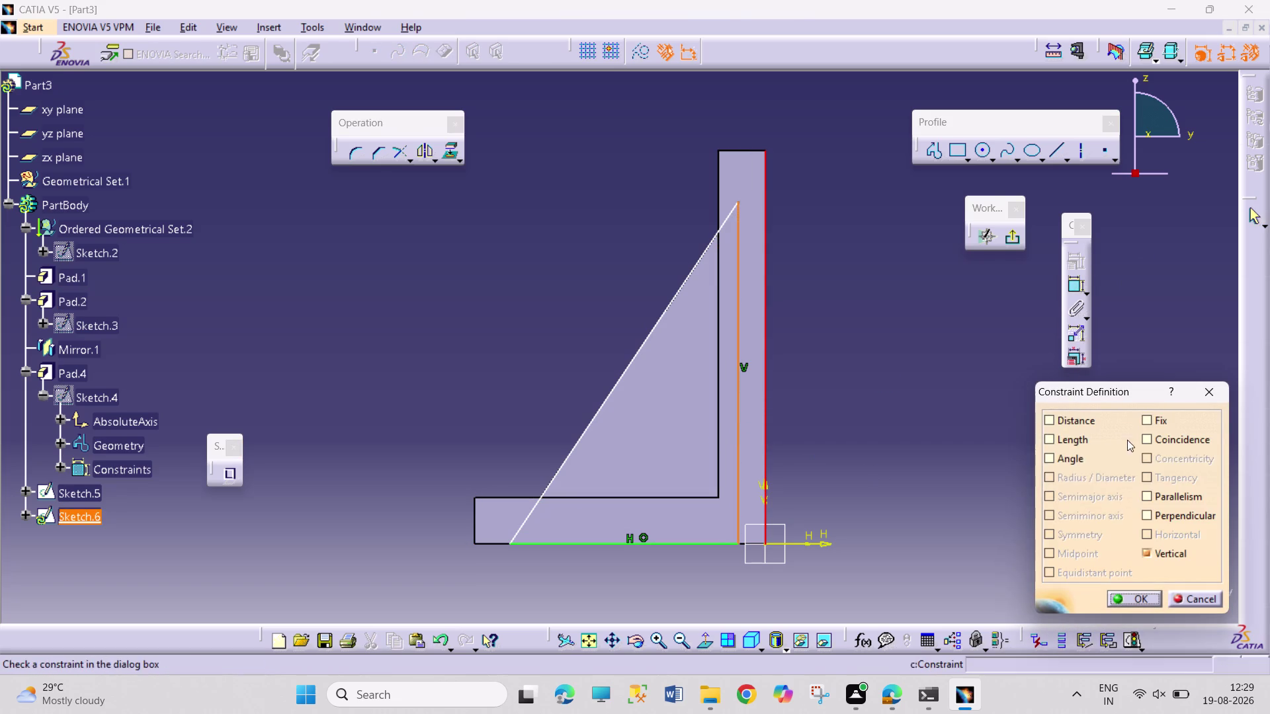
click(1170, 436)
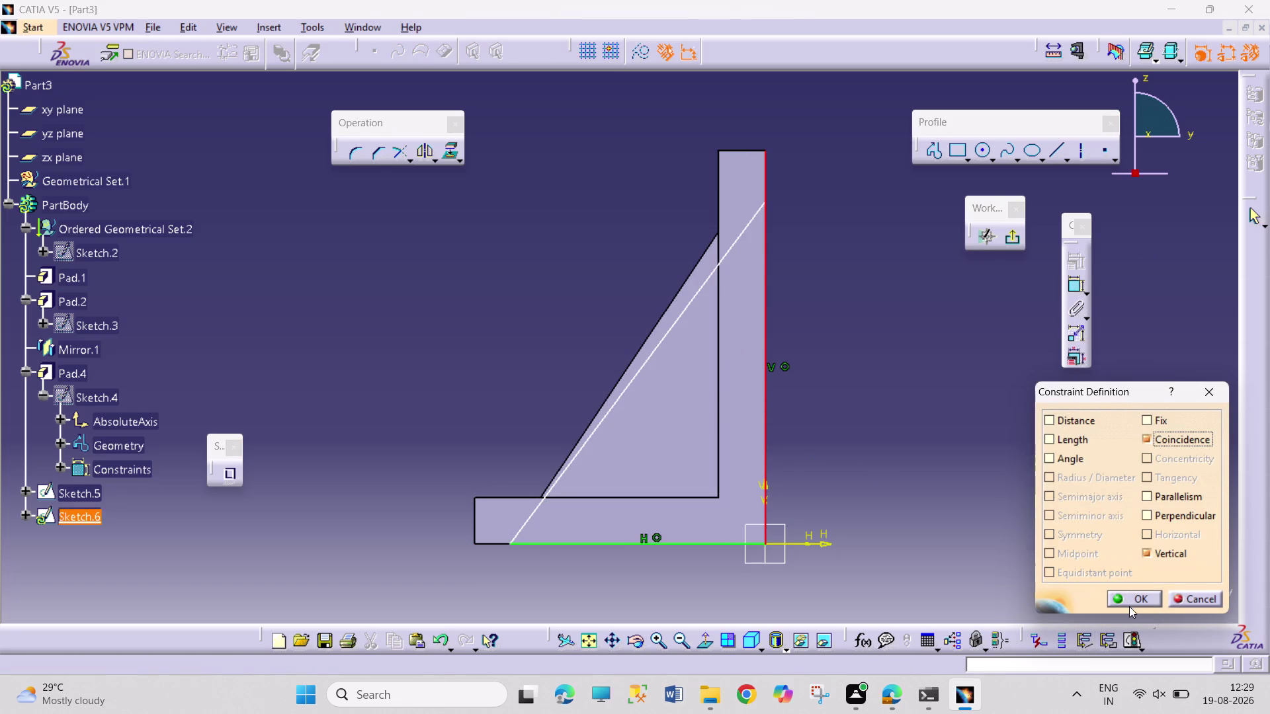
click(1132, 603)
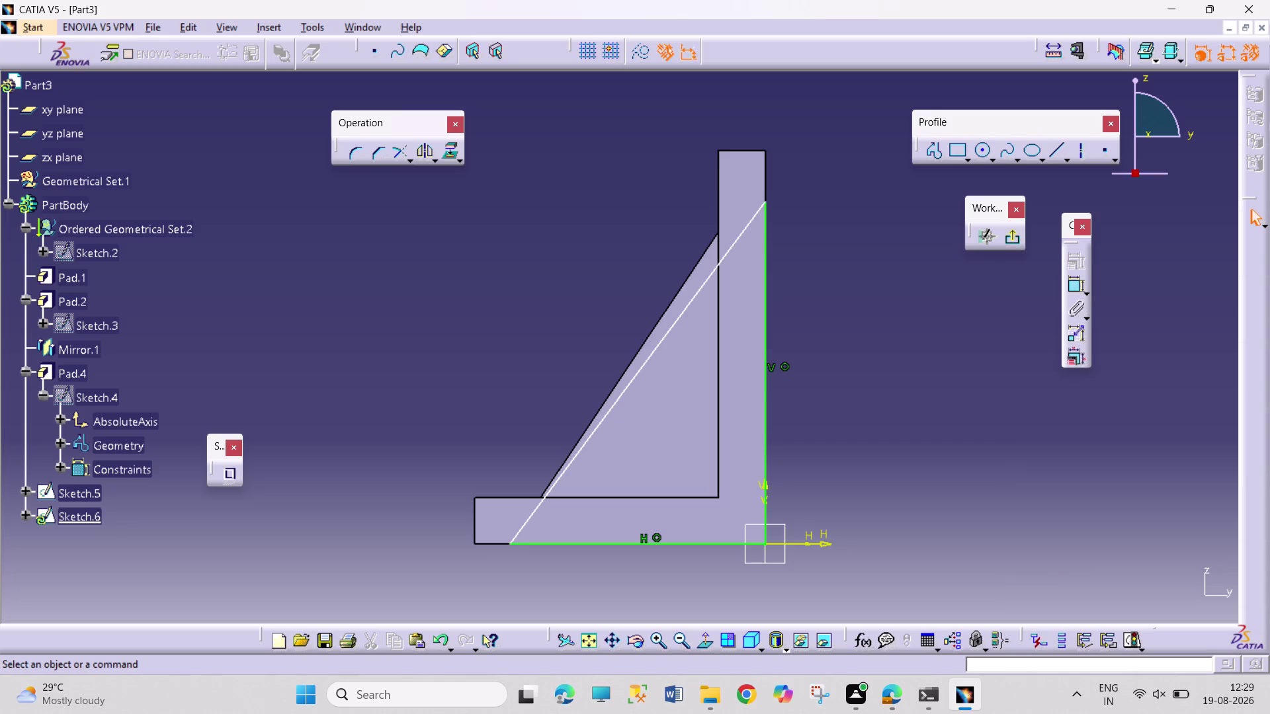
click(1073, 286)
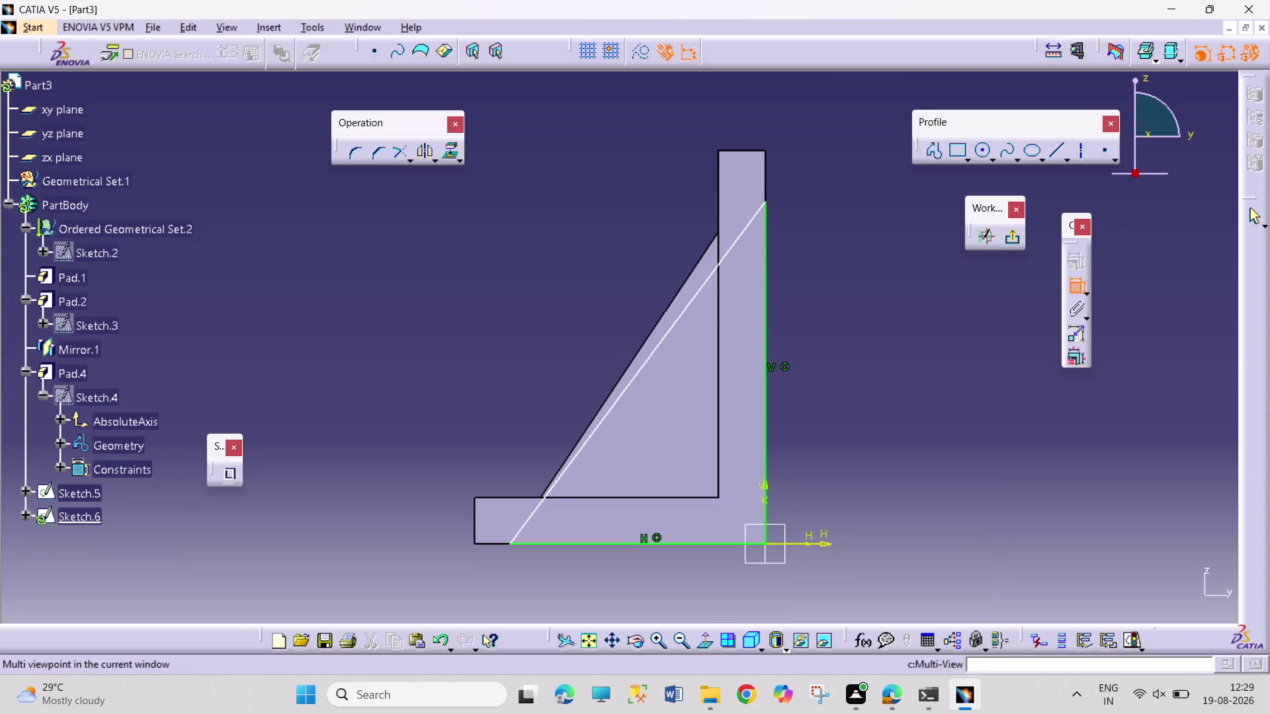
Dimension the gusset triangle's base and set its length to 27.5+1.25.
click(705, 546)
click(702, 593)
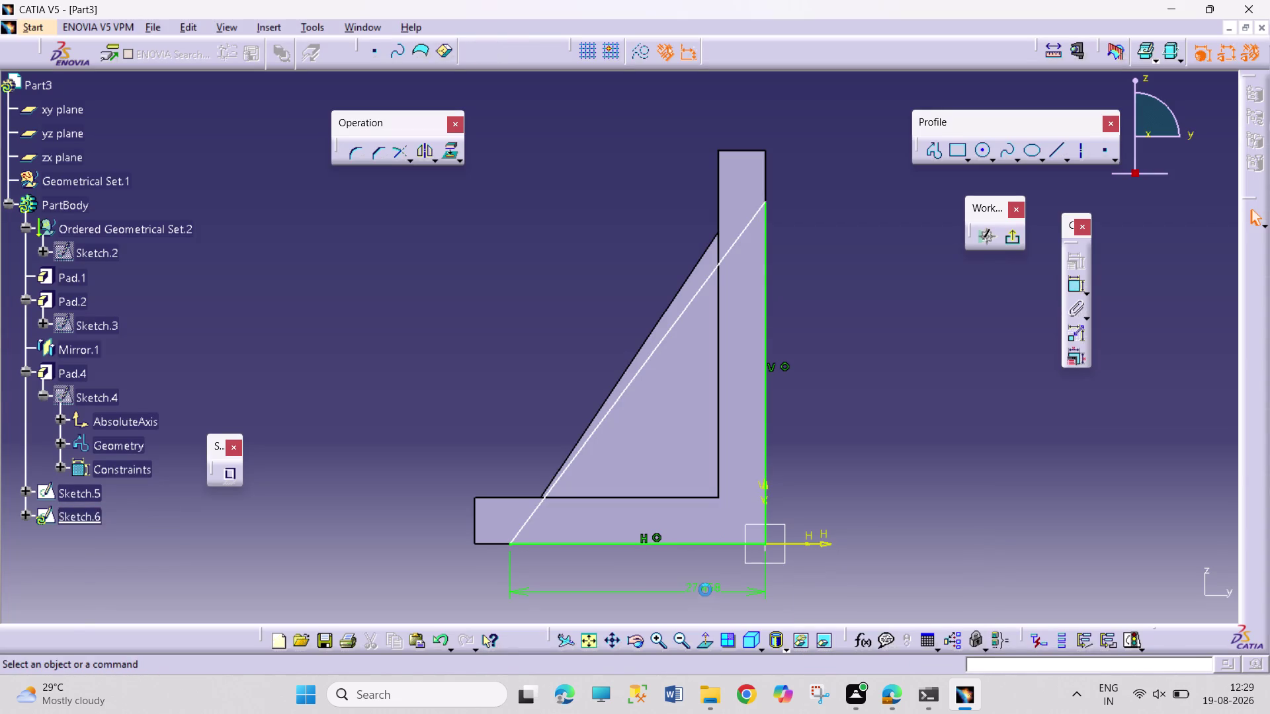
double_click(706, 588)
text(27)
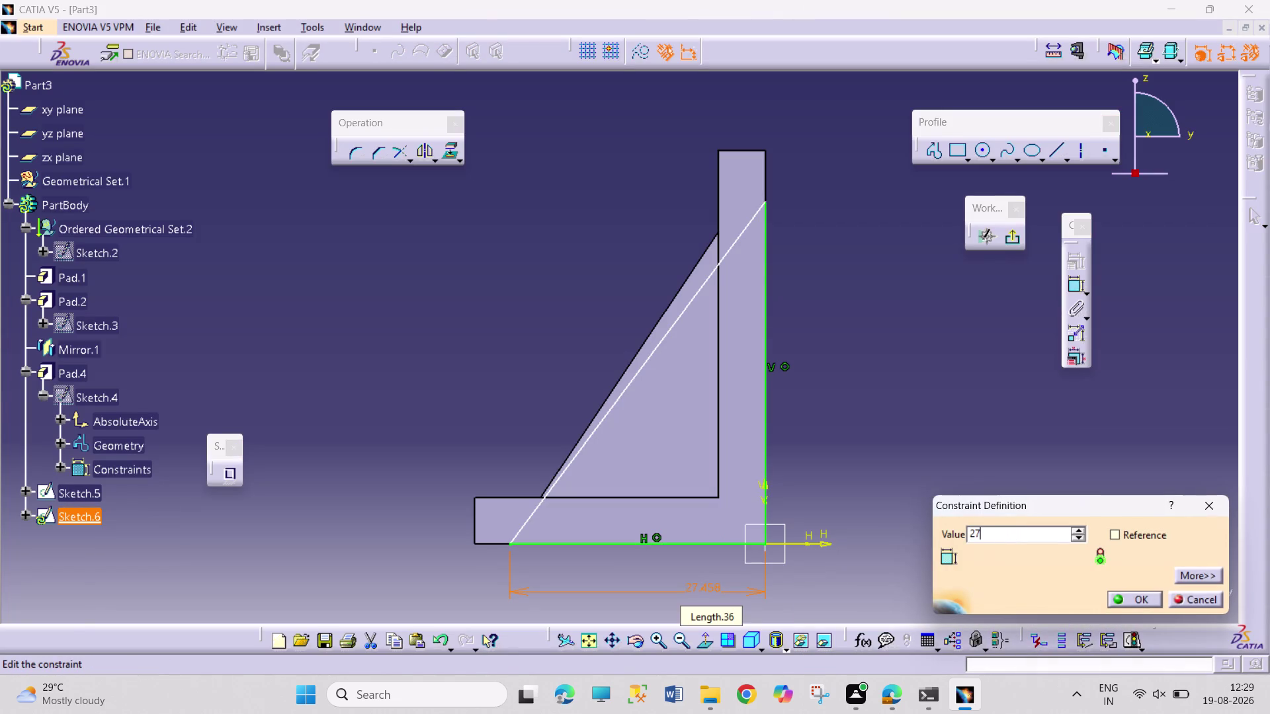
text(.5)
key(plus)
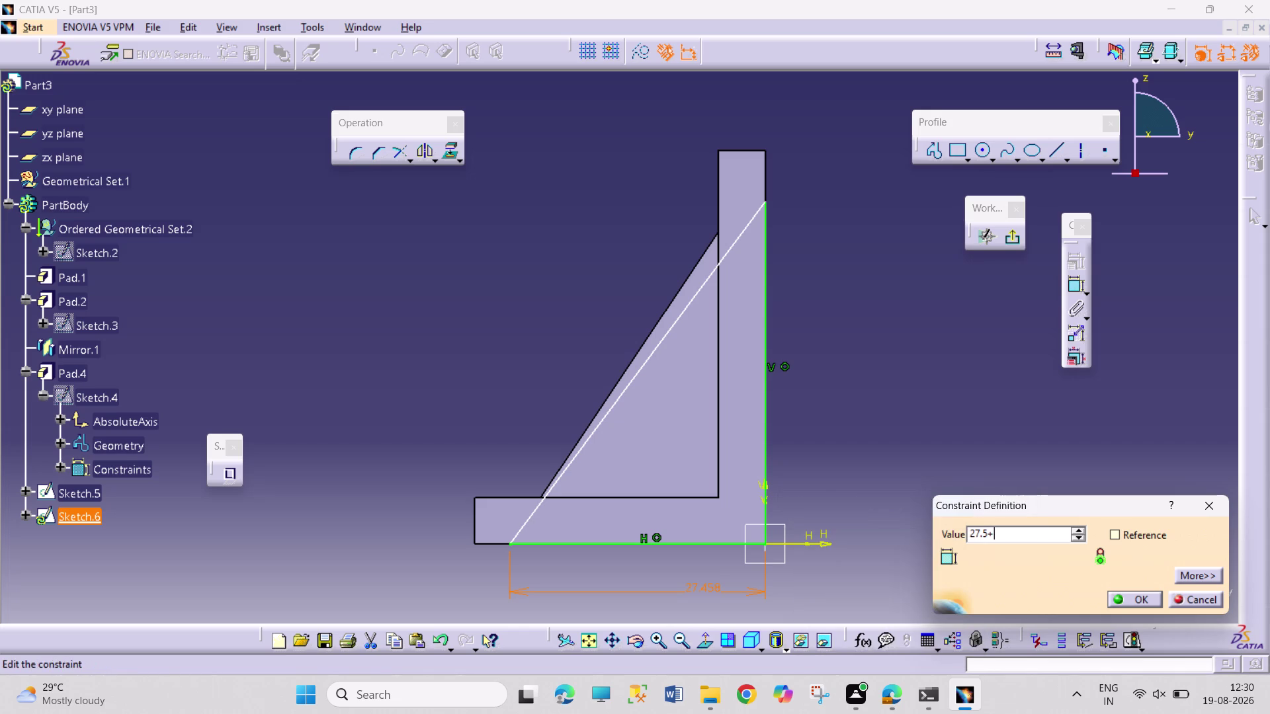
text(1.25)
key(Return)
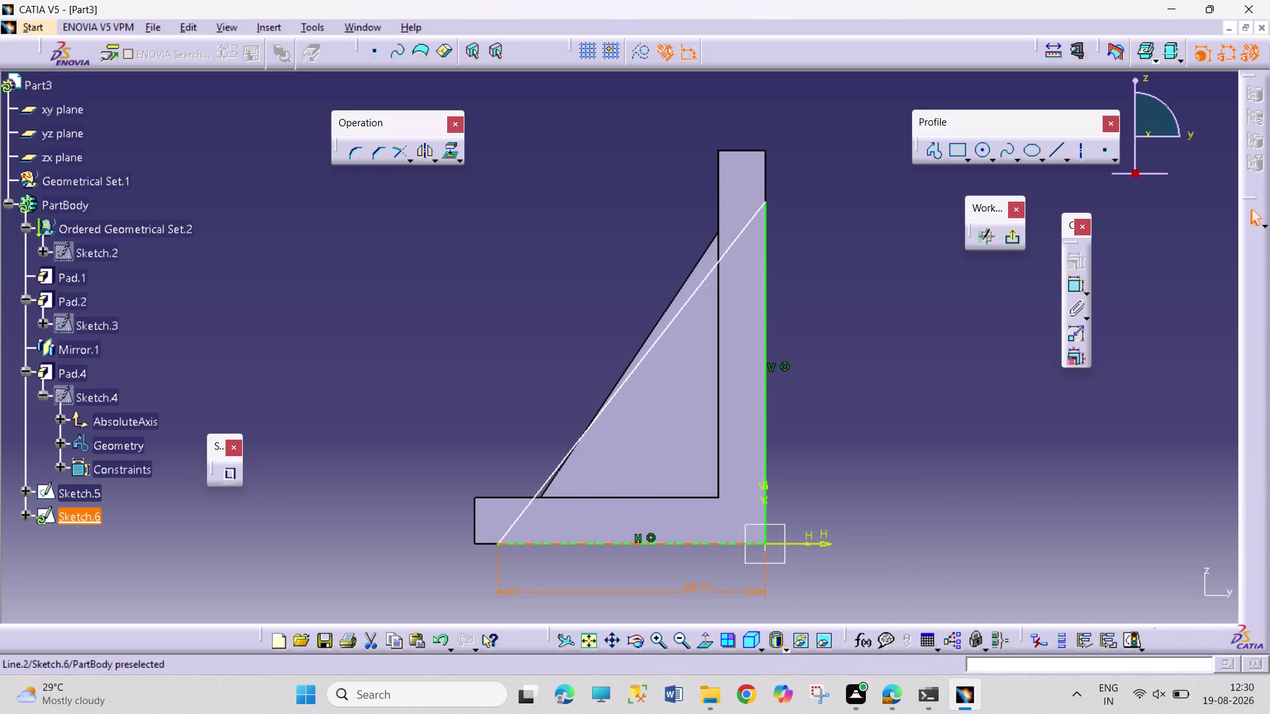
Constrain the triangle's vertical edge to 41.25 and exit the sketch.
click(1076, 284)
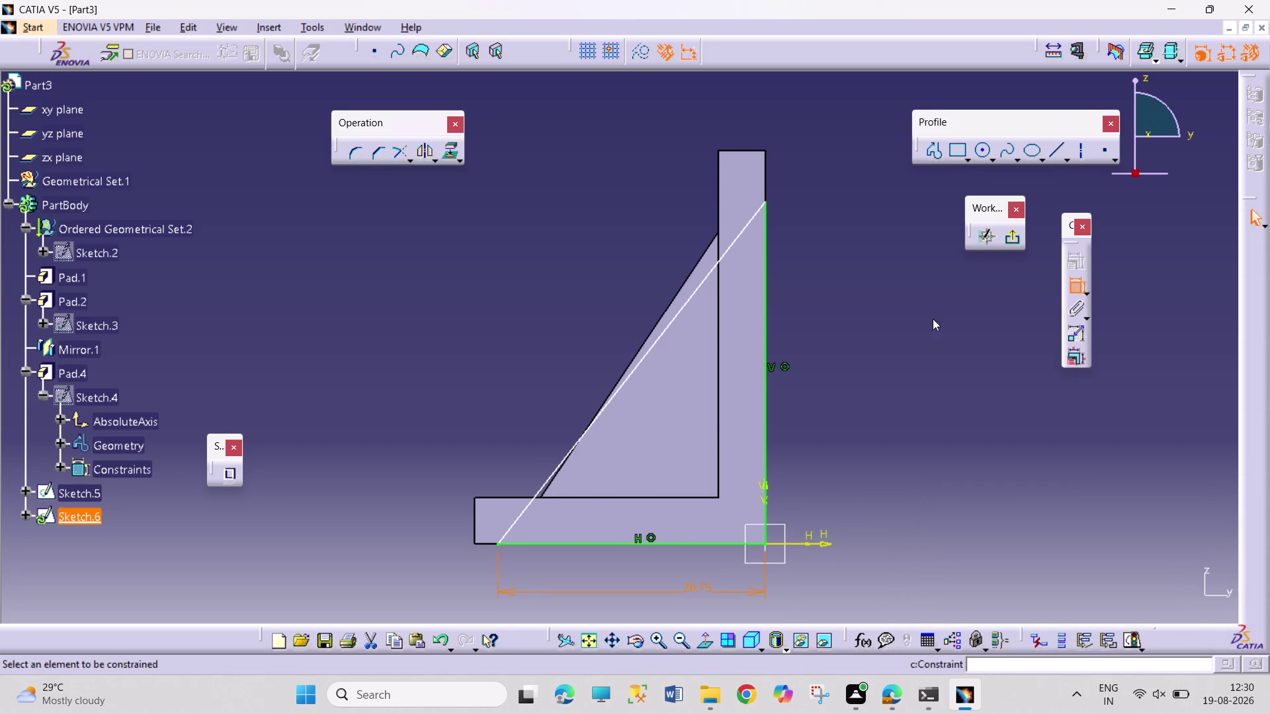
click(767, 372)
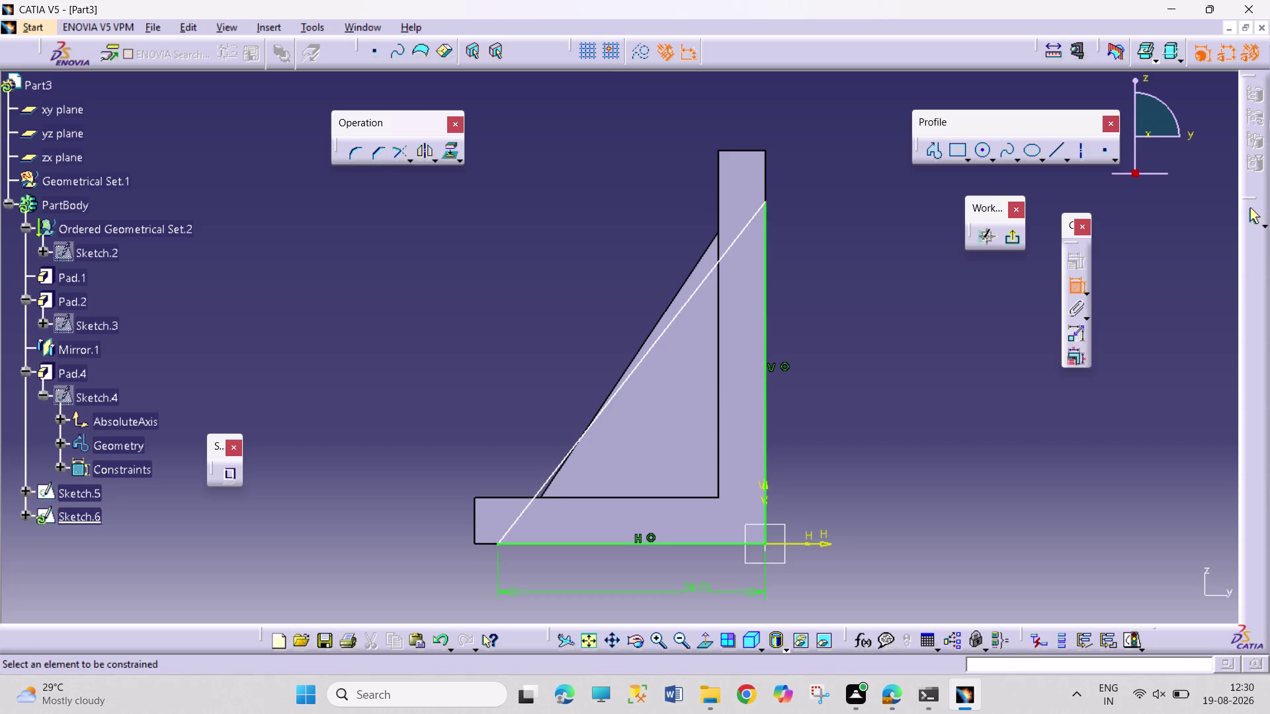
click(764, 403)
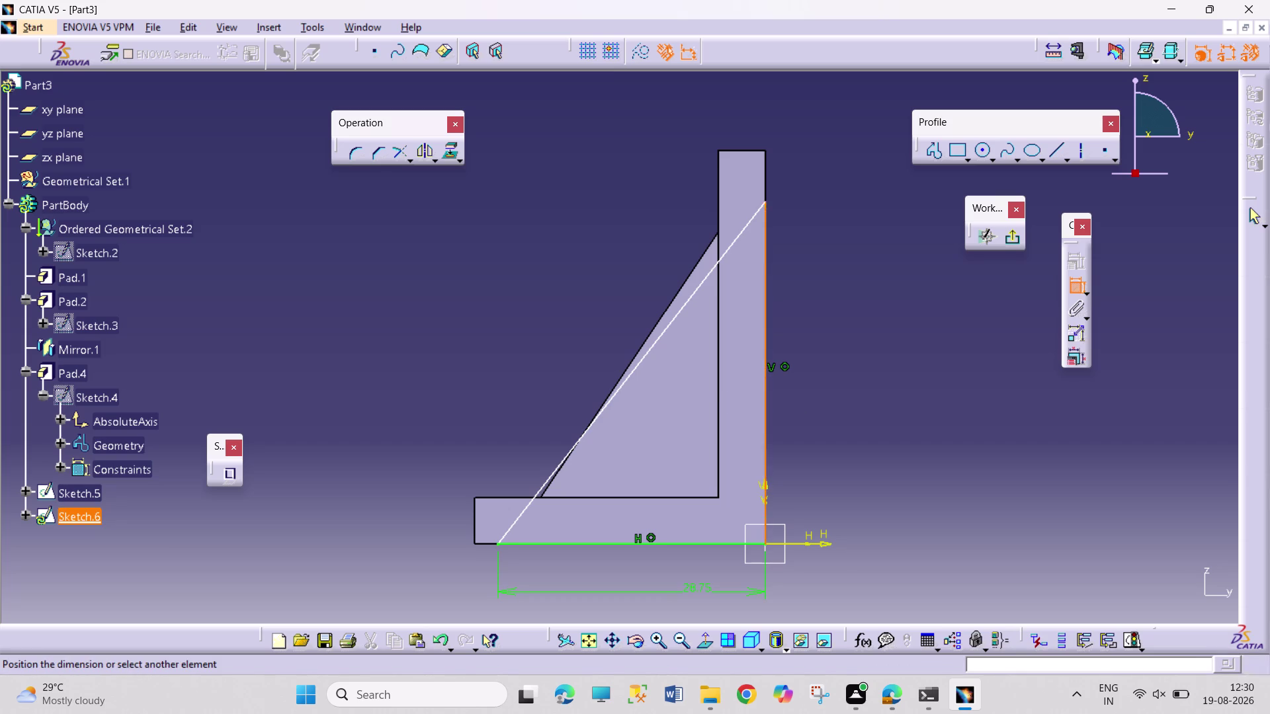
click(850, 391)
double_click(854, 386)
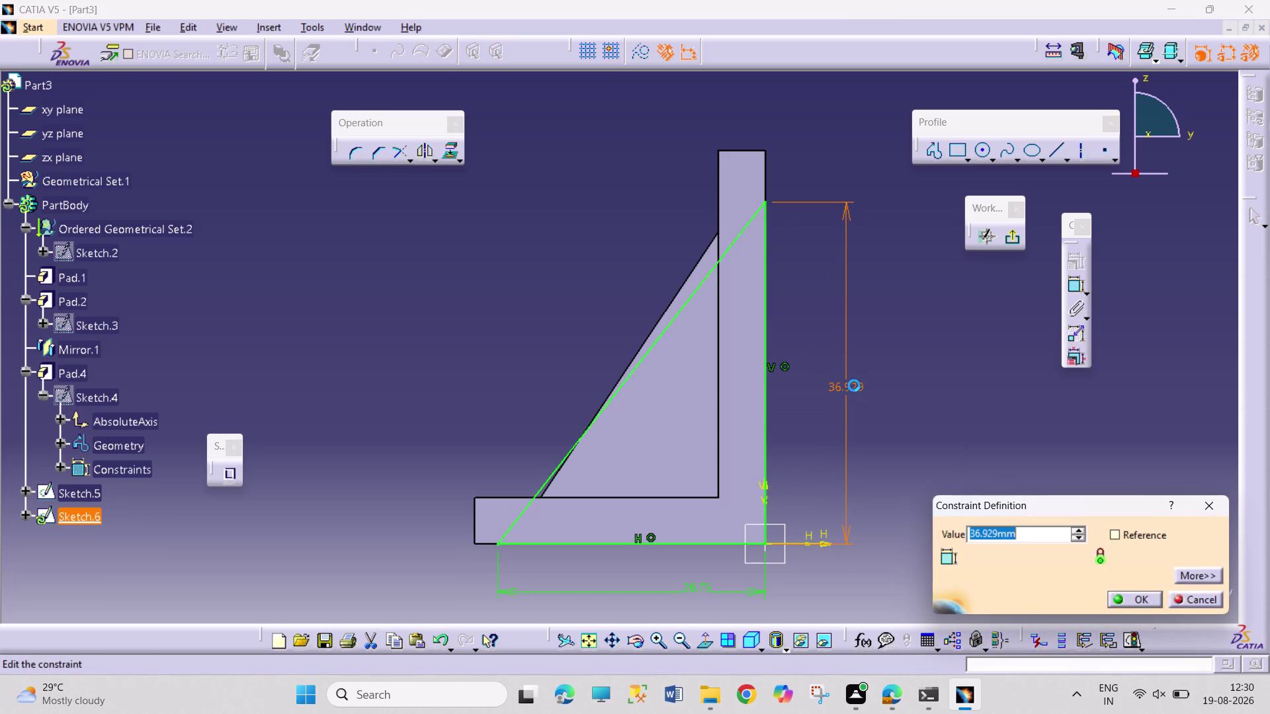
text(41.25)
key(Return)
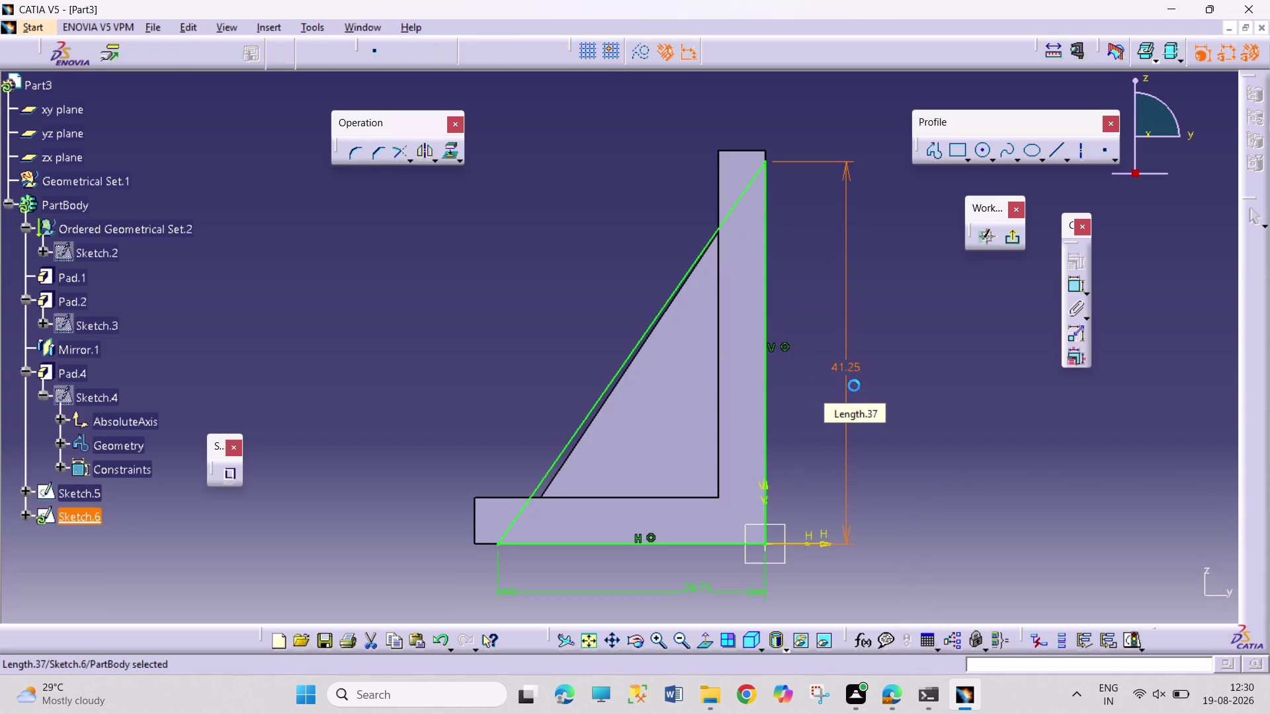
click(938, 389)
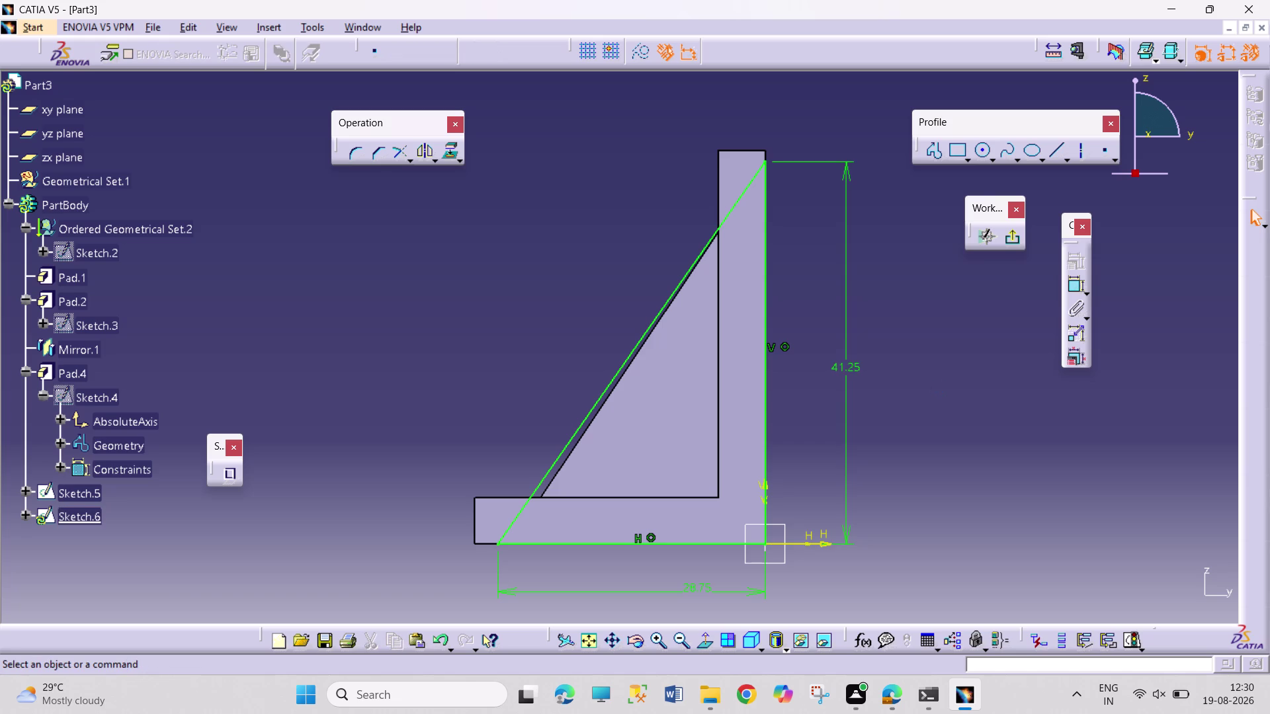
click(1015, 241)
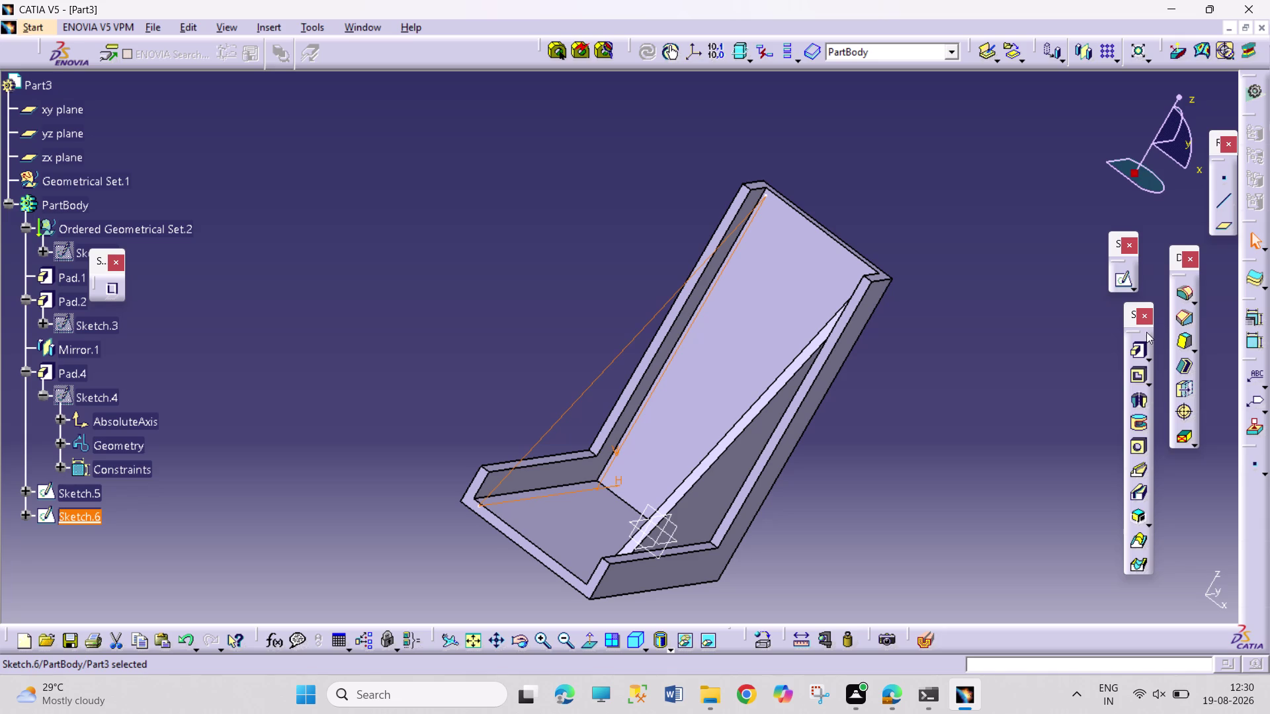
Pad Sketch.6 1.25 mm into Pad.5, orbiting to check the preview first.
click(1138, 345)
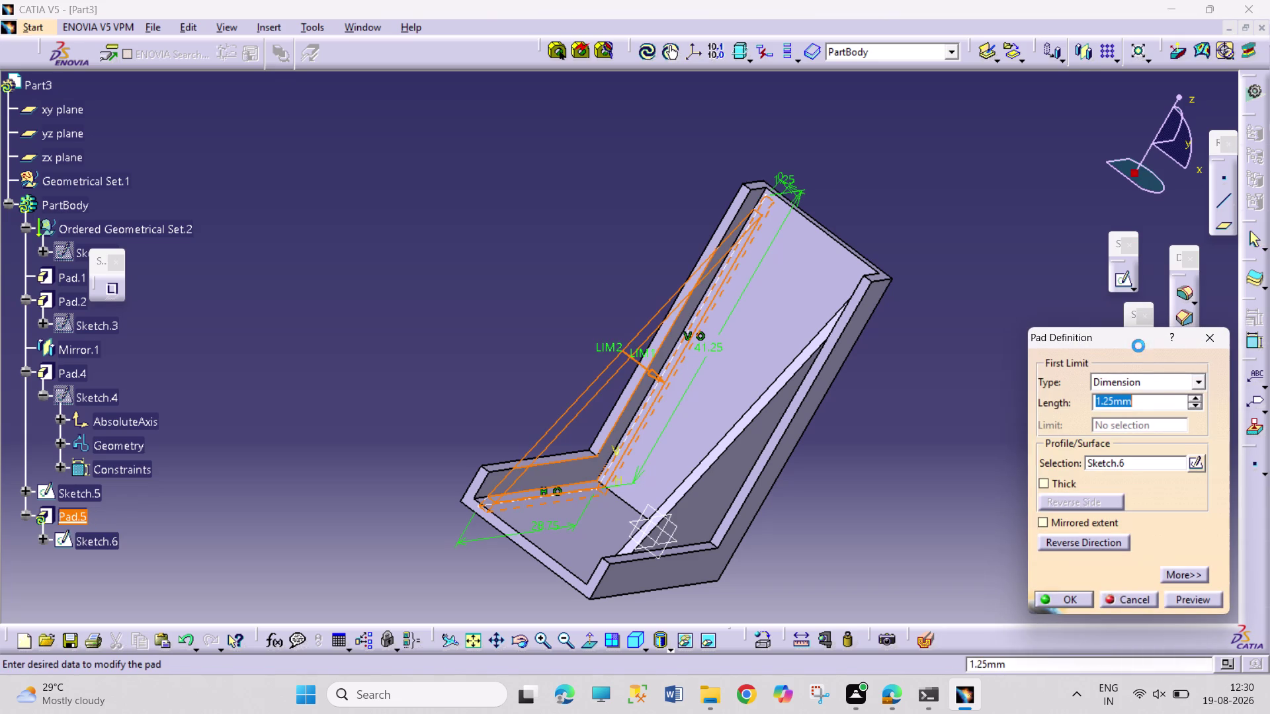
click(526, 639)
drag(421, 546, 434, 559)
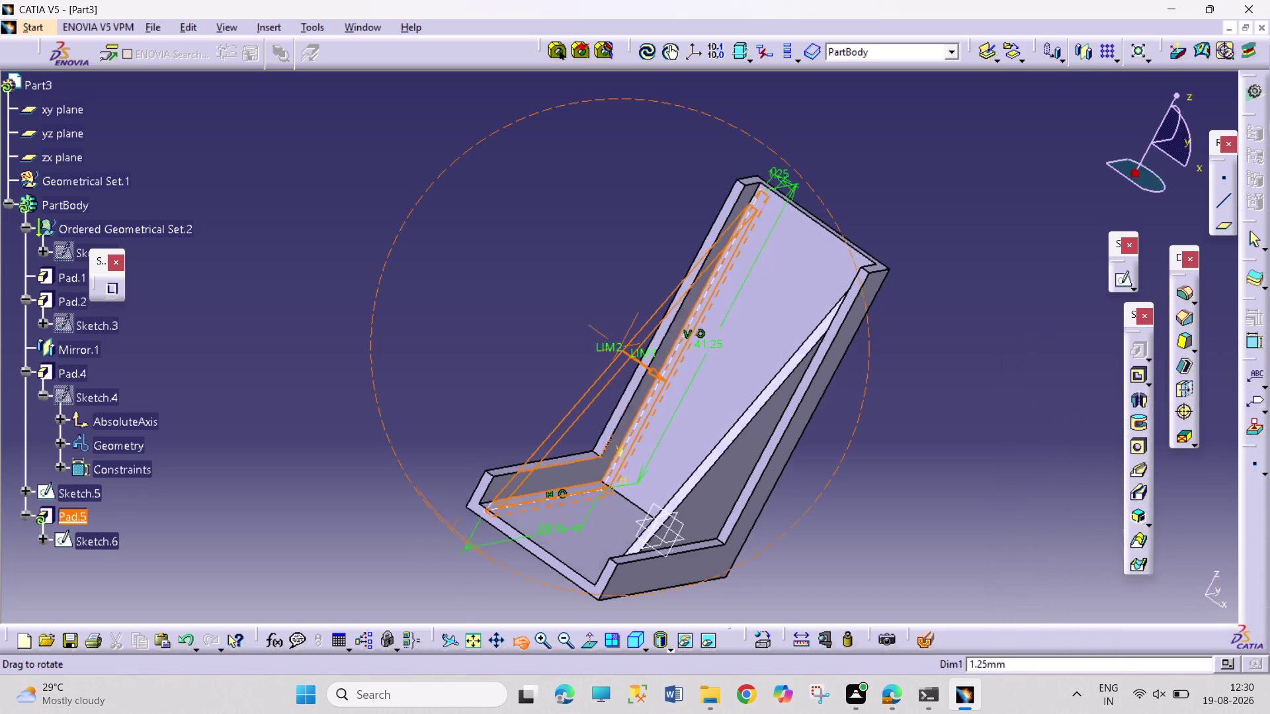
drag(434, 559, 560, 584)
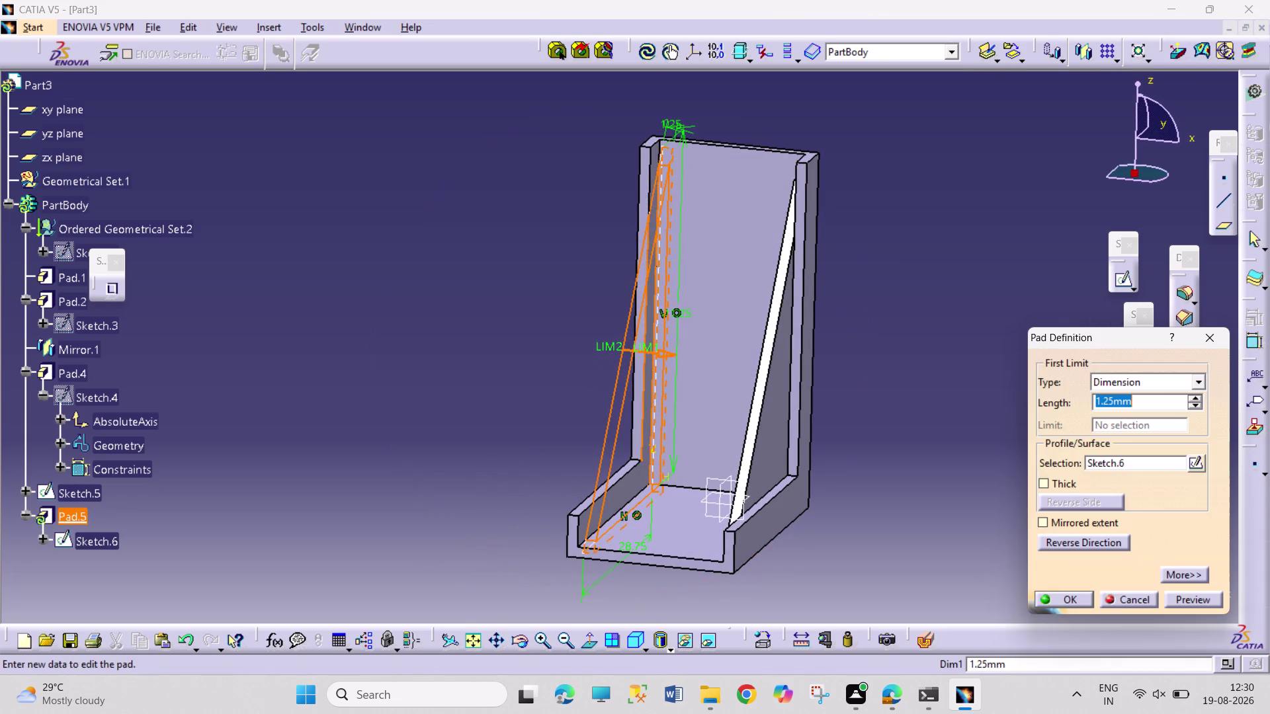
click(1064, 599)
click(985, 544)
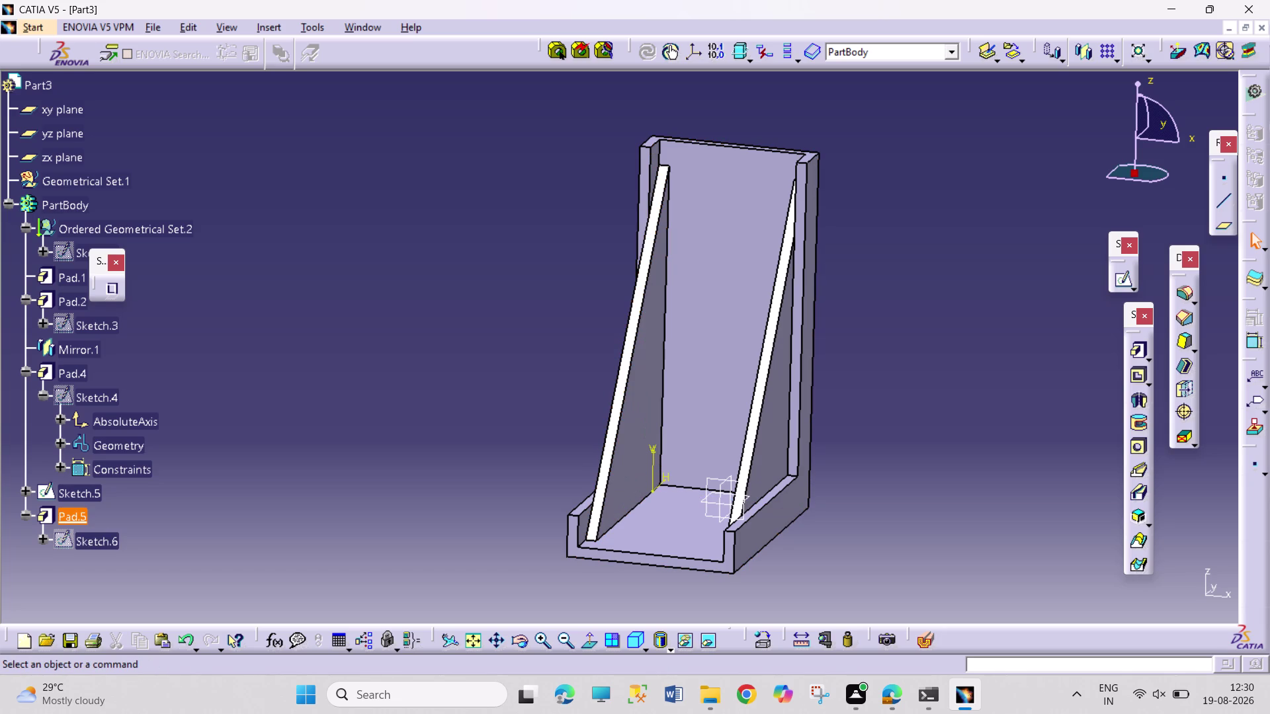
click(21, 486)
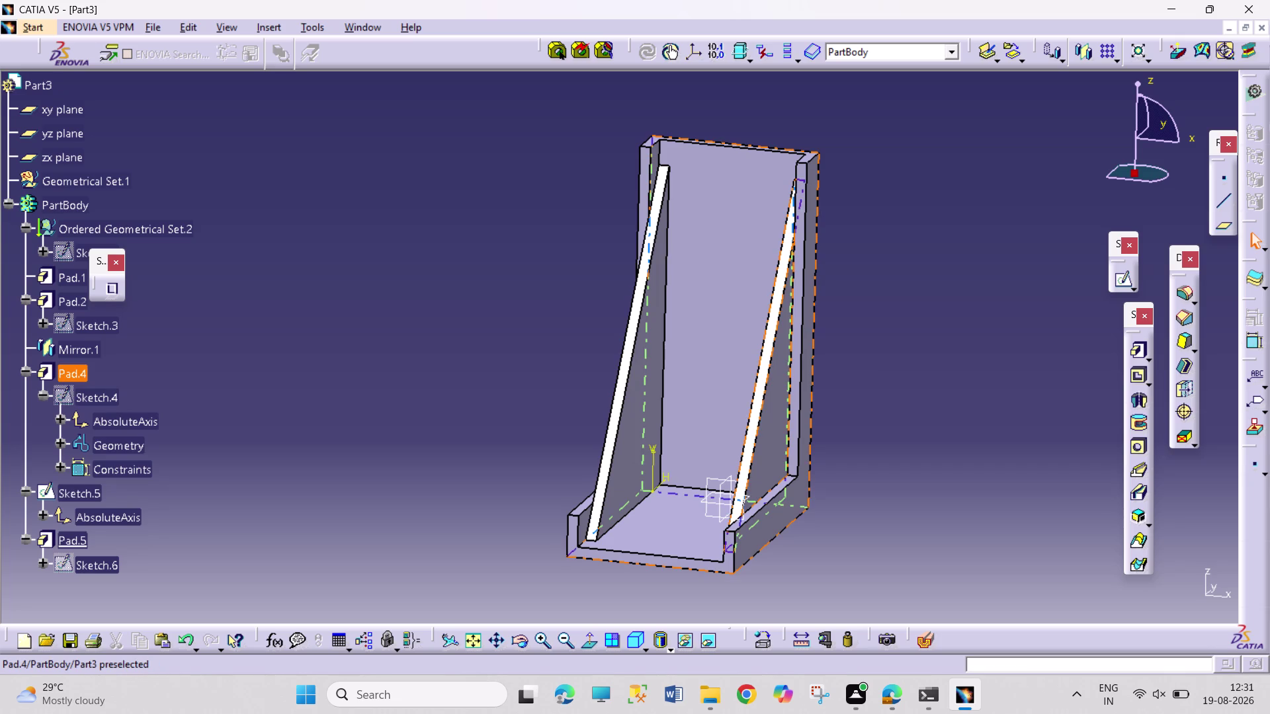
Reopen bracket sketches from the tree, ending in Sketch.4's base length dimension.
double_click(72, 493)
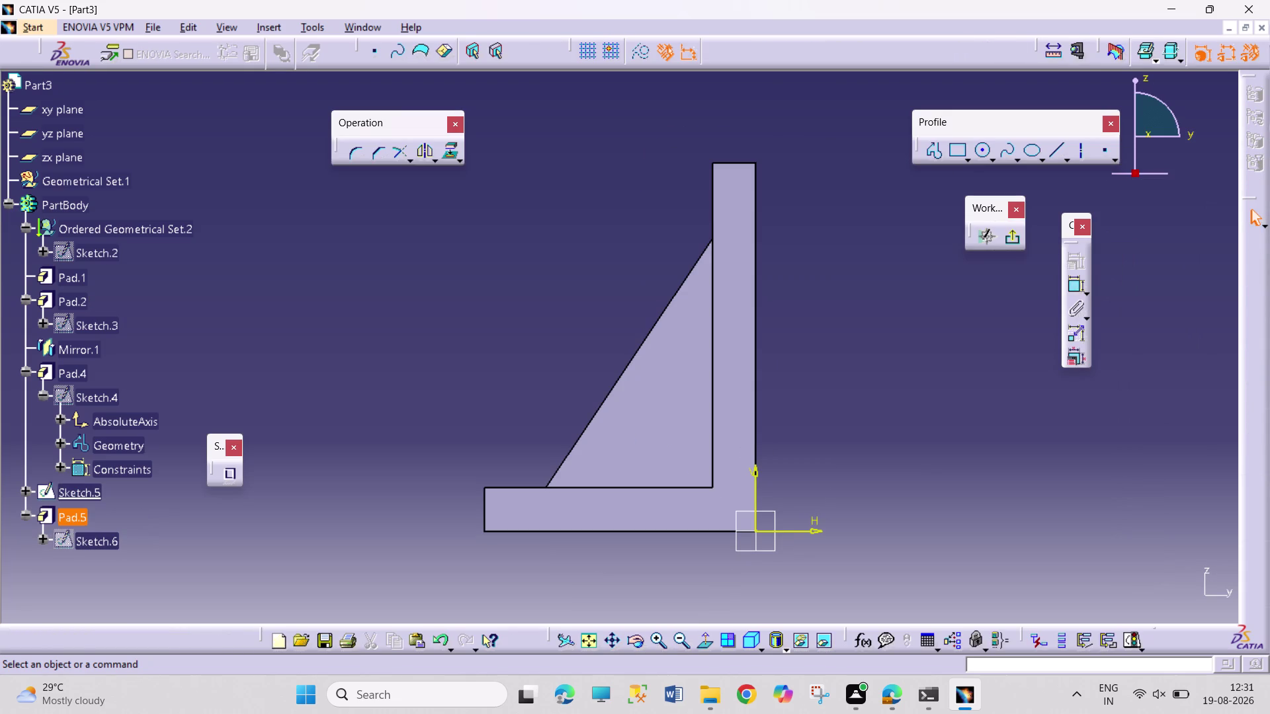
double_click(81, 537)
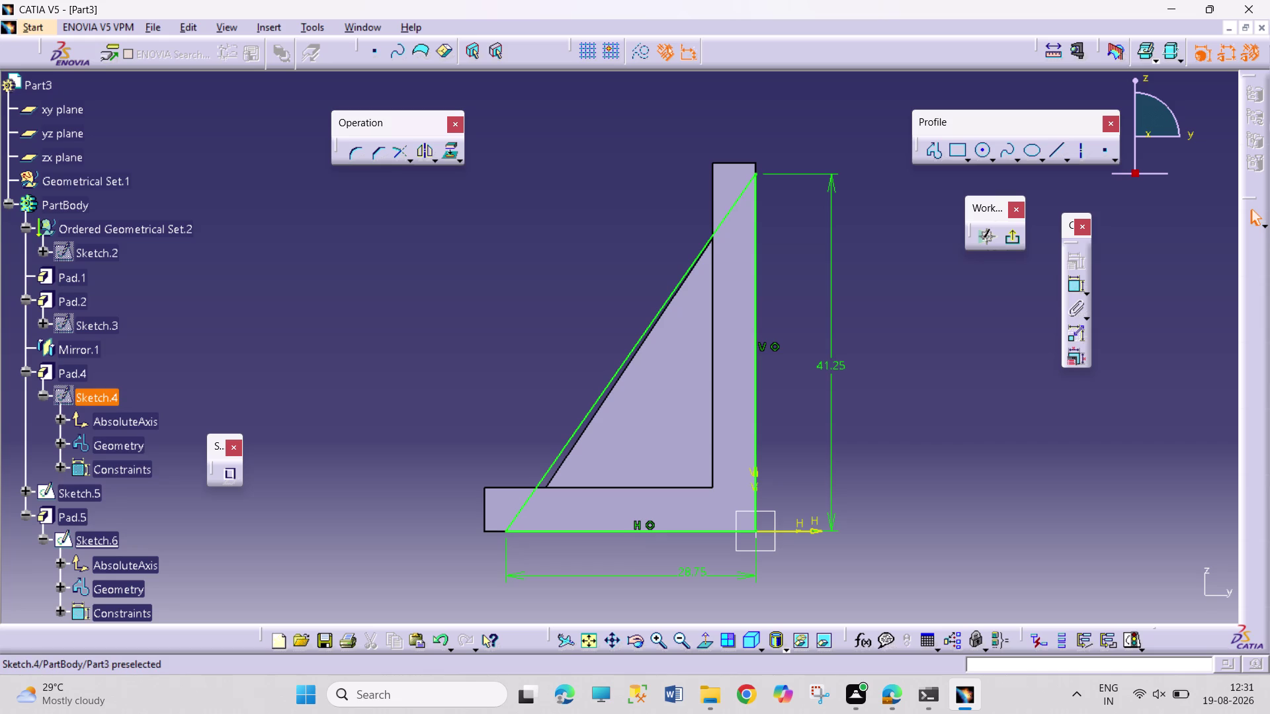
double_click(88, 398)
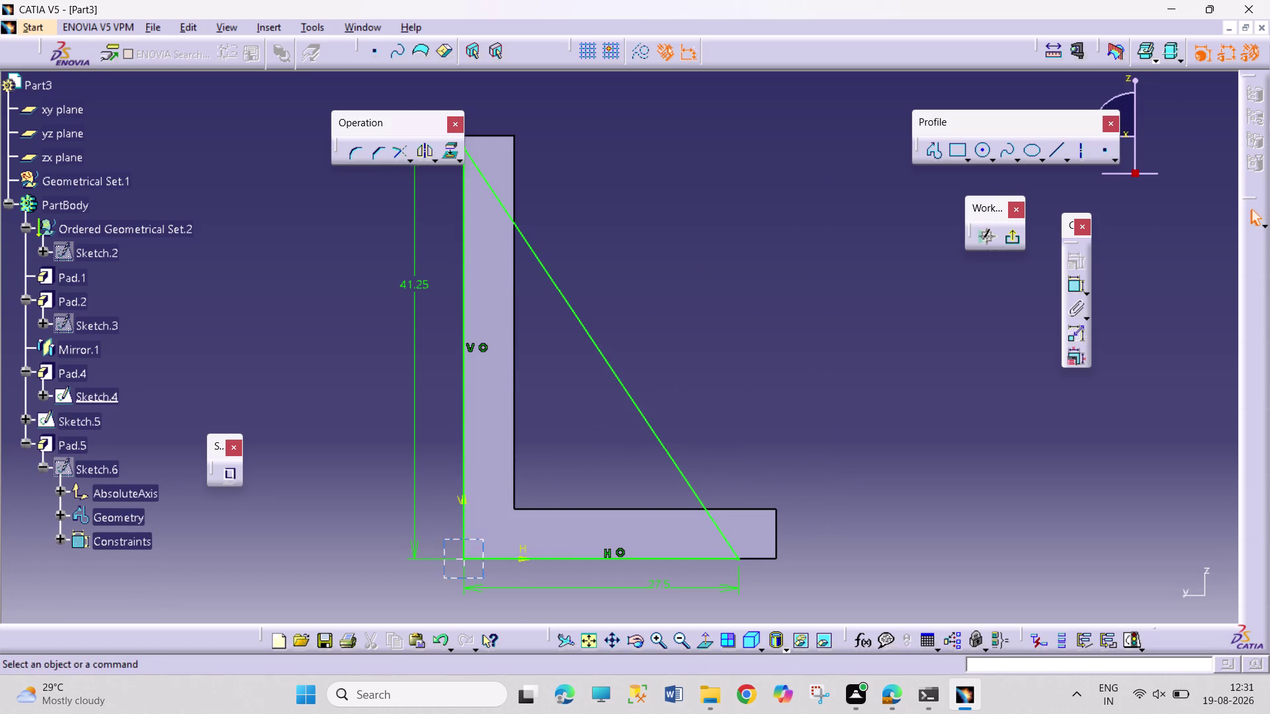
double_click(655, 583)
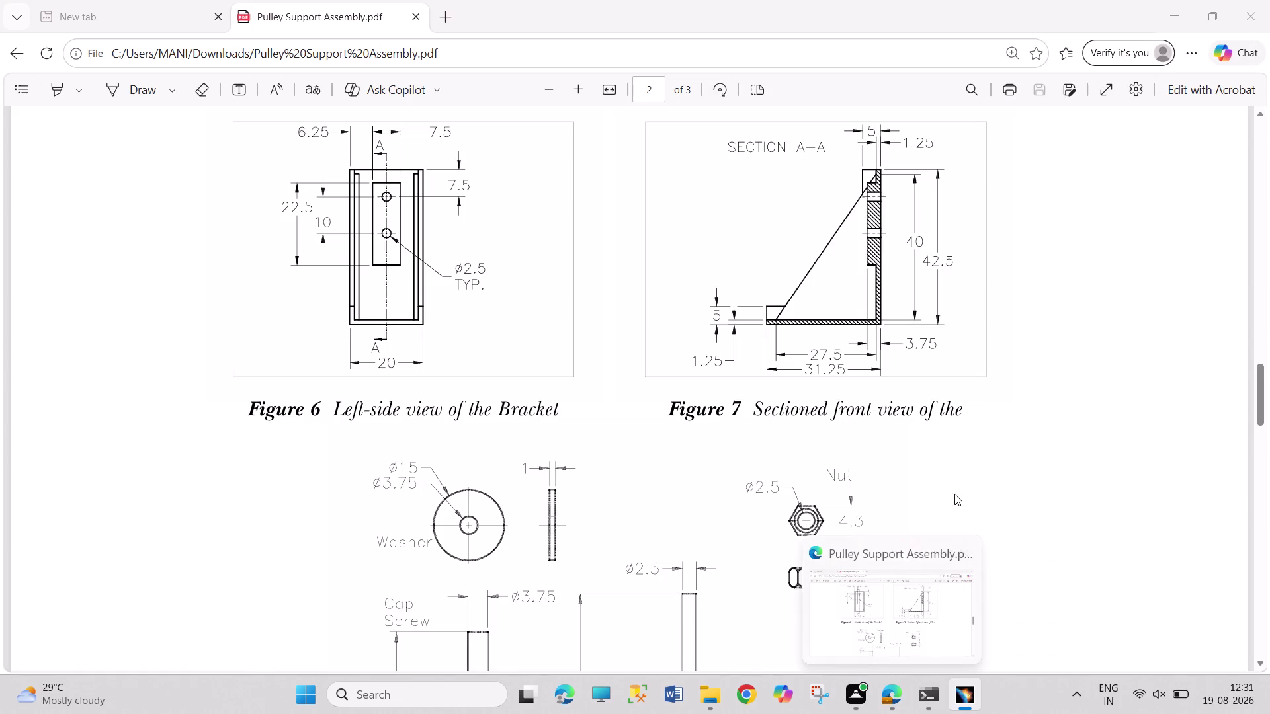
Return from the drawing's sectioned front view to the CATIA model.
click(986, 537)
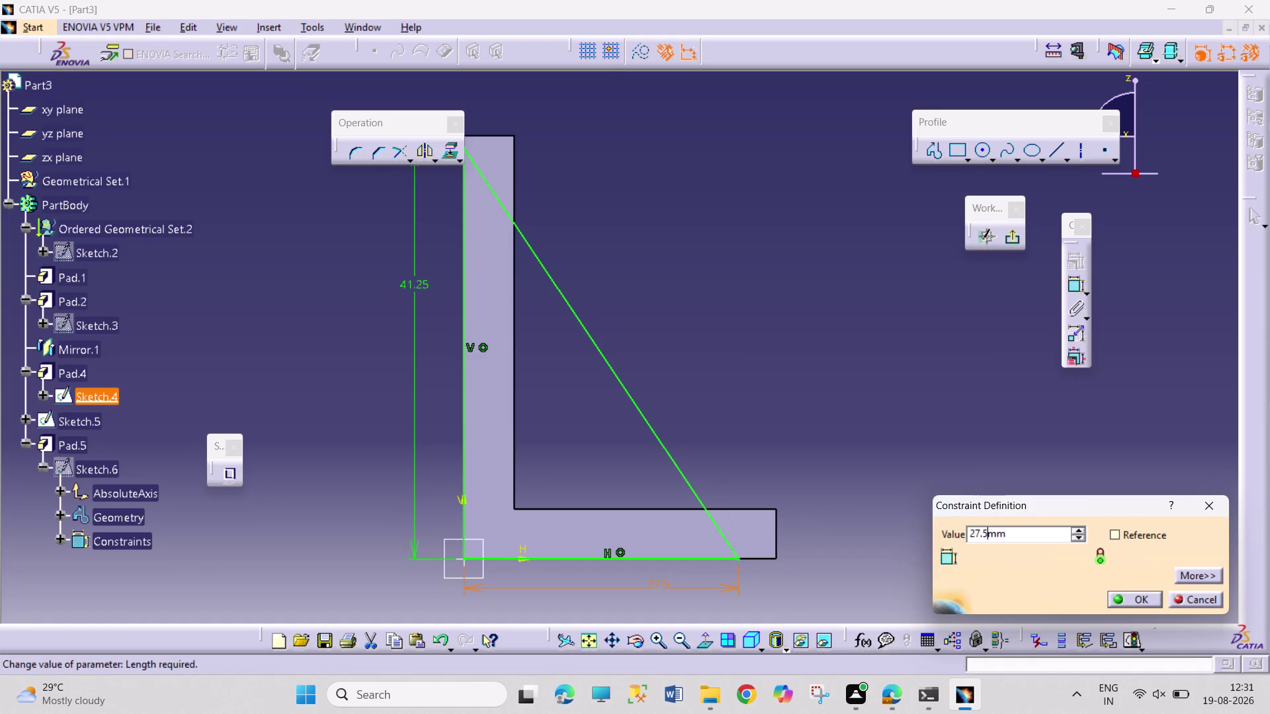
Re-enter Sketch.4's base length as 27.5+1.25, then exit the sketch.
text(+1)
text(.25)
key(Return)
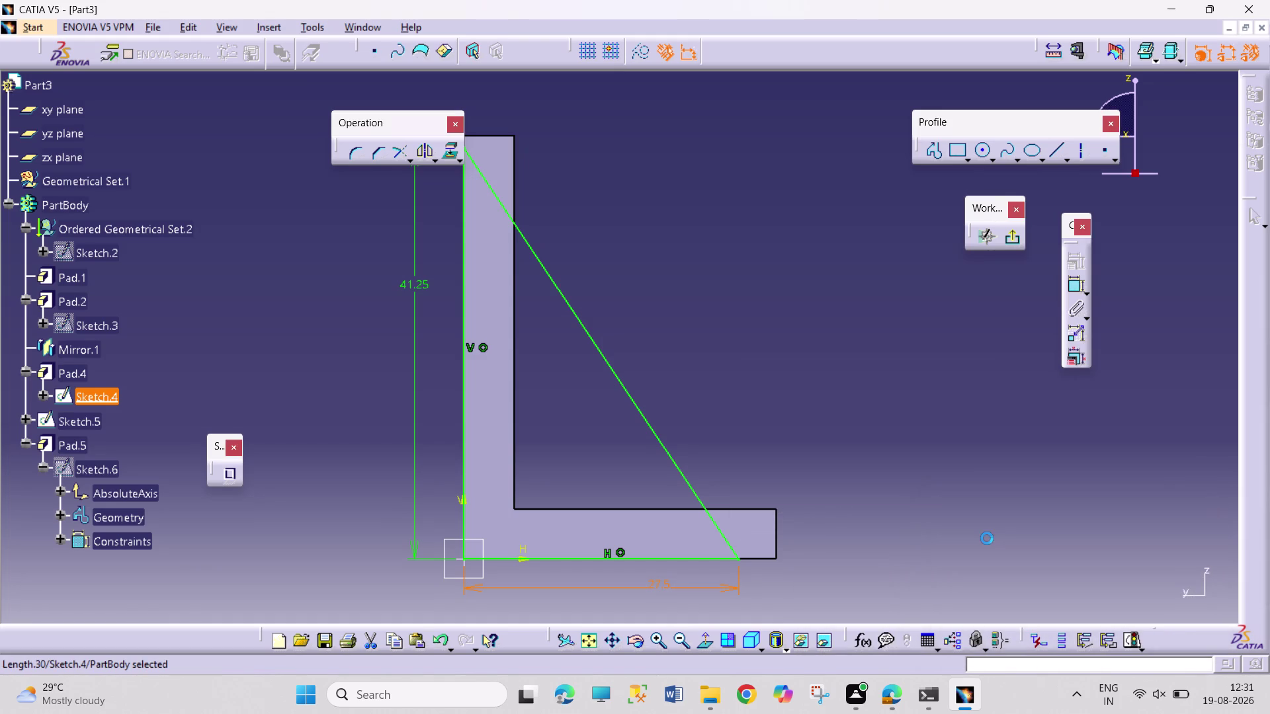
click(1198, 309)
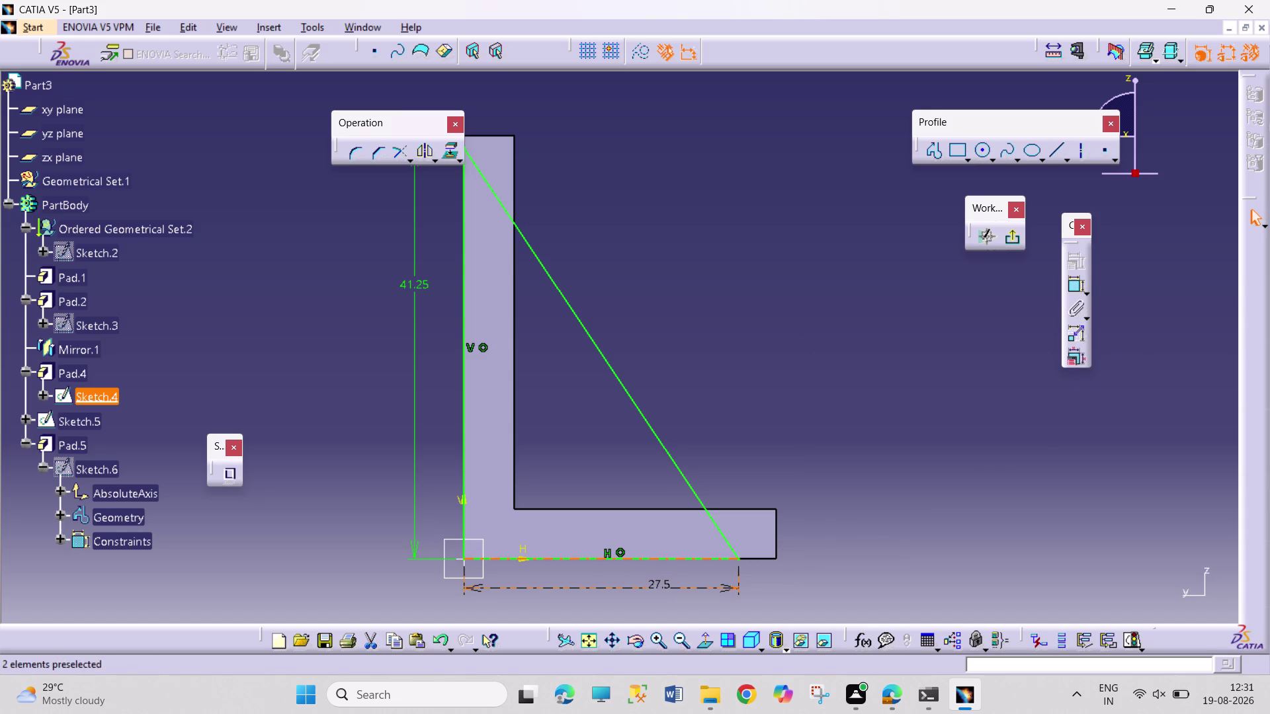
double_click(661, 585)
text(27.)
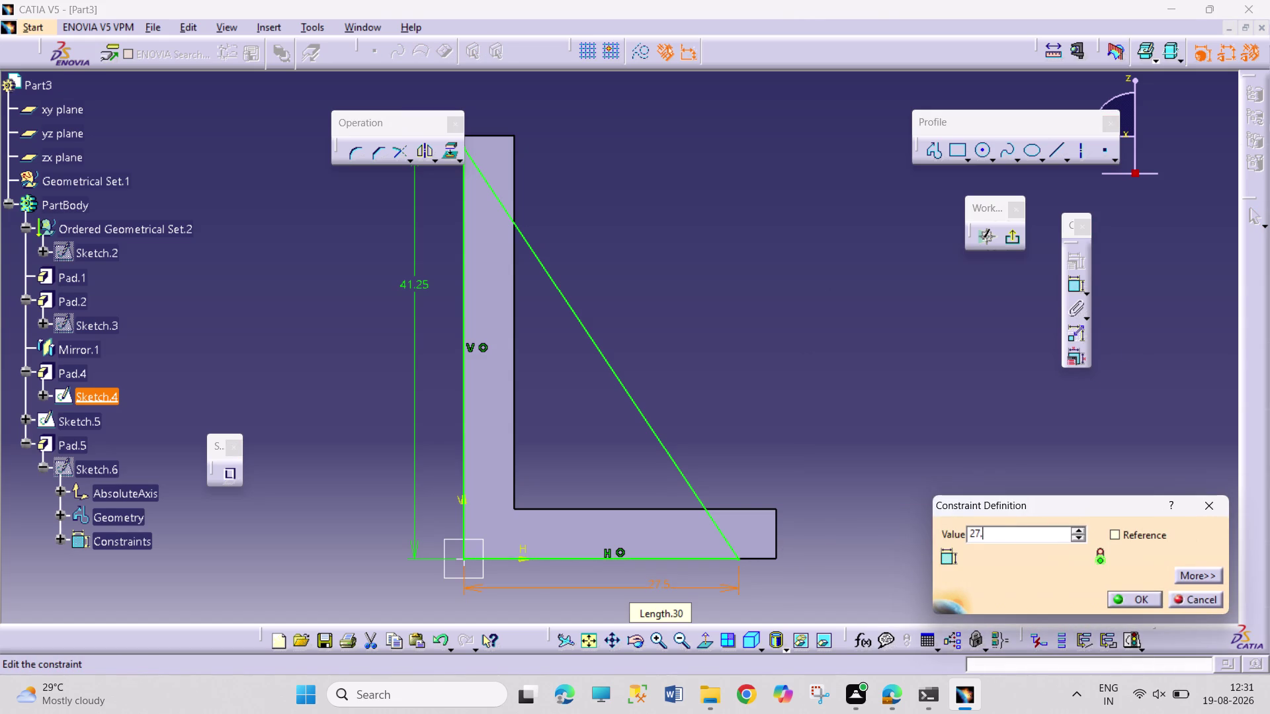
text(5+1.25)
key(Return)
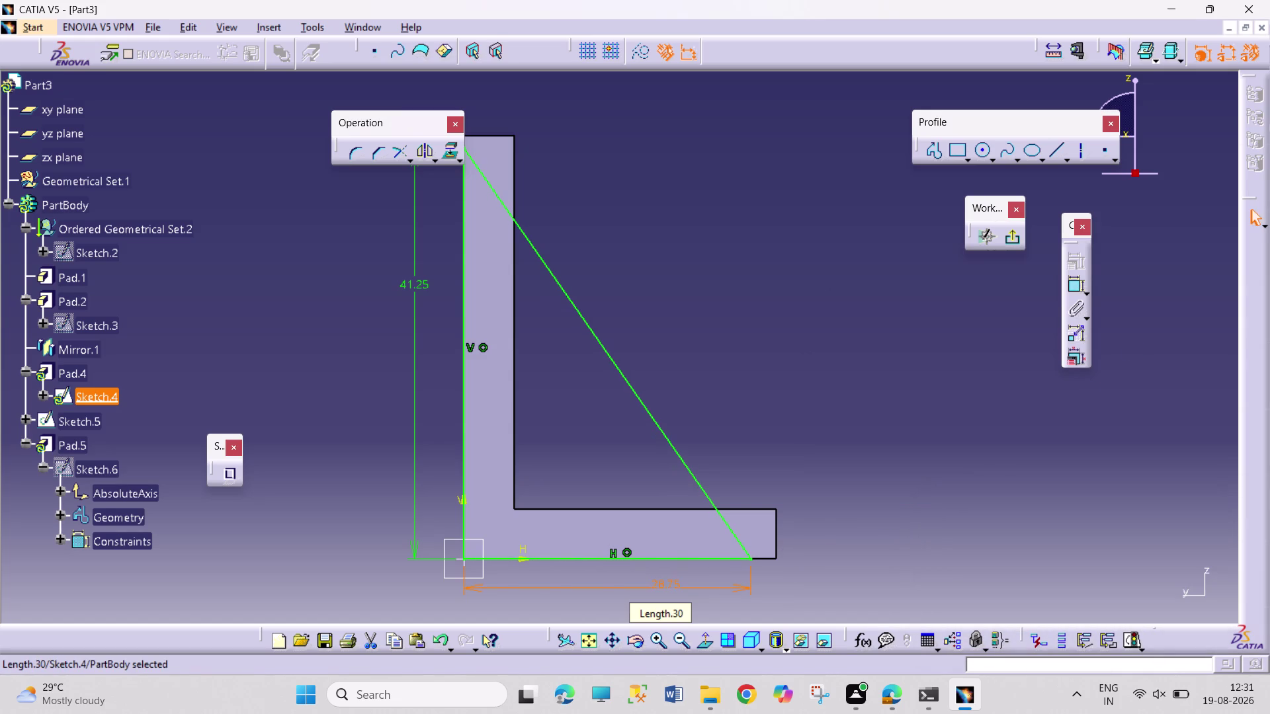
drag(993, 508, 995, 520)
click(1022, 232)
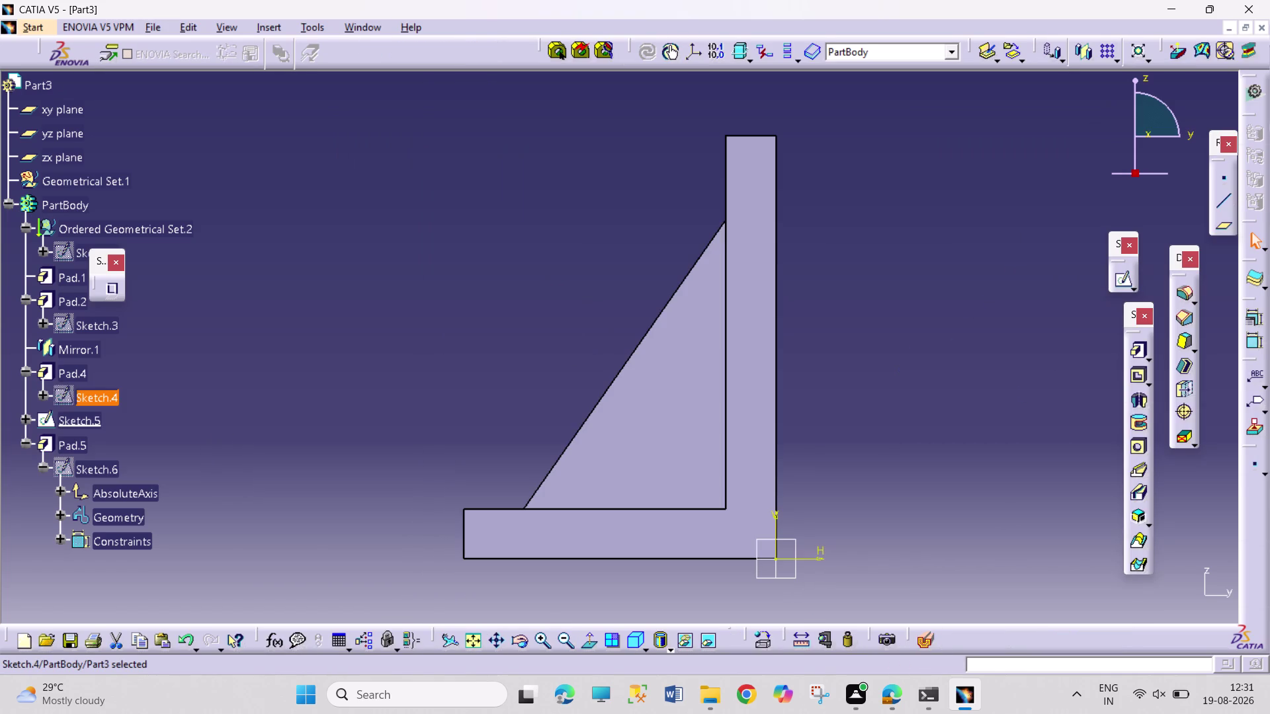
Orbit the bracket and reopen Sketch.6, Sketch.5 and Sketch.4 to compare gusset dimensions.
click(529, 646)
drag(447, 434, 761, 427)
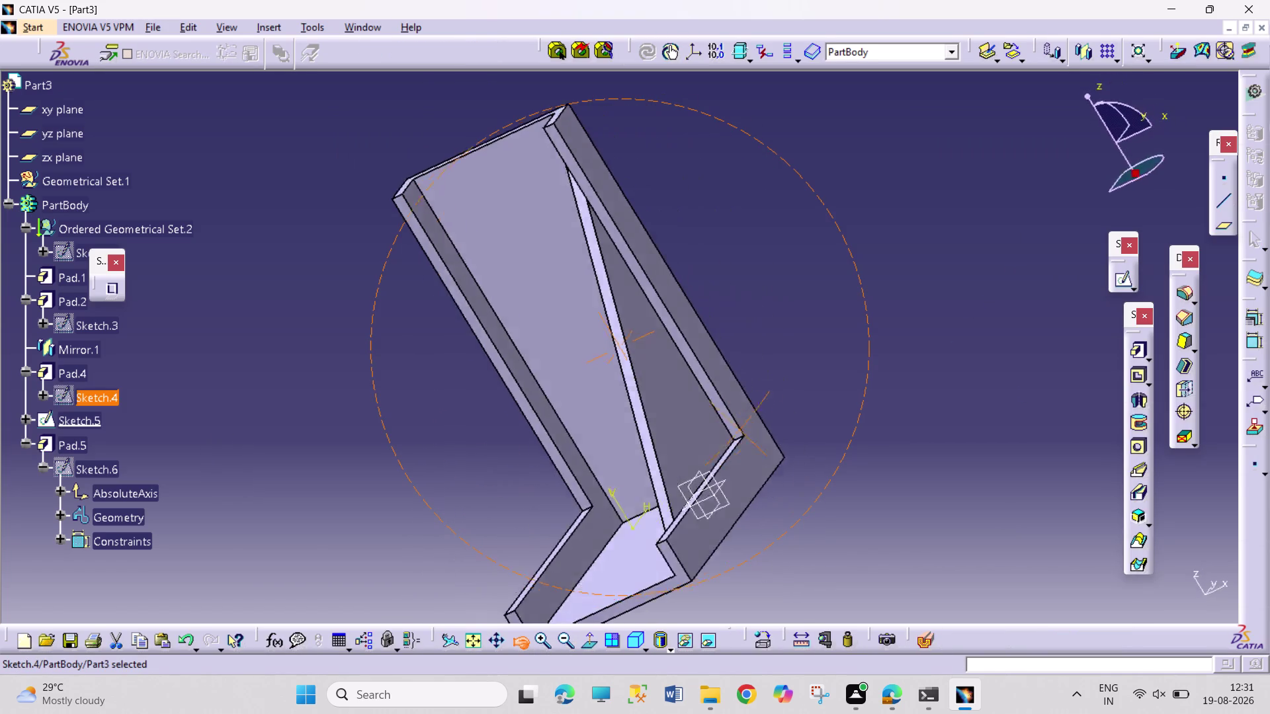
drag(760, 427, 619, 508)
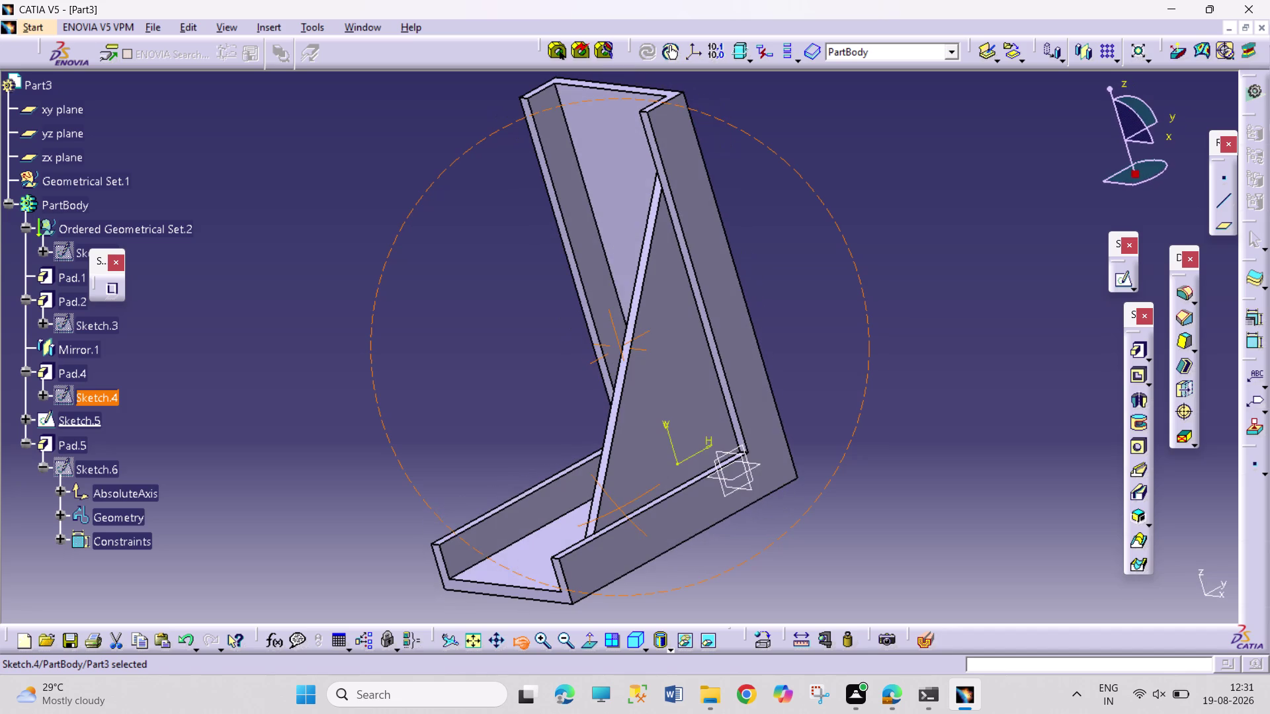
drag(619, 508, 621, 508)
double_click(79, 463)
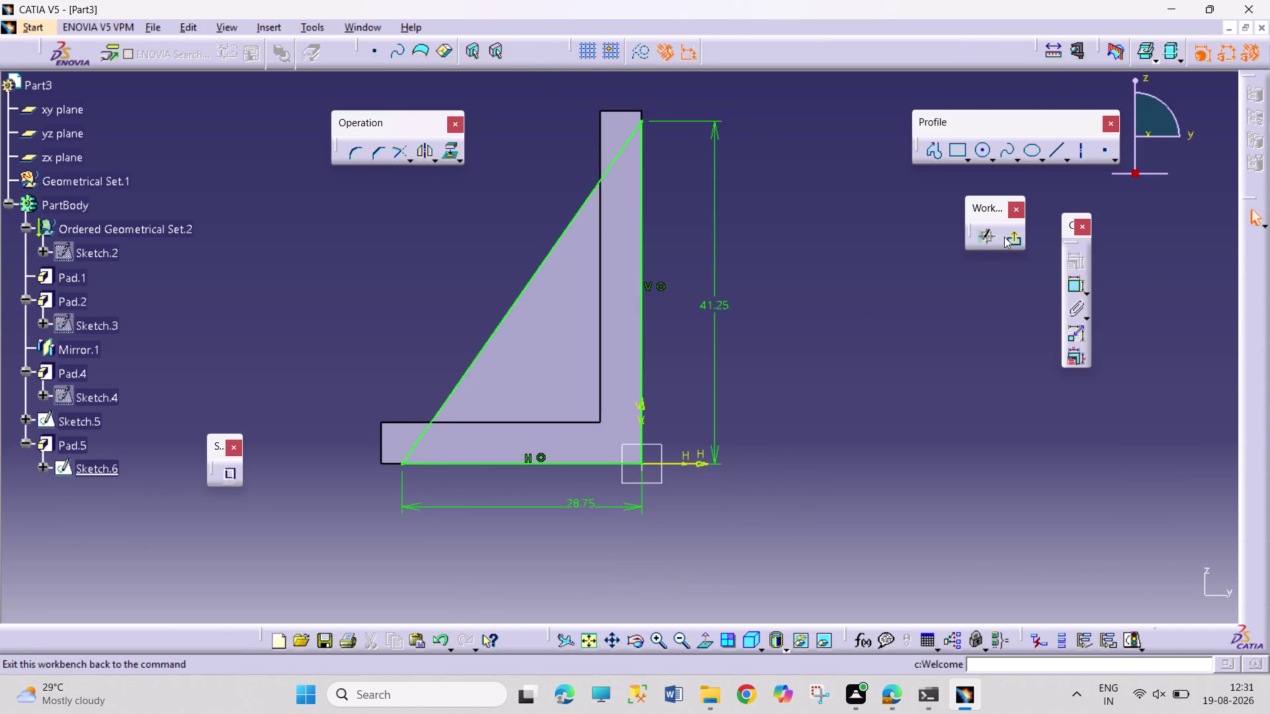
double_click(68, 439)
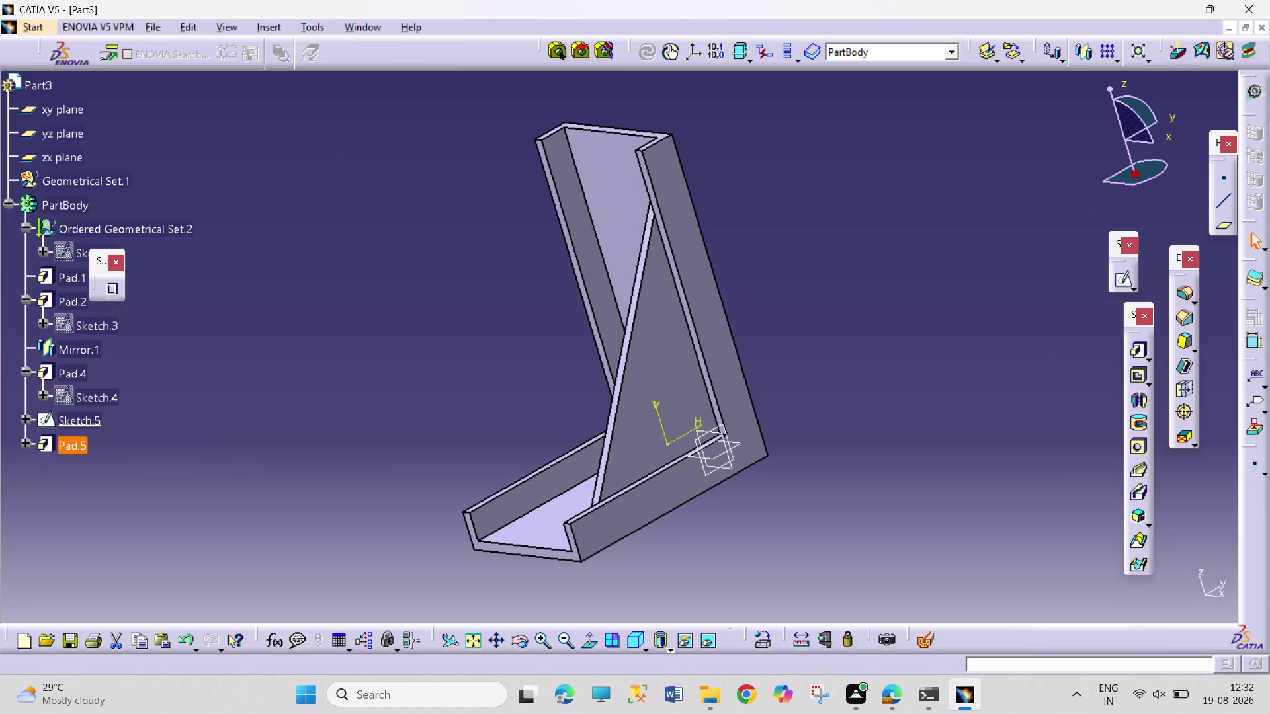
double_click(67, 420)
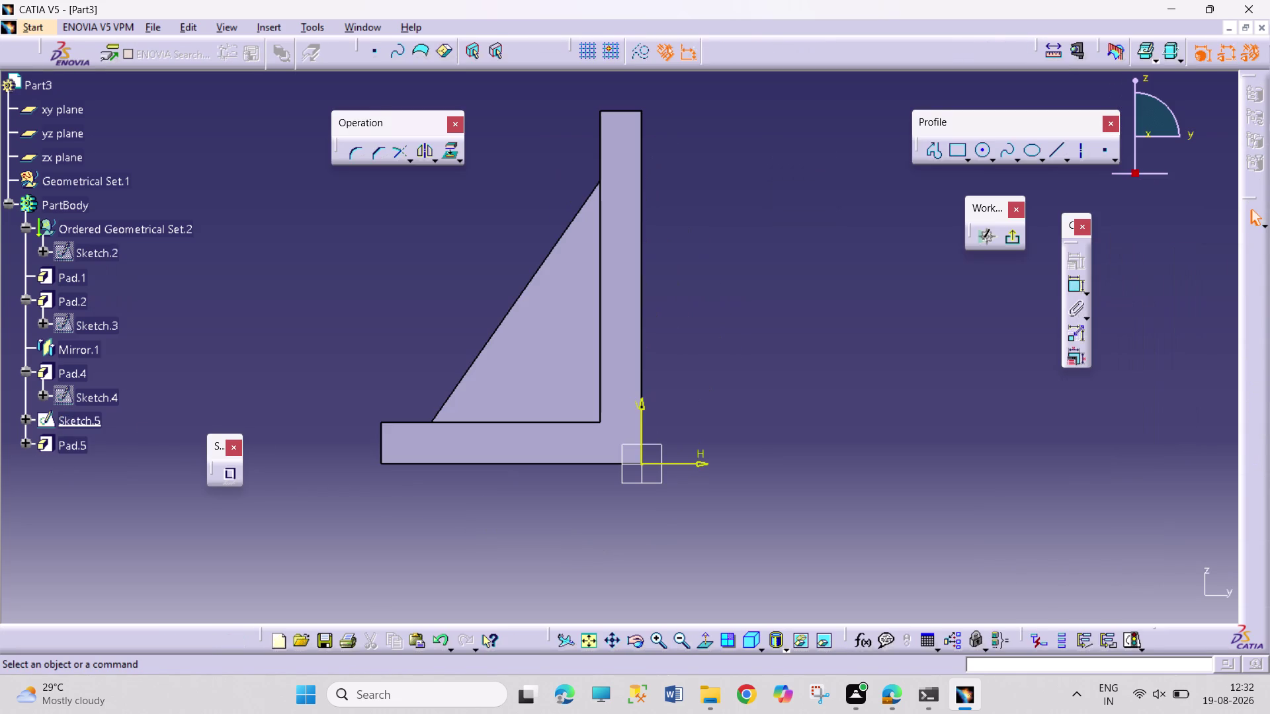
double_click(80, 401)
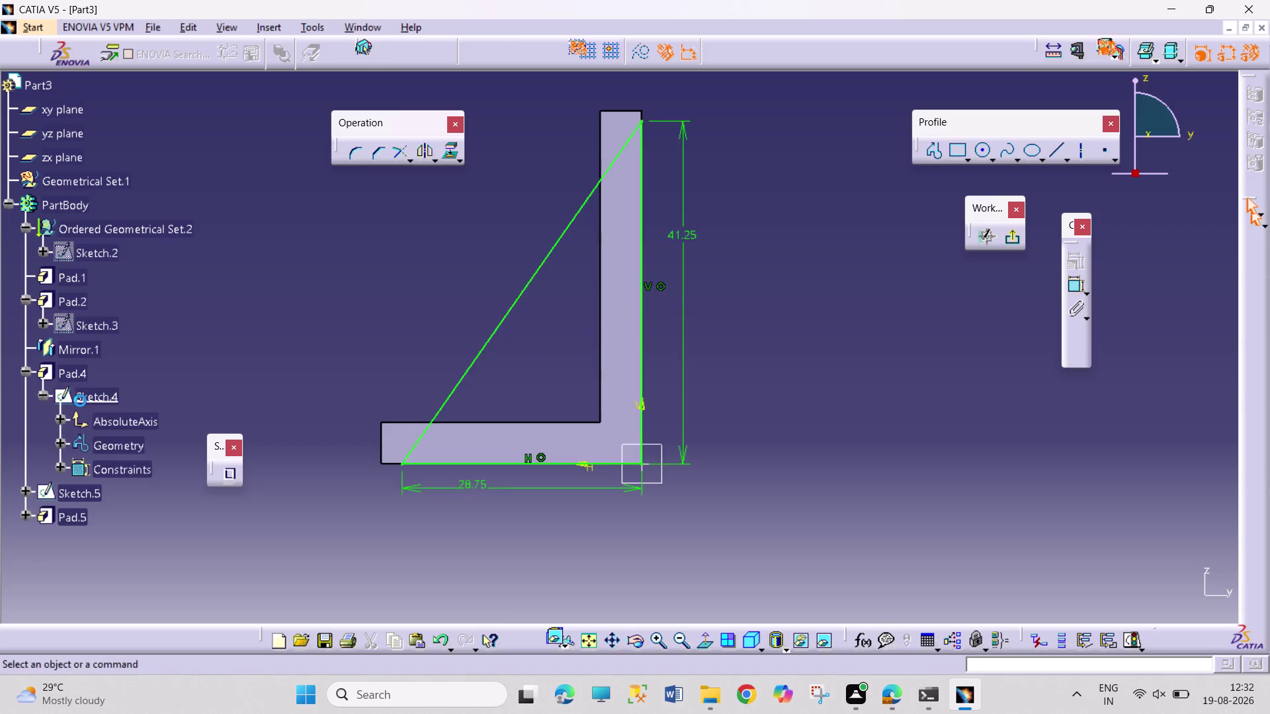